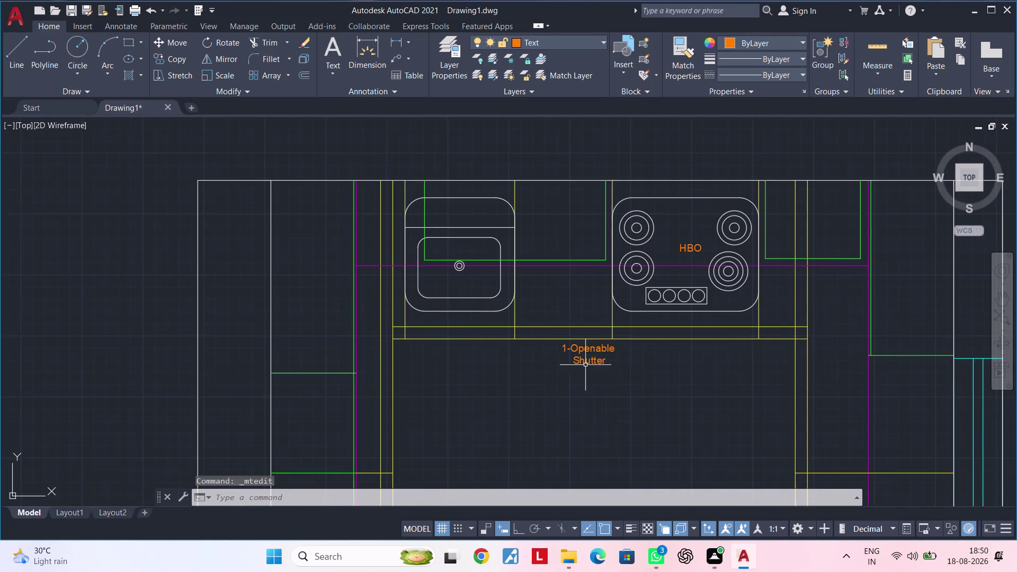
Move the 1-Openable Shutter label left into place under the counter.
scroll(up, 3)
click(600, 361)
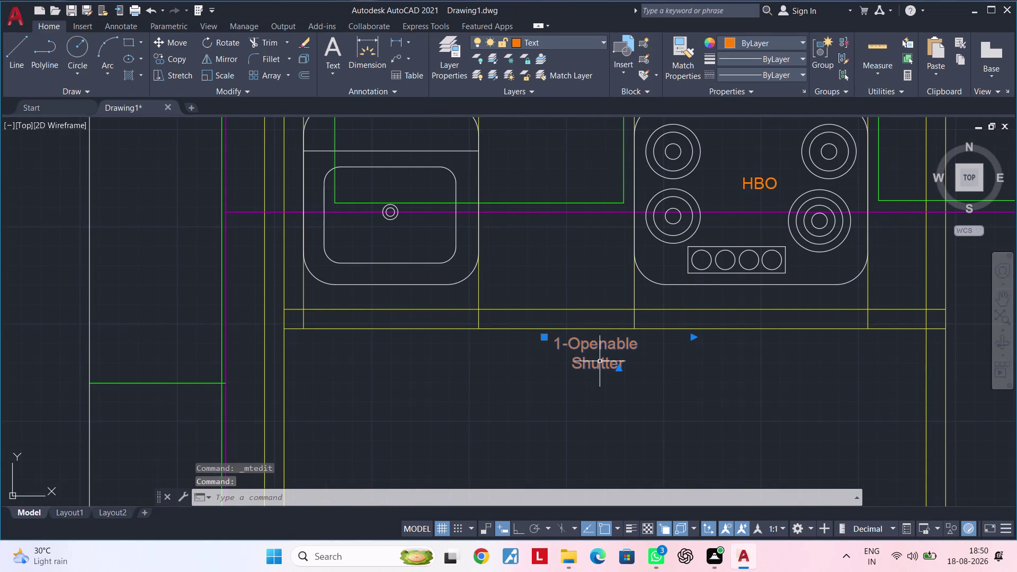
text(m)
key(space)
click(599, 361)
click(564, 360)
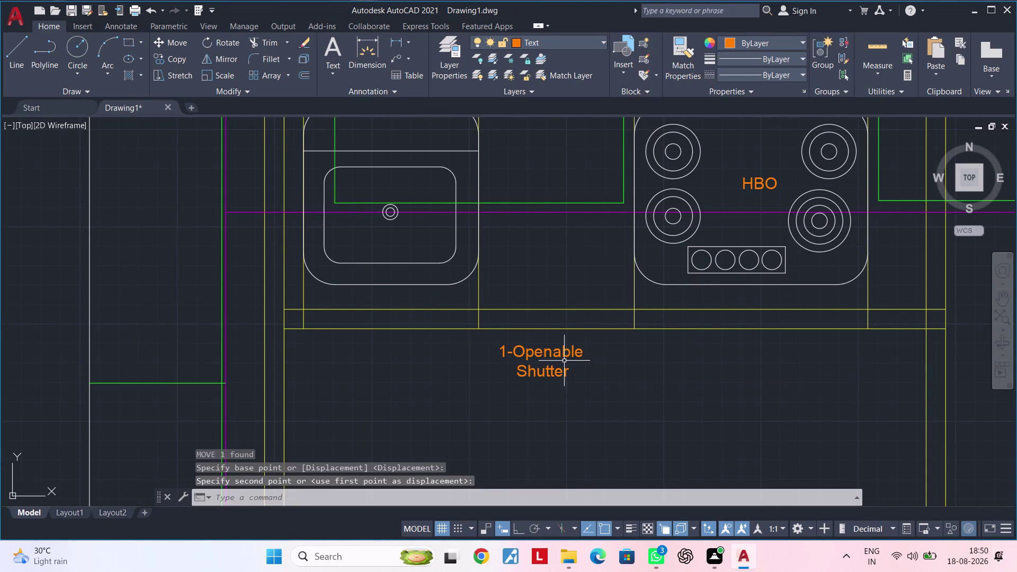
click(549, 365)
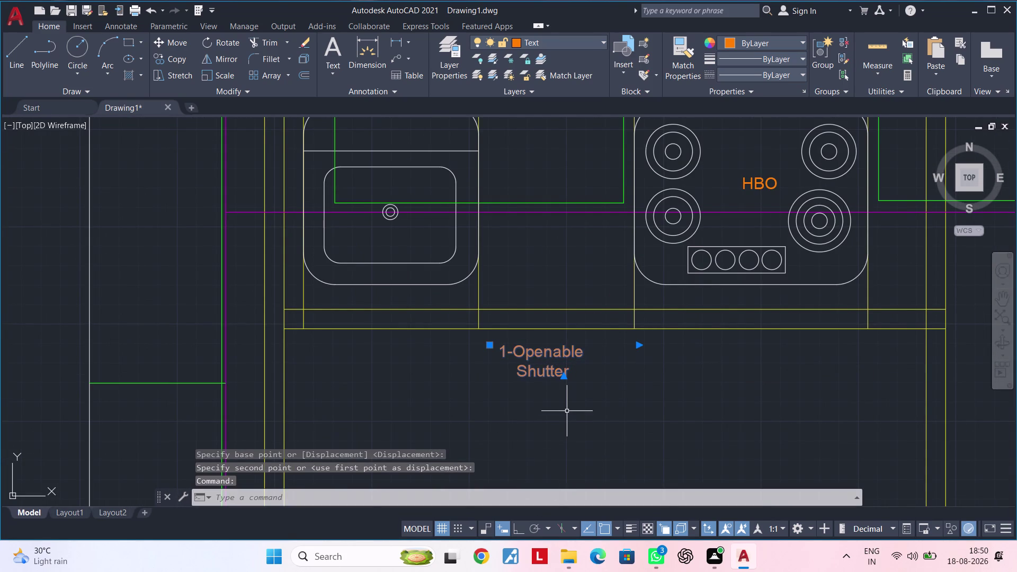
key(m)
key(space)
drag(540, 367, 525, 351)
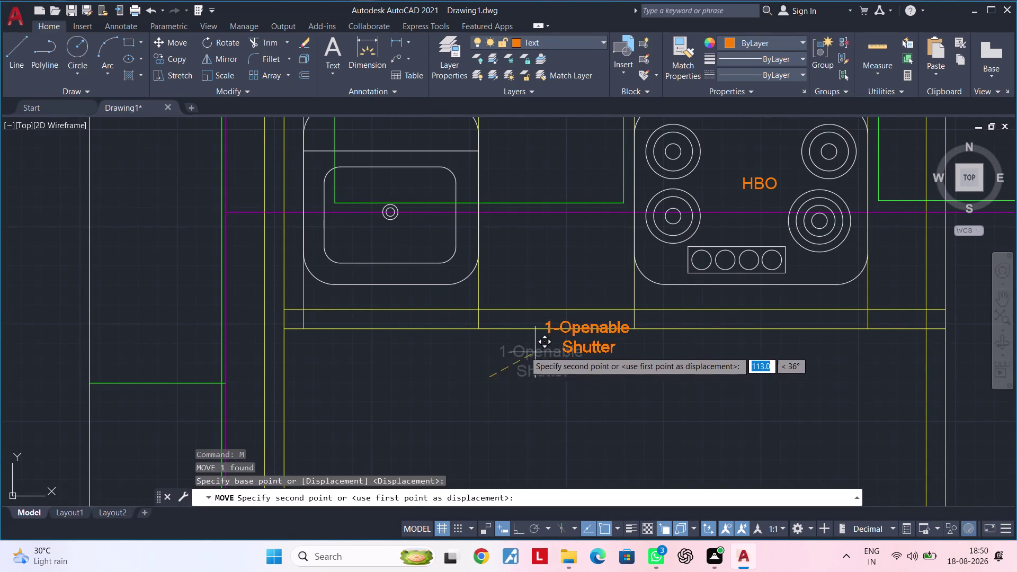
drag(525, 351, 505, 371)
click(505, 370)
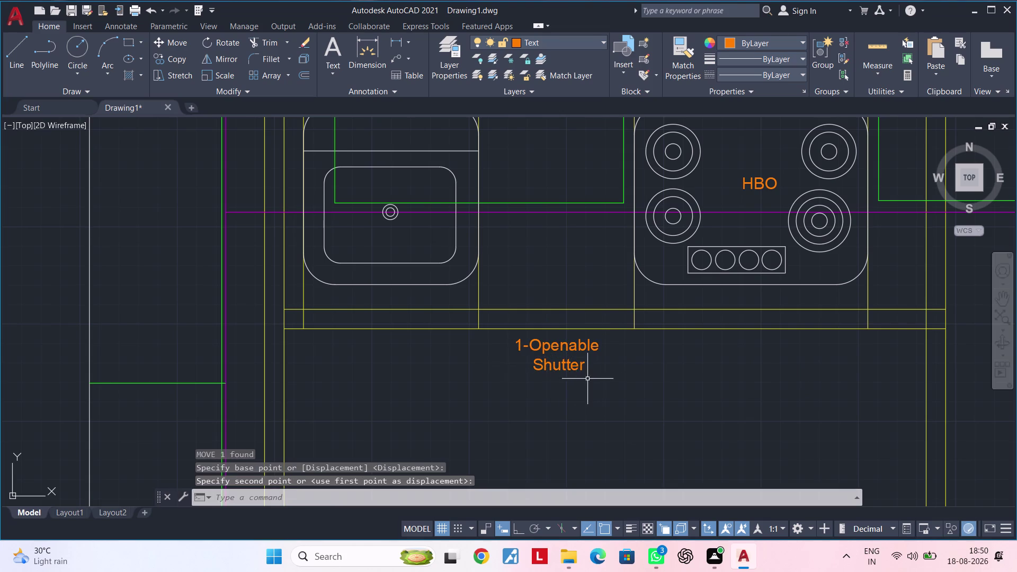
middle_drag(577, 378, 537, 379)
key(Escape)
key(Escape)
key(Escape)
key(Escape)
key(Escape)
key(Escape)
key(Escape)
key(Escape)
key(Escape)
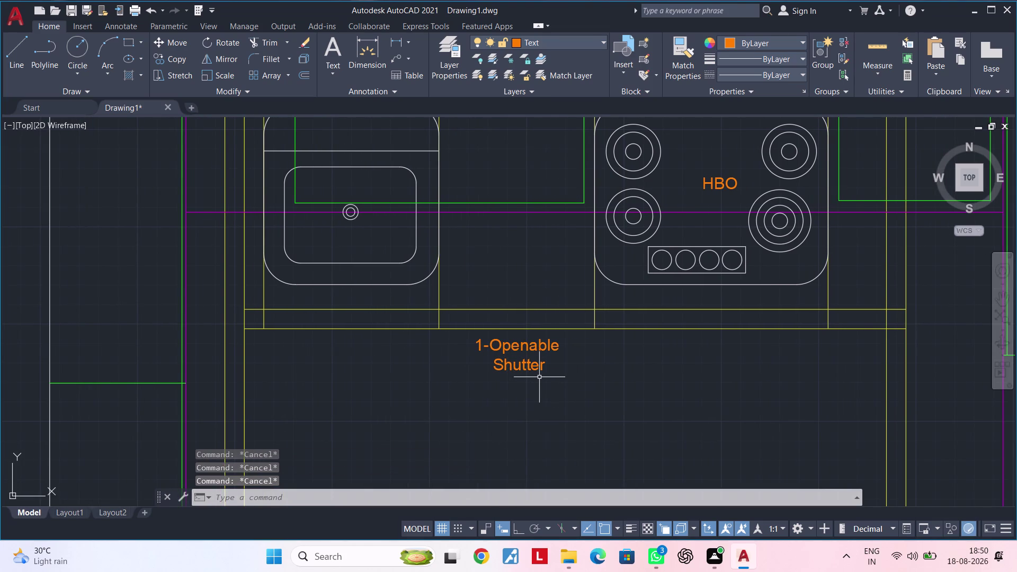
middle_drag(536, 380, 585, 378)
key(Escape)
key(Escape)
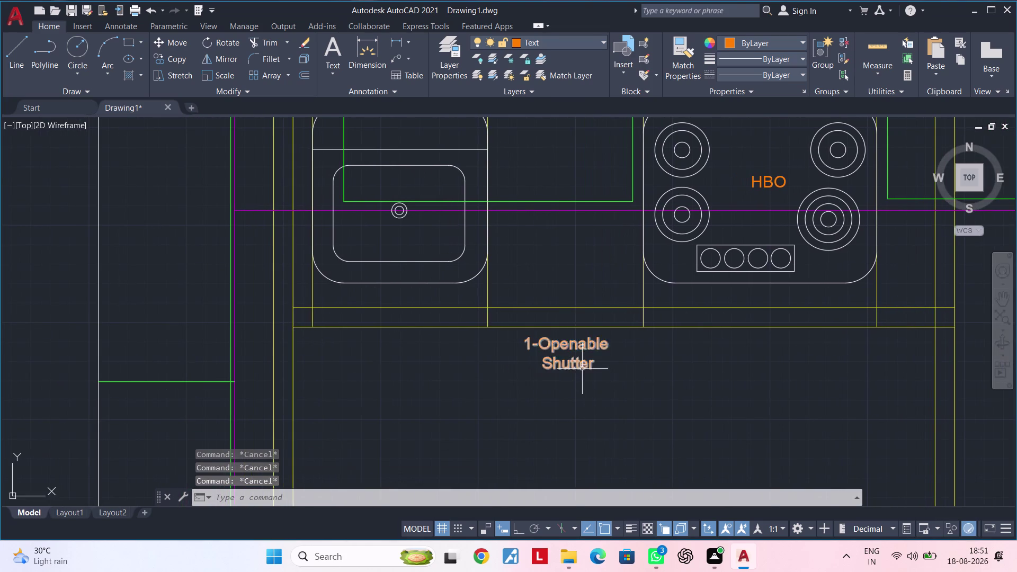
Copy the label twice with CO, one copy to the left and one lower down.
click(581, 367)
key(c)
key(o)
key(space)
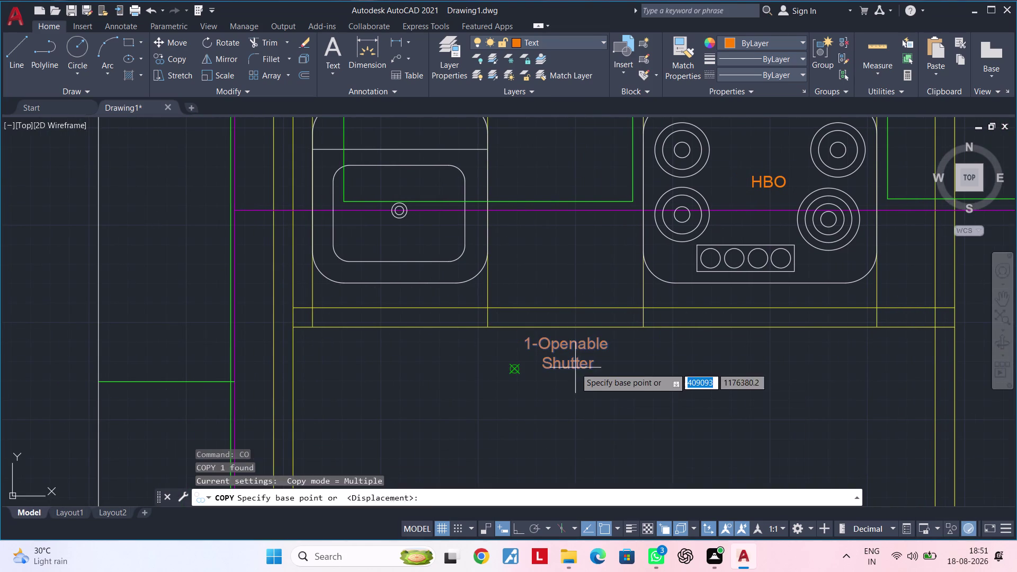
click(570, 356)
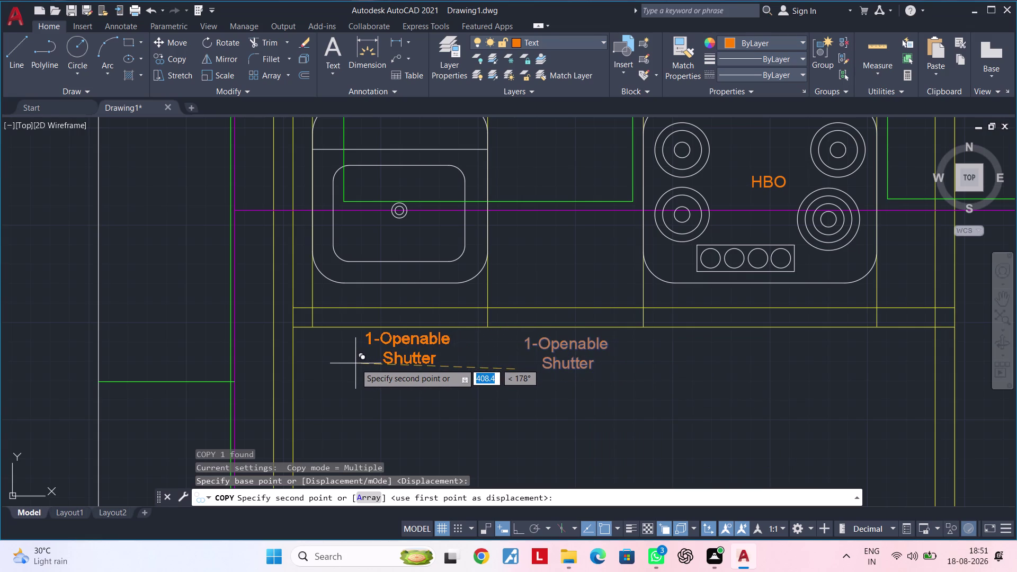
click(355, 363)
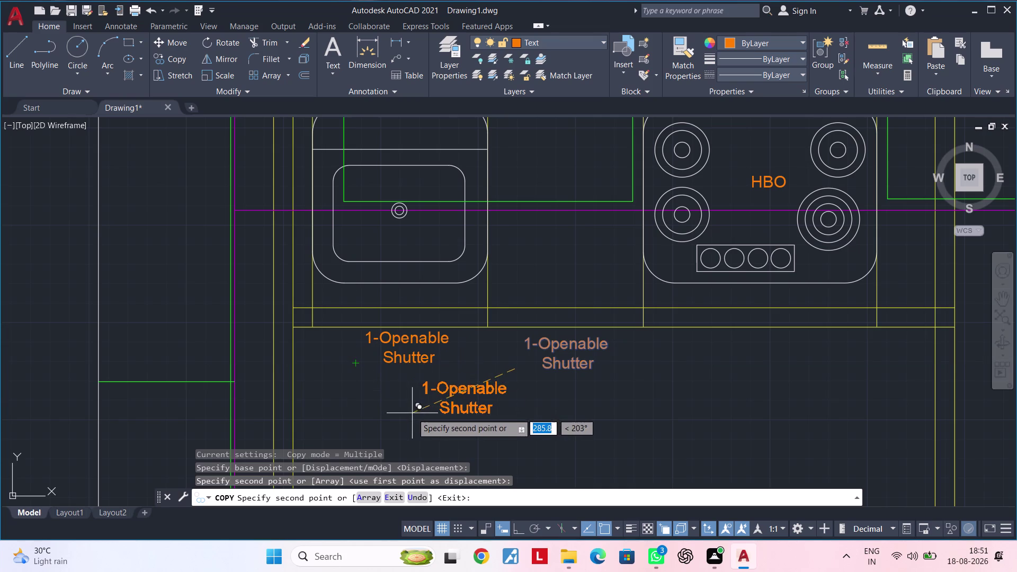
middle_drag(430, 407, 360, 381)
scroll(down, 3)
middle_drag(359, 381, 421, 363)
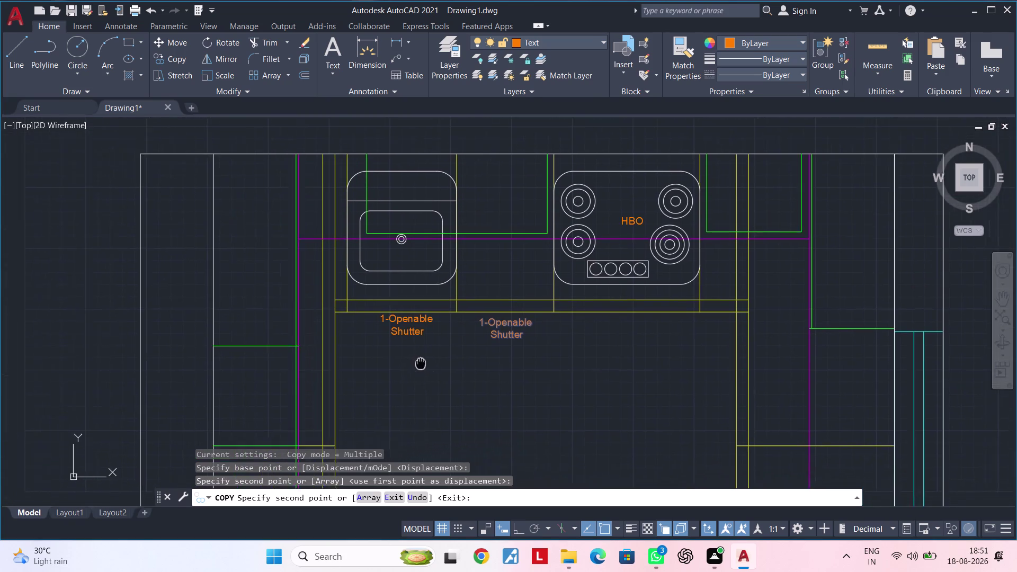
middle_drag(421, 362, 481, 344)
click(400, 362)
key(Escape)
key(Escape)
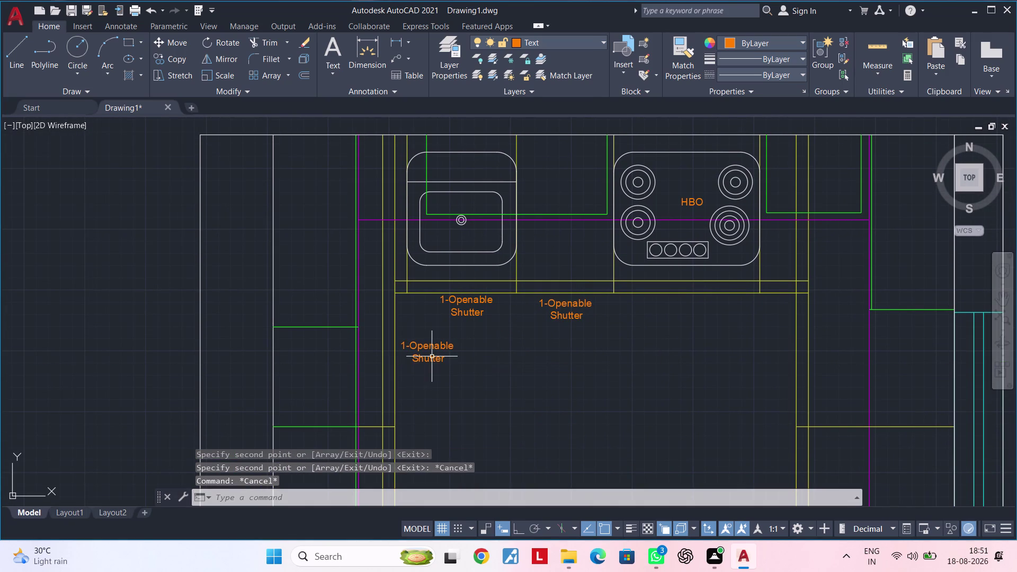
Rotate the lower label with Ortho on, then undo the wrong angle.
double_click(432, 358)
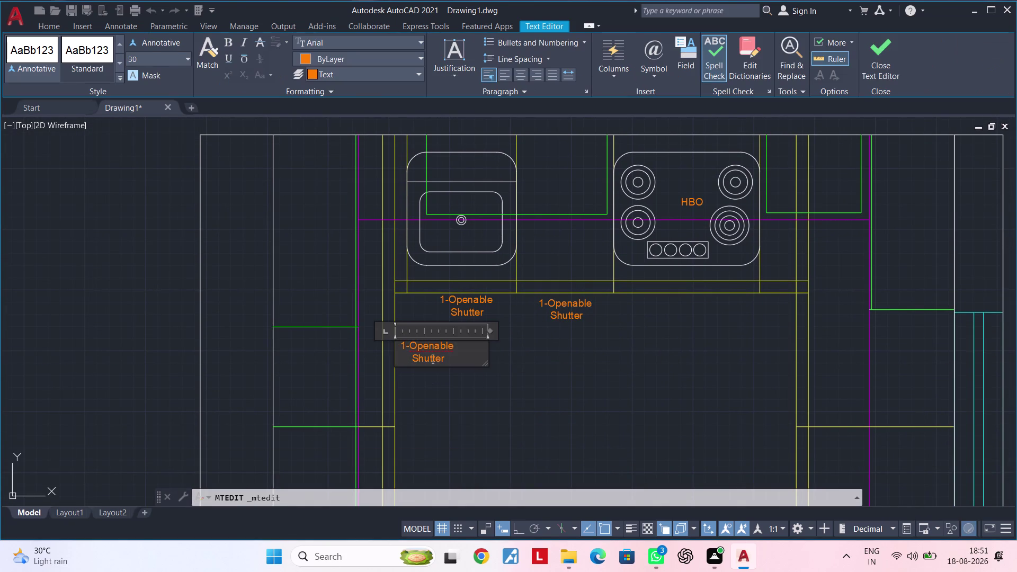
key(Escape)
click(438, 358)
key(r)
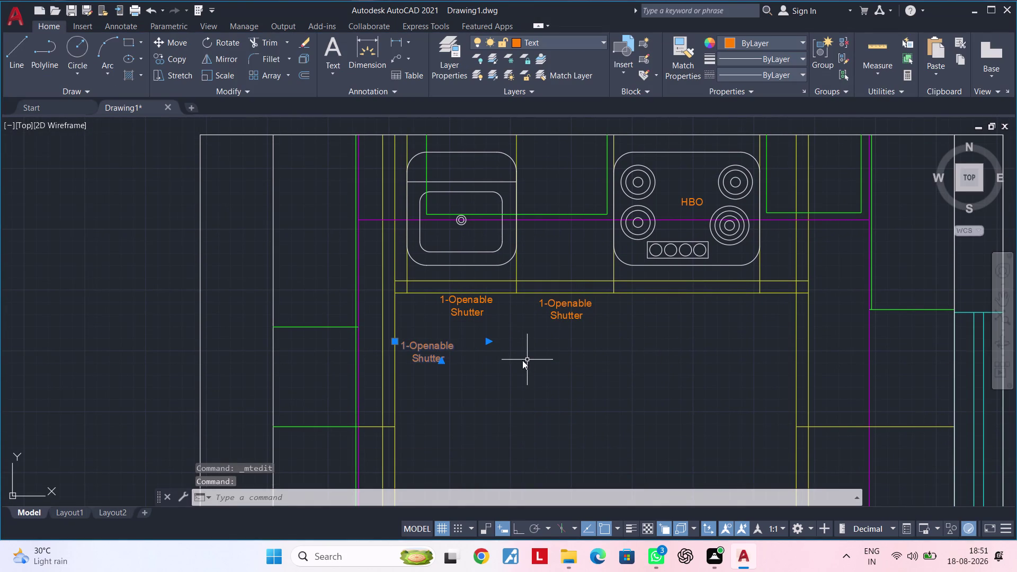
key(o)
key(space)
click(482, 362)
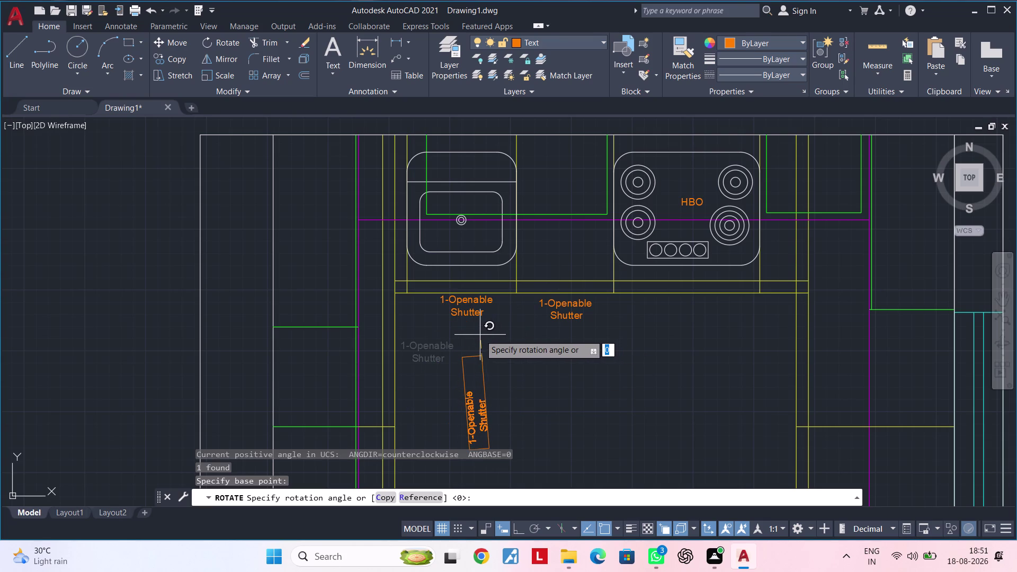
click(523, 528)
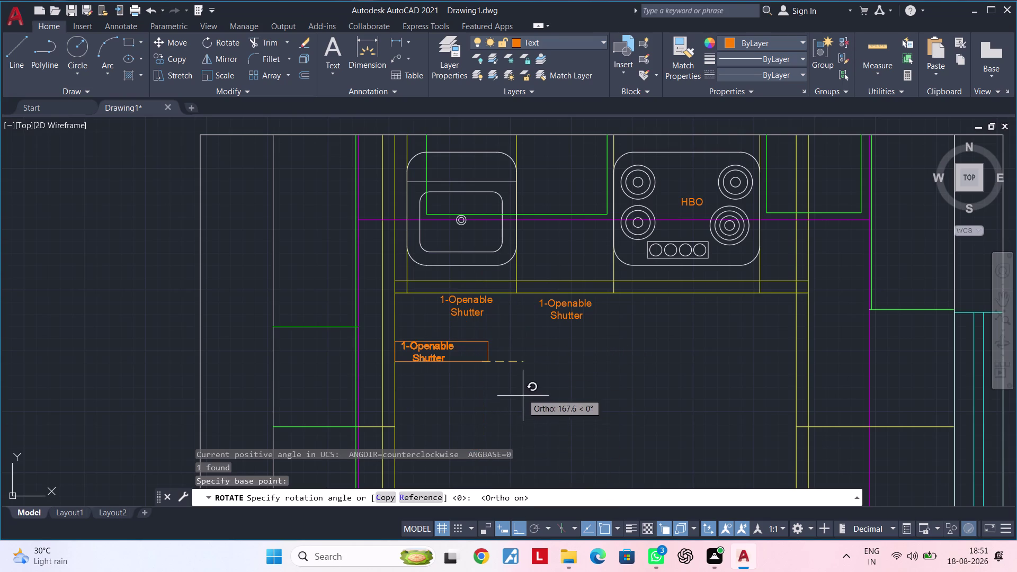
click(478, 321)
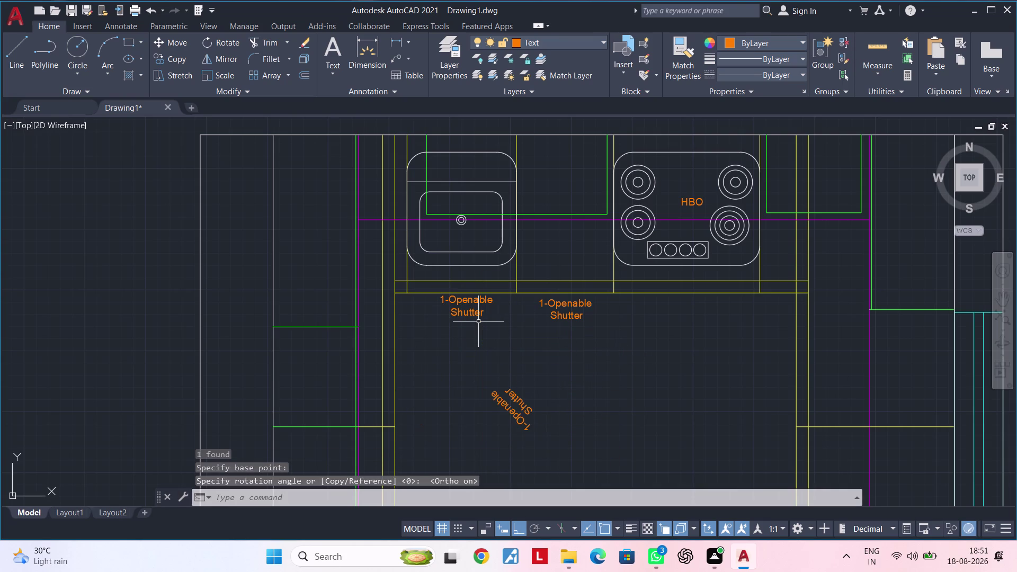
key(ctrl+z)
Rotate the lower label 90° about a base point so it reads vertically.
scroll(up, 3)
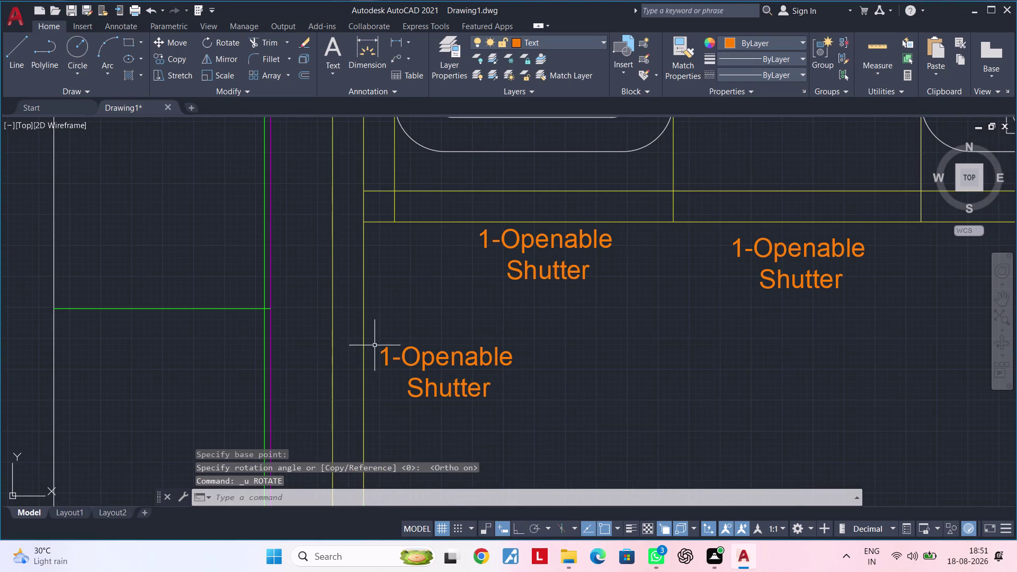
click(375, 344)
click(527, 422)
middle_drag(559, 408, 556, 367)
key(r)
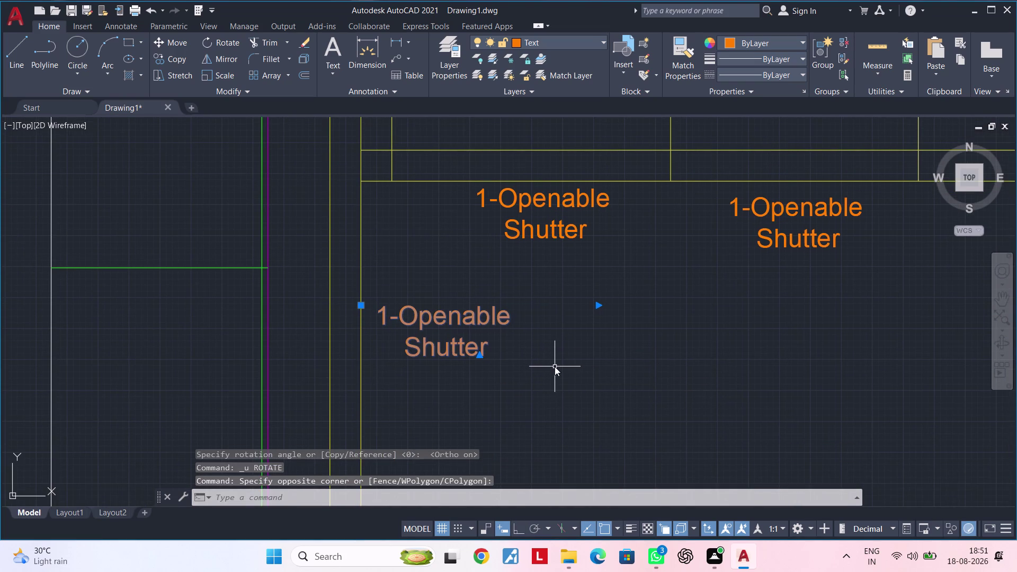
key(o)
key(space)
click(519, 336)
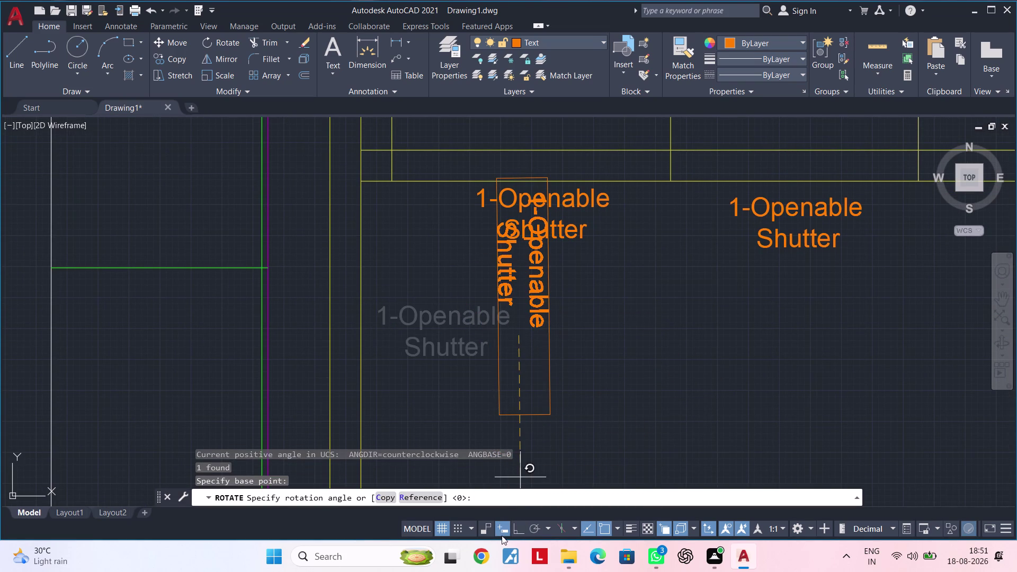
click(516, 531)
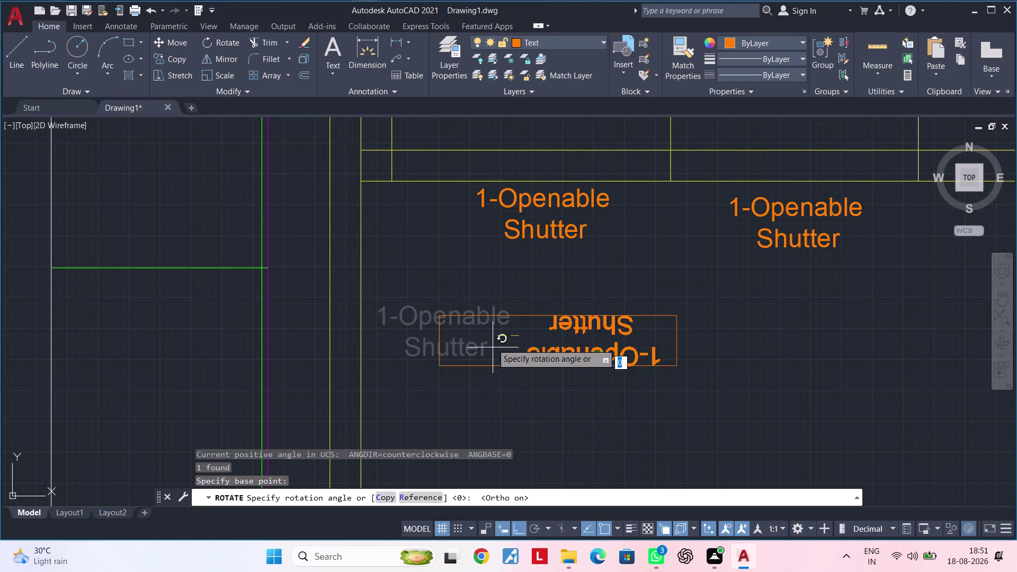
click(508, 275)
scroll(down, 3)
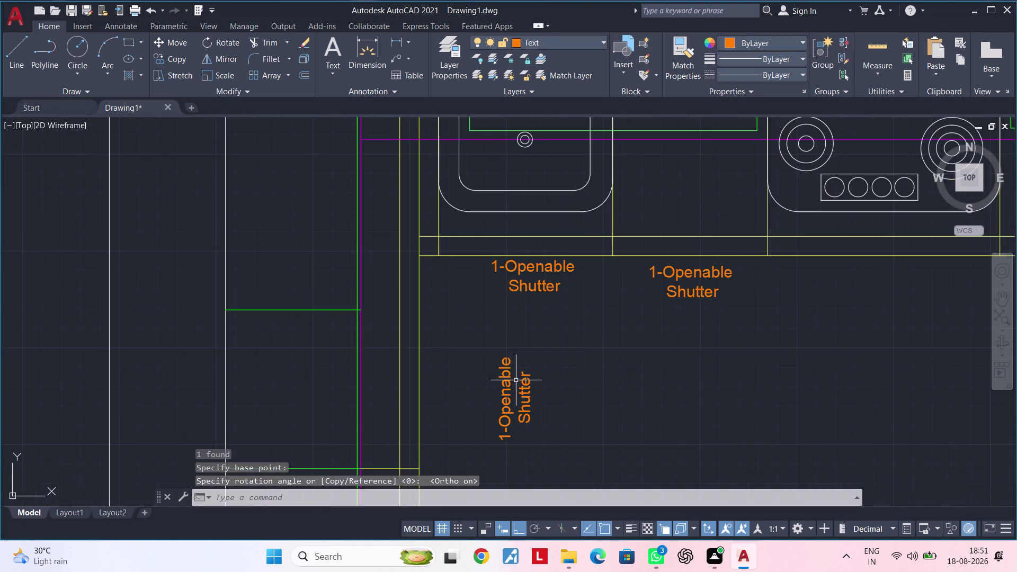
middle_drag(516, 380, 516, 359)
click(504, 373)
Copy the vertical label to a spot just left of the original.
text(c)
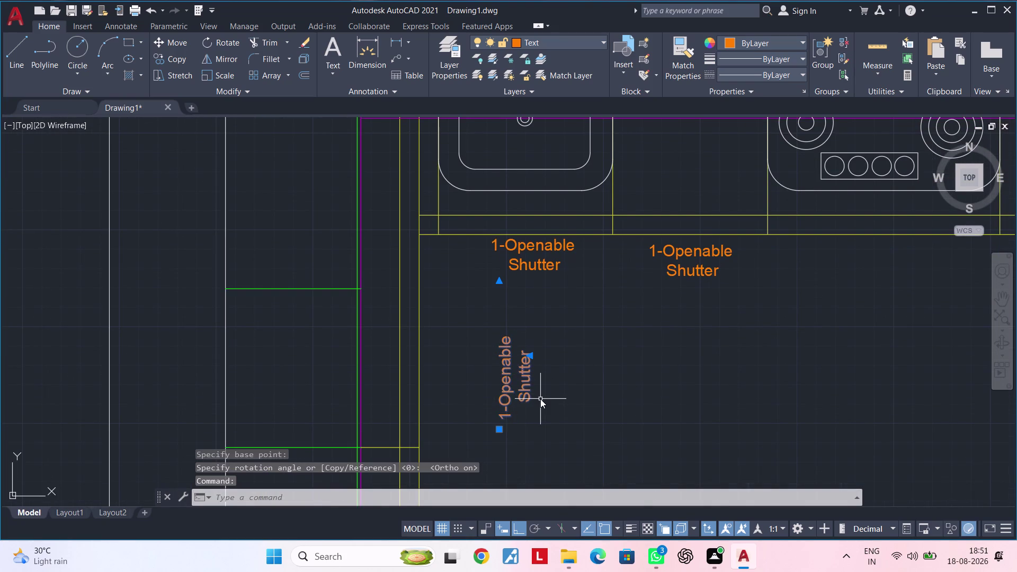
text(o)
key(space)
click(521, 390)
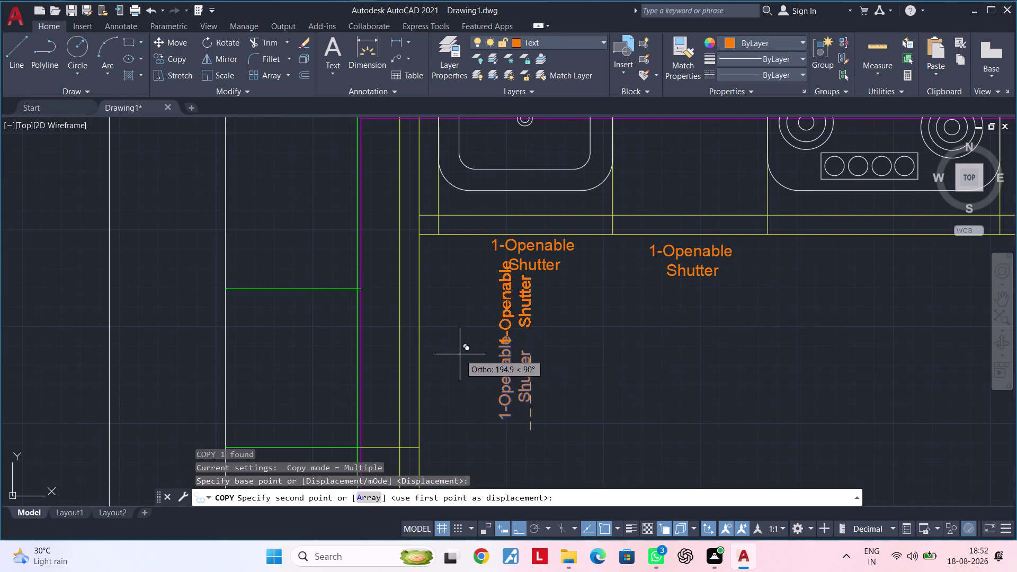
click(516, 529)
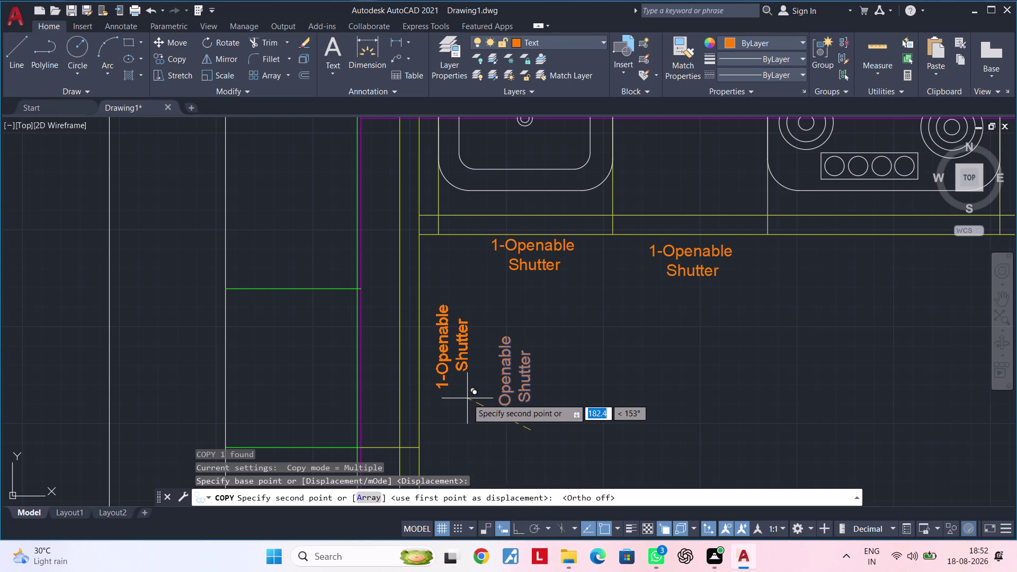
scroll(up, 3)
scroll(down, 3)
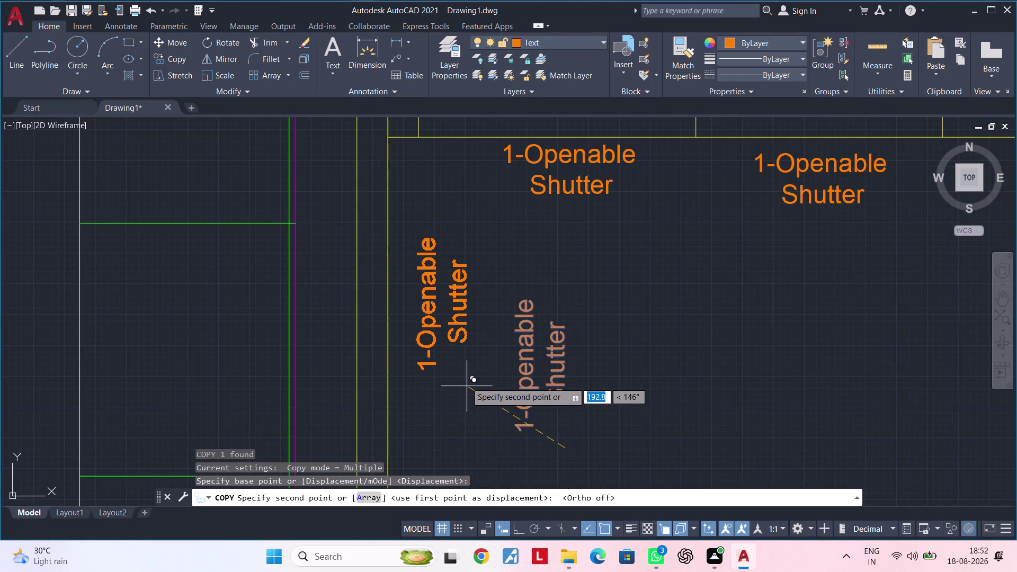
click(463, 382)
scroll(down, 3)
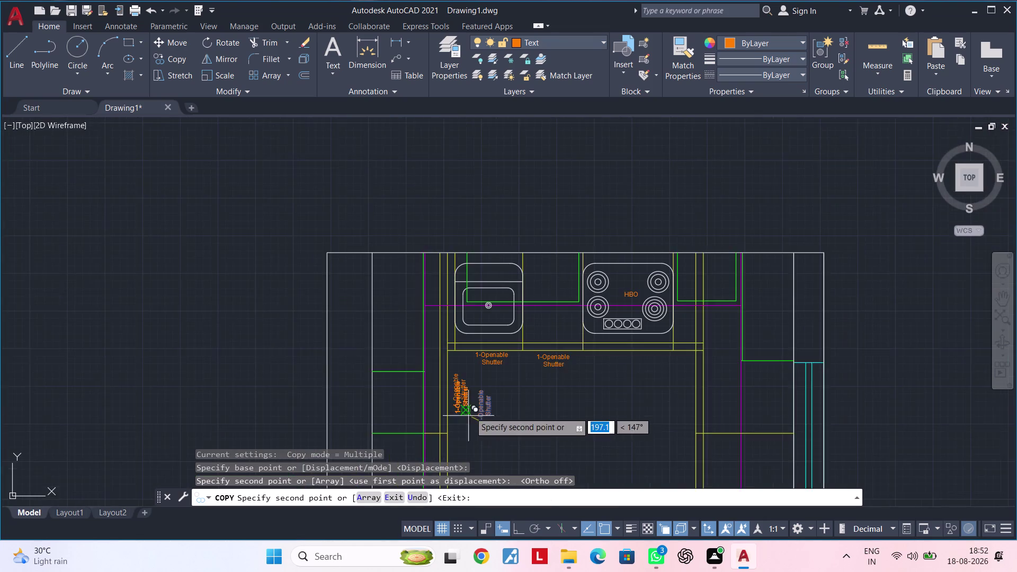
middle_drag(472, 405, 485, 349)
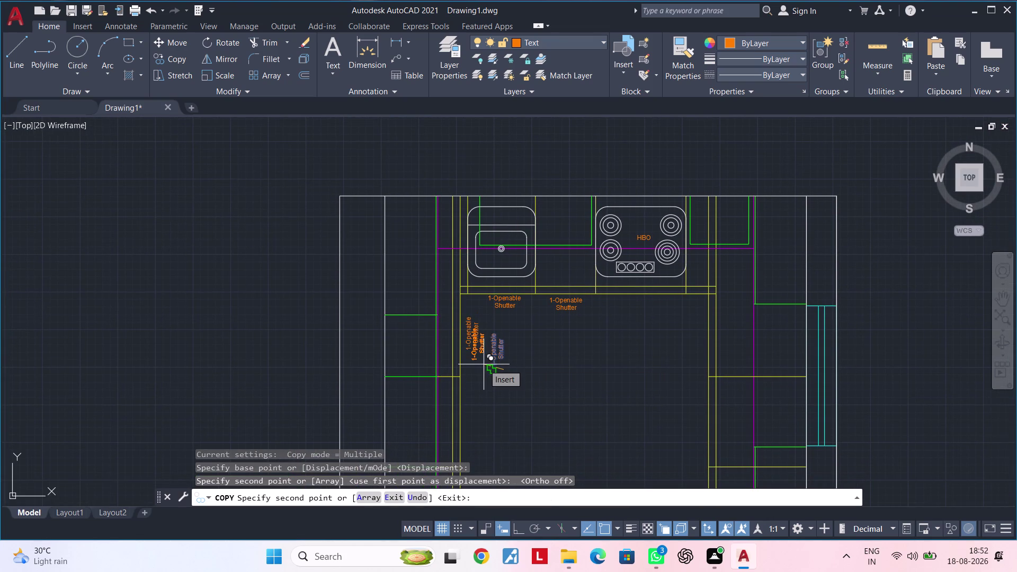
middle_drag(483, 368, 508, 287)
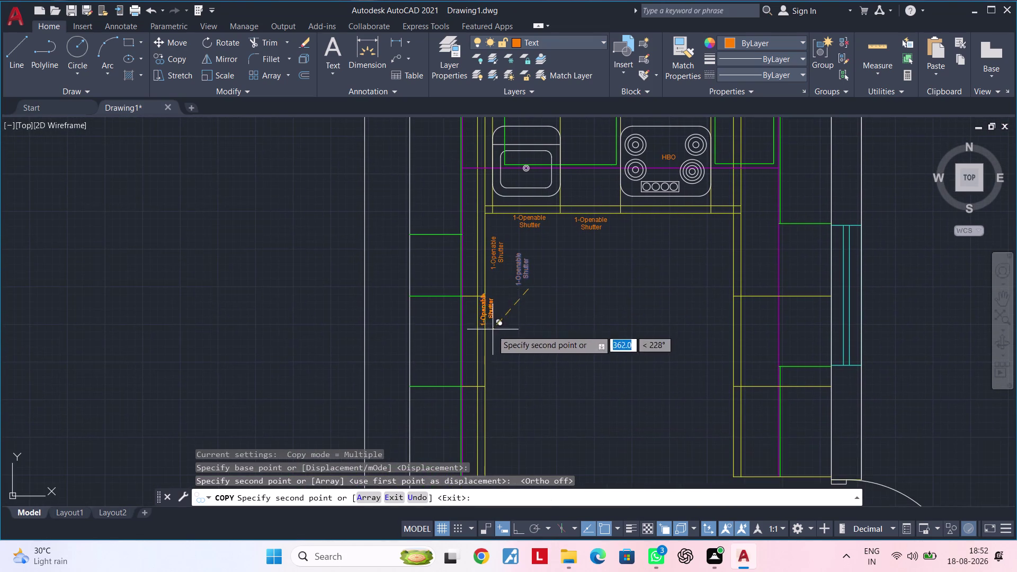
scroll(up, 3)
key(Escape)
key(Escape)
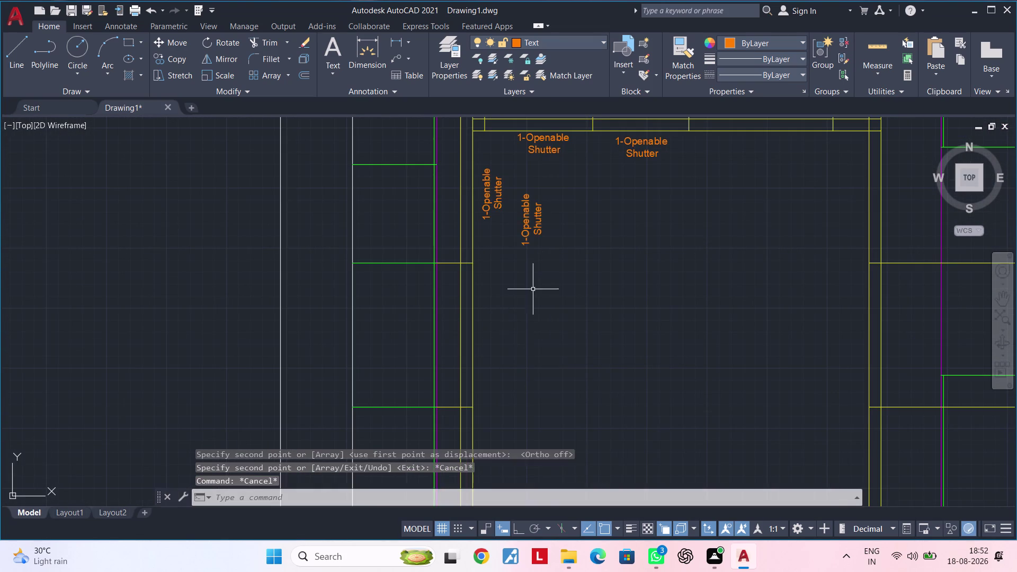
Erase the extra vertical label copy.
middle_drag(533, 305, 527, 392)
key(Escape)
click(532, 320)
key(Delete)
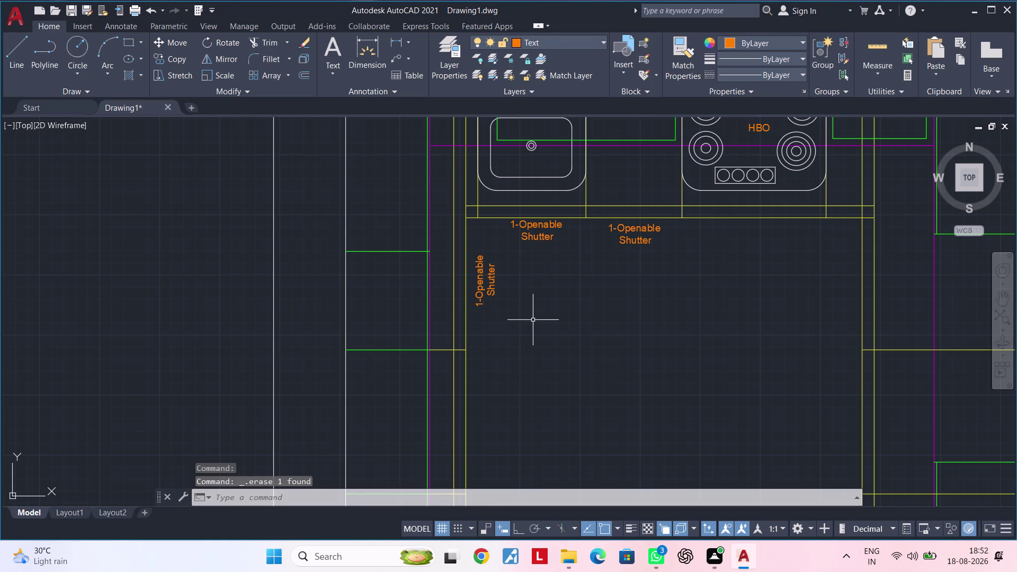
Edit the label text into one line reading '1-Openabl Shutter'.
double_click(489, 288)
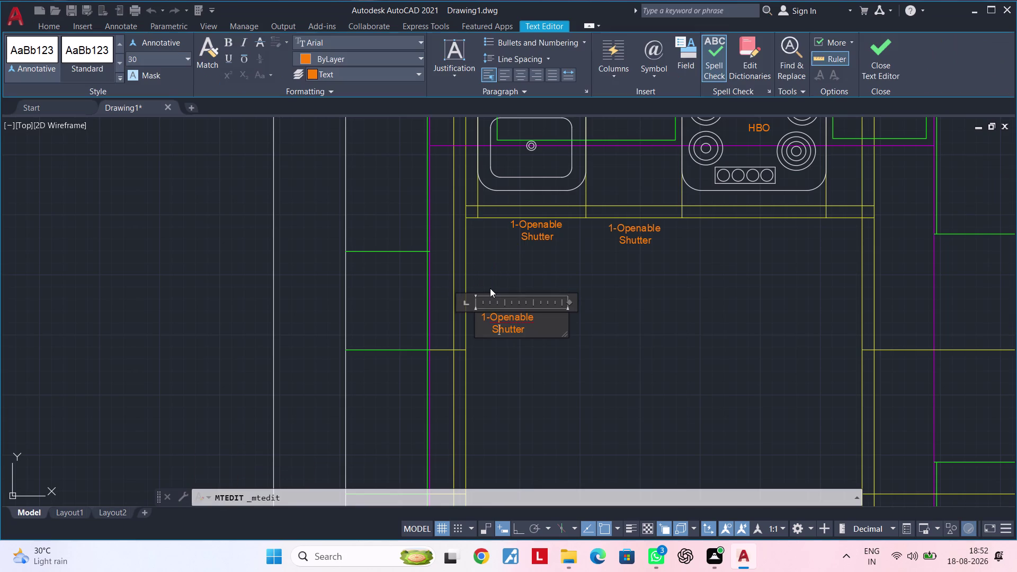
click(489, 329)
key(space)
key(space)
key(space)
key(space)
key(space)
key(space)
key(space)
key(BackSpace)
key(BackSpace)
key(BackSpace)
key(BackSpace)
key(BackSpace)
key(BackSpace)
key(BackSpace)
key(BackSpace)
key(BackSpace)
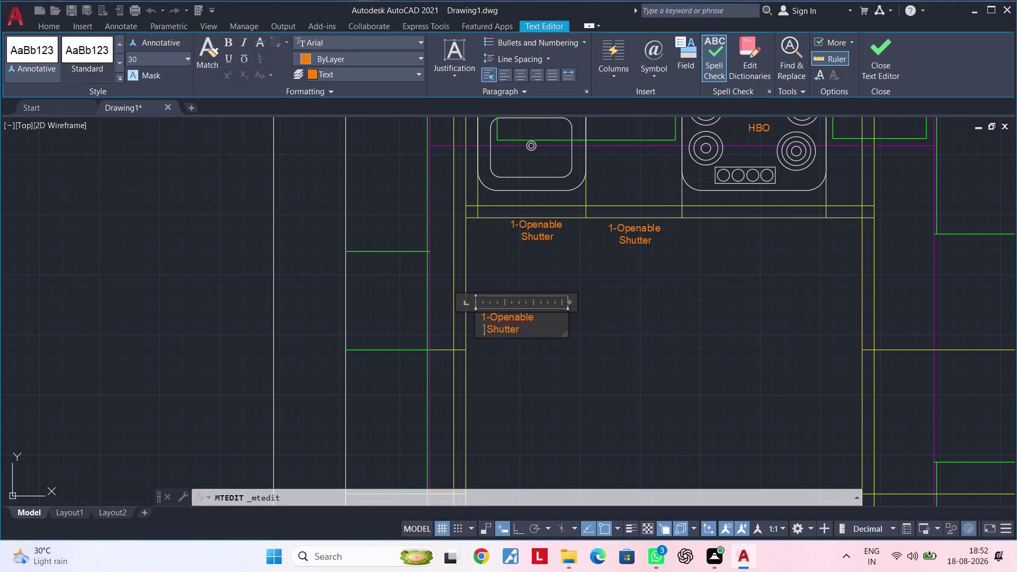
key(BackSpace)
key(BackSpace)
key(BackSpace)
key(BackSpace)
key(BackSpace)
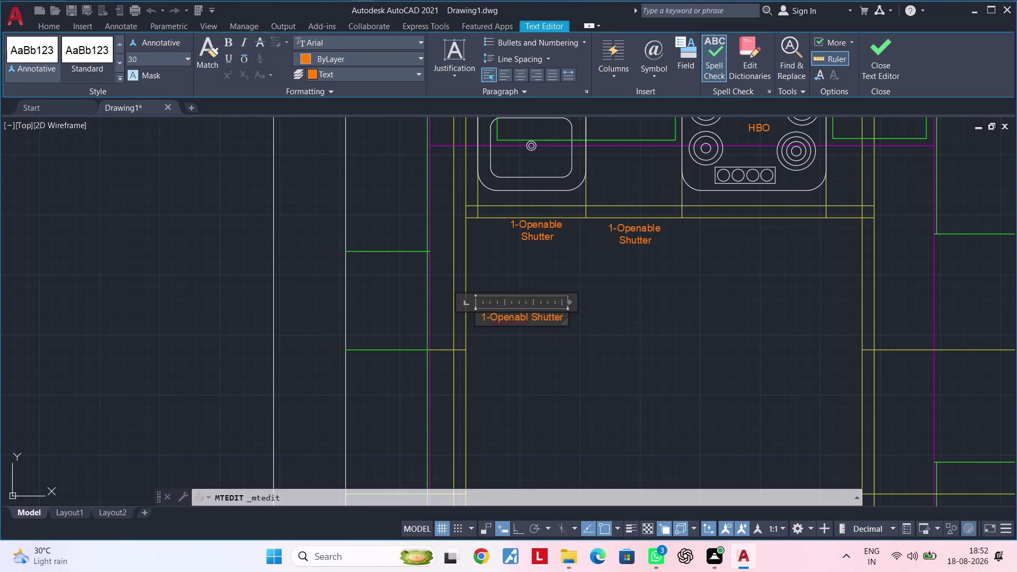
click(516, 359)
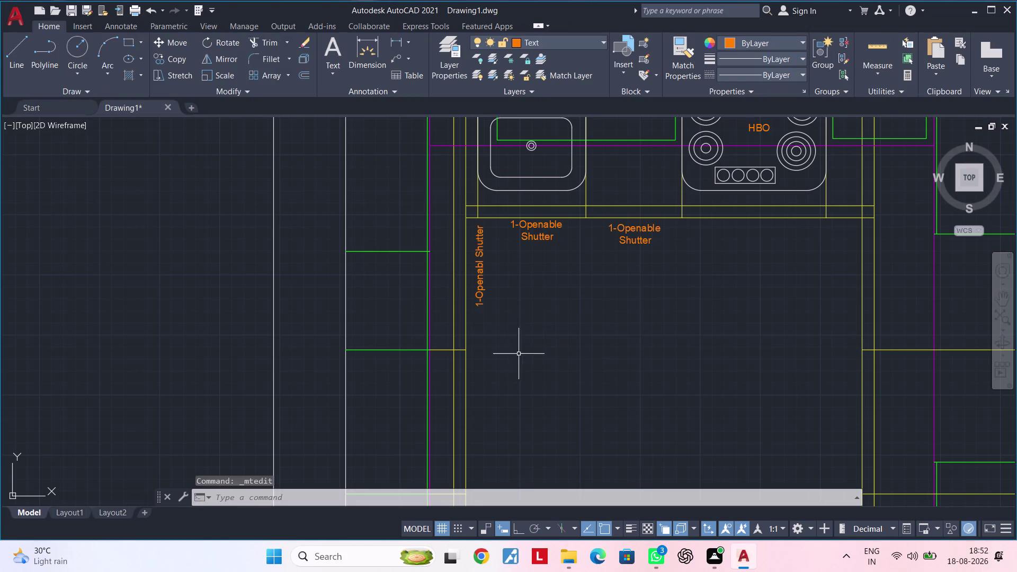
Move the vertical label slightly lower along the left cabinet wall.
click(484, 264)
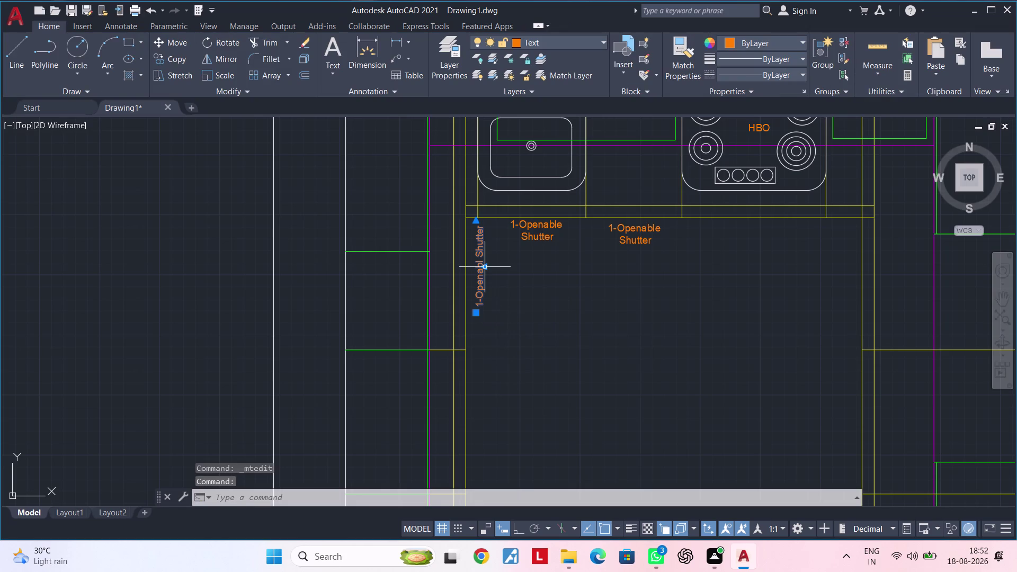
text(m)
key(space)
click(484, 265)
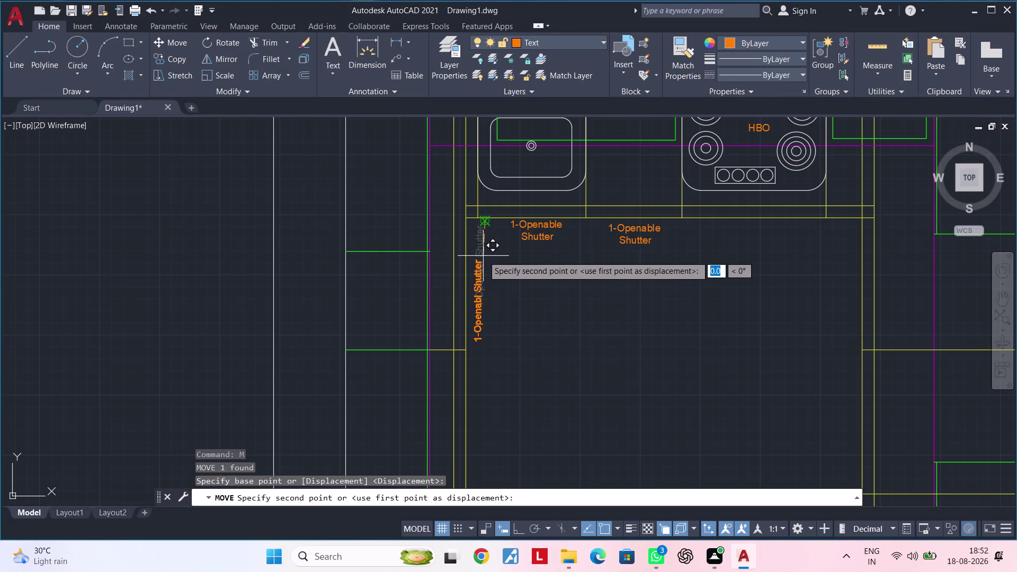
click(483, 245)
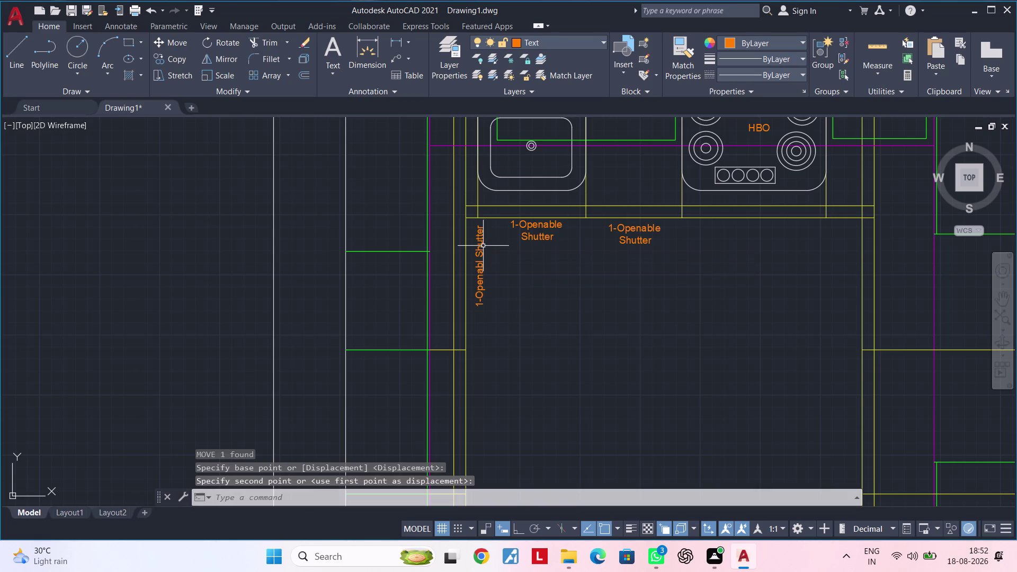
click(482, 246)
key(m)
key(space)
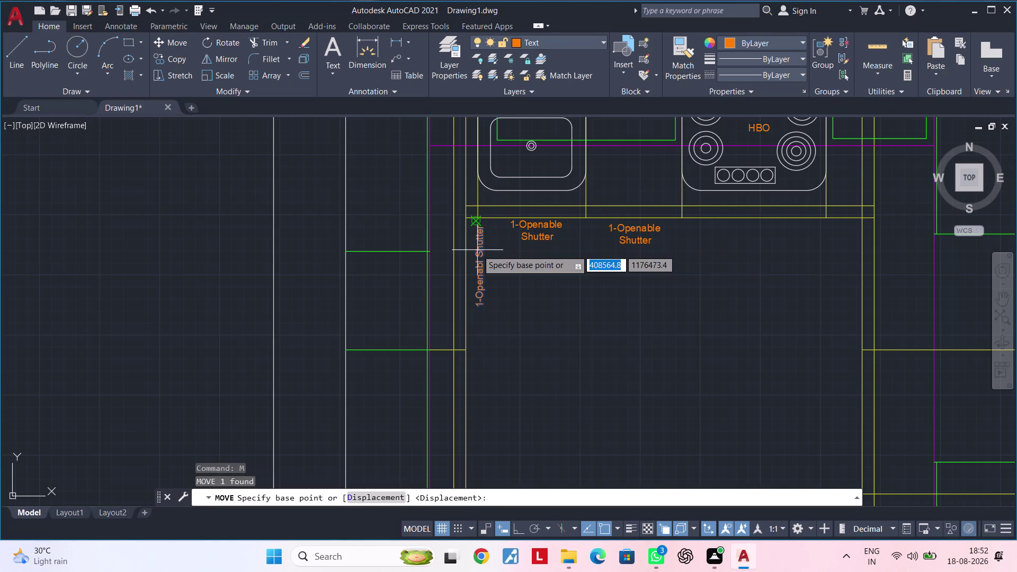
click(477, 253)
click(476, 251)
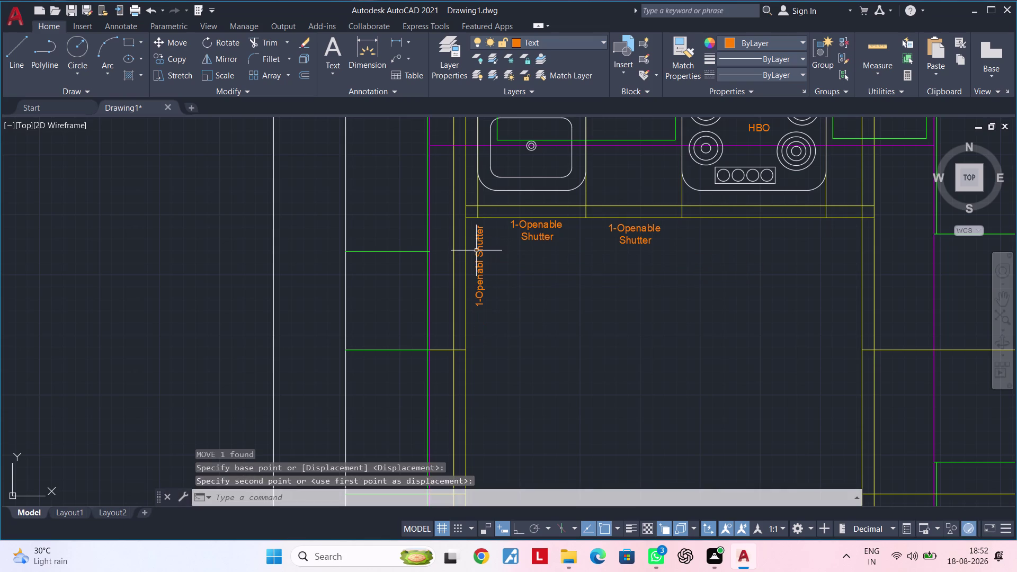
click(476, 250)
text(m)
key(space)
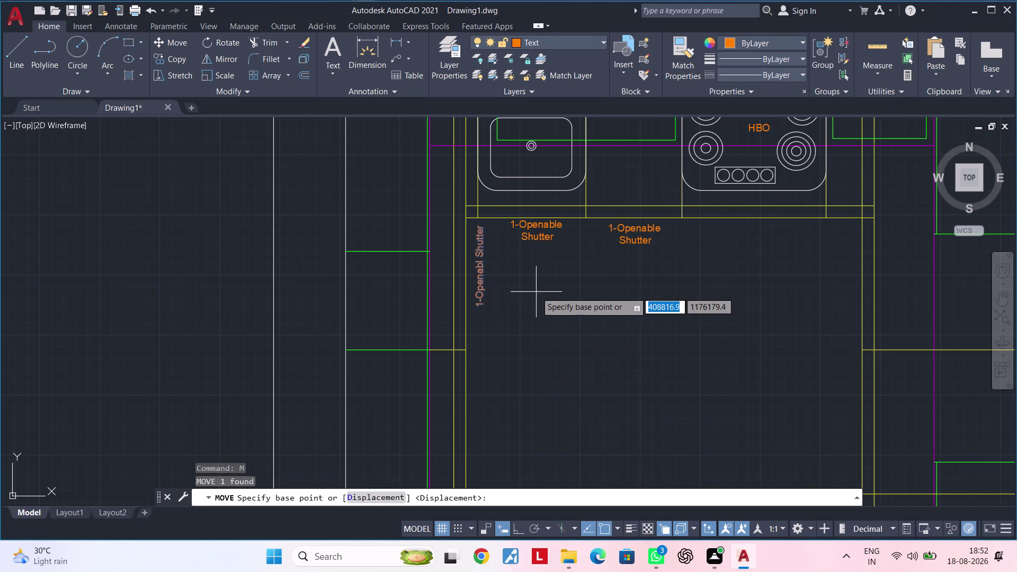
click(508, 274)
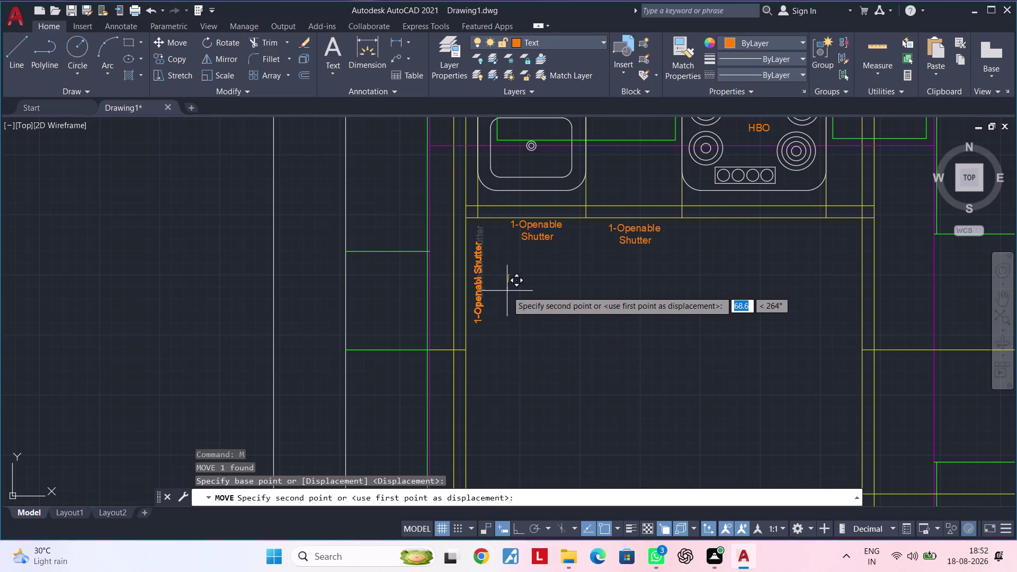
click(506, 294)
middle_drag(505, 297, 523, 269)
key(Escape)
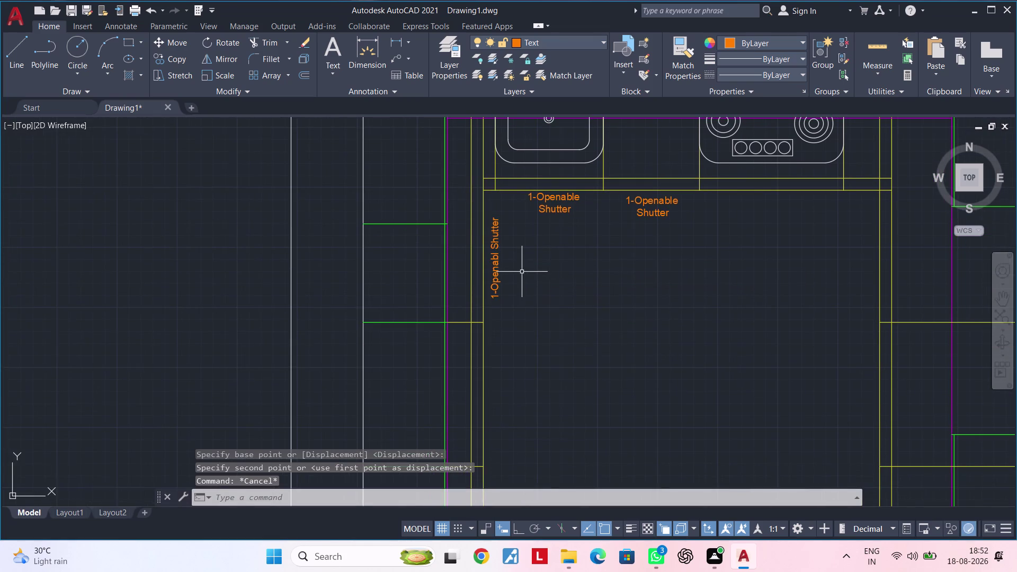
scroll(down, 3)
middle_drag(522, 268, 524, 245)
key(Escape)
Select the vertical shutter label and begin copying it with CO.
click(510, 244)
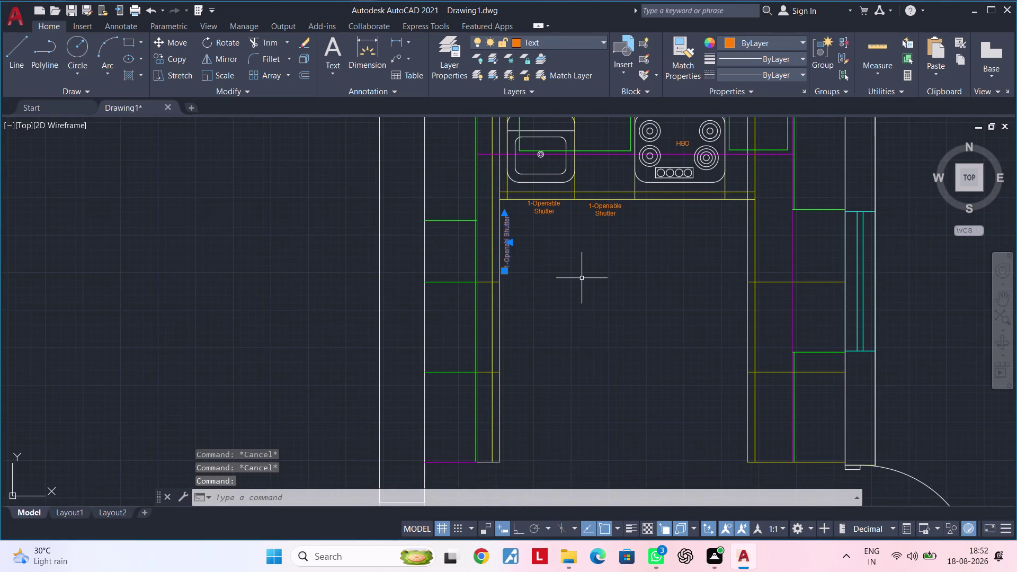
text(co)
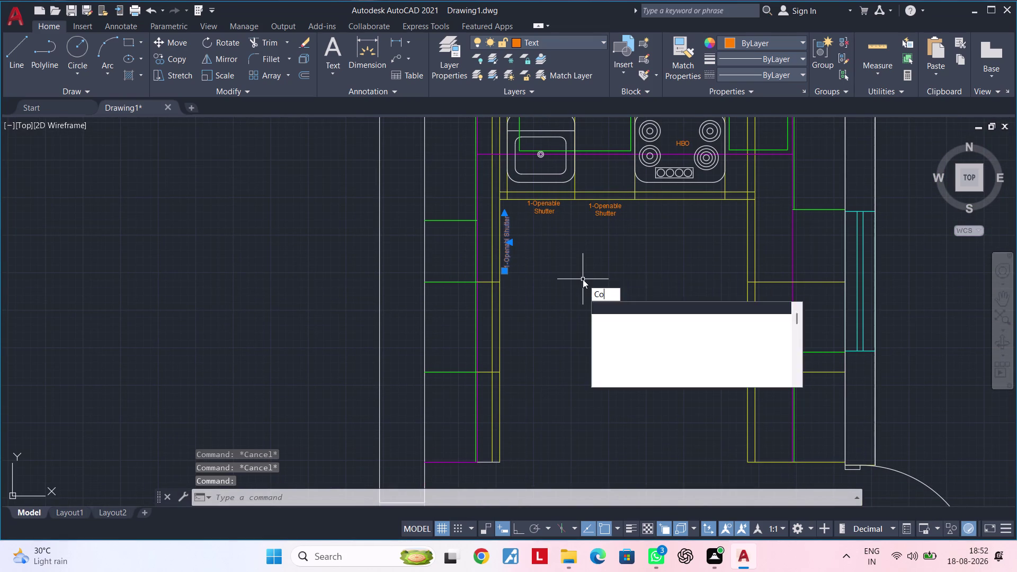
key(space)
Place copies of the 1-Openabl Shutter label at points down the left wall.
click(510, 246)
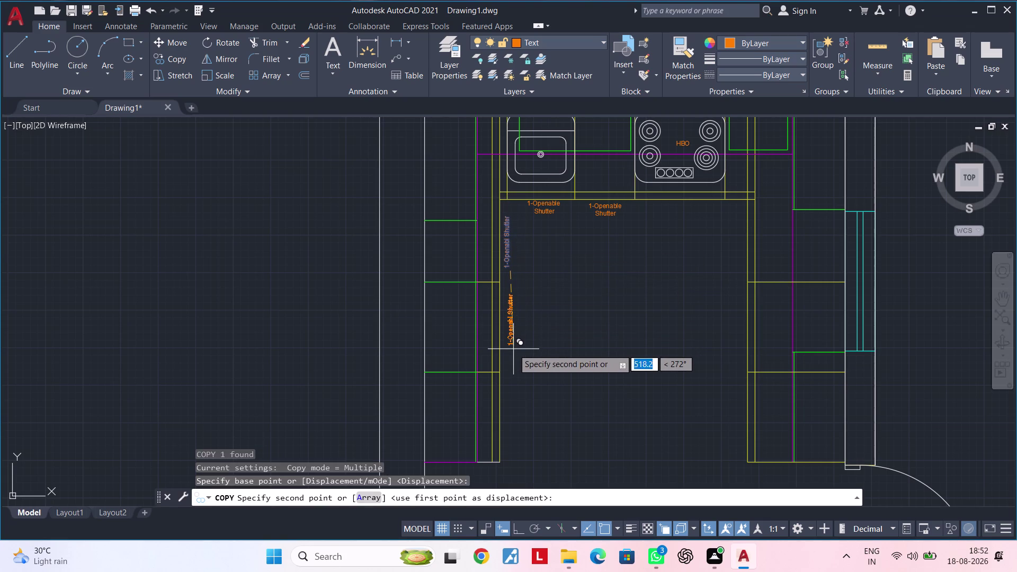
scroll(up, 3)
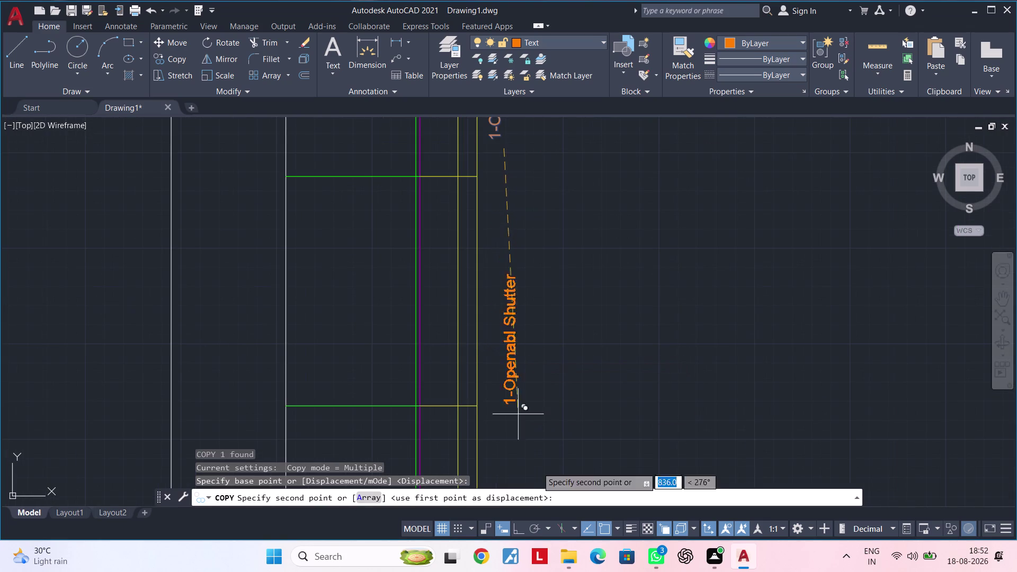
click(516, 530)
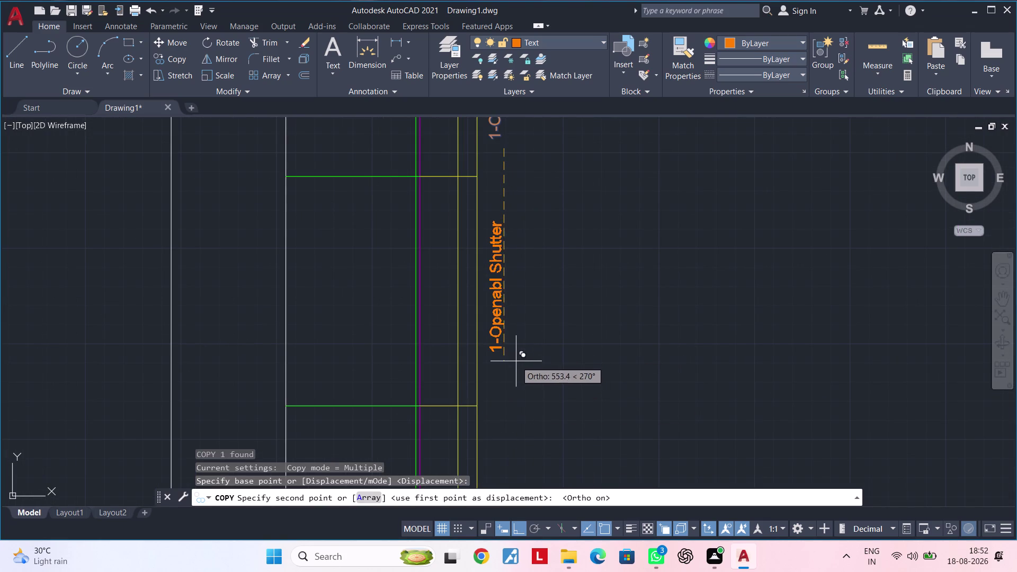
click(516, 361)
middle_drag(526, 396, 546, 247)
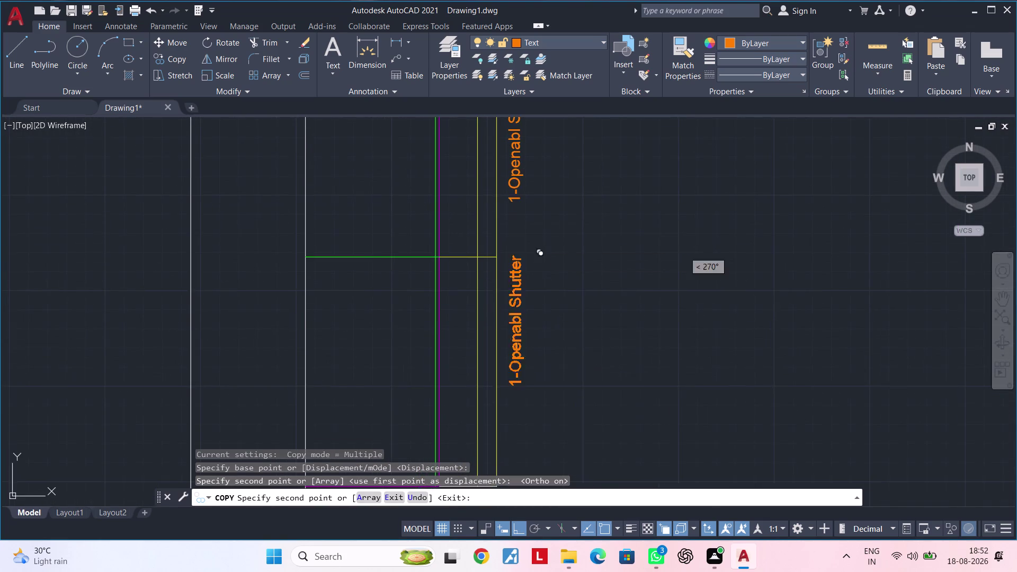
scroll(down, 3)
middle_drag(553, 368, 566, 289)
click(561, 340)
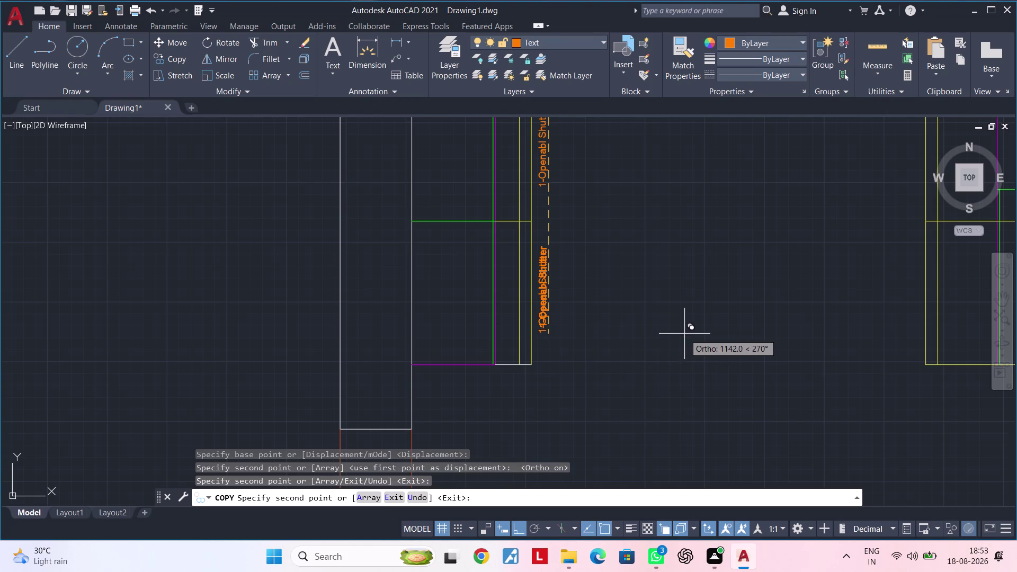
scroll(down, 3)
middle_drag(623, 269, 564, 388)
scroll(up, 3)
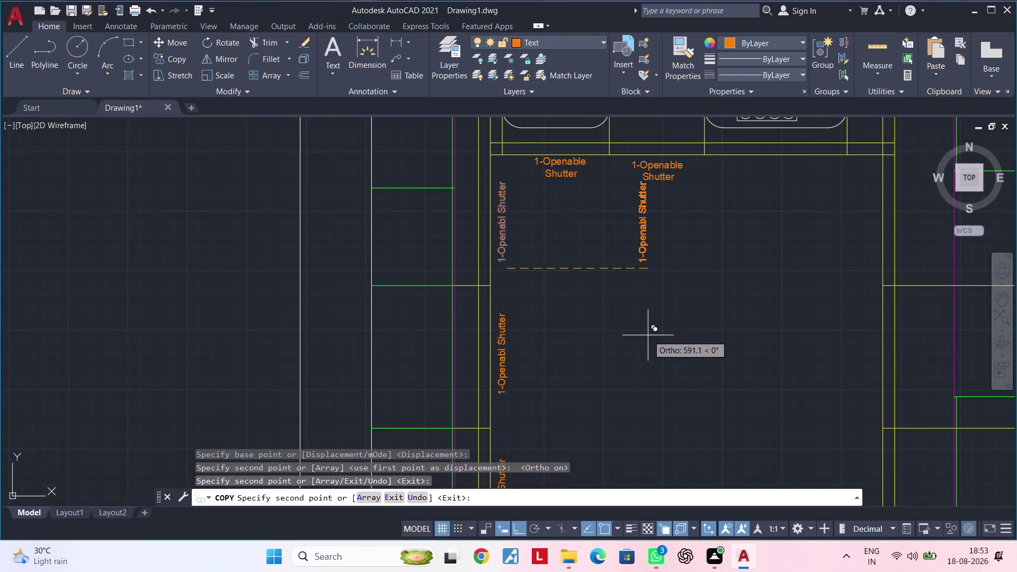
key(Escape)
middle_drag(587, 297, 649, 242)
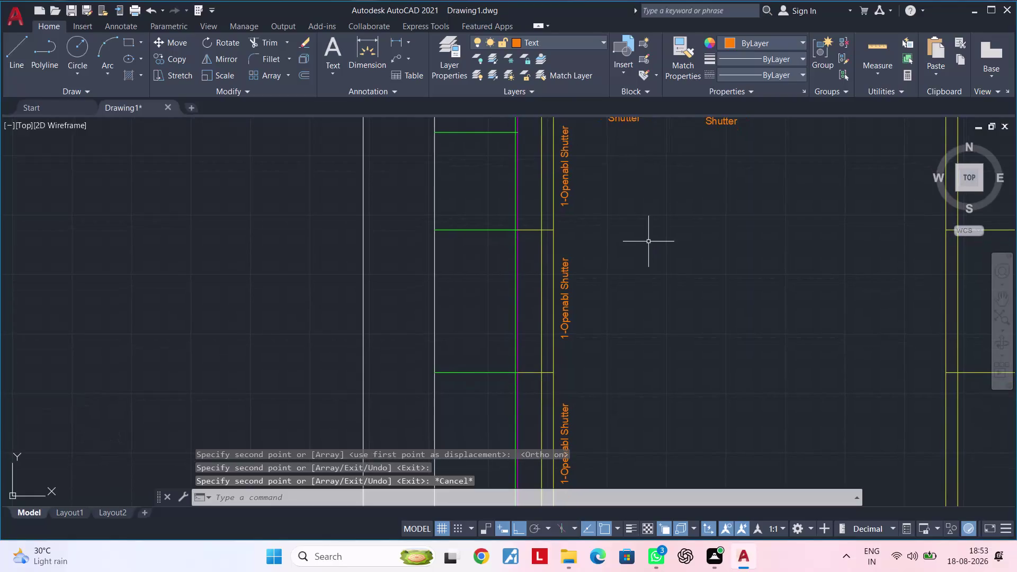
key(Escape)
key(Escape)
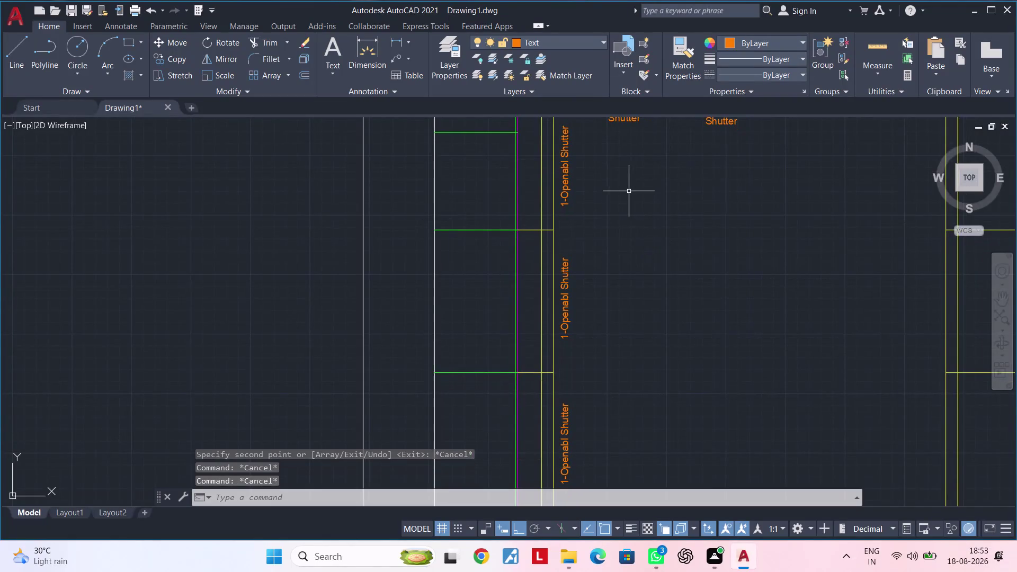
middle_drag(630, 195, 586, 256)
Copy the top shutter label beside itself and open the new copy for editing.
click(522, 228)
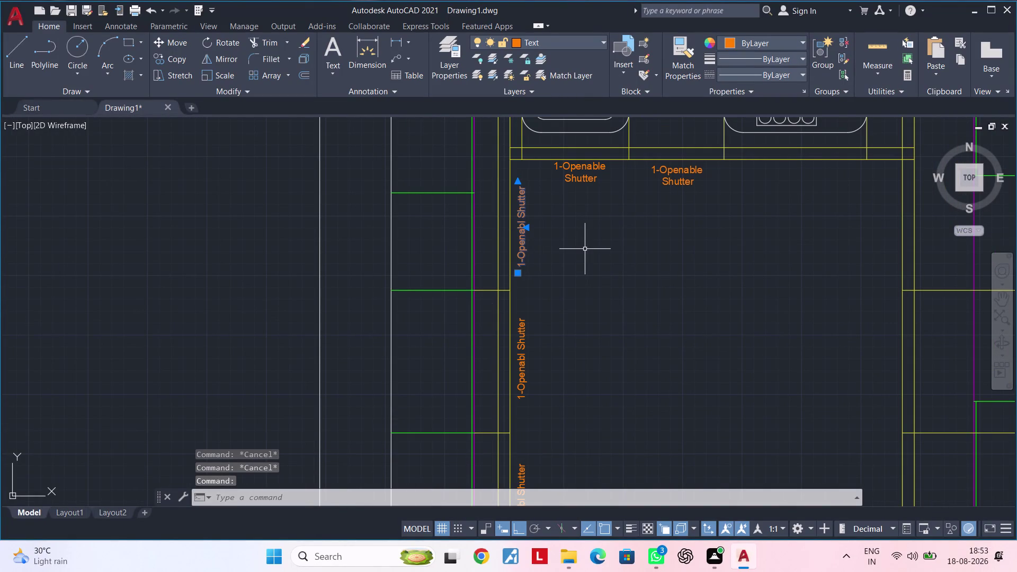
key(c)
key(o)
key(space)
click(523, 236)
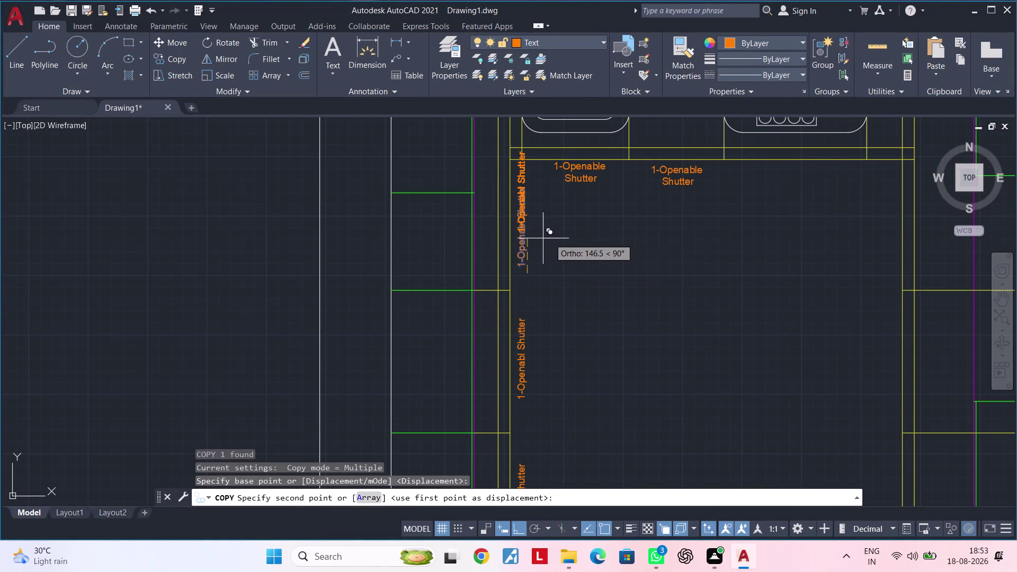
click(548, 276)
key(Escape)
key(Escape)
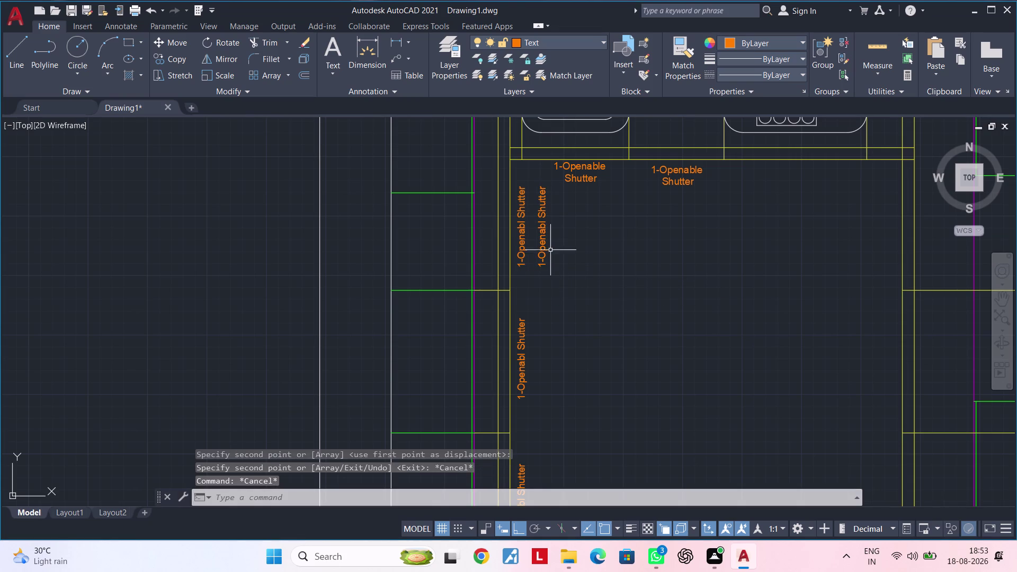
double_click(543, 244)
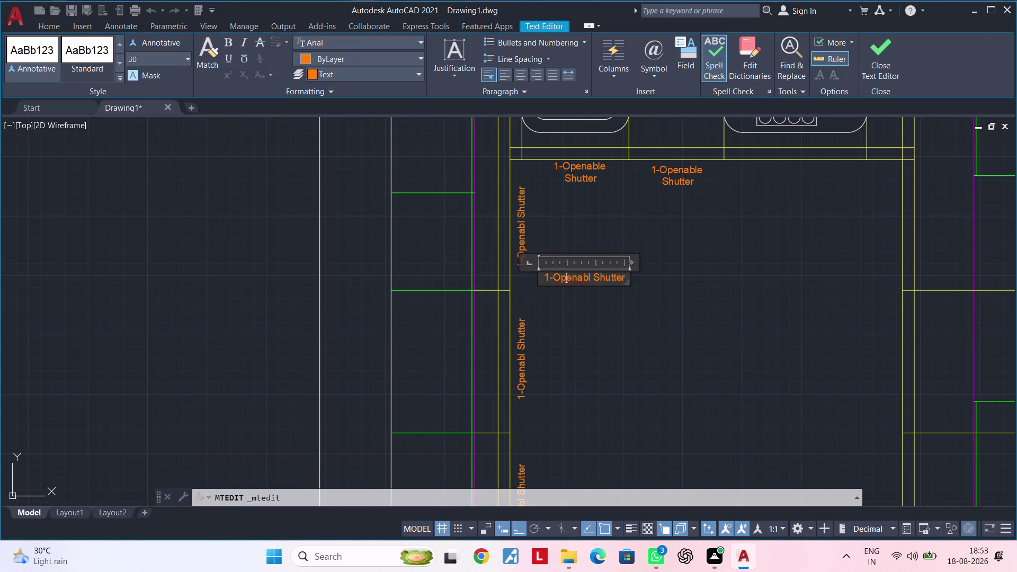
Replace the copied label's shutter wording with 'Fix. Shelf' so it reads '1-Fix. Shelf'.
click(624, 275)
key(BackSpace)
key(BackSpace)
key(BackSpace)
key(BackSpace)
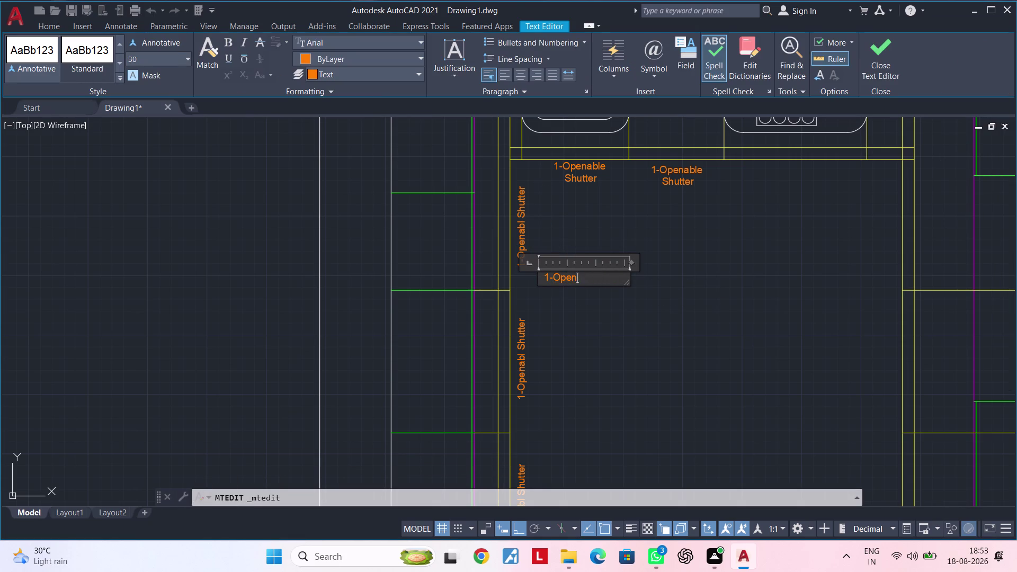
key(BackSpace)
key(BackSpace)
key(BackSpace)
key(BackSpace)
text(F)
text(i)
key(space)
key(BackSpace)
key(BackSpace)
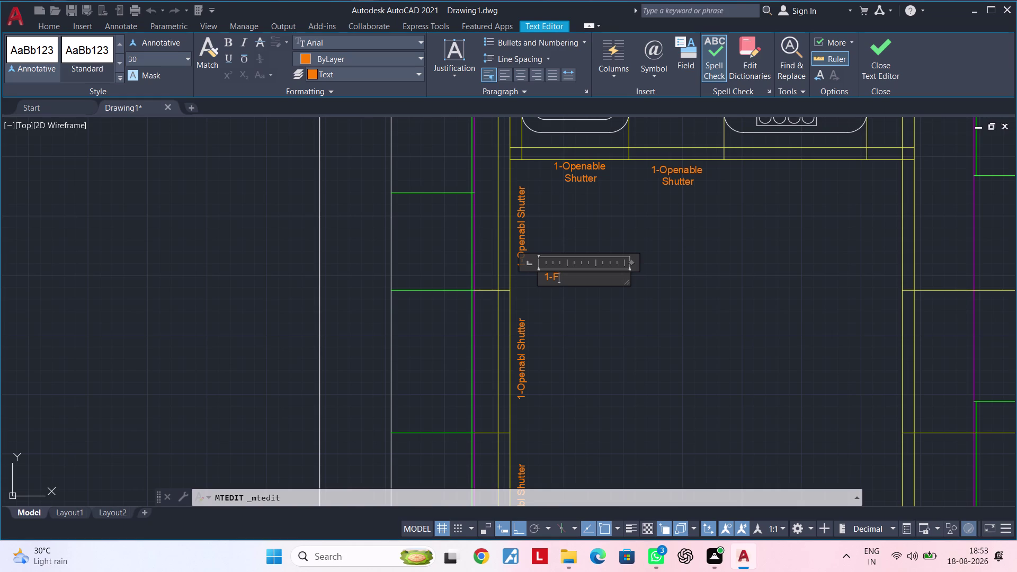
key(i)
text(x)
key(space)
key(BackSpace)
text(.)
key(space)
text(She)
text(lf)
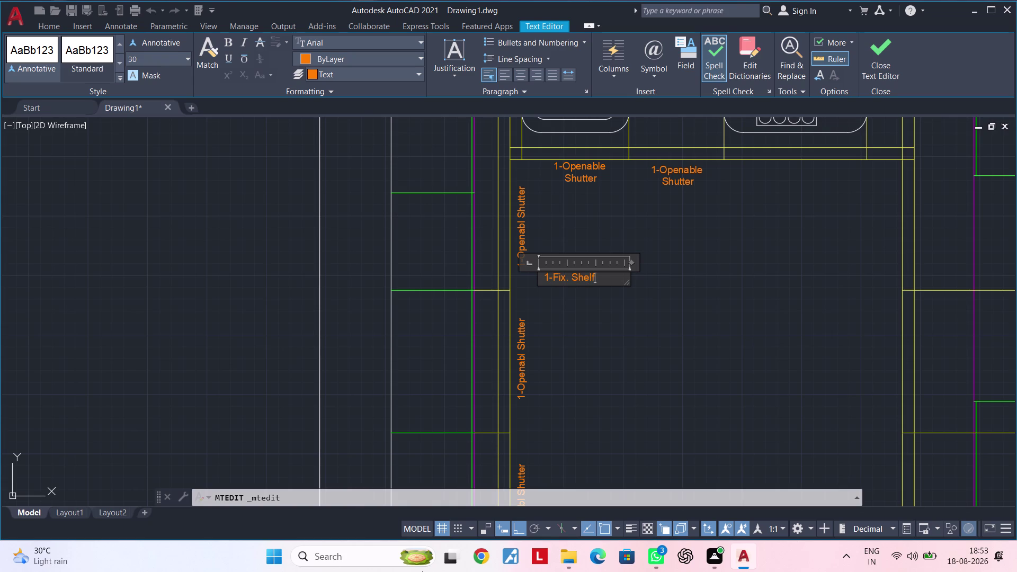
click(582, 322)
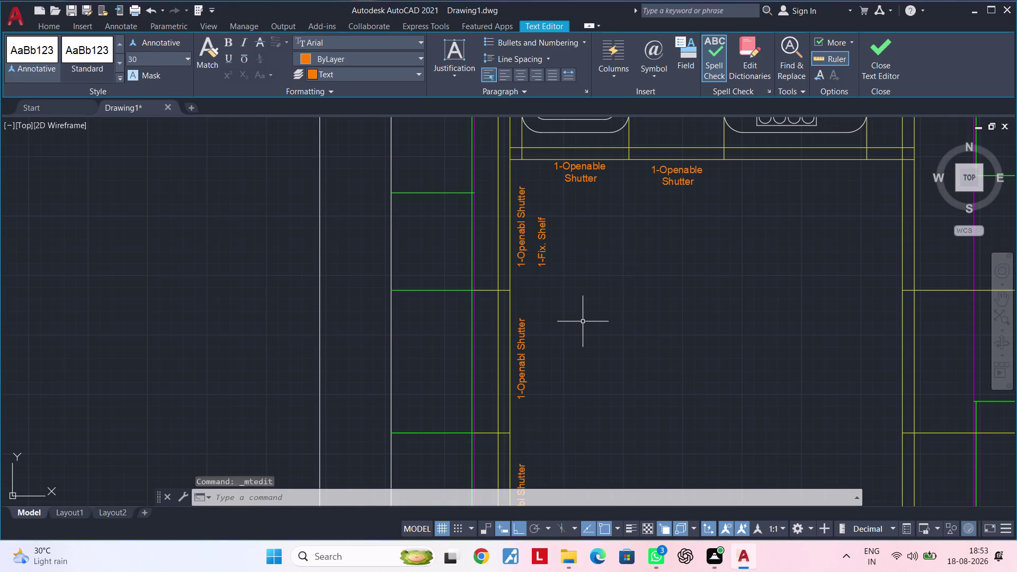
click(543, 243)
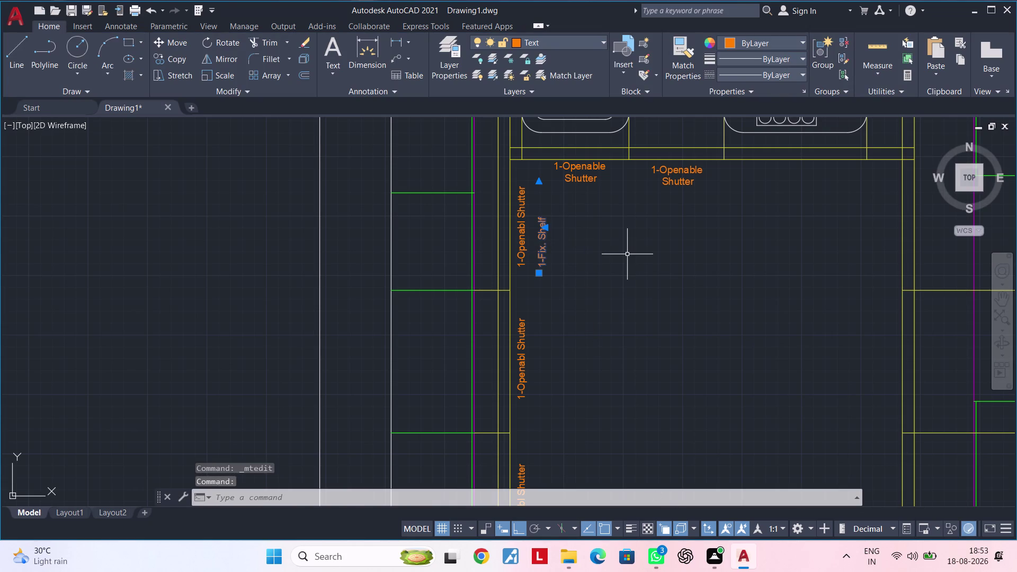
Move the 1-Fix. Shelf label to a new spot with the M command.
text(m)
key(space)
click(542, 250)
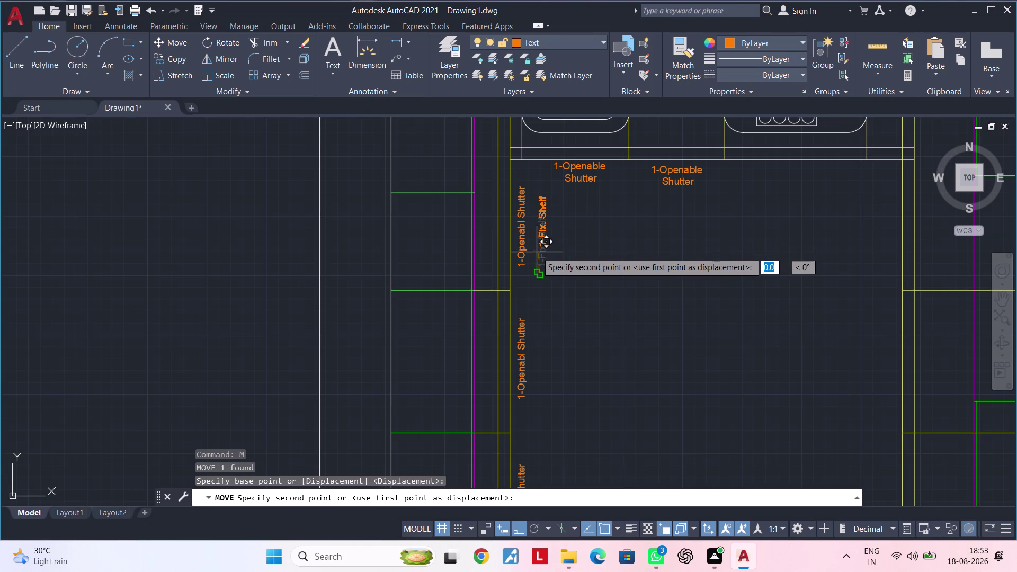
click(535, 254)
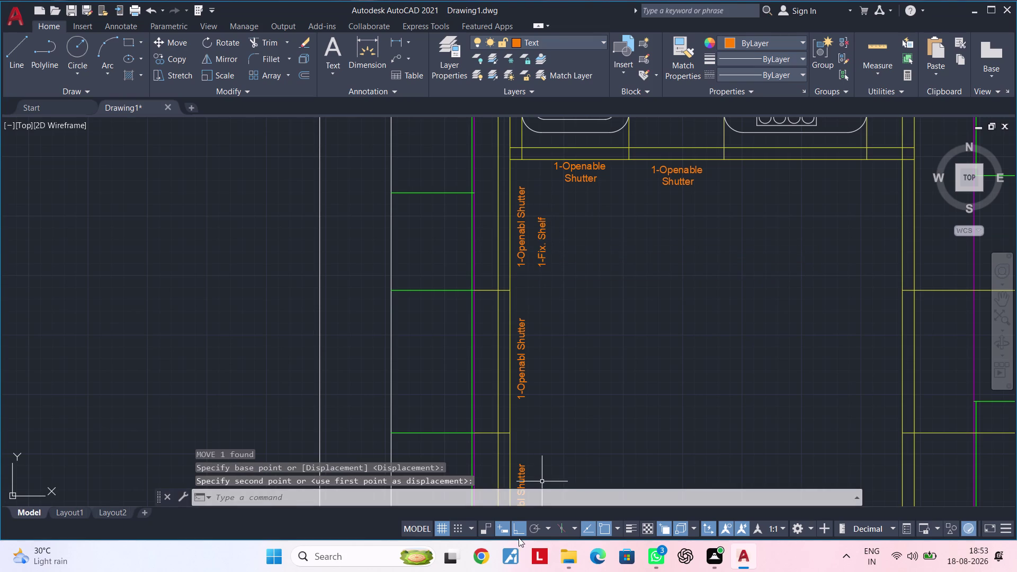
click(520, 536)
click(546, 259)
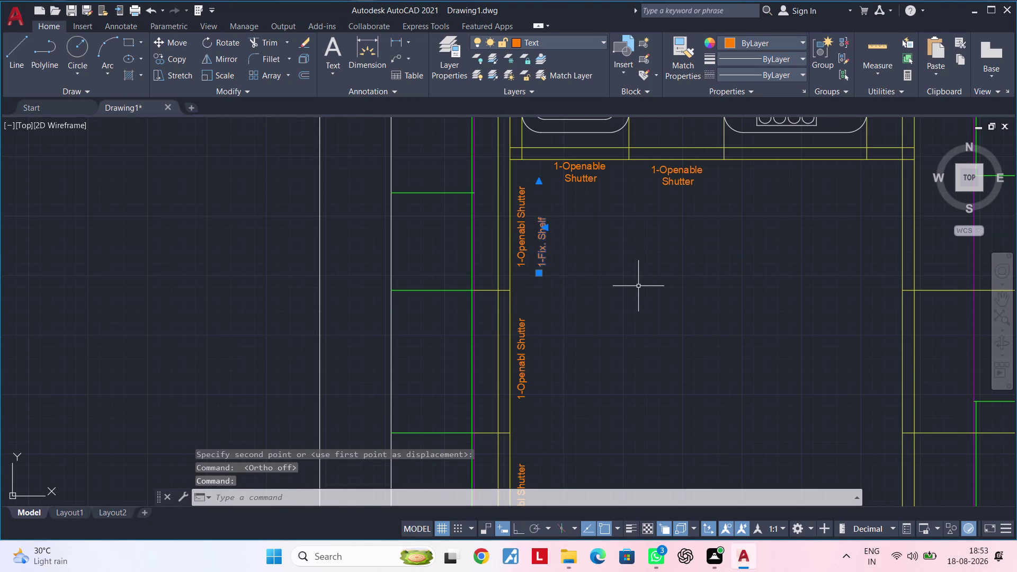
key(m)
key(space)
click(542, 251)
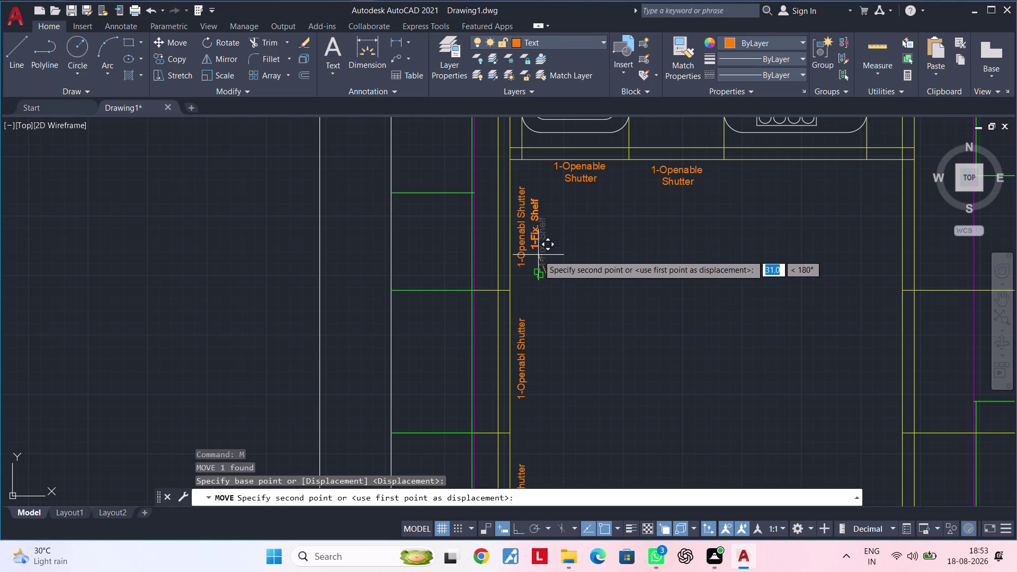
click(542, 256)
Reselect the shelf label with a selection window for another move, then cancel.
click(545, 258)
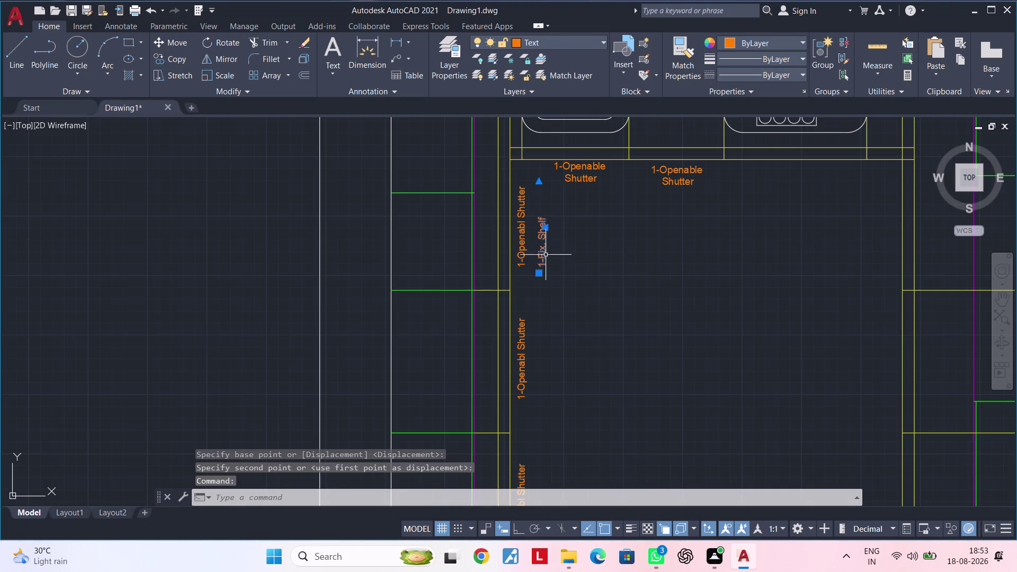
scroll(up, 3)
middle_drag(565, 253, 570, 292)
text(m)
key(space)
click(554, 281)
drag(554, 275, 555, 271)
drag(554, 268, 550, 288)
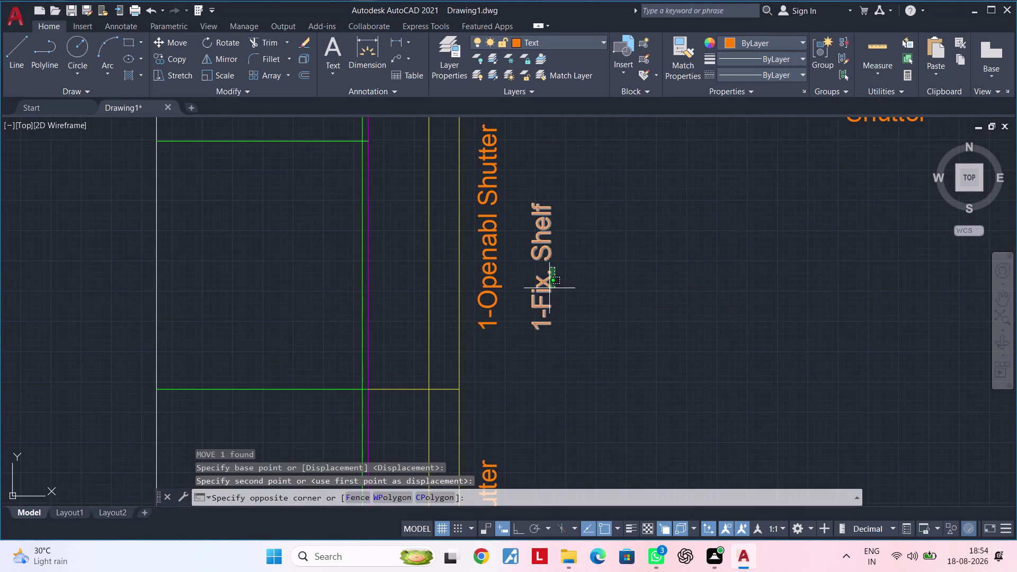
drag(549, 289, 546, 262)
click(546, 261)
click(540, 251)
text(m)
key(space)
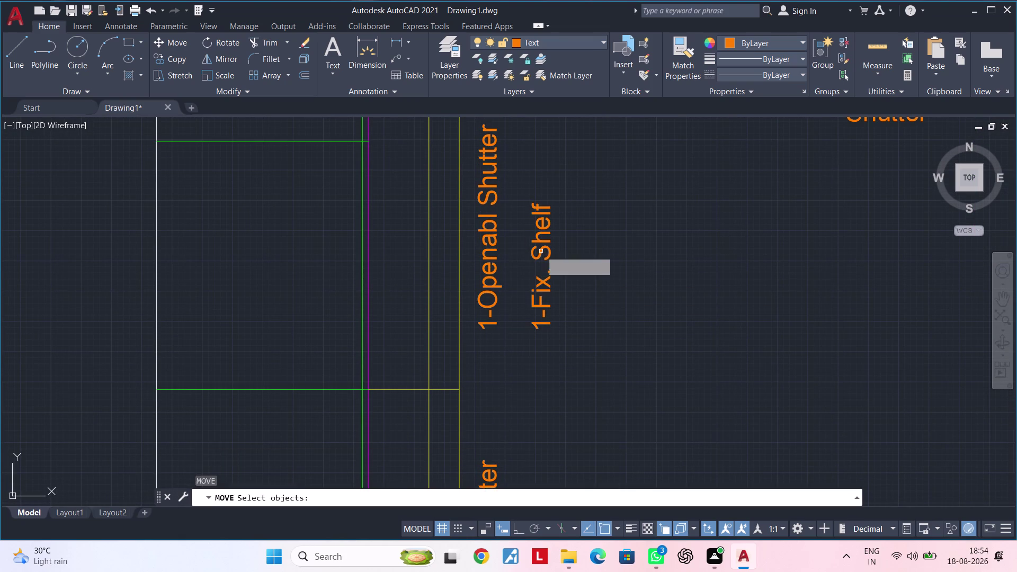
click(541, 251)
key(Escape)
key(Escape)
Shift the shelf label upward until it lines up beside the top shutter label.
click(540, 238)
text(m)
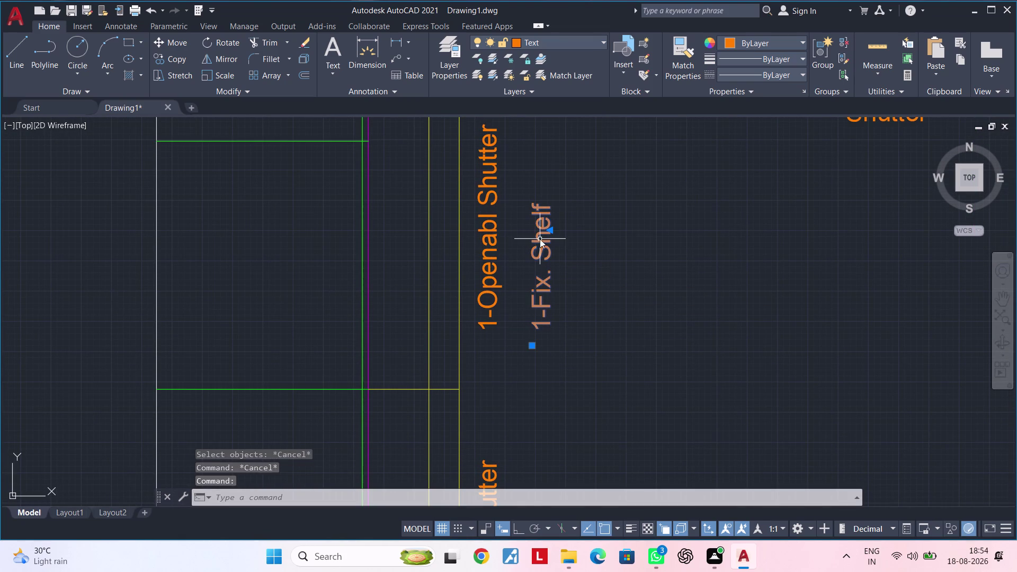
key(space)
click(540, 239)
drag(539, 235, 533, 203)
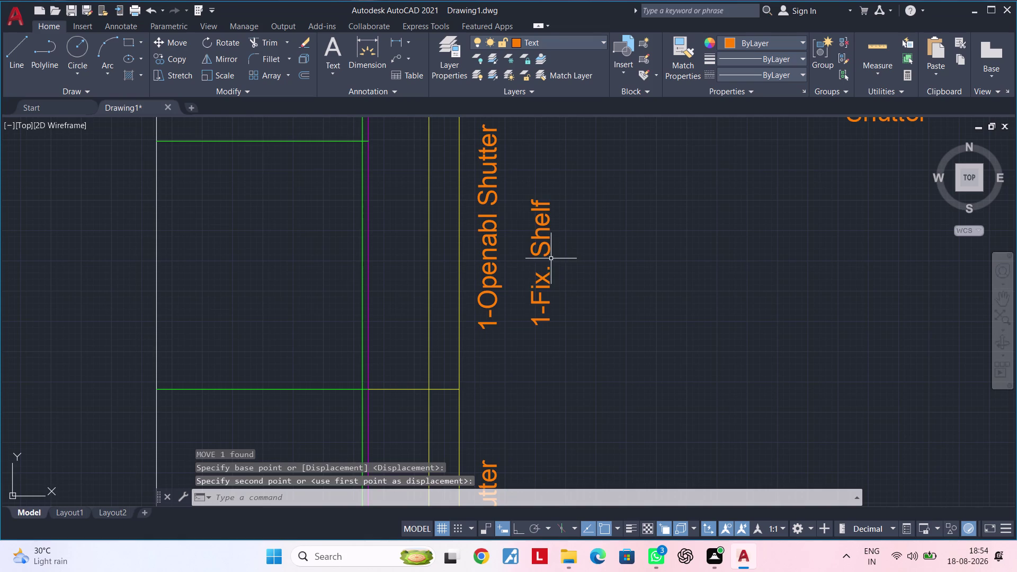
click(540, 248)
text(m)
key(space)
drag(545, 265, 544, 249)
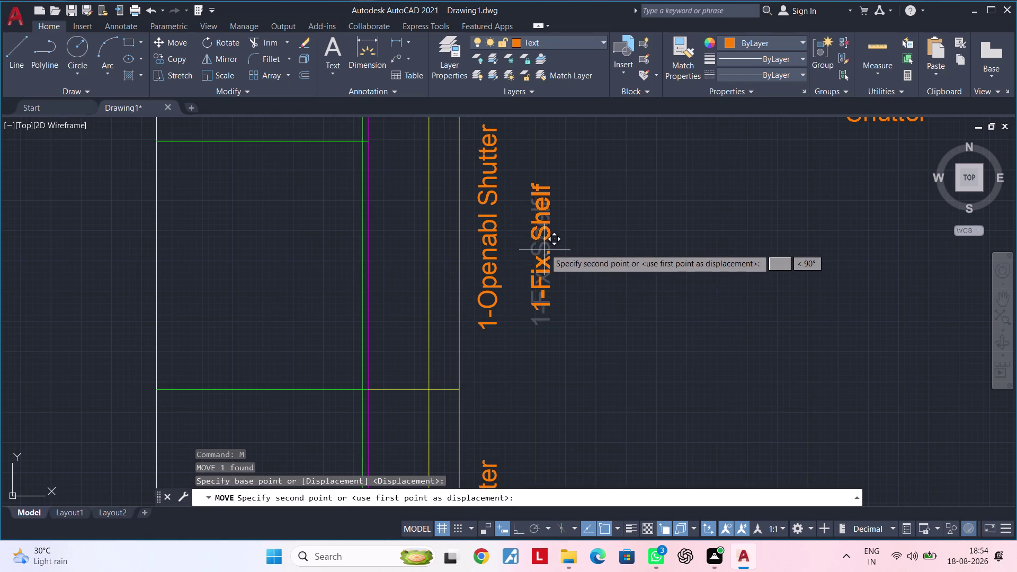
drag(544, 250, 541, 229)
double_click(541, 229)
scroll(down, 3)
middle_drag(574, 297, 574, 251)
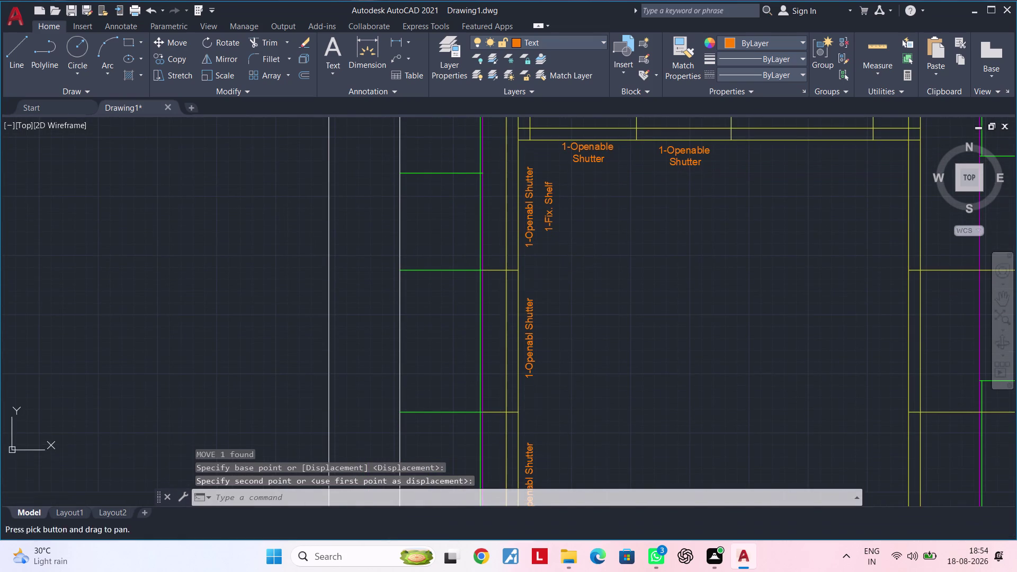
key(Escape)
key(Escape)
key(Escape)
key(Escape)
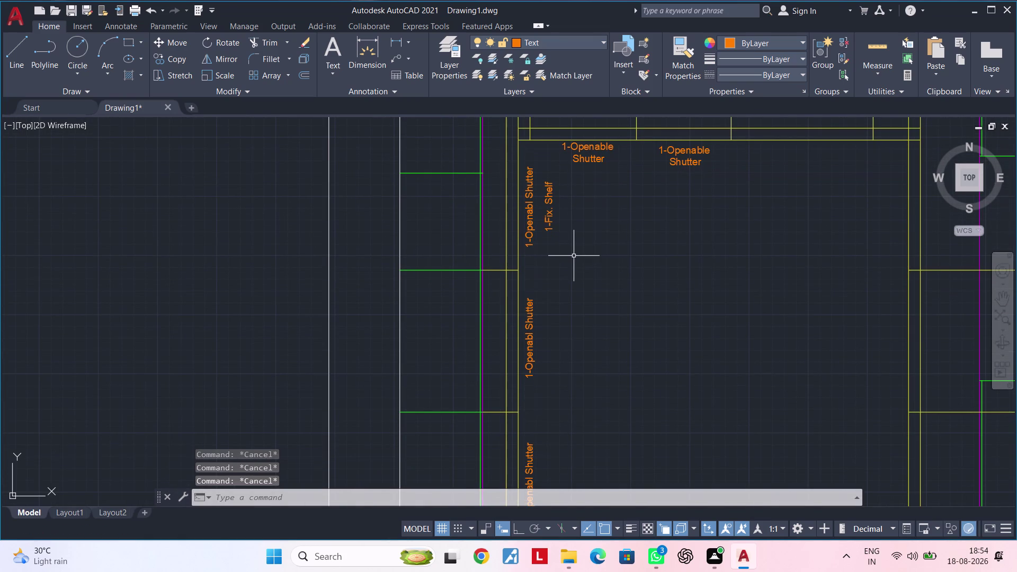
Select the 1-Fix. Shelf label and start copying it with CO.
click(551, 208)
key(c)
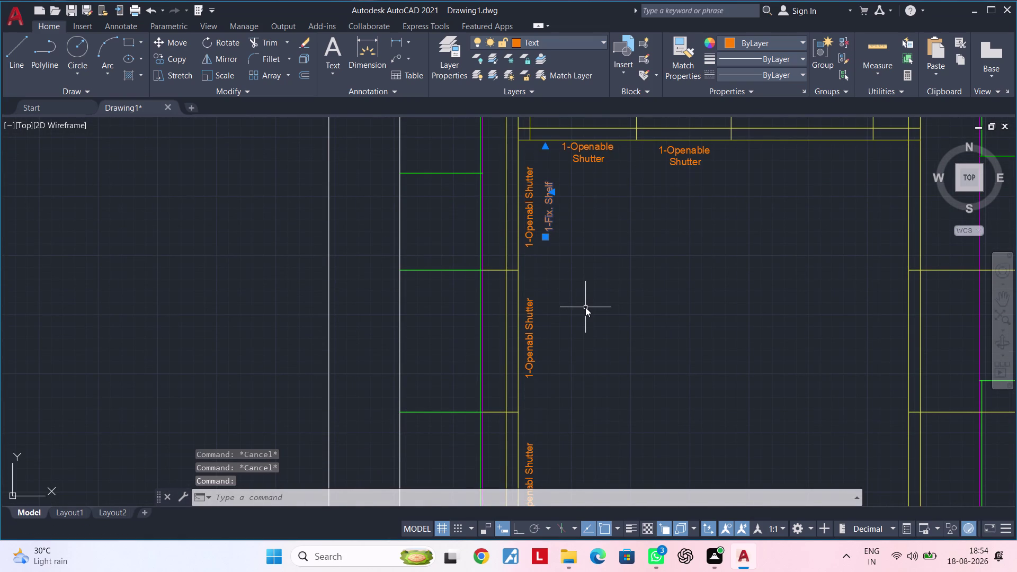
key(o)
key(space)
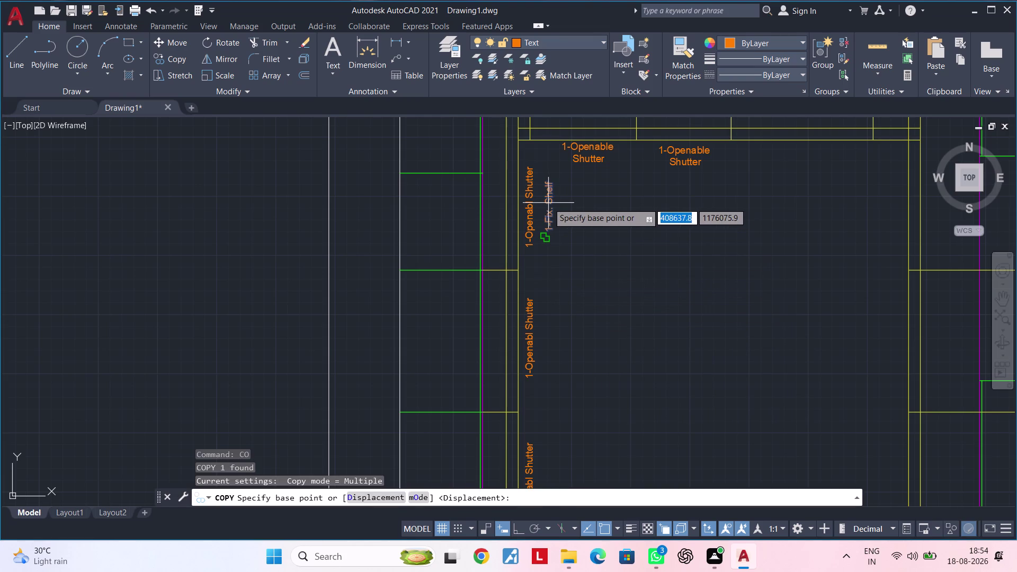
Place a copy of the shelf label beside the second shutter label.
click(548, 204)
click(547, 370)
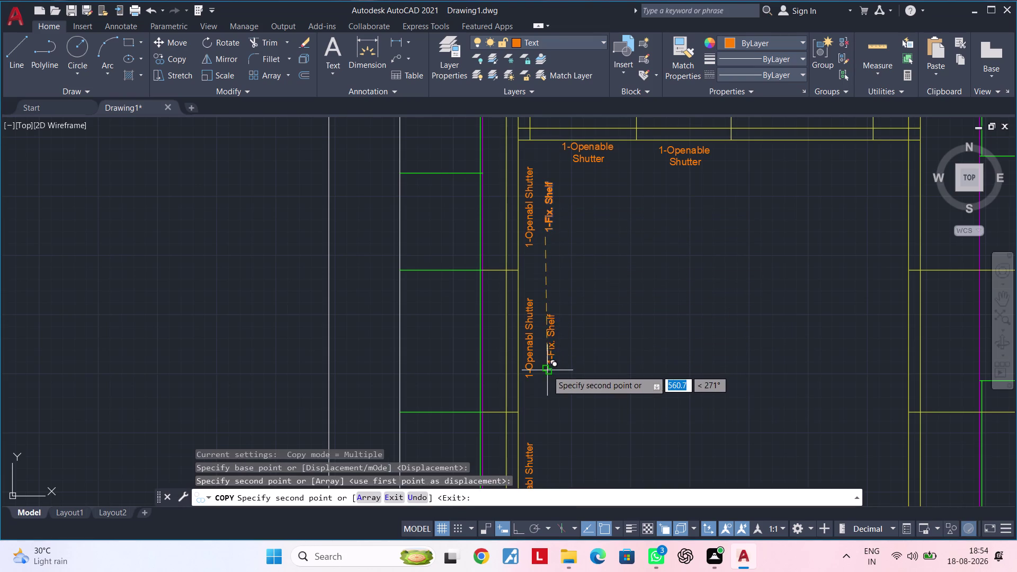
key(Escape)
key(Escape)
Open the copied label in the Text Editor and delete its old wording.
double_click(550, 356)
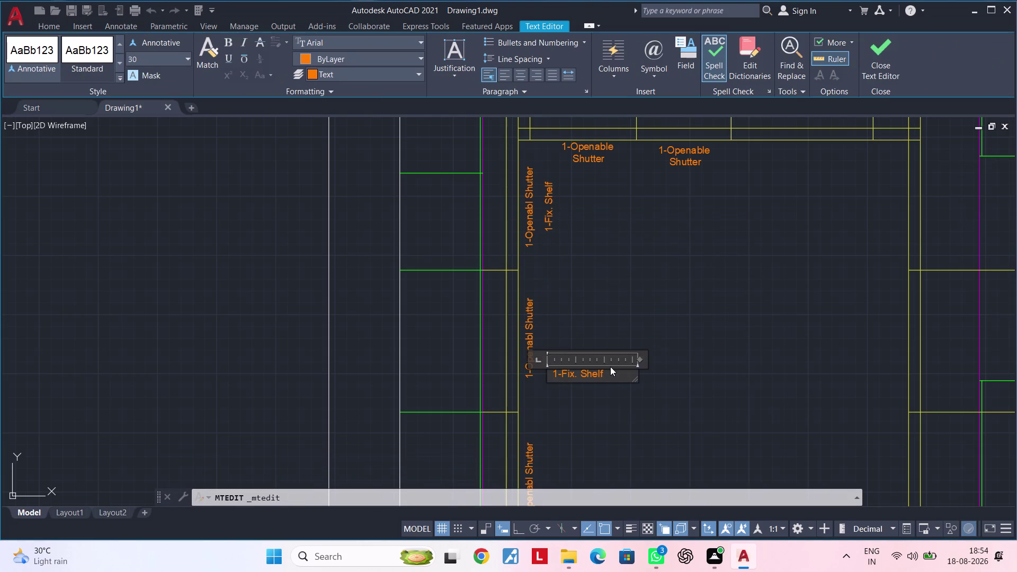
click(610, 366)
key(BackSpace)
key(BackSpace)
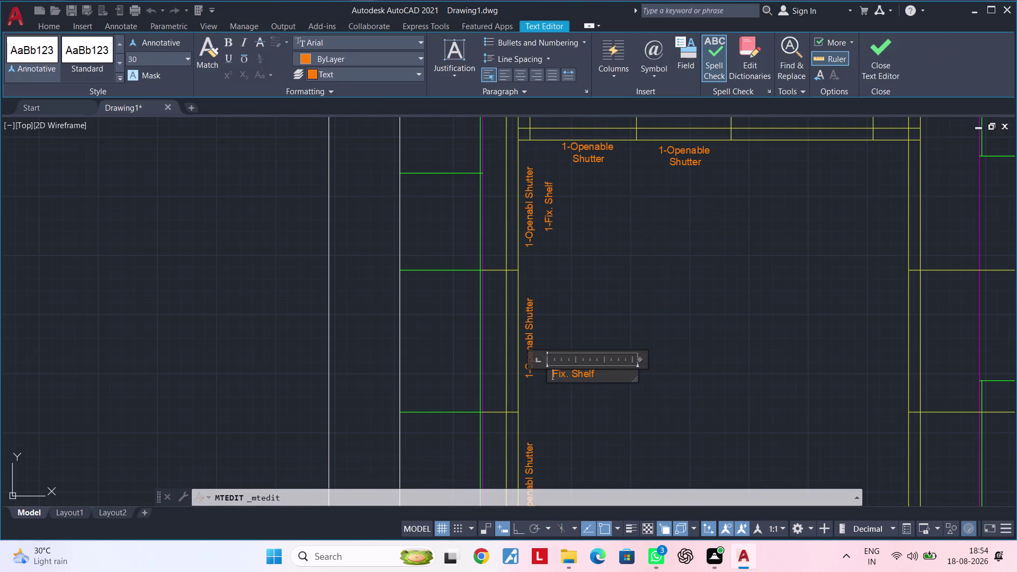
key(BackSpace)
key(BackSpace)
key(BackSpace)
key(BackSpace)
key(BackSpace)
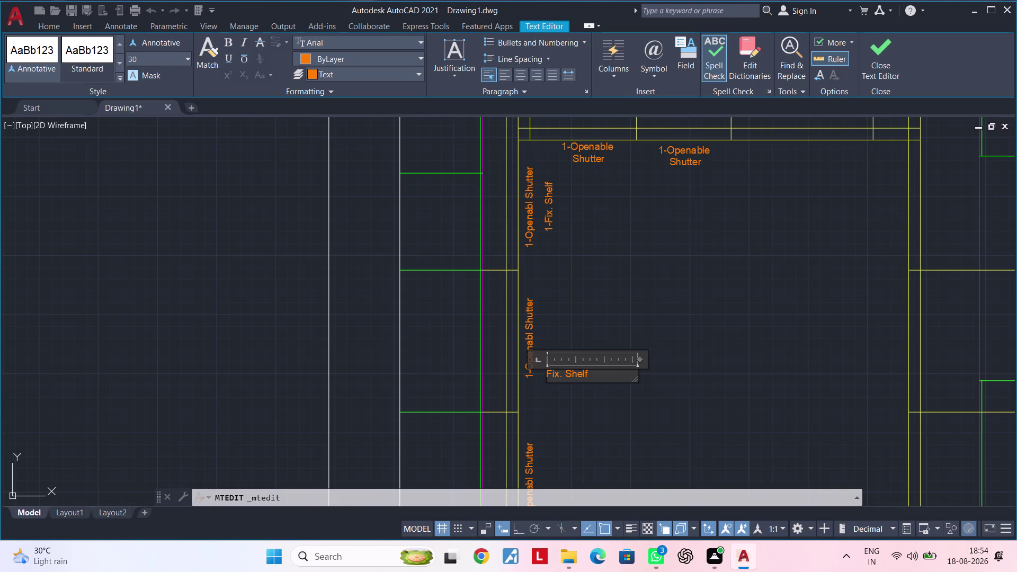
click(604, 376)
key(BackSpace)
key(BackSpace)
key(BackSpace)
key(BackSpace)
key(BackSpace)
key(BackSpace)
key(BackSpace)
Enter '1- Loose Shelf' as the new label text and close the editor.
text(1)
text(-)
key(space)
text(L)
text(o)
text(ose)
key(space)
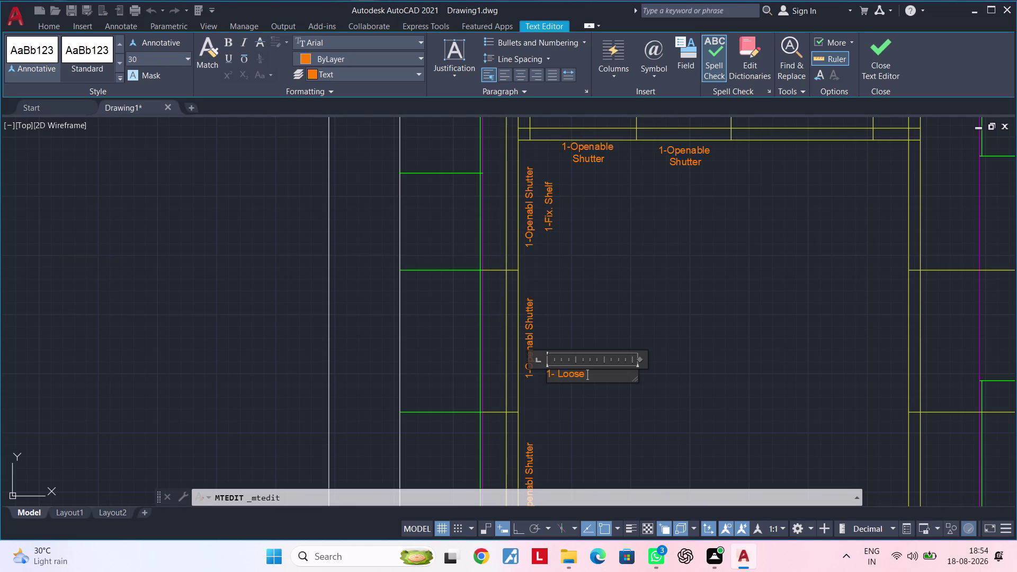
text(She)
text(lf)
click(627, 398)
Select the 1- Loose Shelf label and start copying it with CO.
click(552, 331)
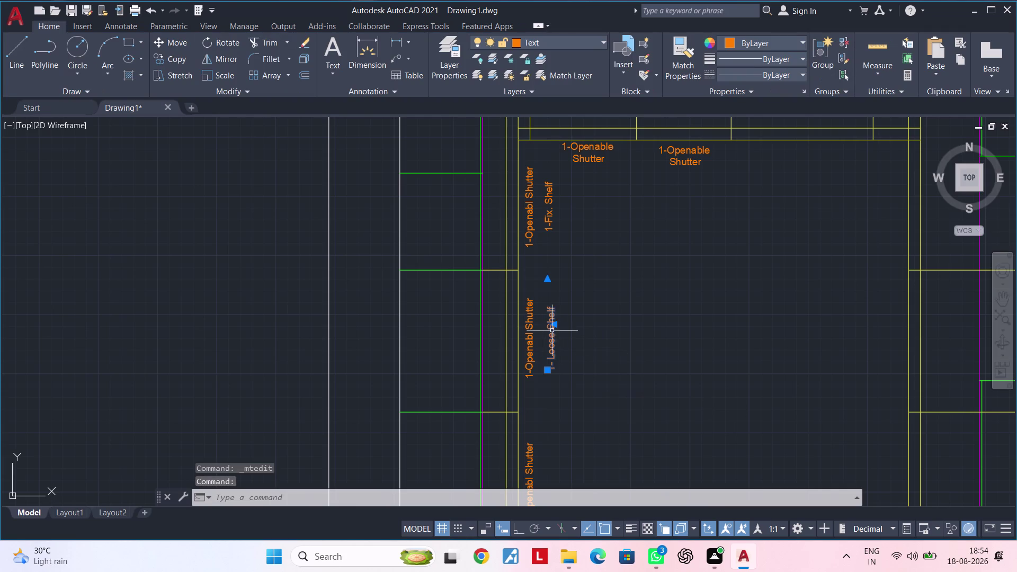
key(c)
key(o)
key(space)
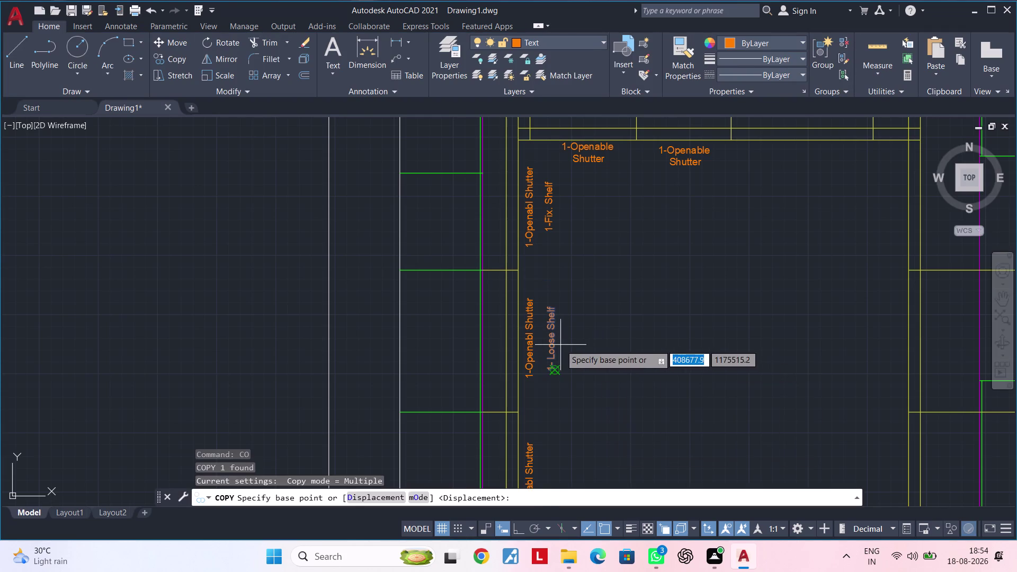
Copy the Loose Shelf label beside the lower shutter and to the top-left corner cabinet.
click(561, 345)
middle_drag(564, 409, 570, 332)
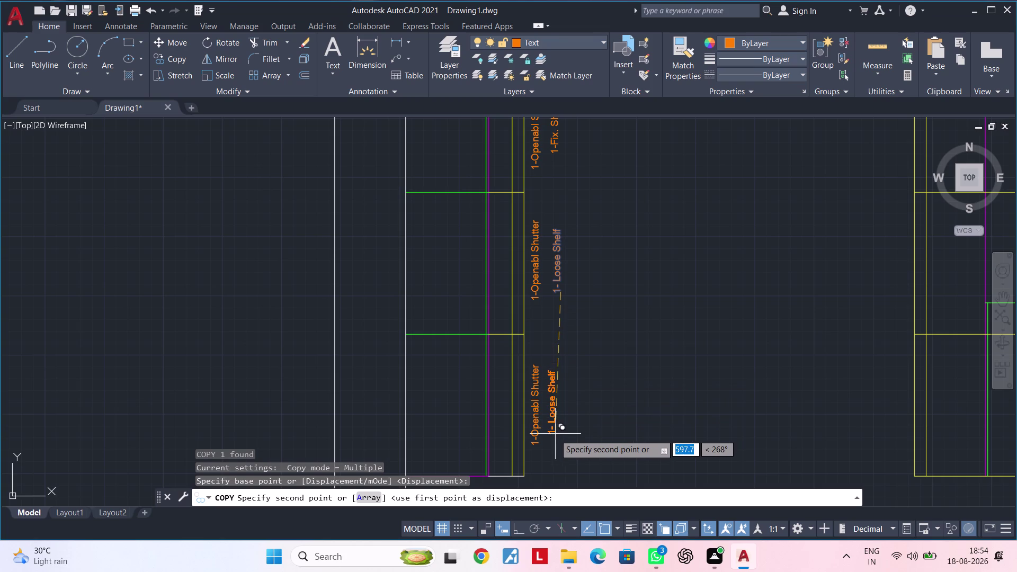
click(554, 435)
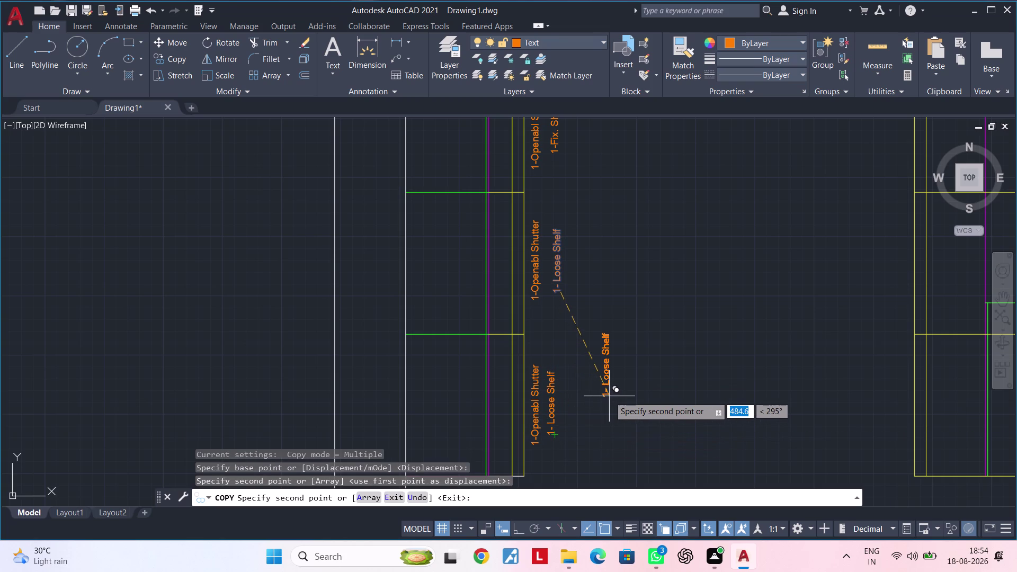
middle_drag(588, 328, 579, 480)
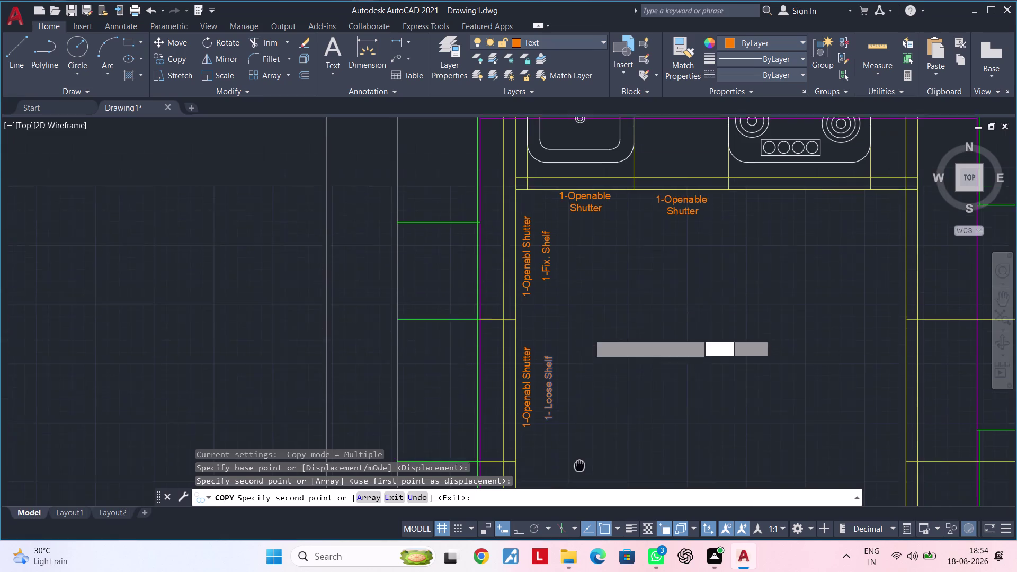
middle_drag(579, 480, 578, 487)
middle_drag(584, 351, 583, 452)
scroll(up, 3)
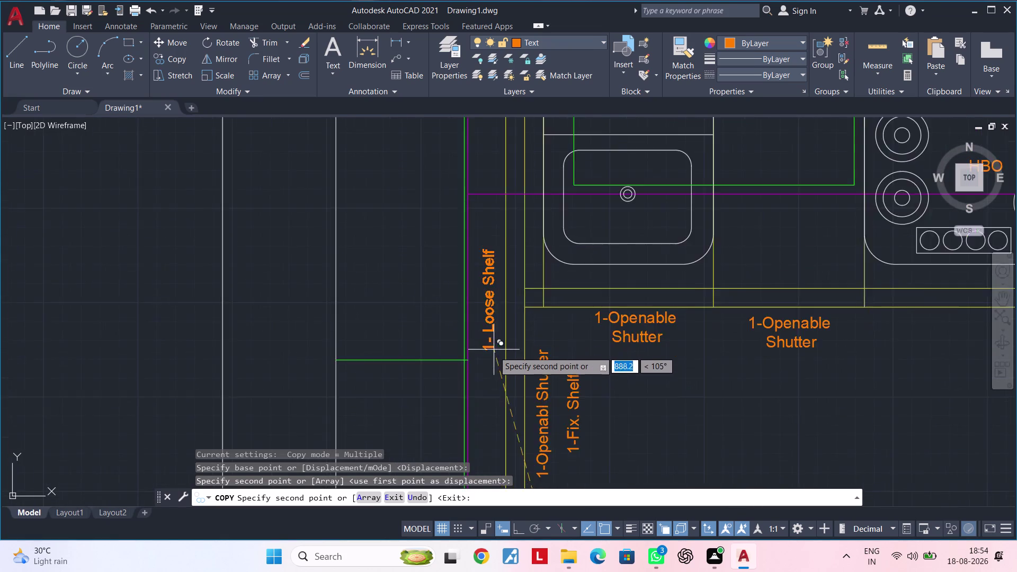
scroll(up, 3)
double_click(491, 364)
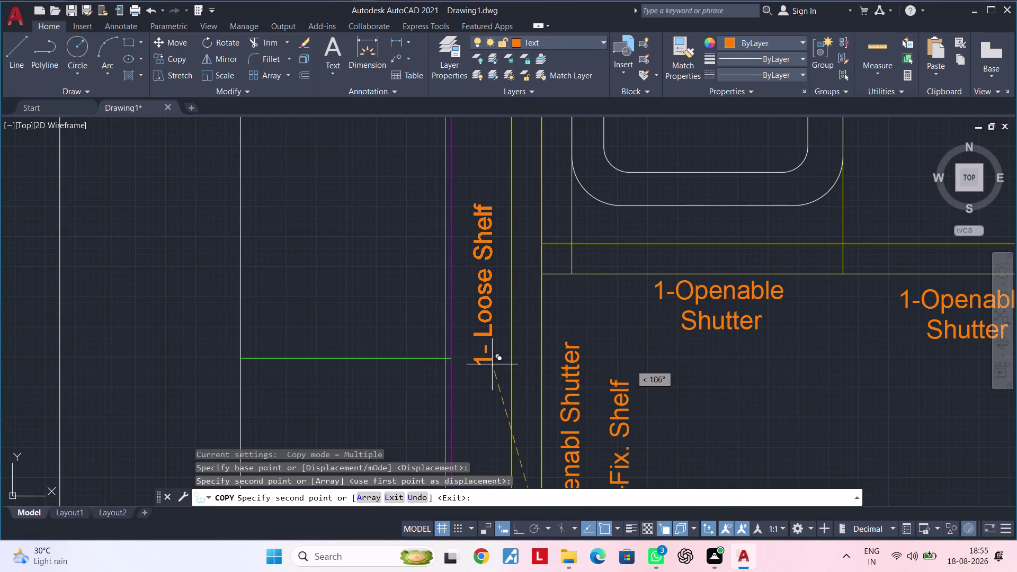
scroll(down, 3)
middle_click(496, 410)
key(Escape)
key(Escape)
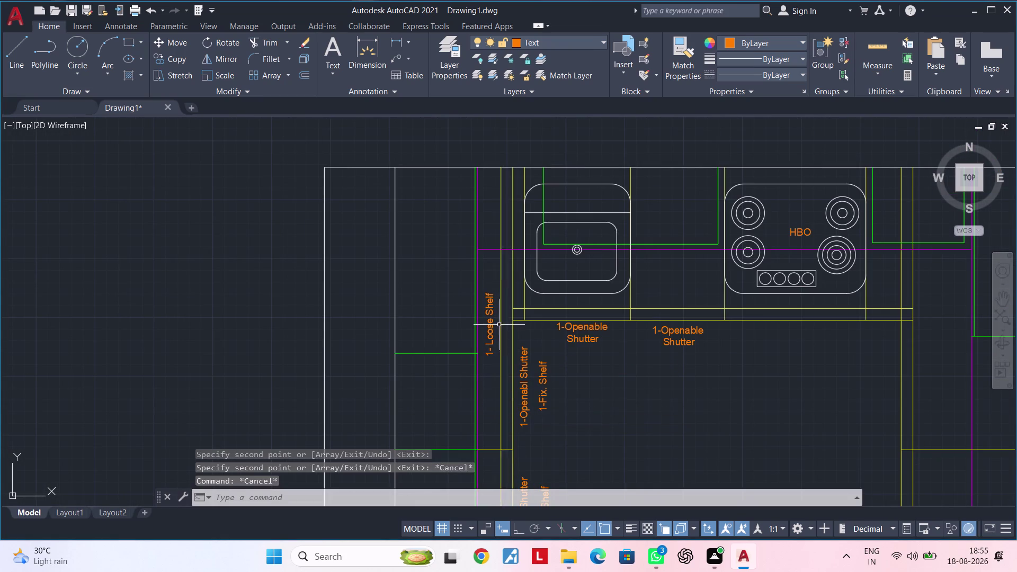
scroll(up, 3)
Retype the corner copy so it reads 'Blind Corner Unit'.
double_click(489, 335)
click(588, 379)
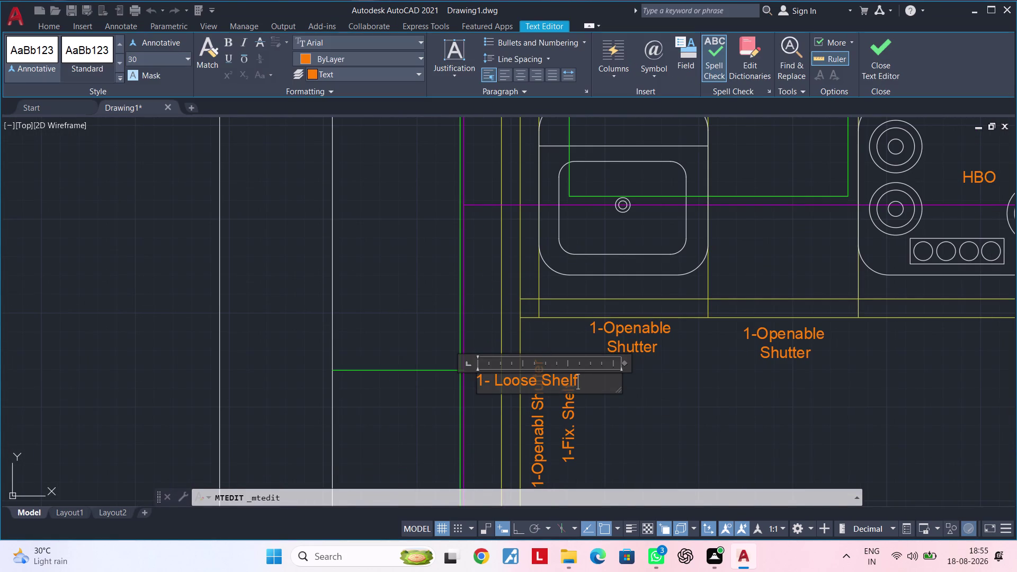
key(BackSpace)
key(BackSpace)
key(BackSpace)
key(BackSpace)
key(BackSpace)
key(BackSpace)
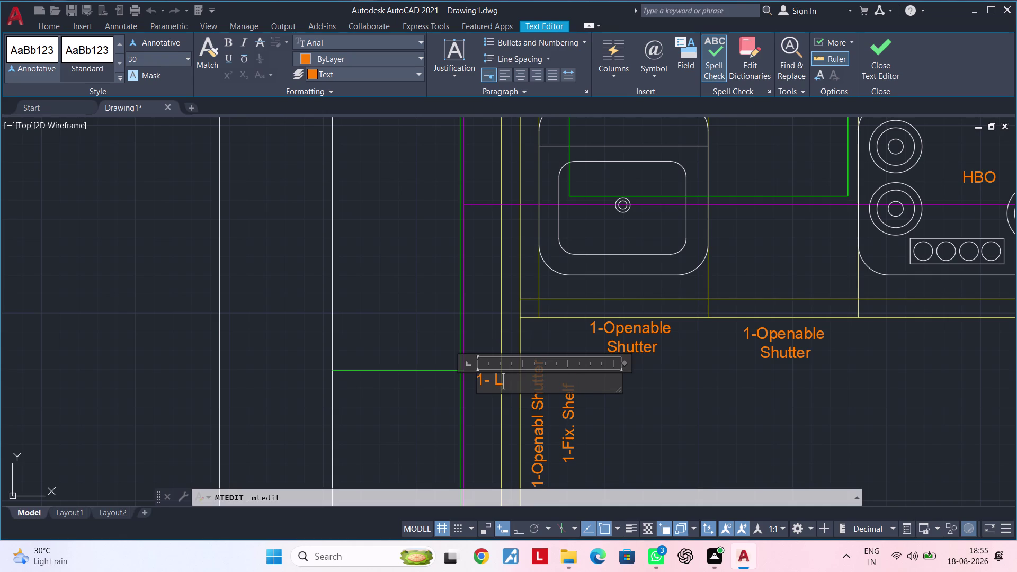
key(BackSpace)
key(BackSpace)
key(BackSpace)
key(BackSpace)
key(b)
key(BackSpace)
text(Bl)
text(ind)
key(space)
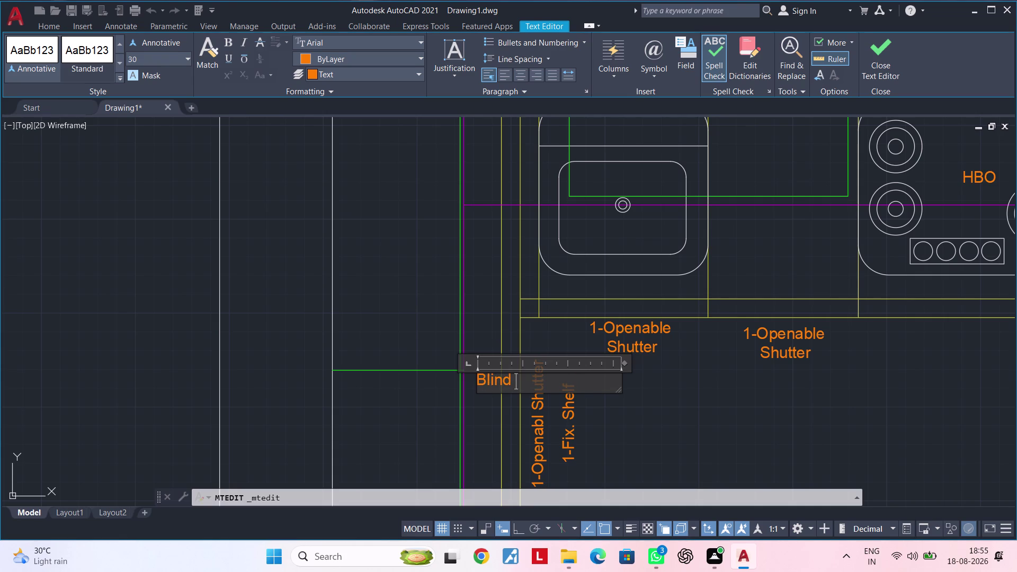
text(Co)
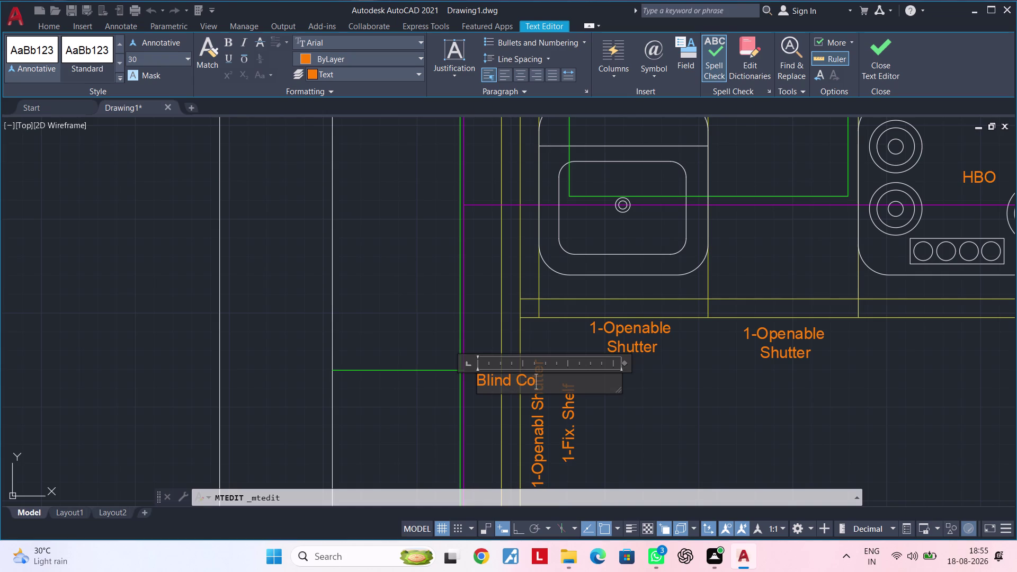
text(rner)
key(space)
text(Unit)
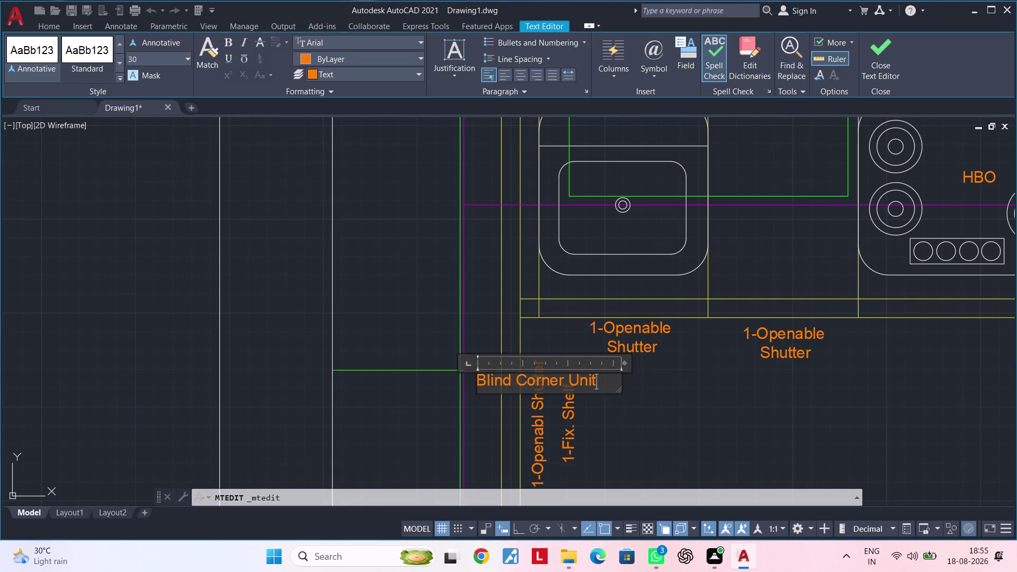
click(643, 393)
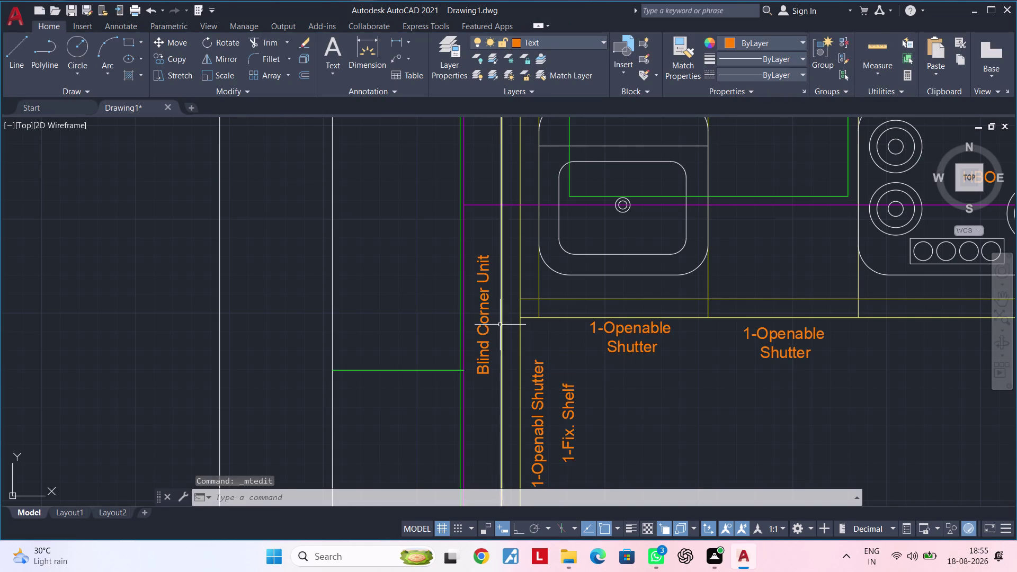
Copy the Blind Corner Unit label, placing one copy in the open floor area.
click(486, 322)
key(c)
key(o)
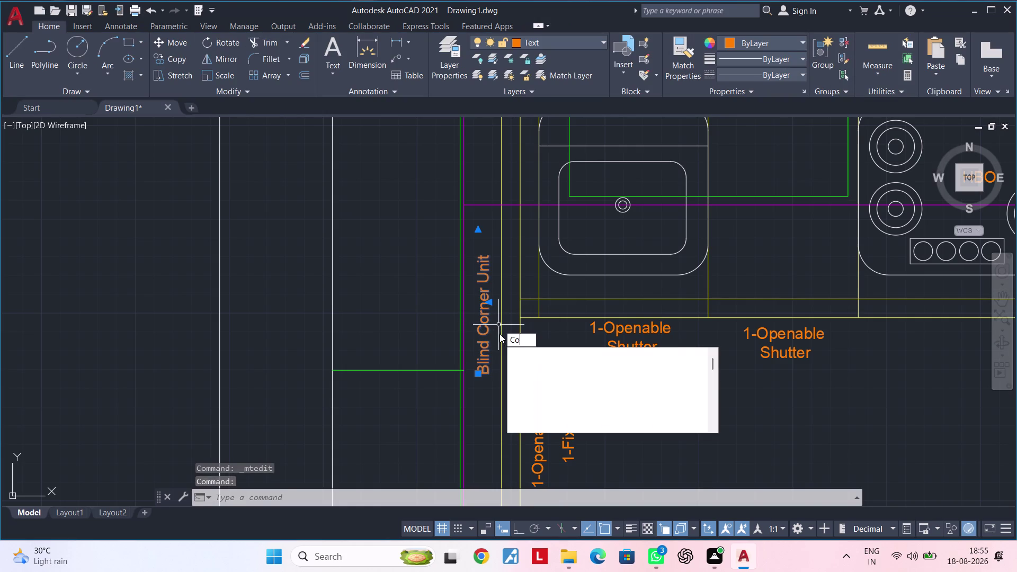
key(space)
click(487, 317)
scroll(down, 3)
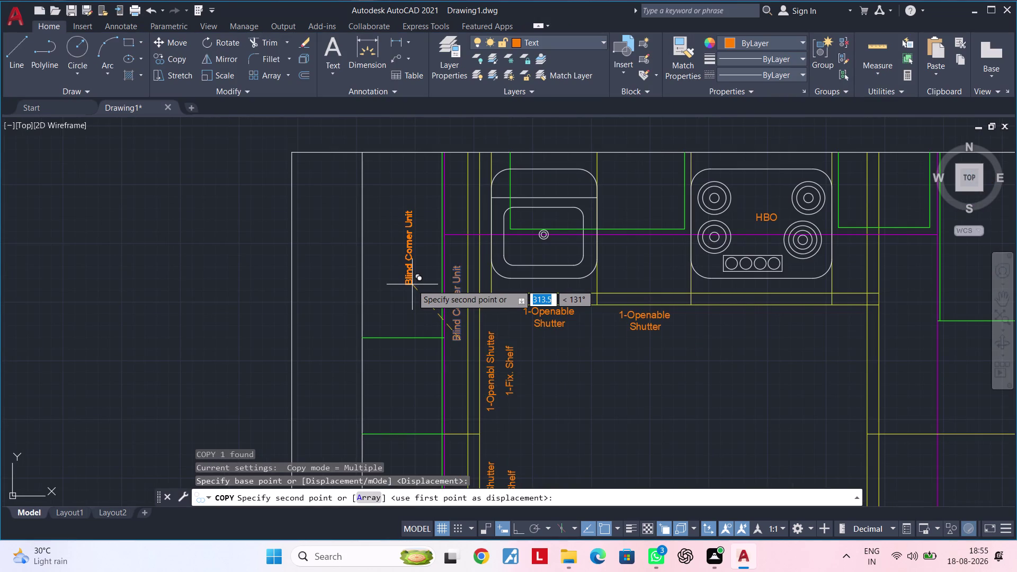
click(412, 279)
scroll(down, 3)
middle_drag(532, 292, 464, 277)
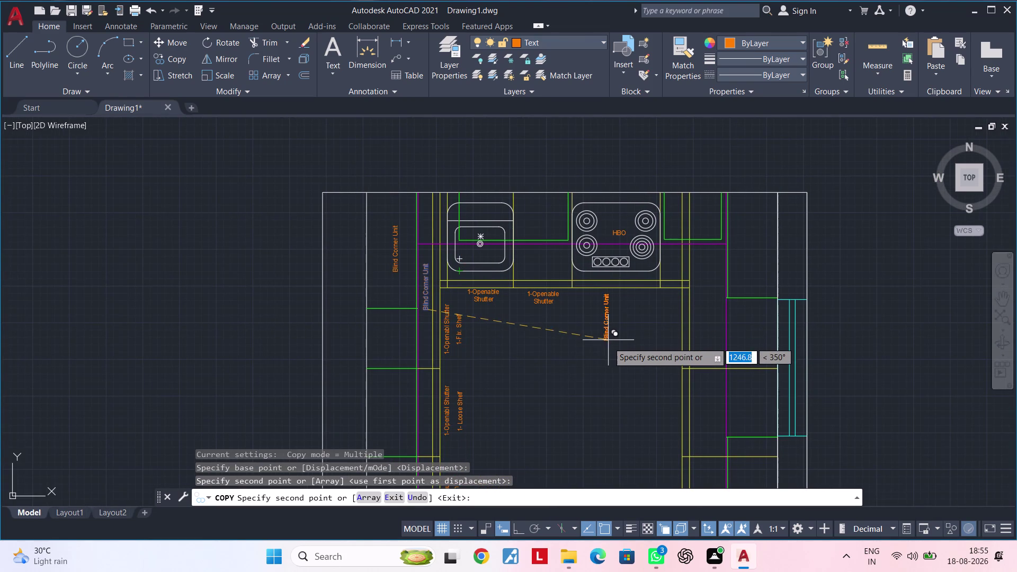
scroll(up, 3)
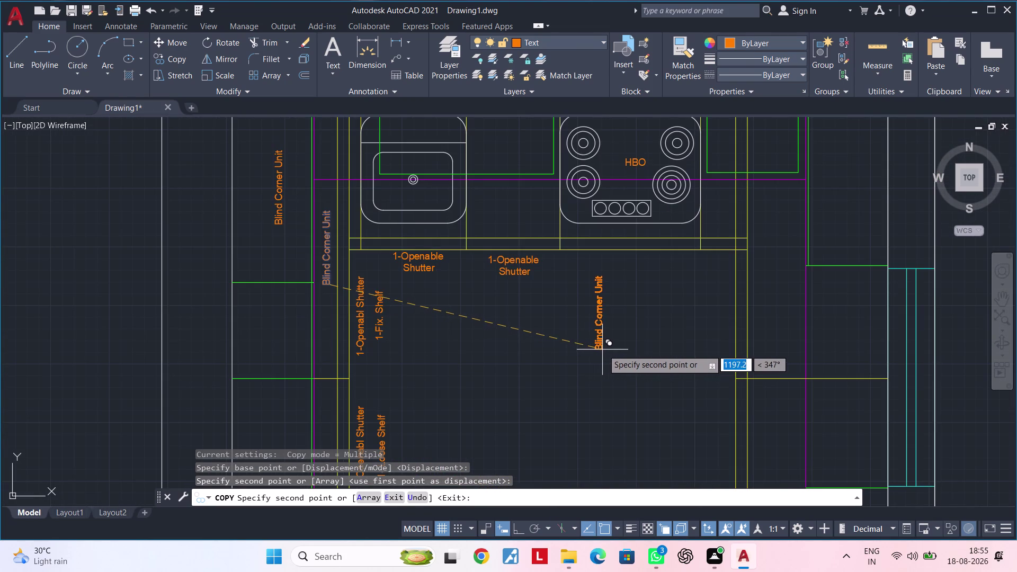
click(602, 349)
key(Escape)
key(Escape)
Rotate the floor-area copy 90° so it runs vertically.
click(587, 270)
click(638, 373)
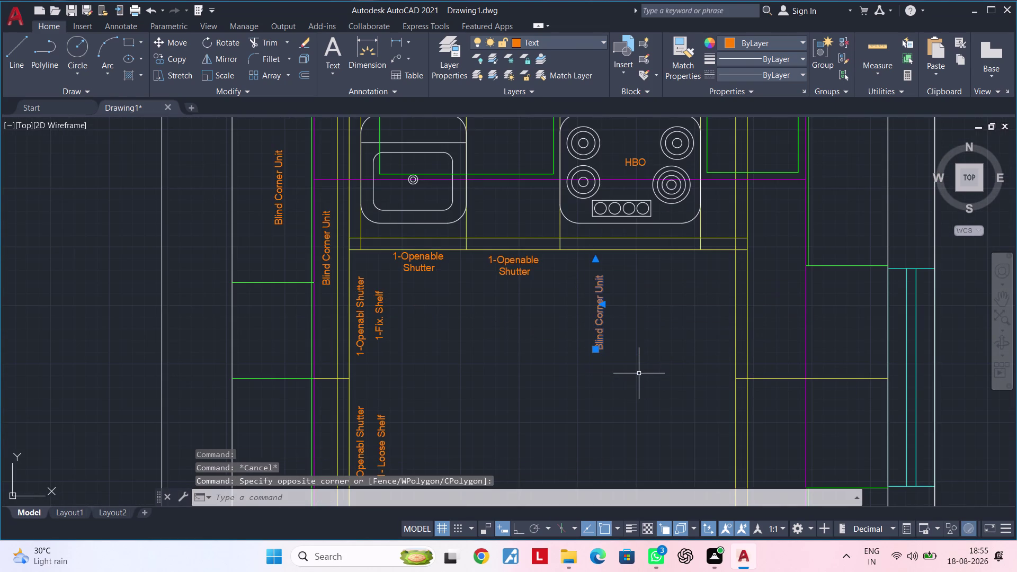
text(ro)
key(space)
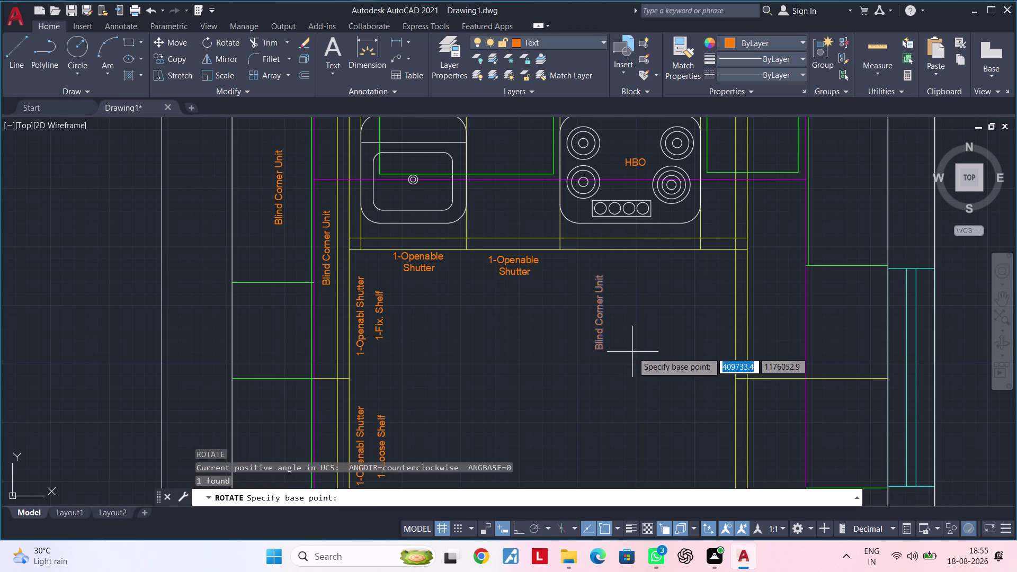
click(632, 352)
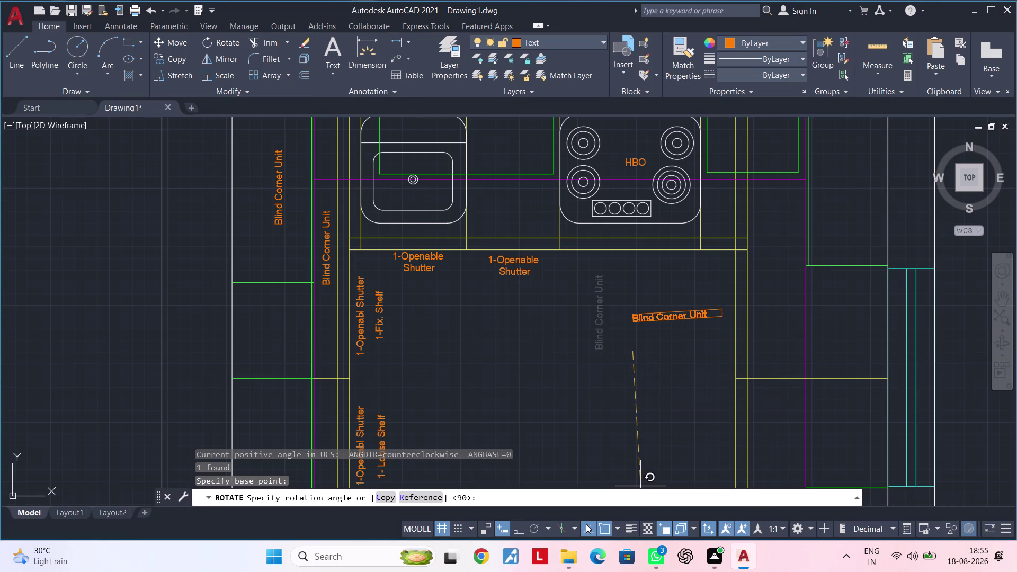
click(519, 528)
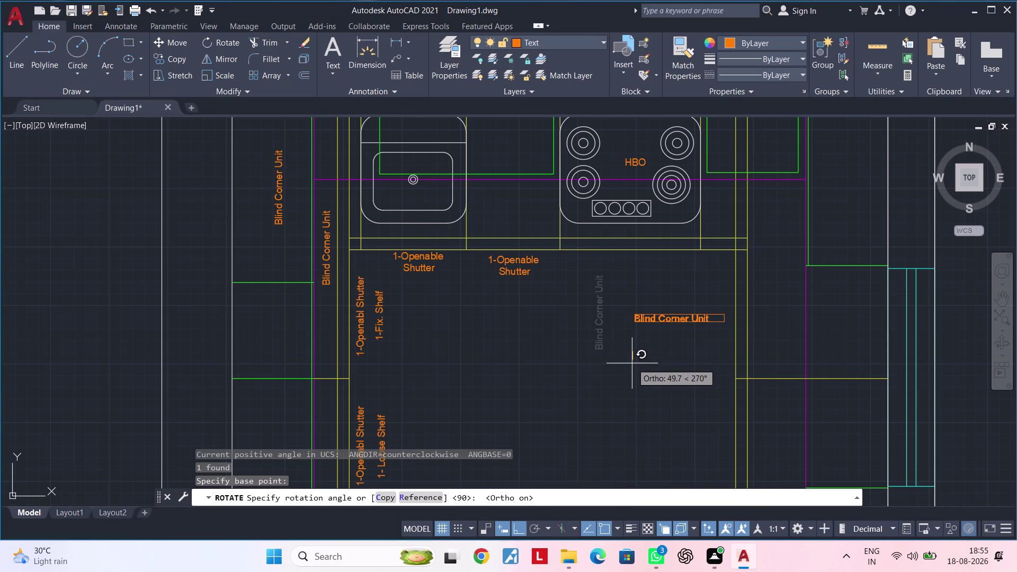
click(623, 353)
middle_drag(667, 384, 627, 321)
key(Escape)
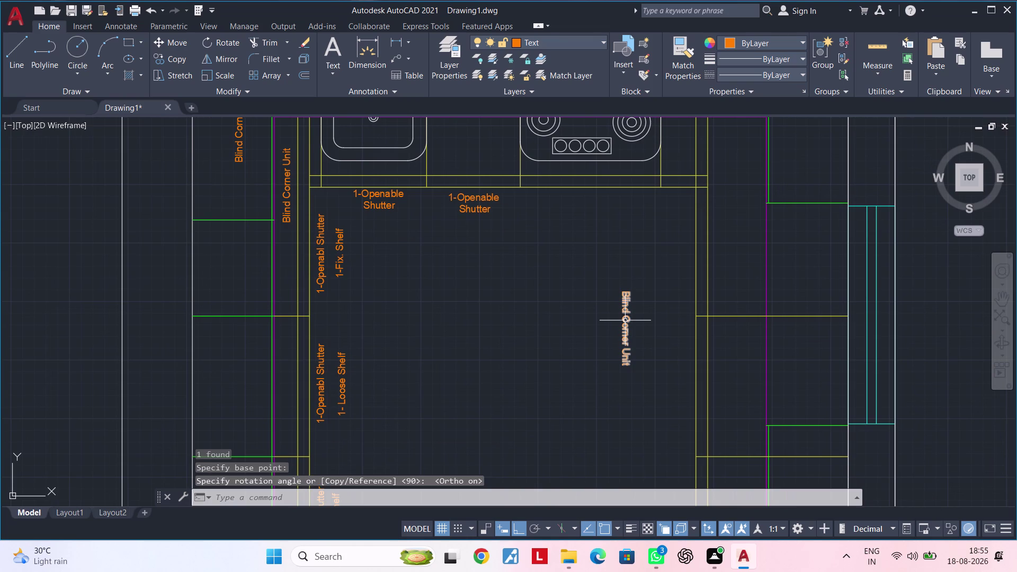
key(Escape)
key(Escape)
Copy the rotated Blind Corner Unit label to the two right-hand corner cabinets.
scroll(up, 3)
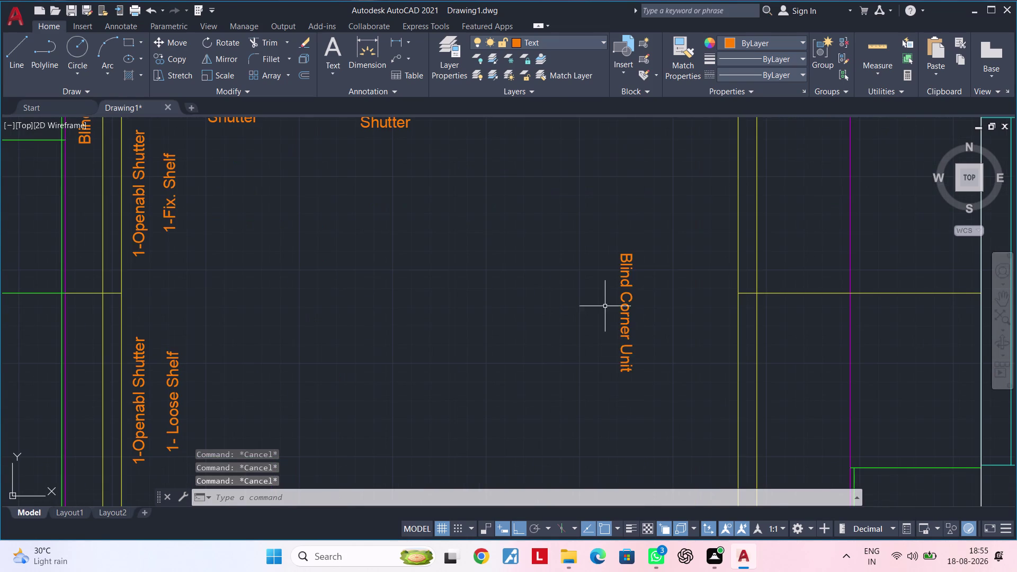
click(624, 304)
key(c)
text(o)
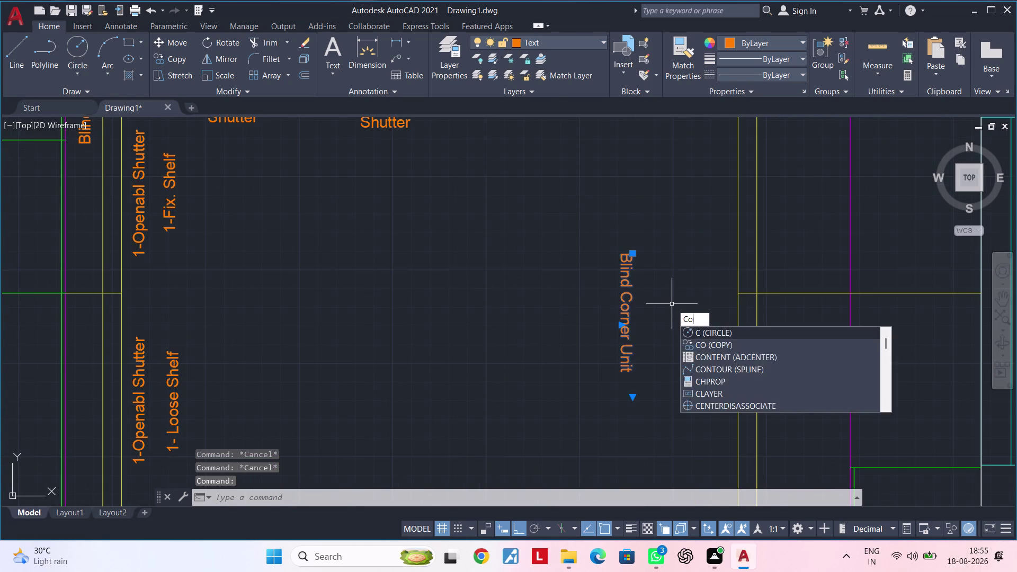
key(space)
click(630, 308)
scroll(down, 3)
middle_drag(669, 254, 661, 288)
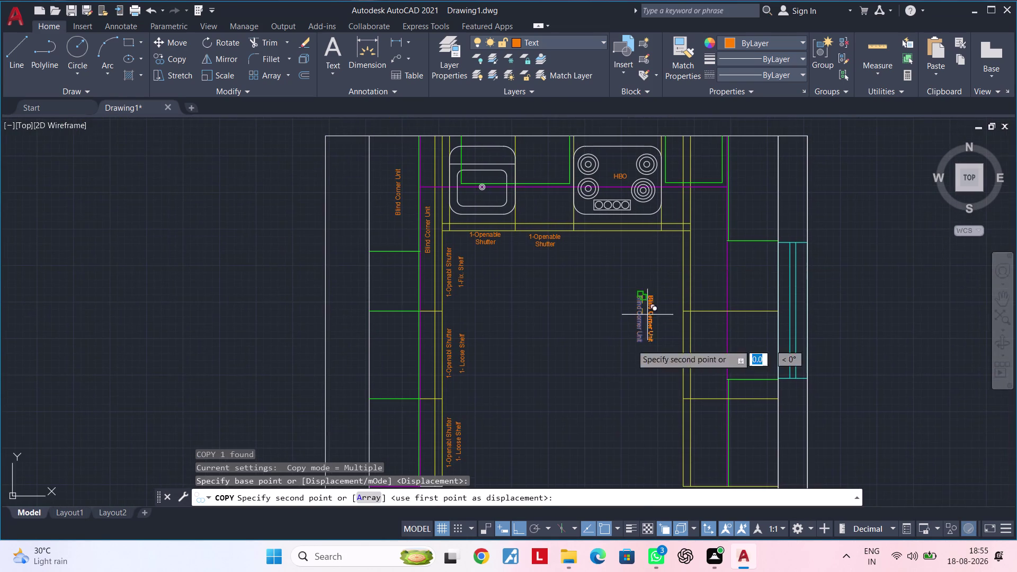
click(514, 524)
middle_drag(721, 255, 697, 319)
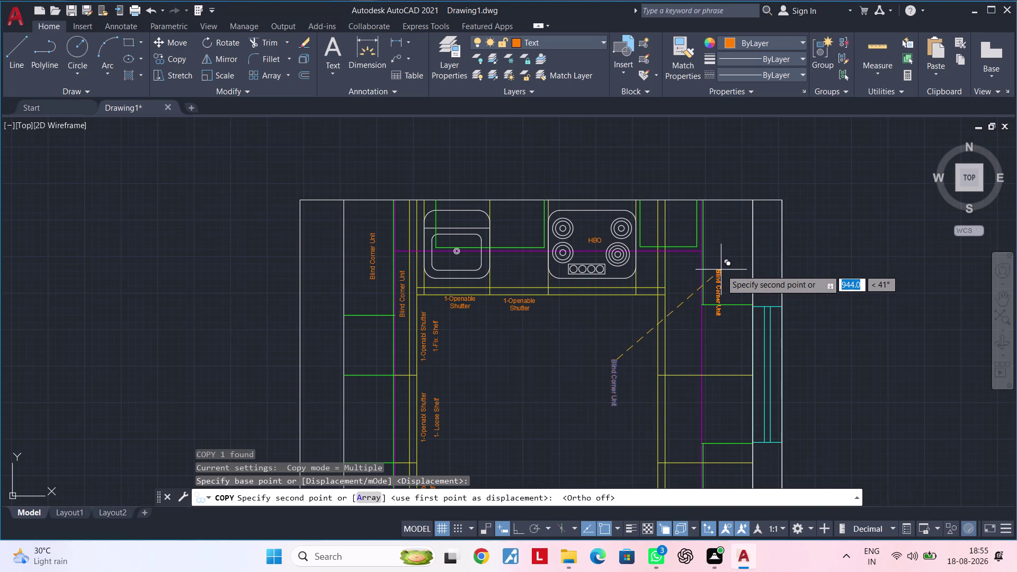
scroll(up, 3)
click(719, 204)
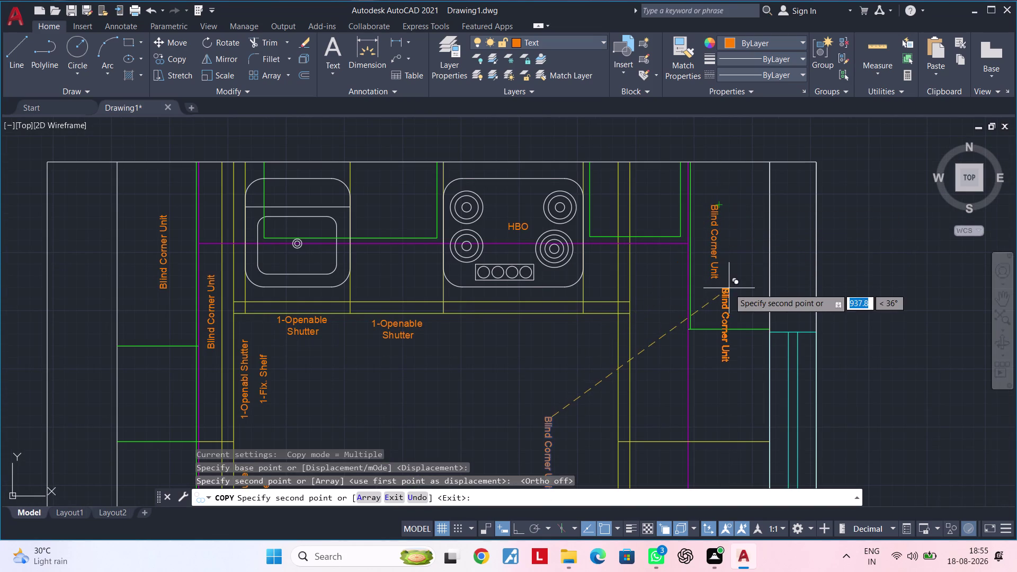
middle_drag(728, 237, 733, 173)
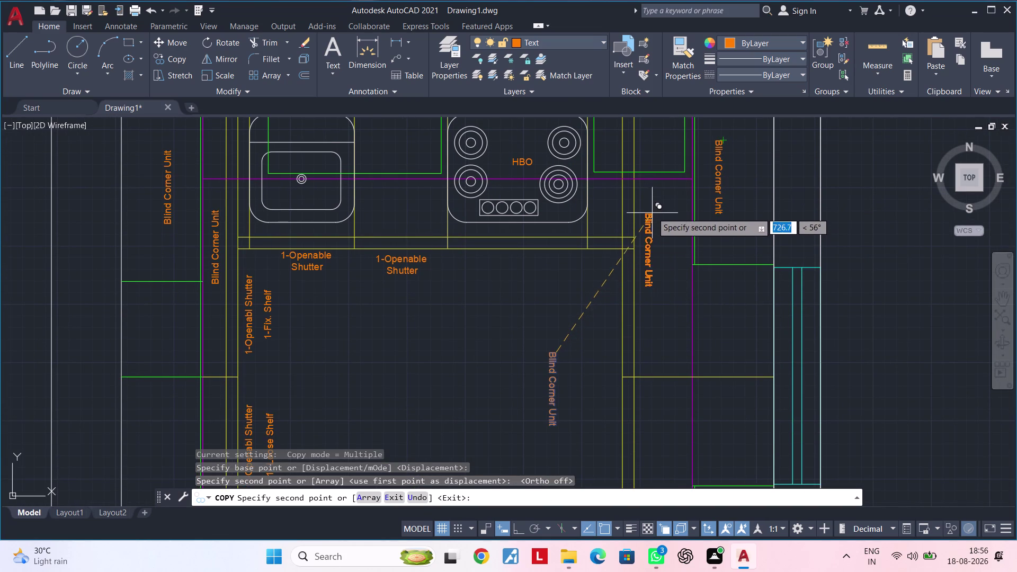
click(655, 206)
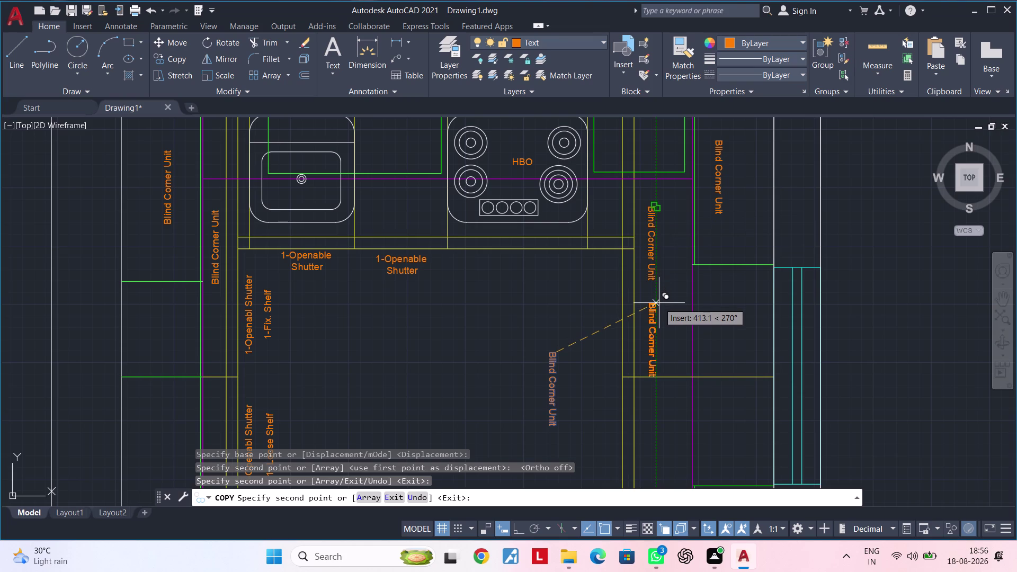
middle_drag(658, 302, 687, 277)
key(Escape)
key(Escape)
Erase the leftover Blind Corner Unit copy in the middle of the floor.
click(583, 352)
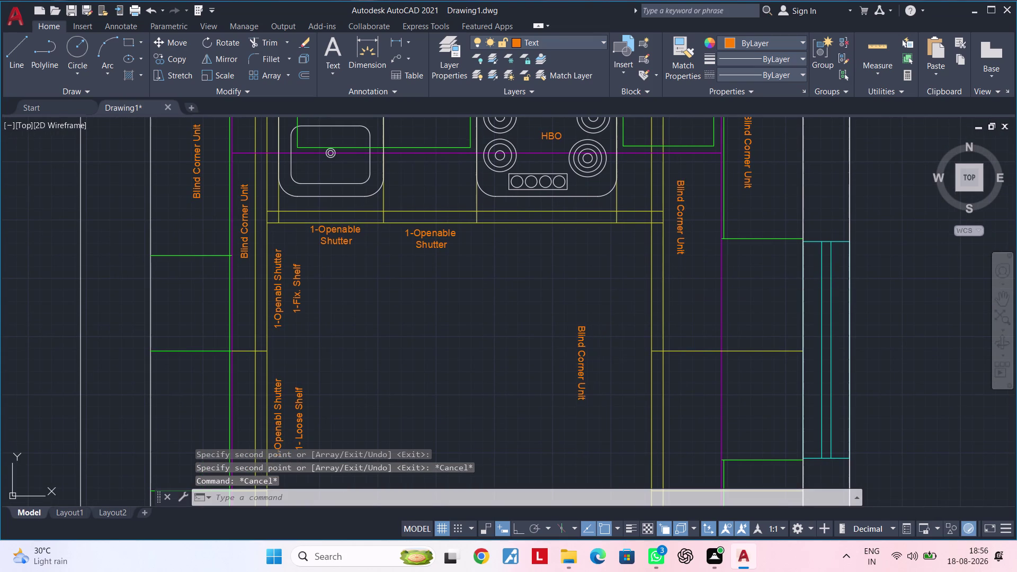
key(Delete)
middle_drag(579, 363, 647, 334)
key(Escape)
key(Escape)
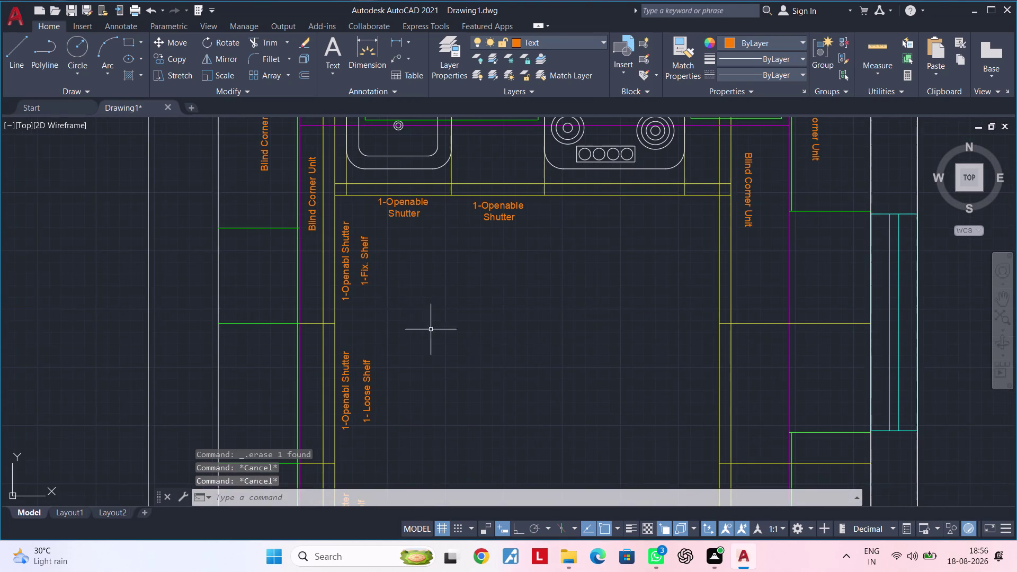
Select the 1-Openabl Shutter and 1-Fix. Shelf labels and try, then cancel, a rotation.
click(347, 238)
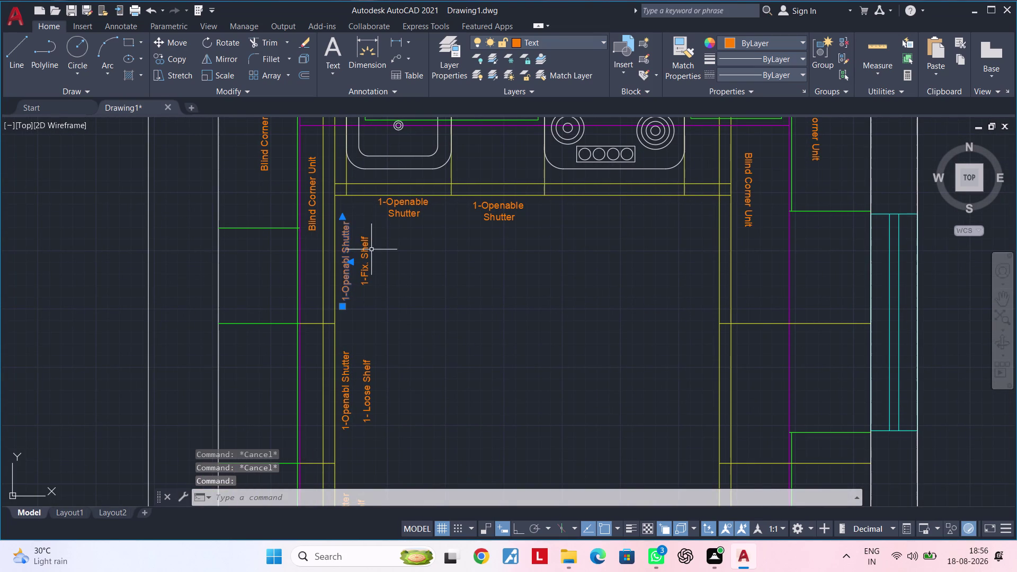
click(364, 252)
key(r)
key(o)
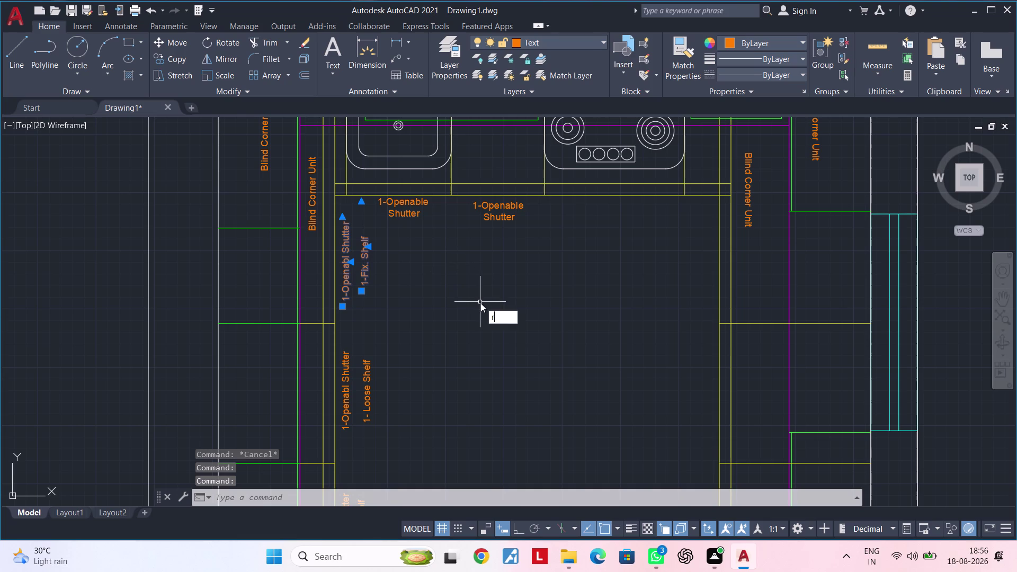
key(space)
click(368, 267)
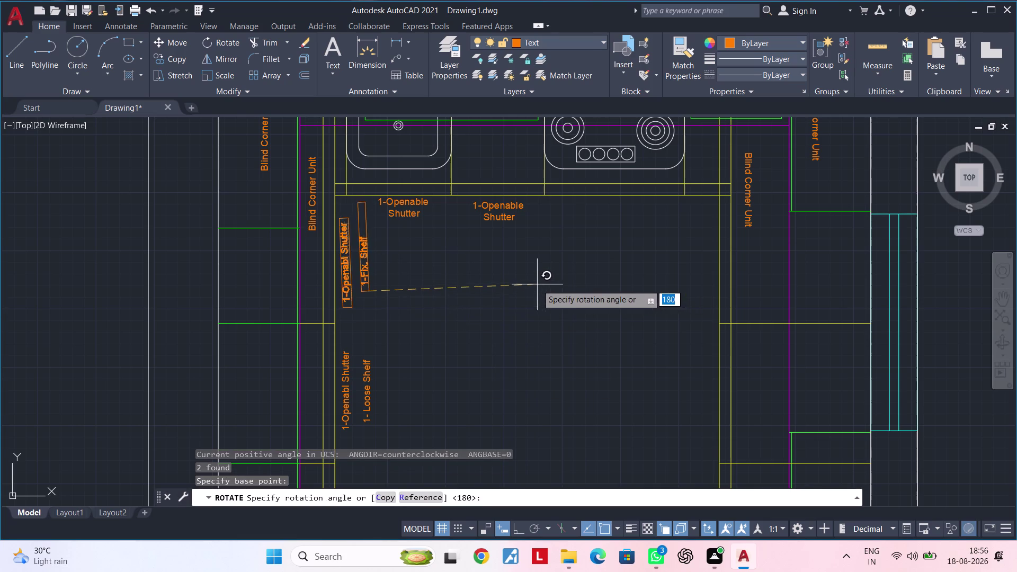
key(Escape)
key(Escape)
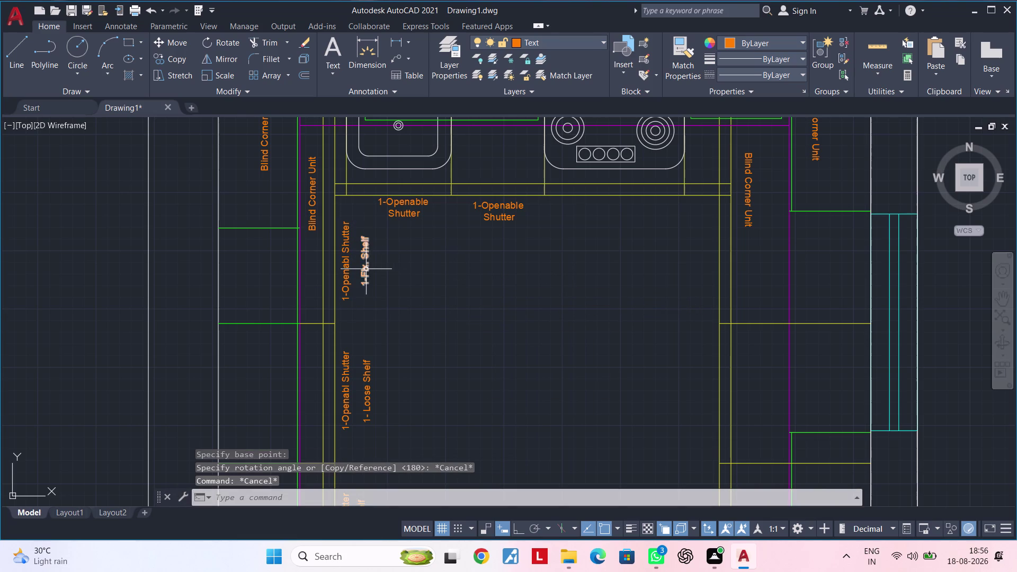
Copy the 1-Openabl Shutter and 1-Fix. Shelf labels to the middle of the floor.
click(365, 269)
click(348, 271)
text(c)
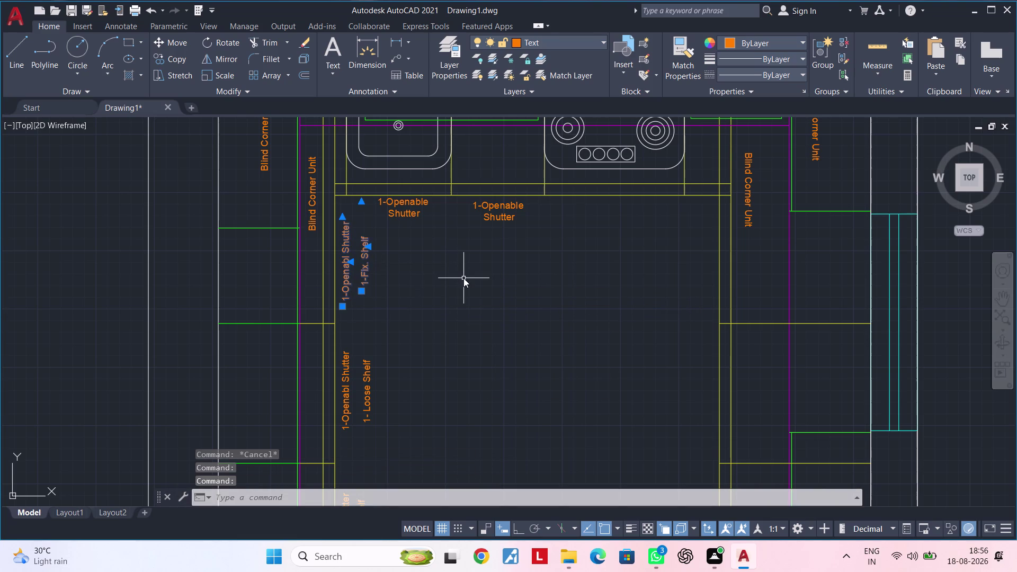
text(o)
key(space)
click(417, 280)
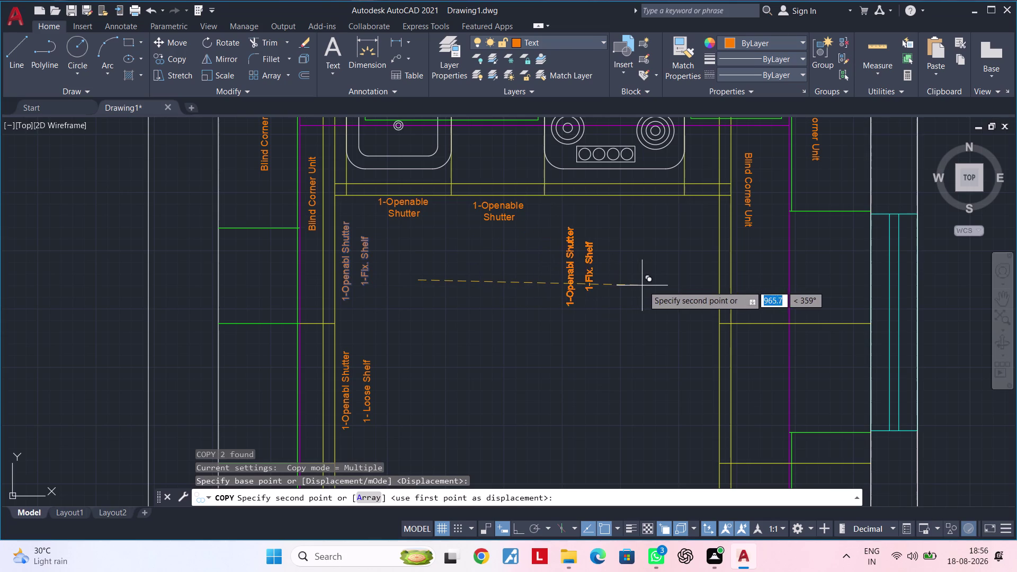
click(643, 285)
key(Escape)
key(Escape)
Rotate the copied label pair by a right angle so it reads vertically.
click(554, 223)
click(616, 311)
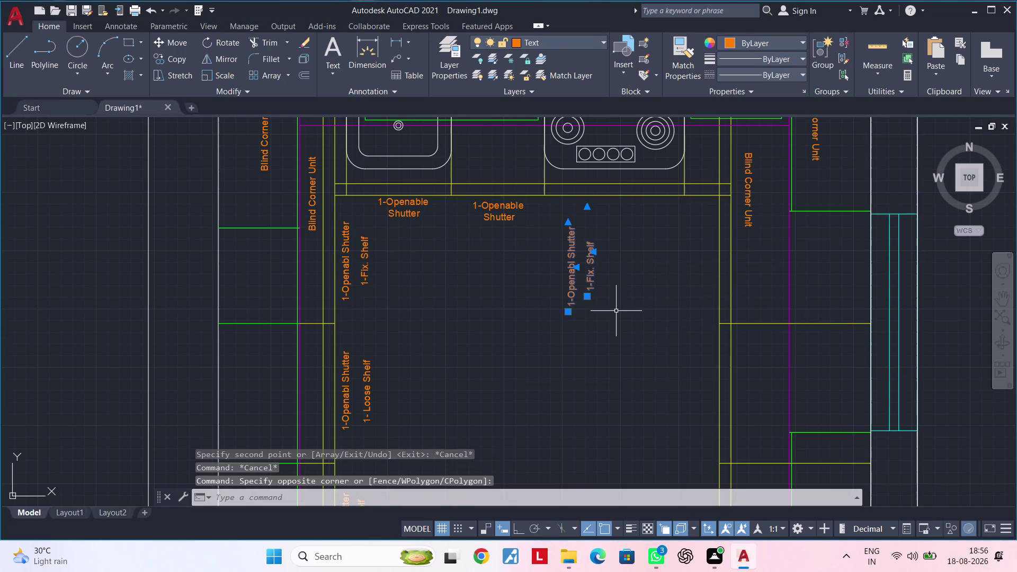
text(ro)
key(space)
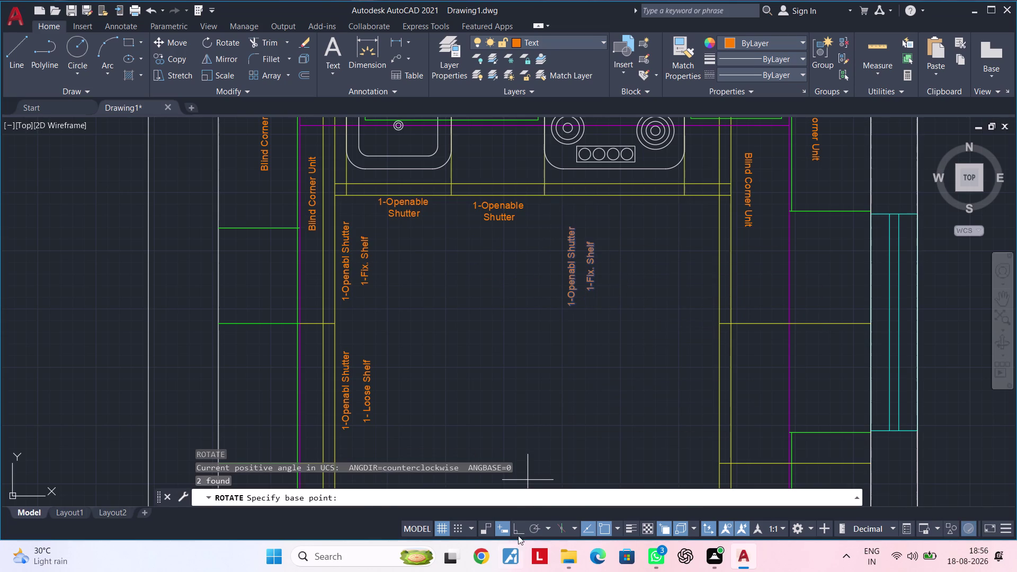
click(519, 529)
click(586, 348)
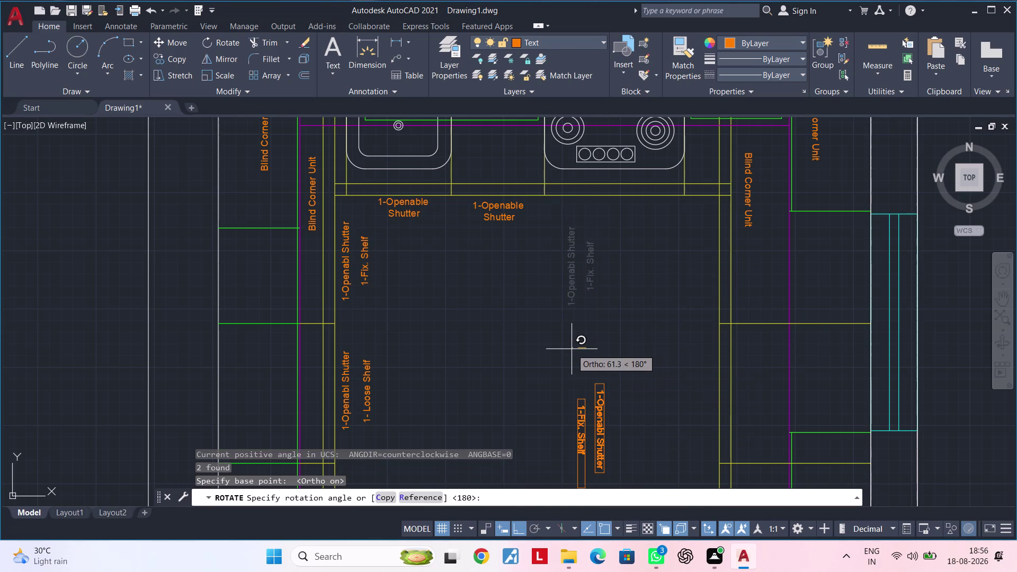
click(571, 349)
middle_drag(611, 397, 622, 347)
key(Escape)
Move the rotated label pair into place along the right-wall cabinet edge.
drag(633, 317, 627, 327)
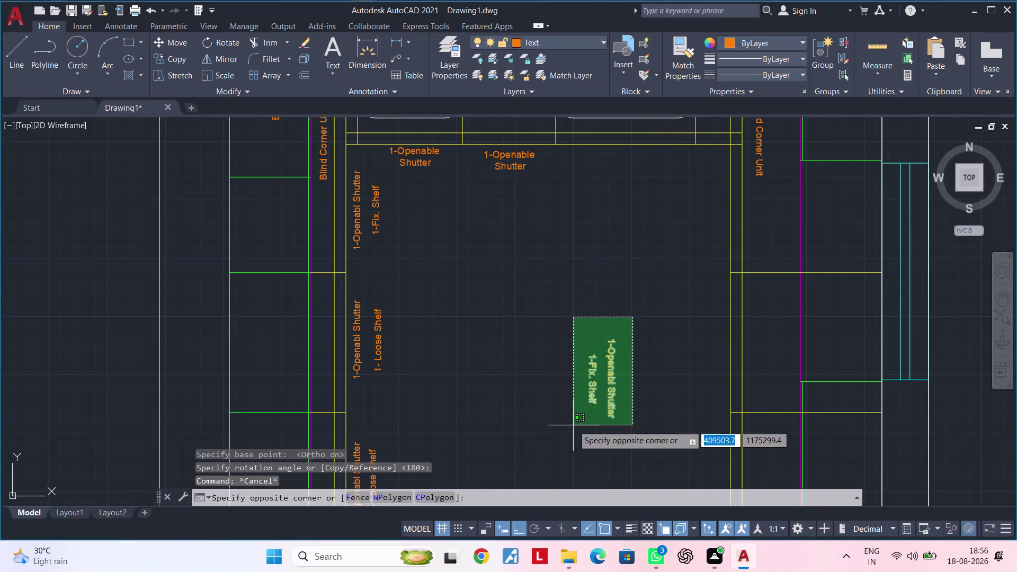
click(572, 426)
middle_drag(631, 389, 635, 352)
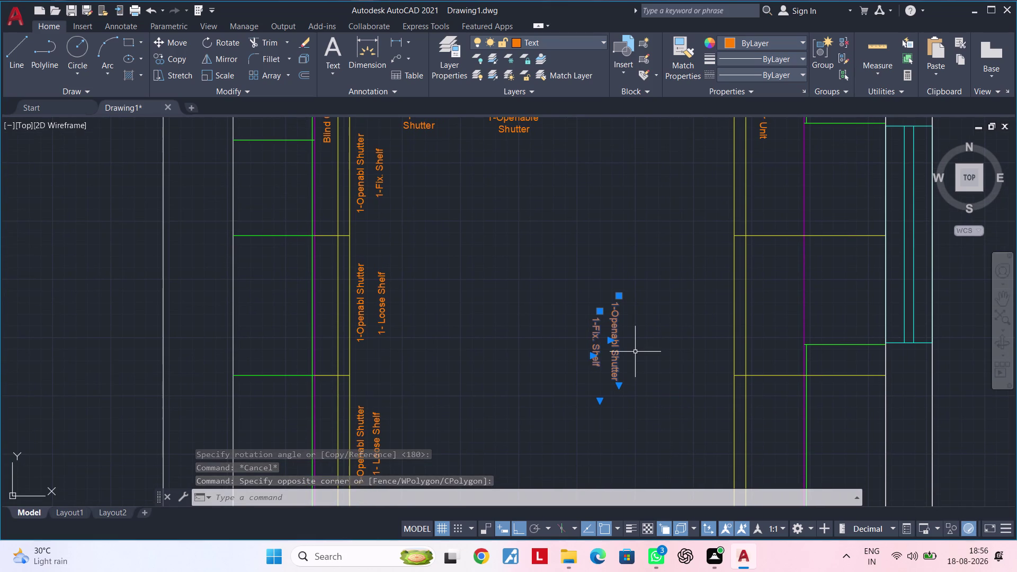
text(m)
key(space)
click(608, 340)
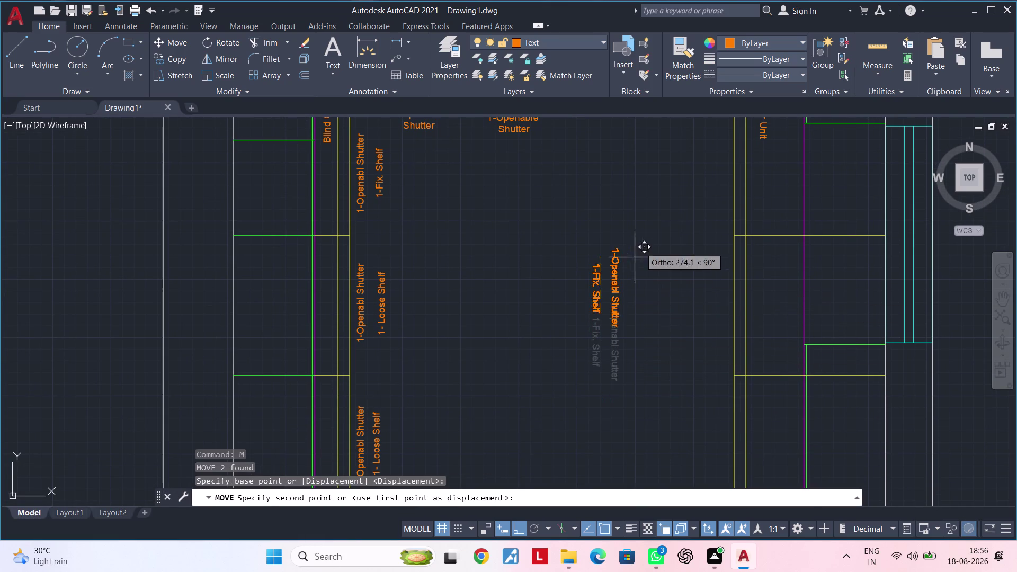
click(516, 524)
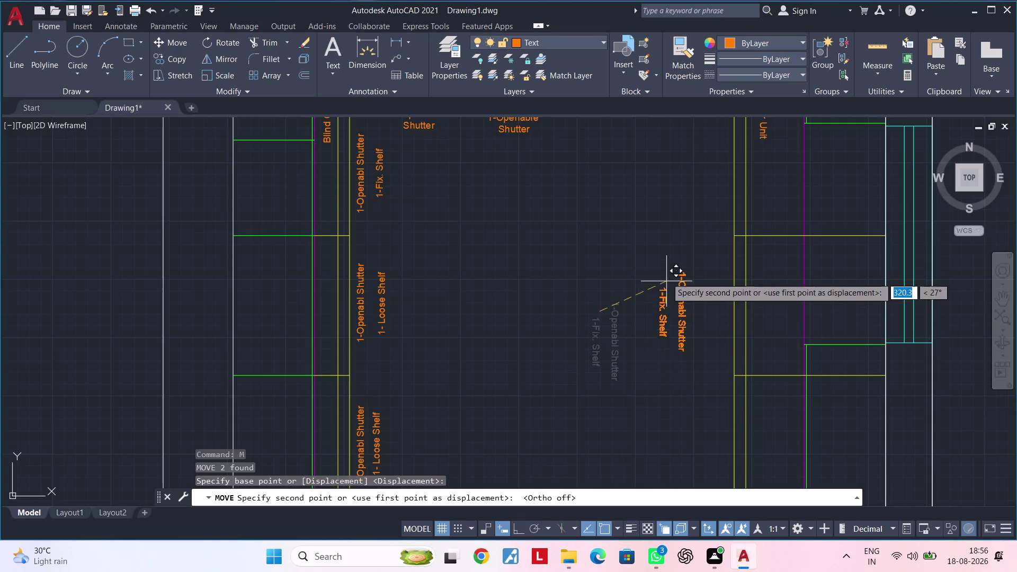
middle_drag(666, 276, 628, 366)
scroll(up, 3)
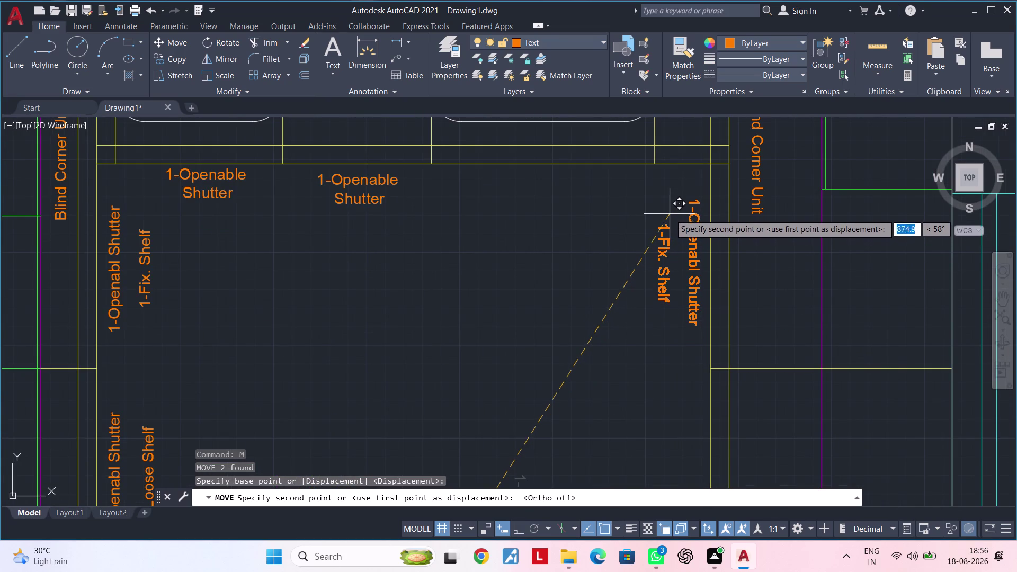
click(669, 208)
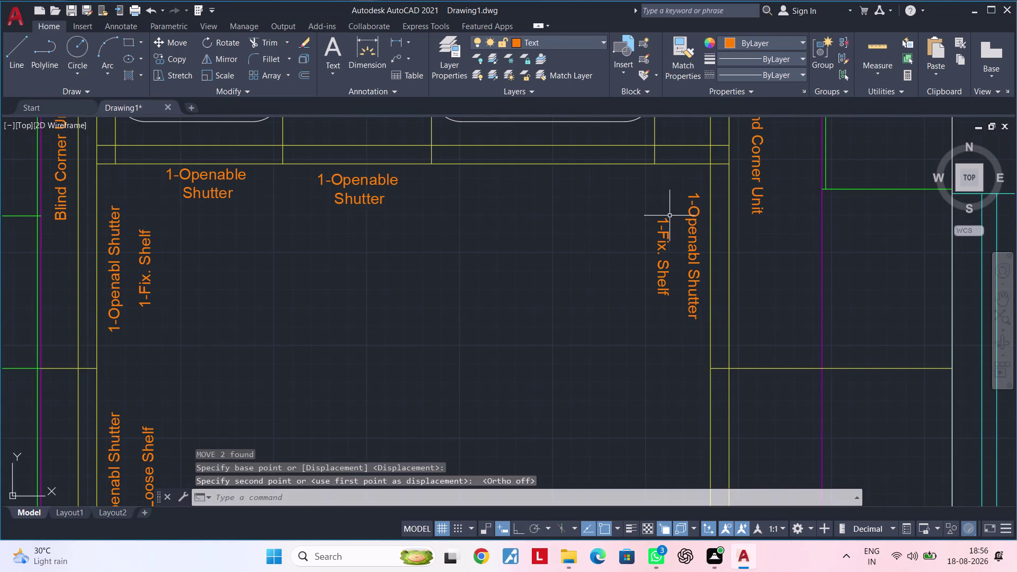
middle_drag(662, 310, 683, 259)
scroll(down, 3)
middle_drag(649, 301, 665, 284)
key(Escape)
Window-select the original label pair on the left wall.
scroll(down, 3)
middle_drag(389, 320, 417, 246)
click(391, 278)
click(387, 279)
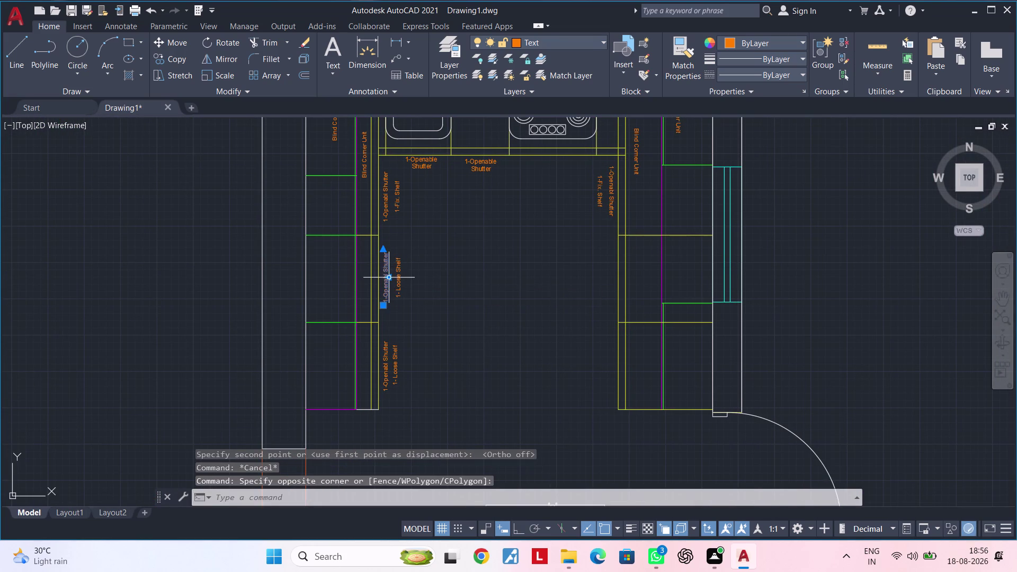
Copy the left wall's Openable Shutter and Loose Shelf label pairs into the open room area.
scroll(up, 3)
click(402, 278)
middle_drag(441, 318, 468, 260)
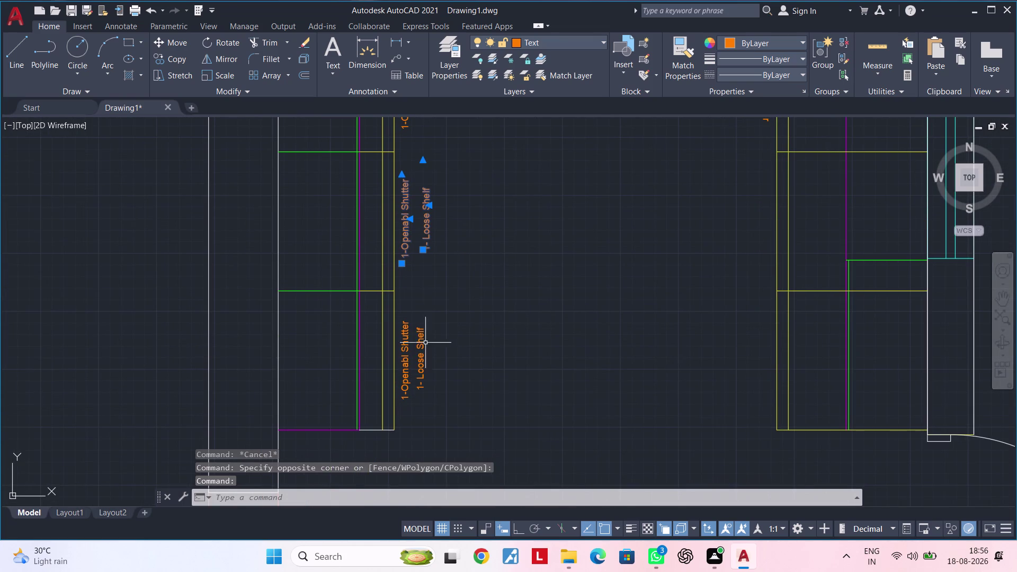
click(422, 351)
click(406, 356)
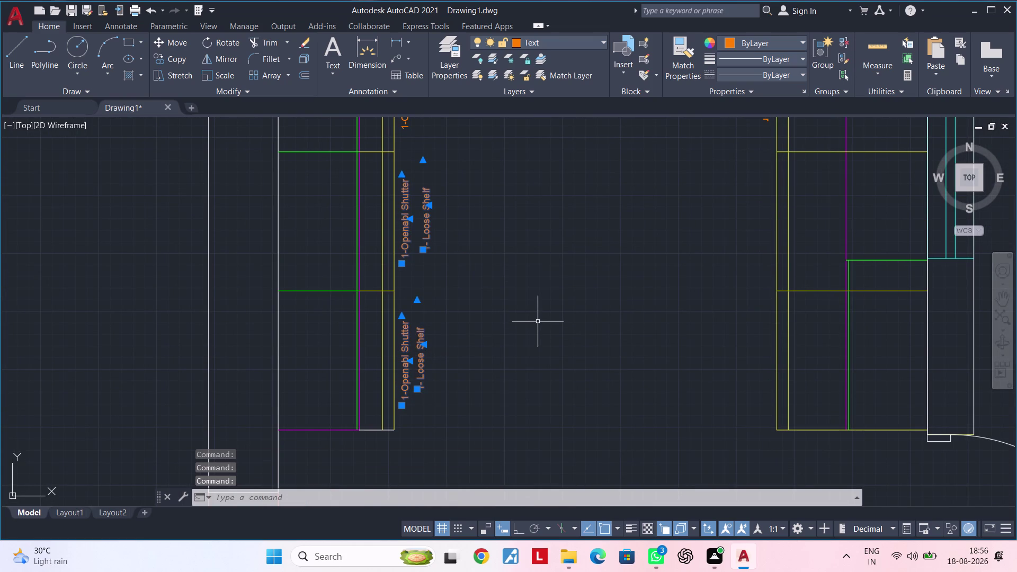
key(c)
text(o)
key(space)
drag(501, 314, 506, 314)
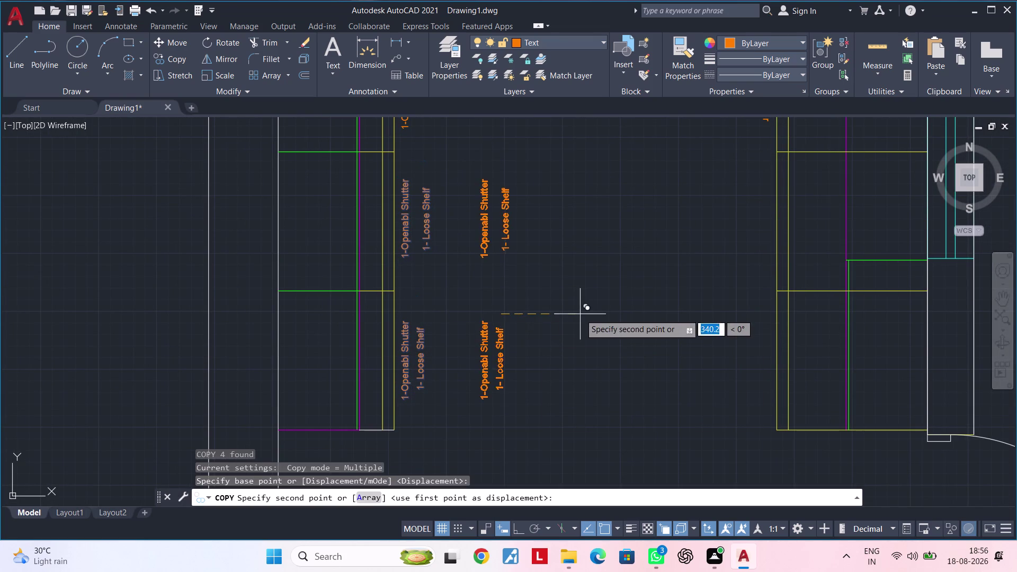
click(626, 312)
key(Escape)
Rotate the copied label pairs 180° to face the right wall.
click(510, 163)
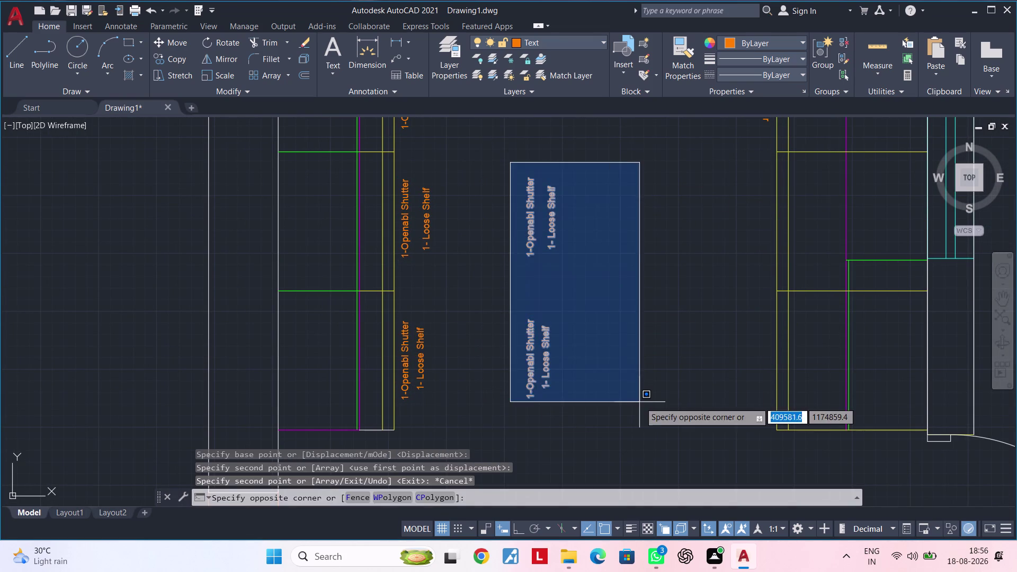
click(642, 402)
text(ro)
key(space)
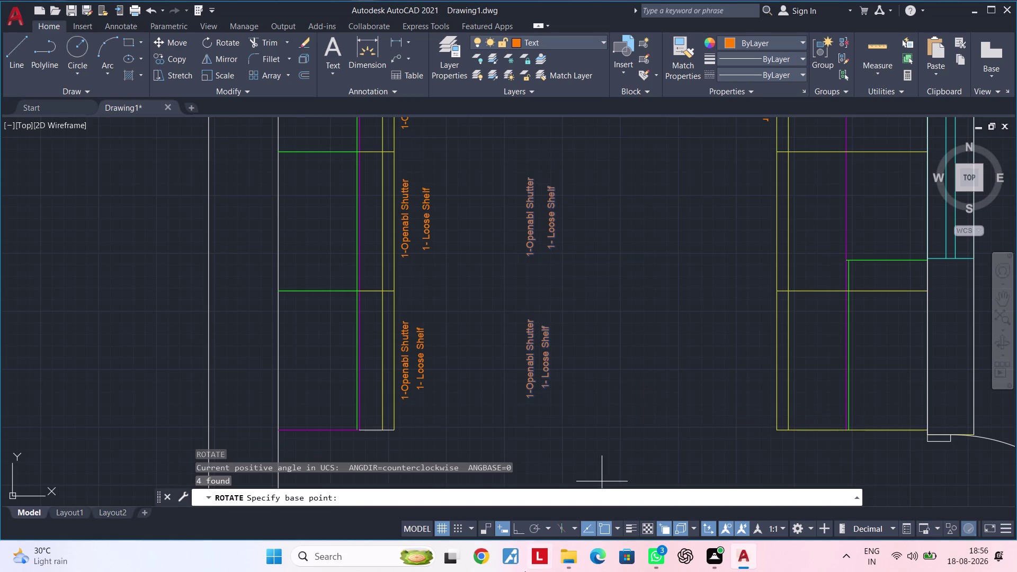
click(521, 523)
click(617, 215)
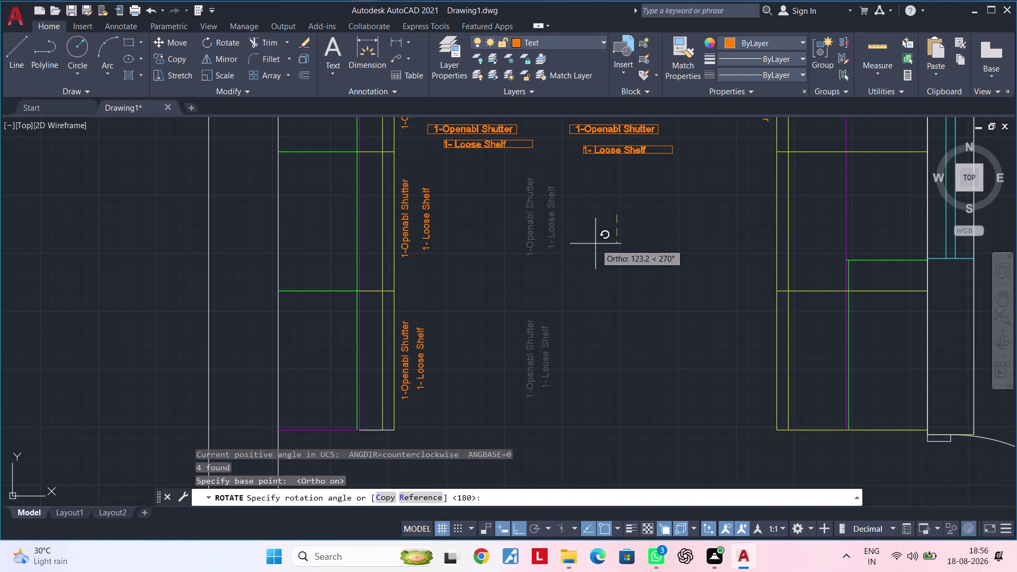
middle_drag(595, 244, 576, 357)
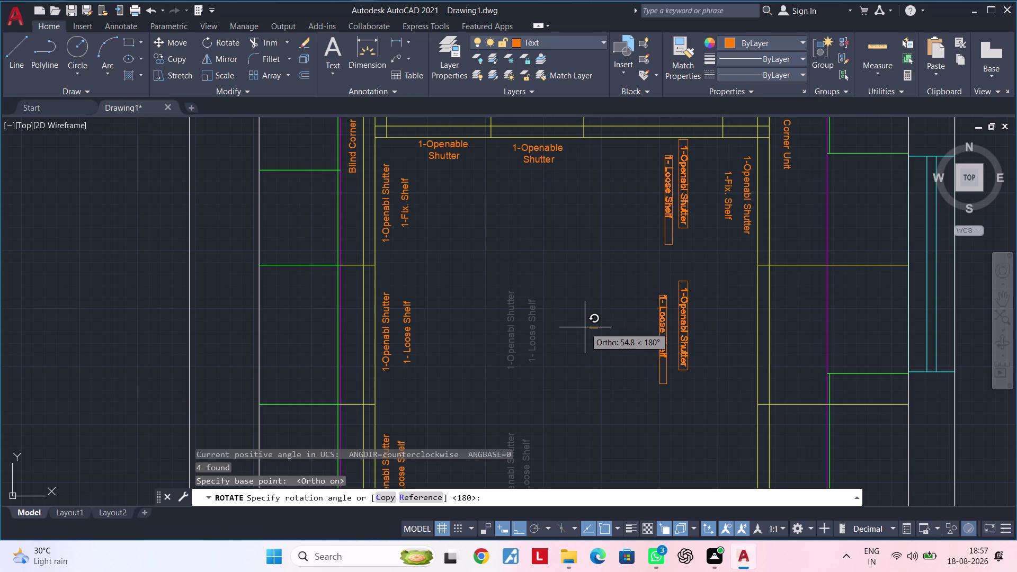
click(585, 327)
middle_drag(610, 324, 569, 364)
key(Escape)
key(Escape)
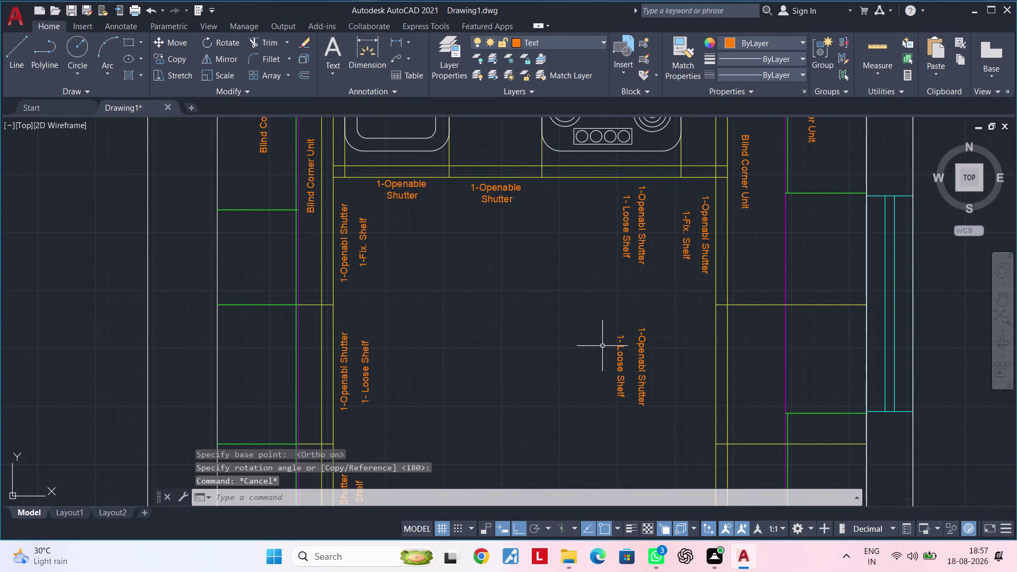
middle_drag(601, 346, 570, 364)
key(Escape)
Move both flipped label pairs into the right-wall cabinets with Ortho turned off.
key(Escape)
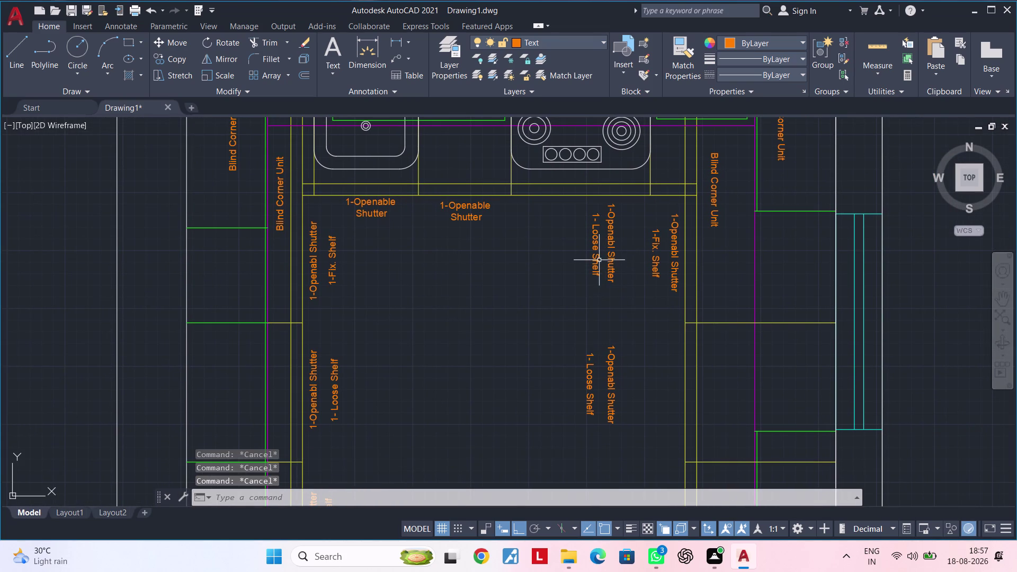
click(640, 225)
click(559, 269)
click(634, 359)
click(561, 395)
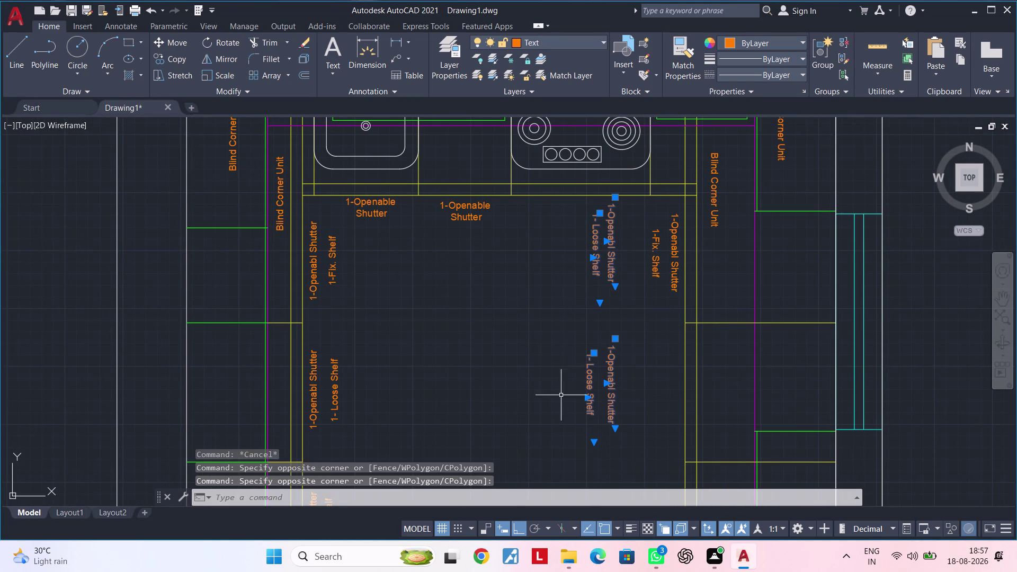
middle_drag(587, 344, 574, 300)
text(m)
key(space)
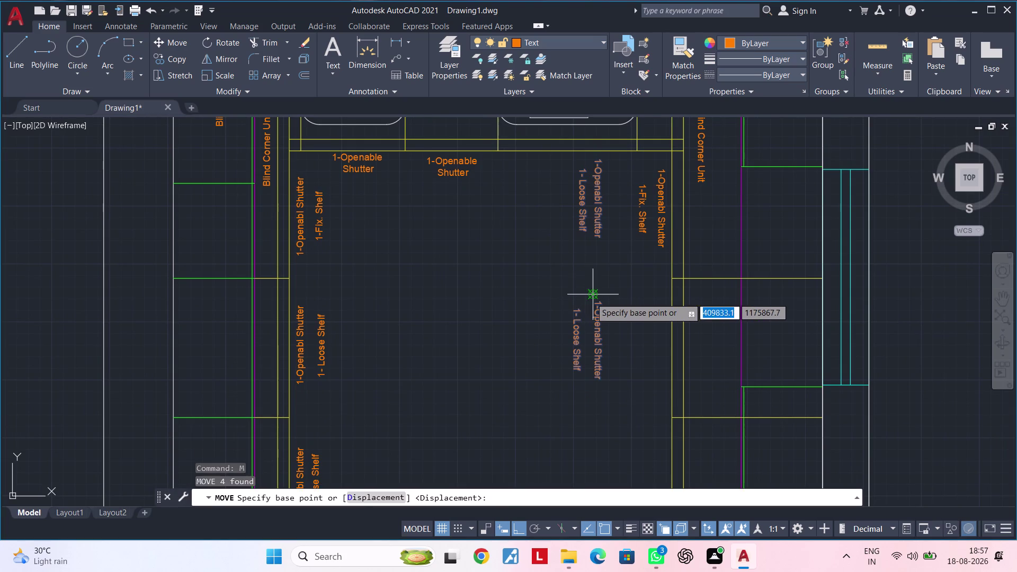
click(589, 274)
middle_drag(633, 392, 633, 322)
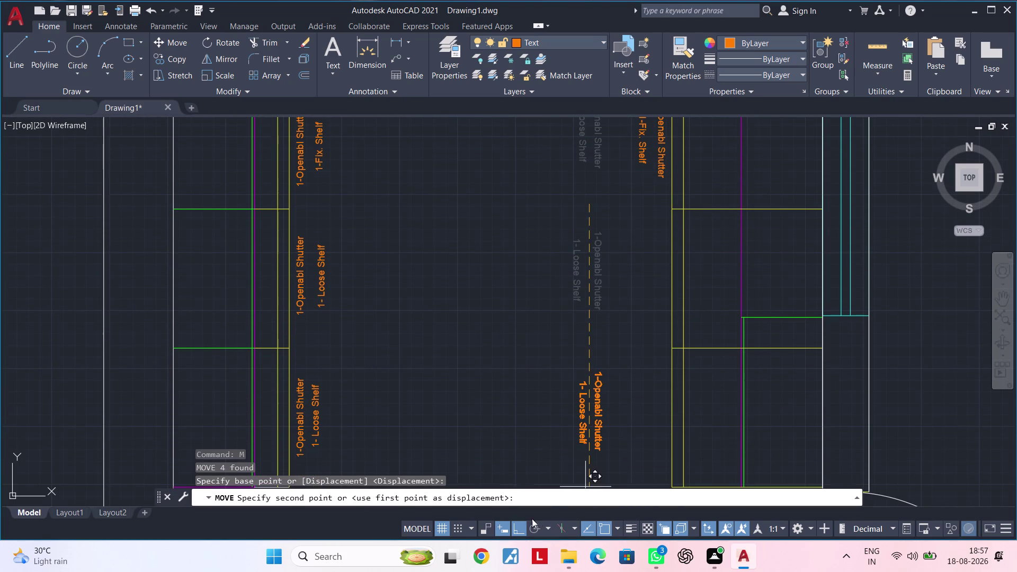
click(517, 525)
middle_drag(637, 367, 644, 321)
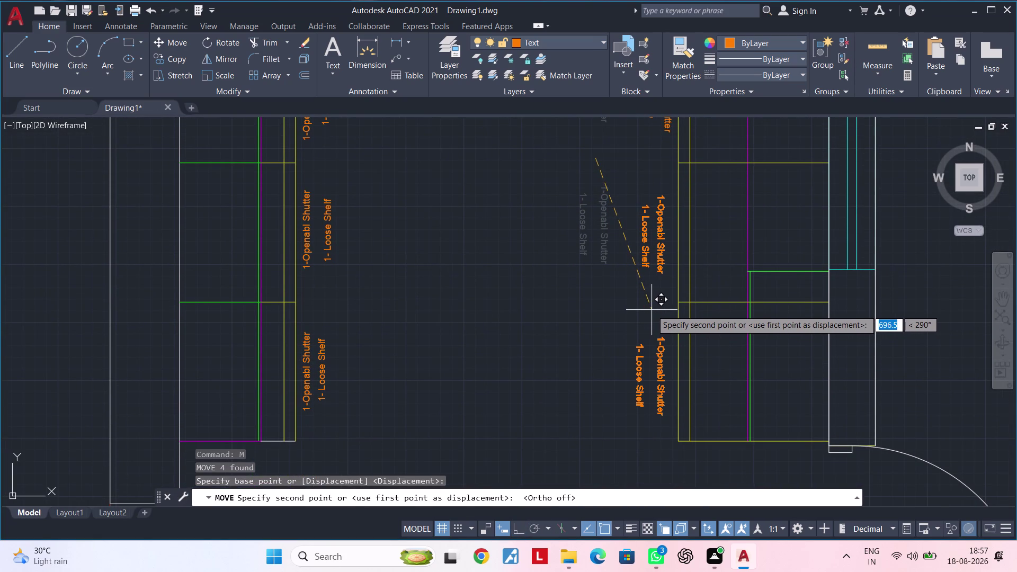
click(651, 310)
Clear the selection and pan across the plan back to the upper cabinet labels.
middle_click(553, 414)
scroll(down, 3)
middle_drag(581, 350, 536, 373)
key(Escape)
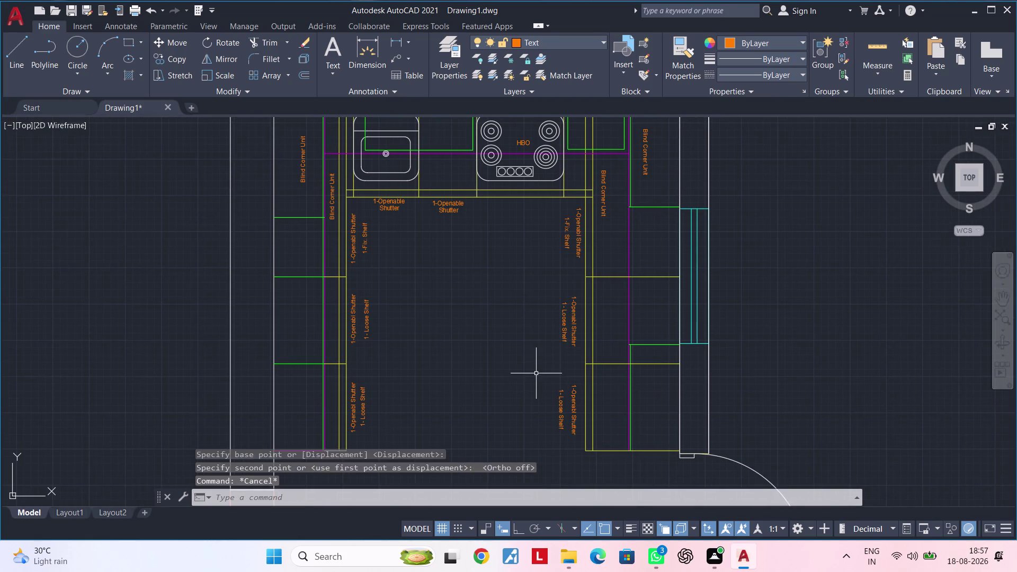
key(Escape)
key(Escape)
middle_drag(546, 365, 549, 345)
key(Escape)
key(Escape)
key(Escape)
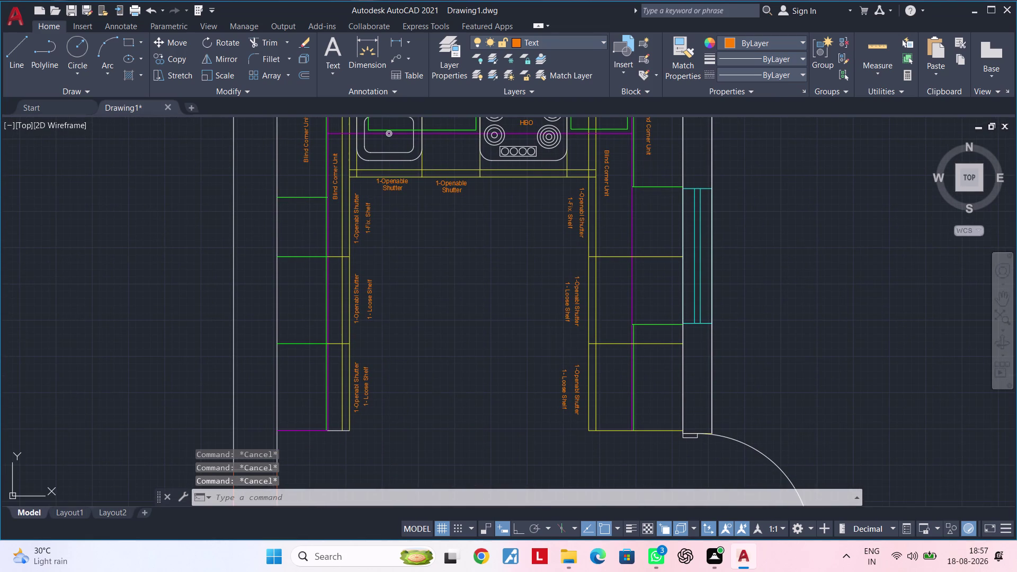
key(Escape)
key(Escape)
middle_drag(545, 287, 492, 401)
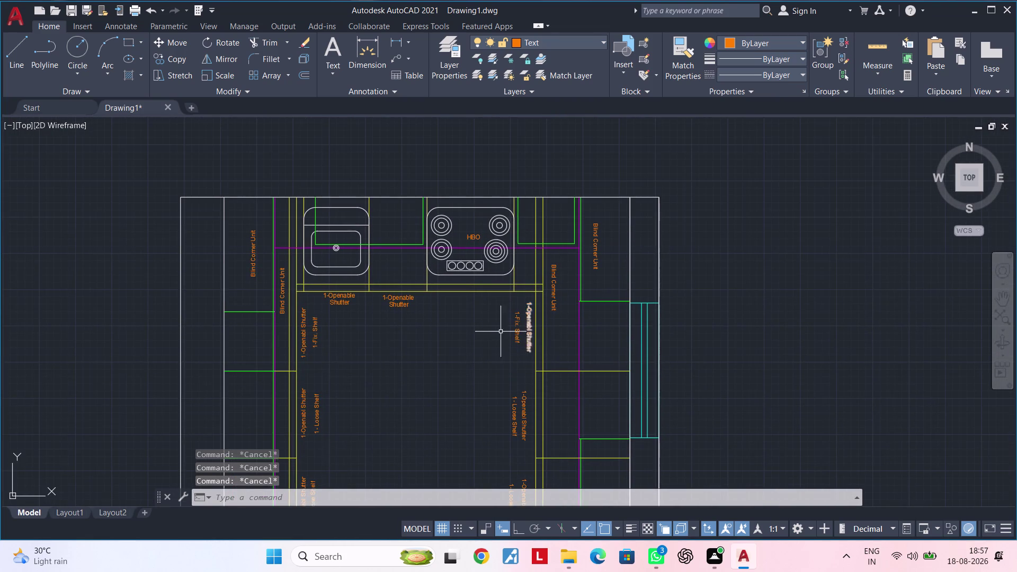
scroll(up, 3)
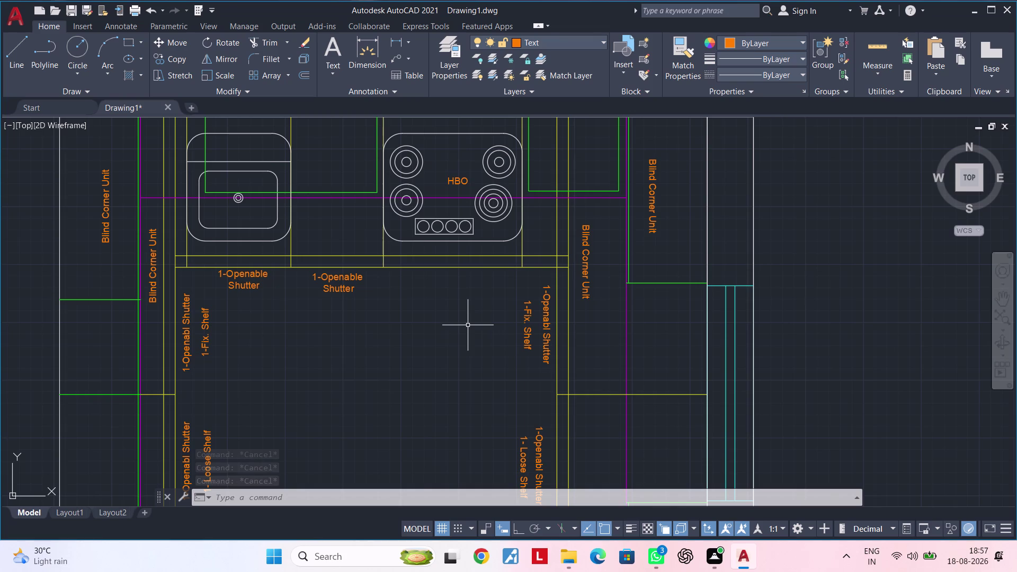
middle_drag(467, 325, 557, 326)
middle_drag(476, 329, 527, 328)
middle_drag(496, 327, 497, 312)
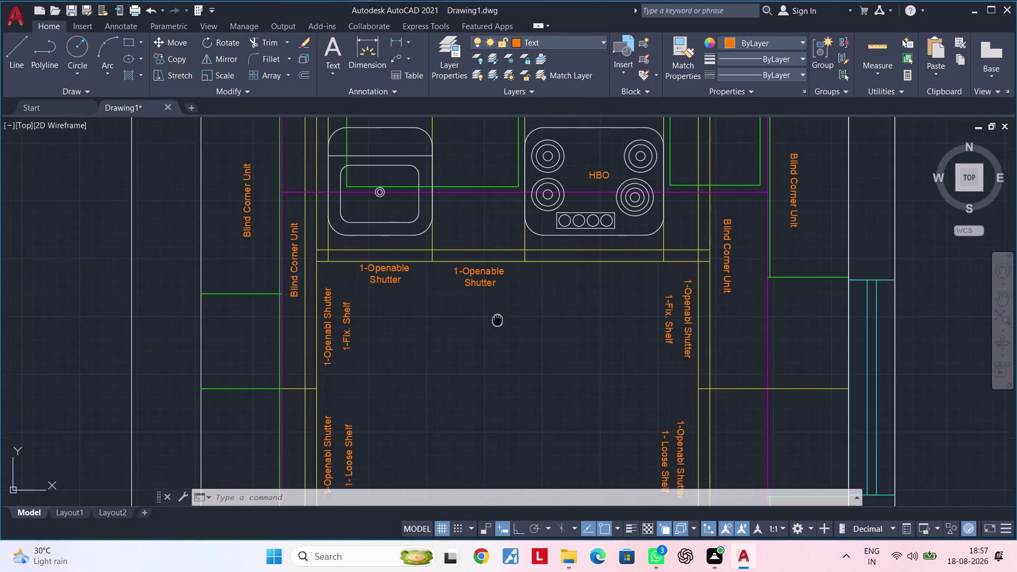
middle_drag(497, 312, 498, 256)
Copy the left wall's Fix. Shelf label to the strip beside the hob.
click(350, 255)
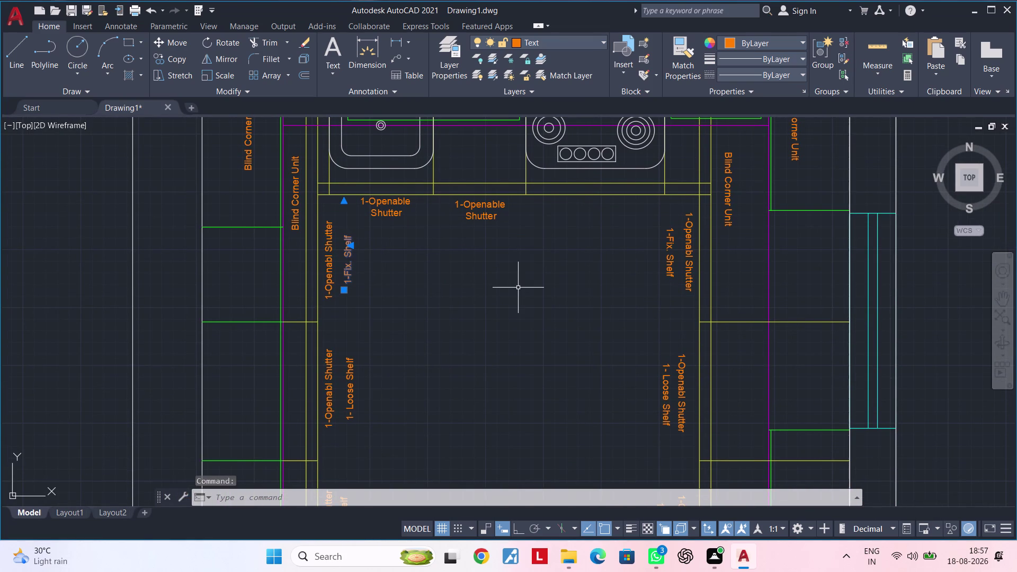
key(c)
key(o)
key(space)
drag(346, 274, 358, 274)
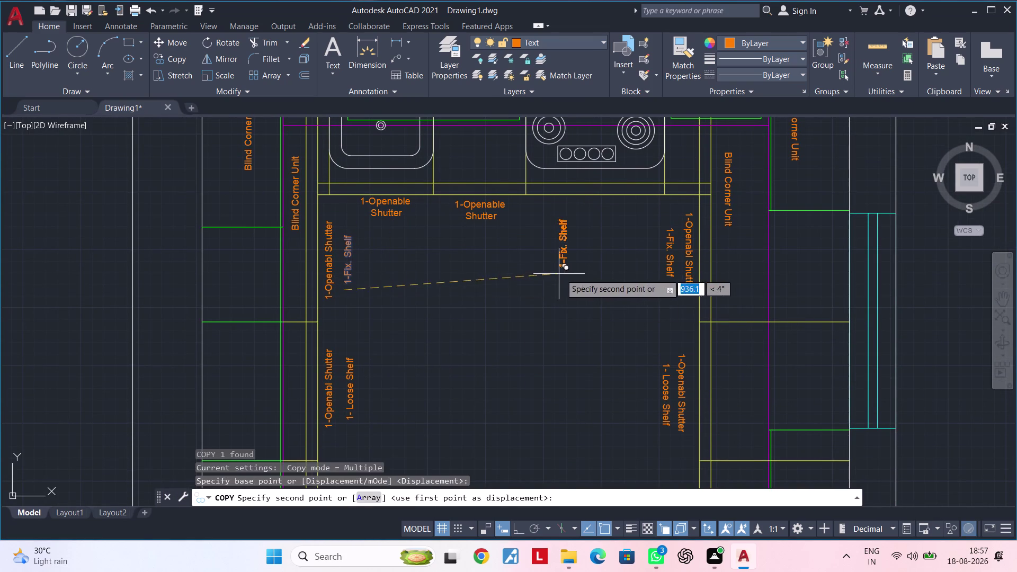
middle_drag(561, 273, 456, 352)
scroll(up, 3)
scroll(up, 3)
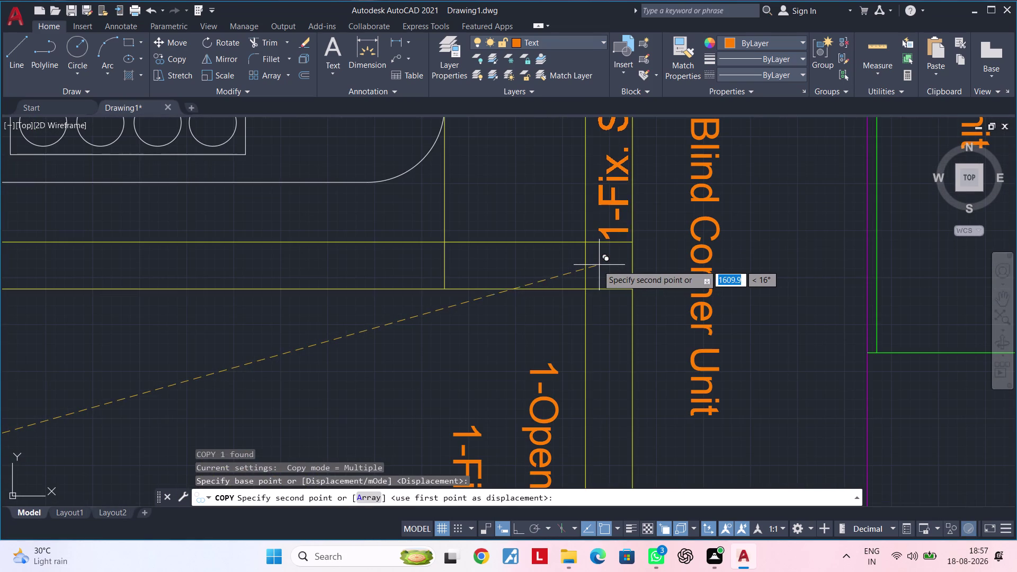
click(595, 266)
middle_drag(554, 289, 523, 377)
scroll(down, 3)
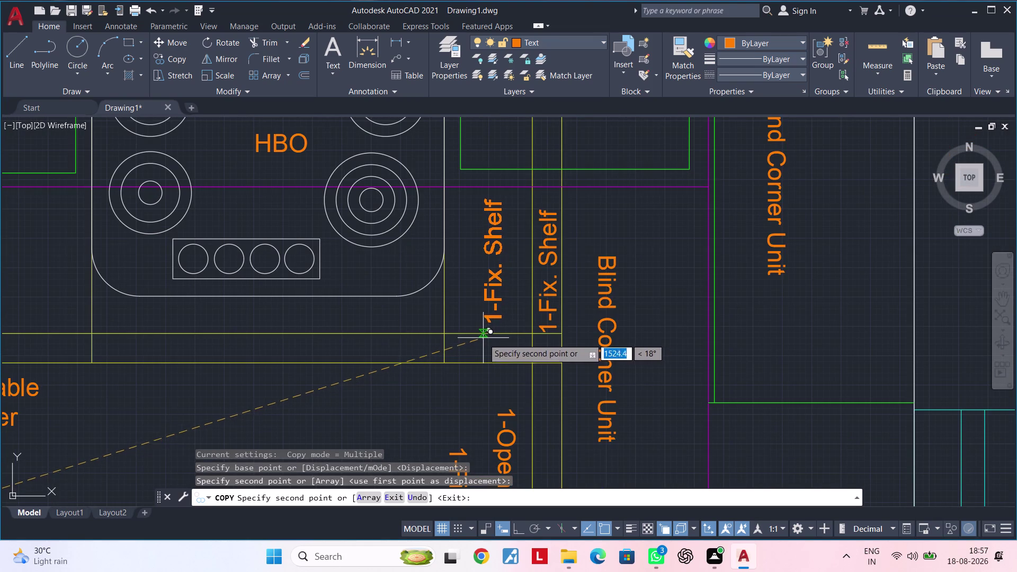
click(482, 339)
key(Escape)
click(499, 300)
key(Escape)
Change the copied label's text to 'BPO'.
double_click(495, 300)
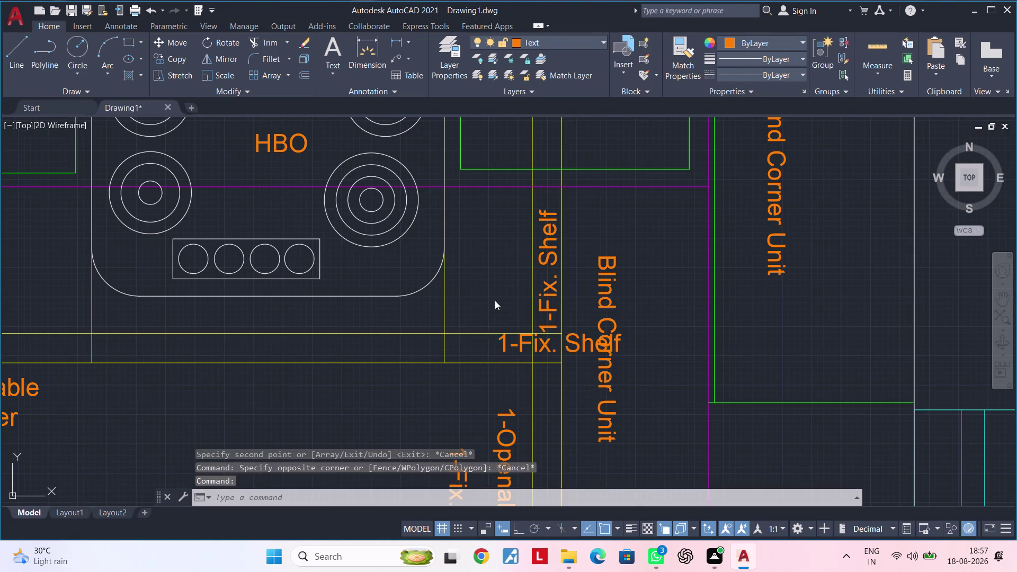
click(628, 334)
key(BackSpace)
key(BackSpace)
key(BackSpace)
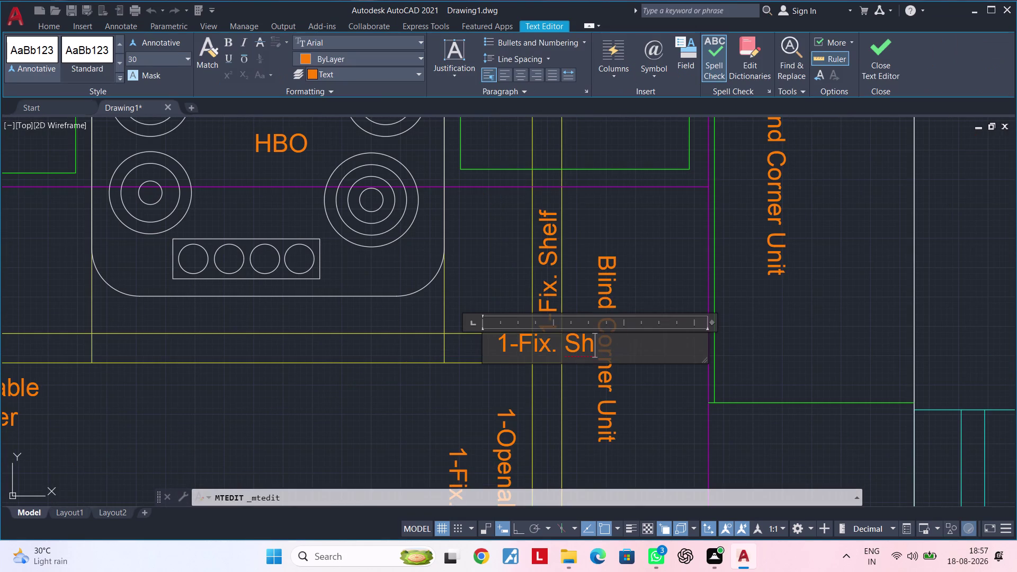
key(BackSpace)
key(BackSpace)
key(BackSpace)
key(BackSpace)
key(BackSpace)
key(BackSpace)
key(BackSpace)
key(BackSpace)
key(BackSpace)
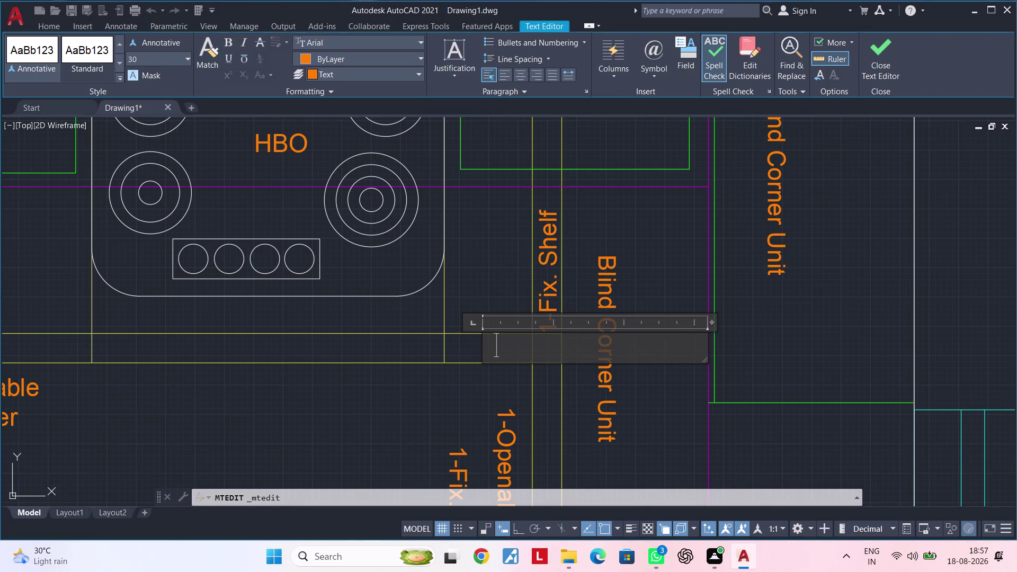
text(BPO)
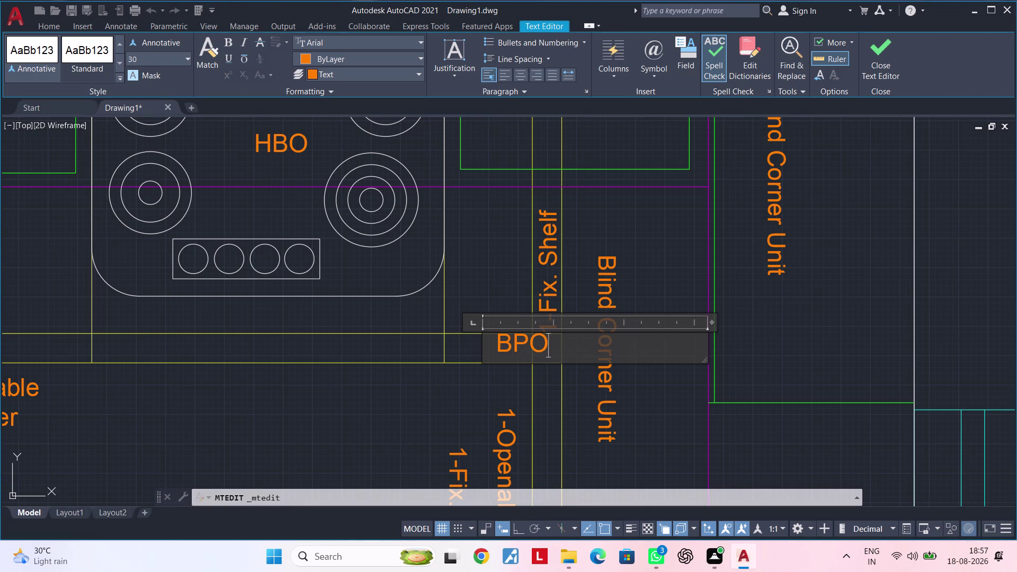
click(509, 384)
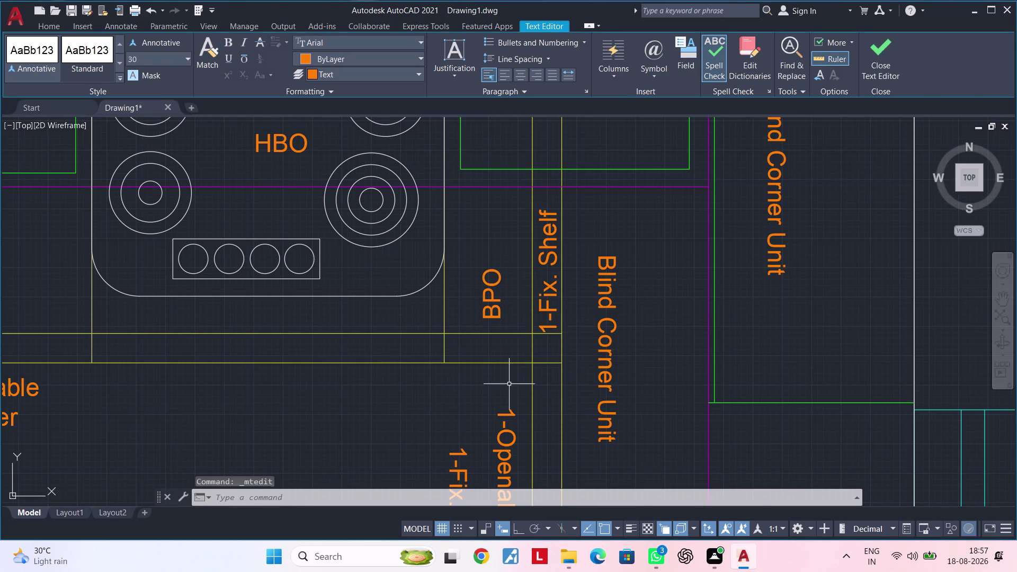
Change the nearby Fix. Shelf label's text to 'Filler'.
double_click(551, 298)
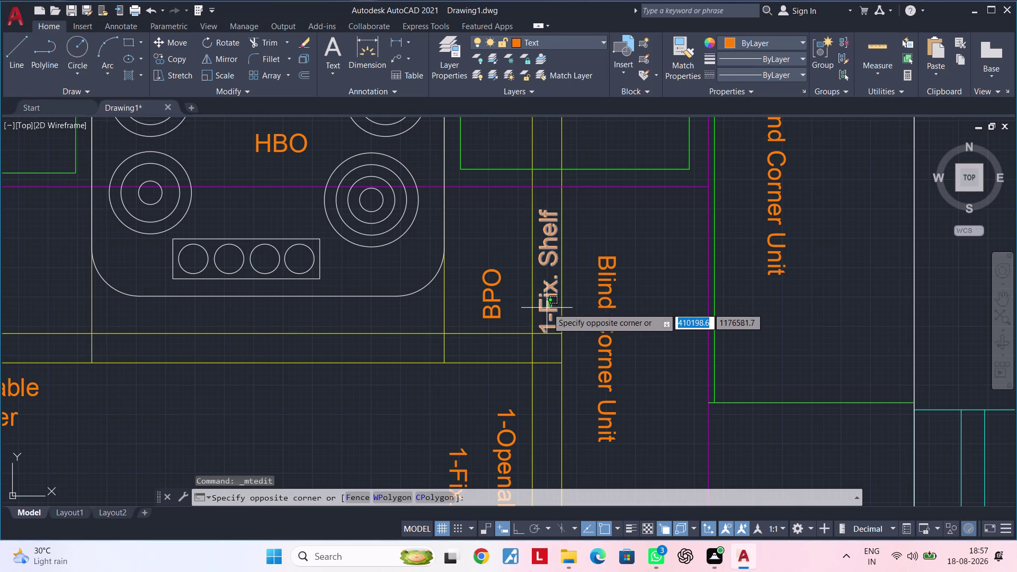
click(547, 308)
click(547, 308)
click(685, 359)
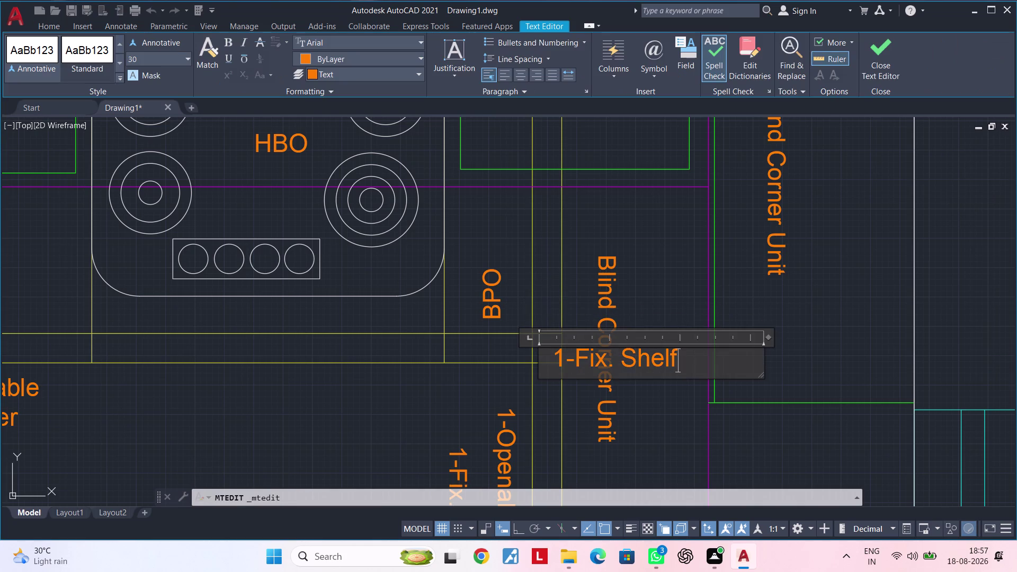
key(BackSpace)
key(BackSpace)
key(BackSpace)
key(BackSpace)
key(BackSpace)
key(BackSpace)
key(BackSpace)
key(BackSpace)
key(BackSpace)
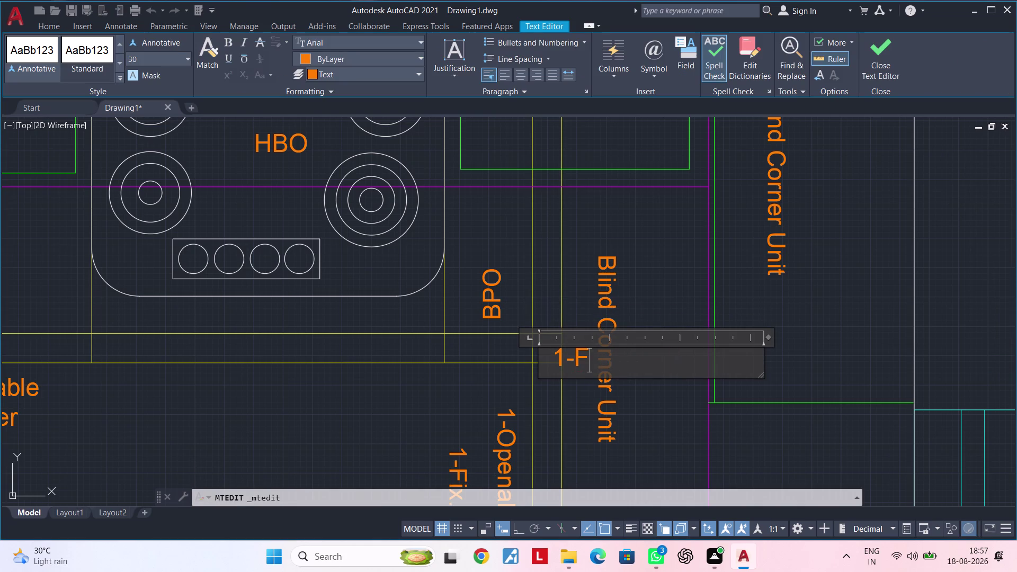
key(BackSpace)
key(BackSpace)
key(BackSpace)
key(space)
key(space)
key(space)
text(FILL)
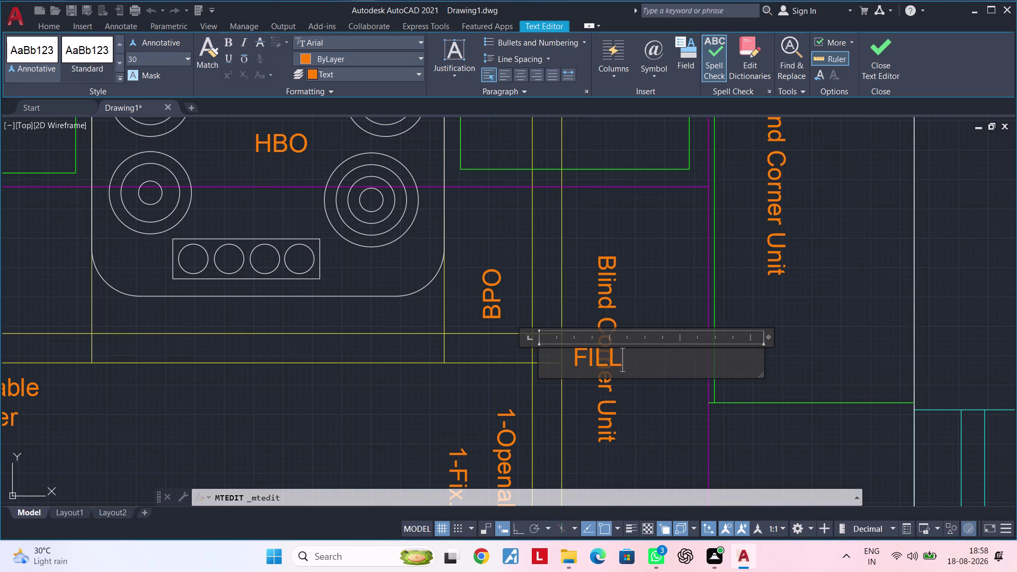
key(BackSpace)
key(BackSpace)
key(BackSpace)
text(iller)
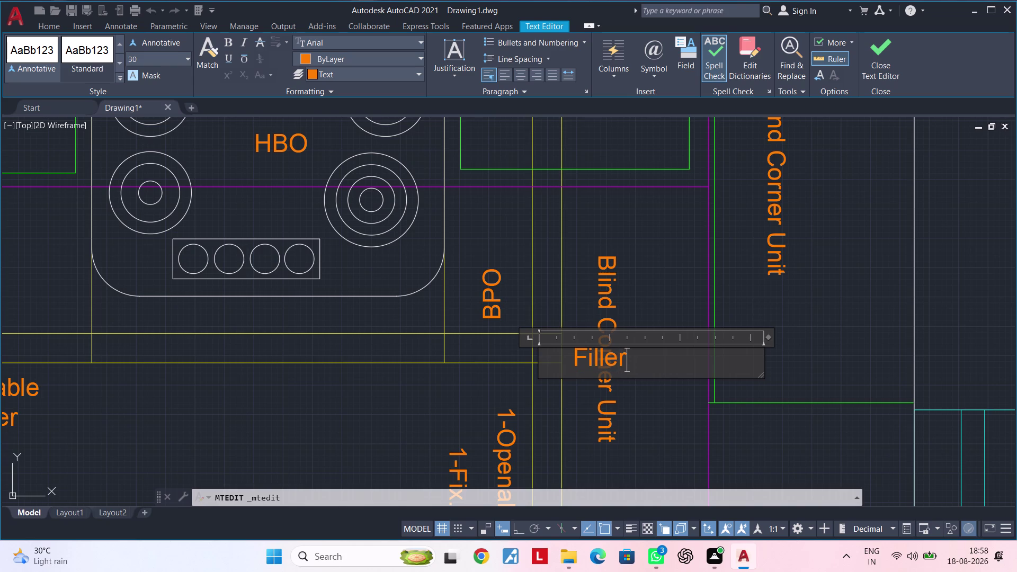
click(465, 379)
scroll(down, 3)
middle_click(551, 350)
middle_drag(550, 350, 592, 327)
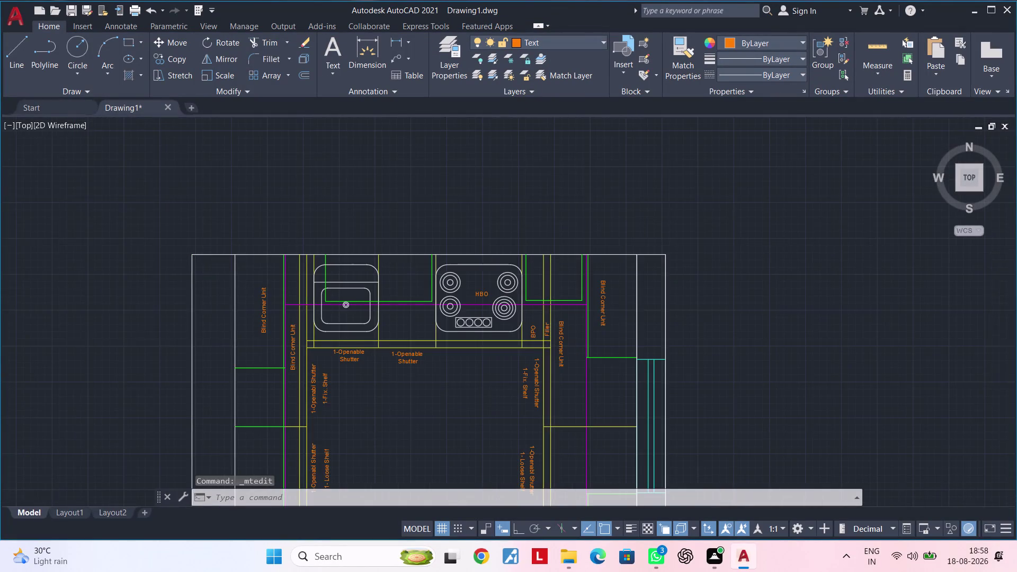
Bring the sink and hob counter into view and clear any pending commands.
middle_drag(591, 328, 605, 322)
middle_drag(490, 257, 508, 456)
scroll(up, 3)
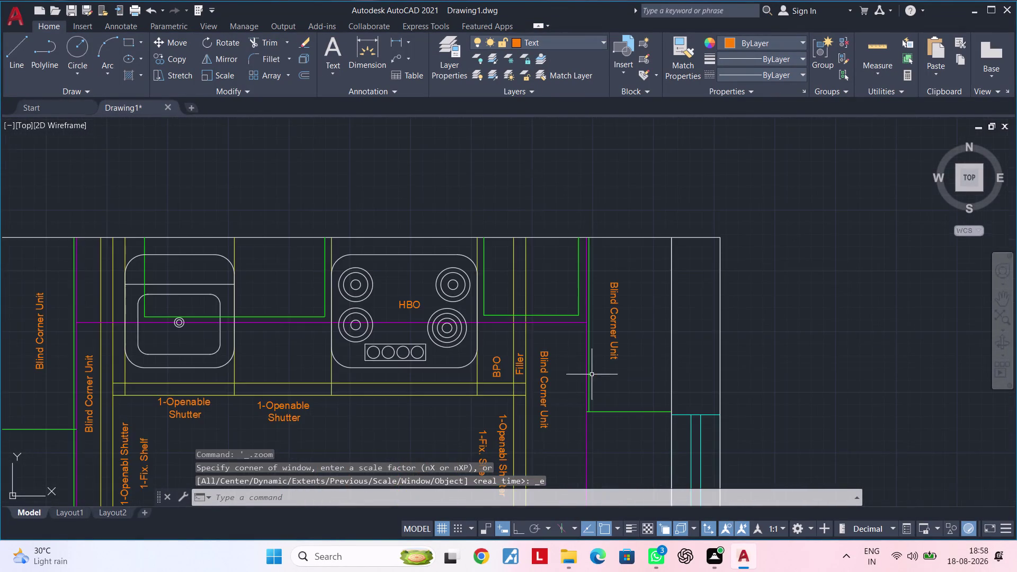
scroll(up, 3)
middle_drag(502, 378, 772, 361)
scroll(down, 3)
middle_drag(567, 373, 859, 367)
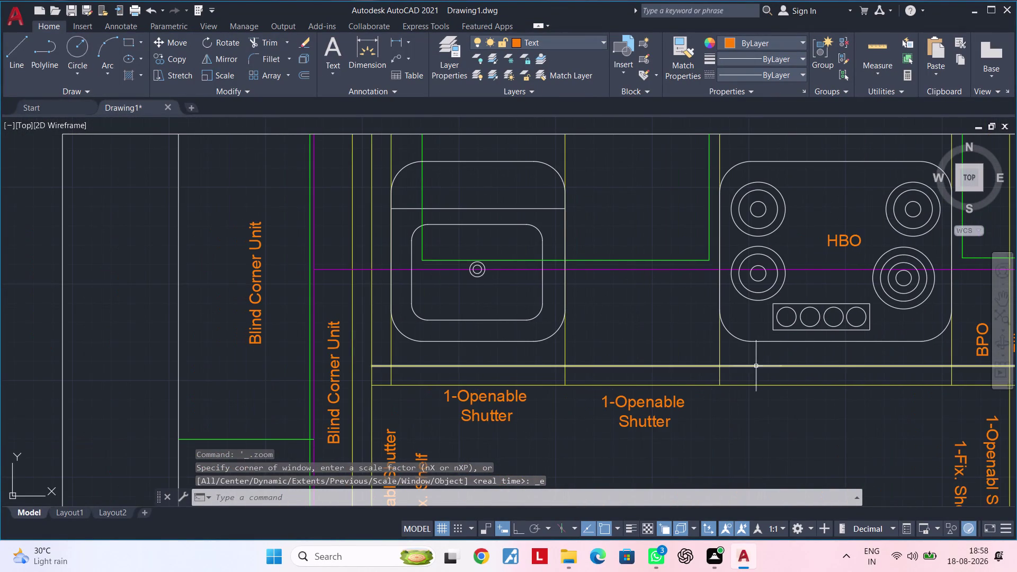
key(Escape)
key(Escape)
key(Escape)
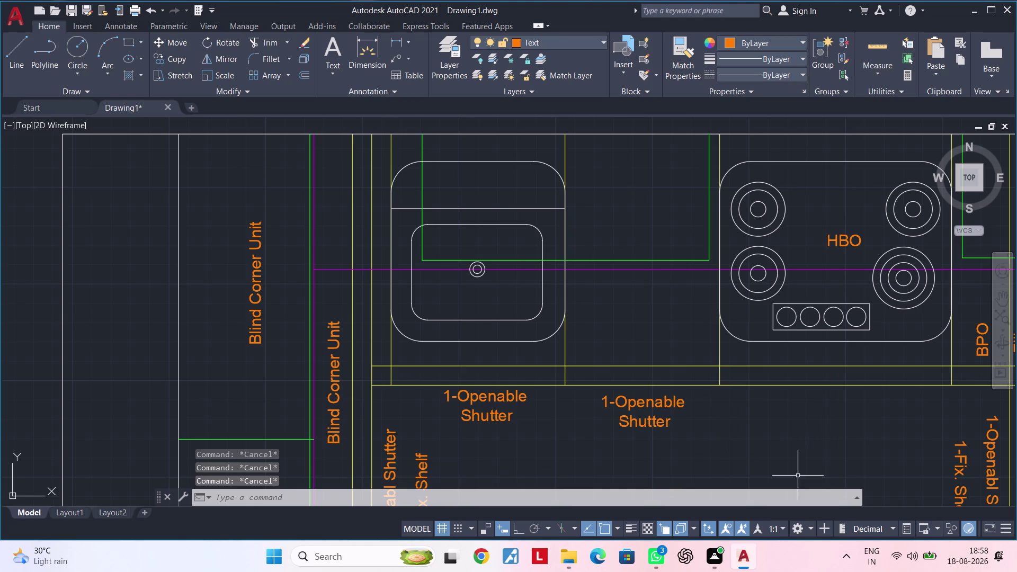
middle_drag(868, 431, 665, 413)
Copy the Filler label into the narrow strip left of the sink.
click(819, 322)
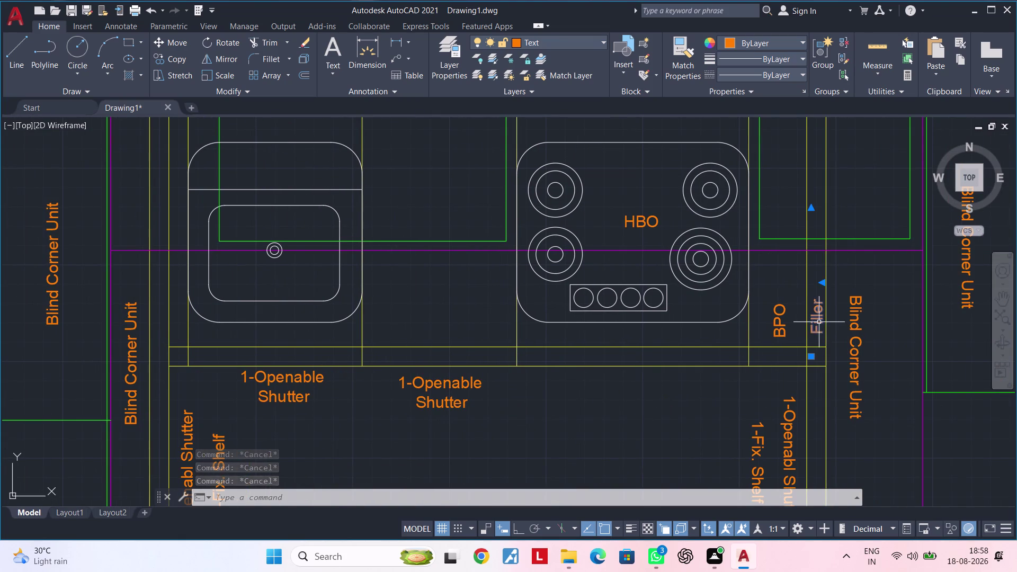
key(c)
text(o)
key(space)
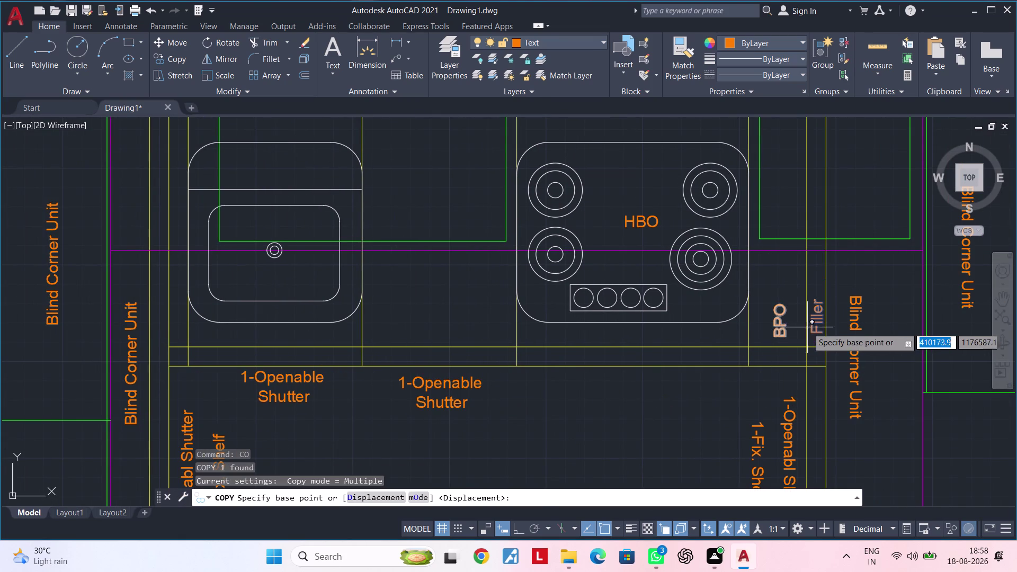
click(817, 322)
middle_drag(557, 329, 810, 329)
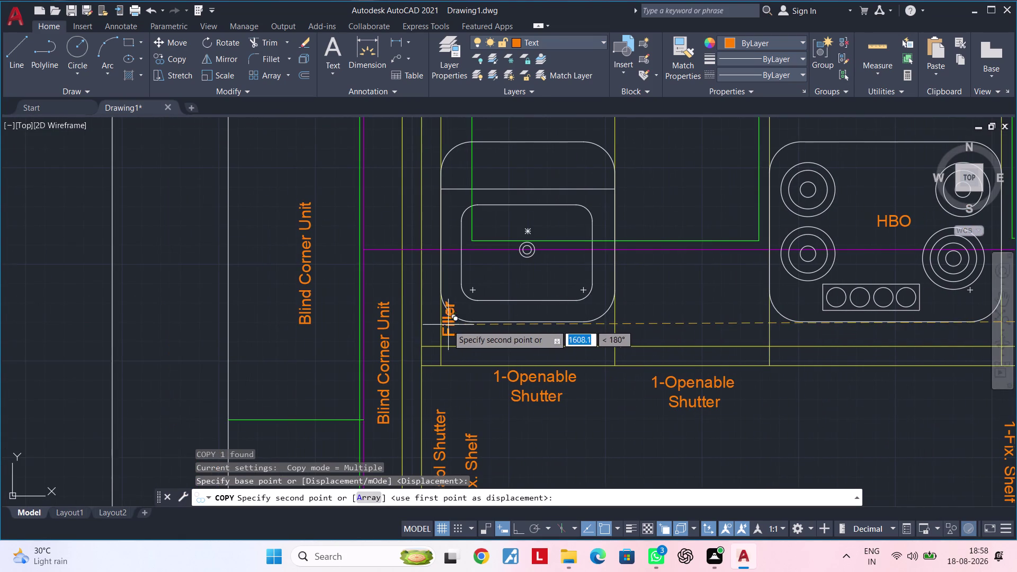
scroll(up, 3)
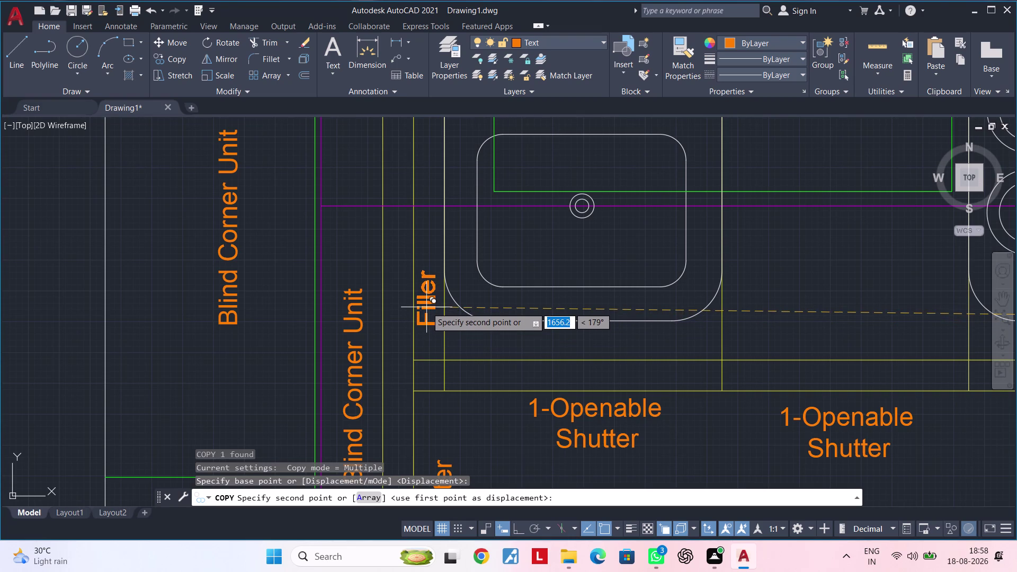
click(427, 305)
Place a second Filler copy near the lower wall, then end the copy.
scroll(down, 3)
middle_drag(462, 333, 446, 243)
scroll(down, 3)
middle_drag(748, 430, 674, 286)
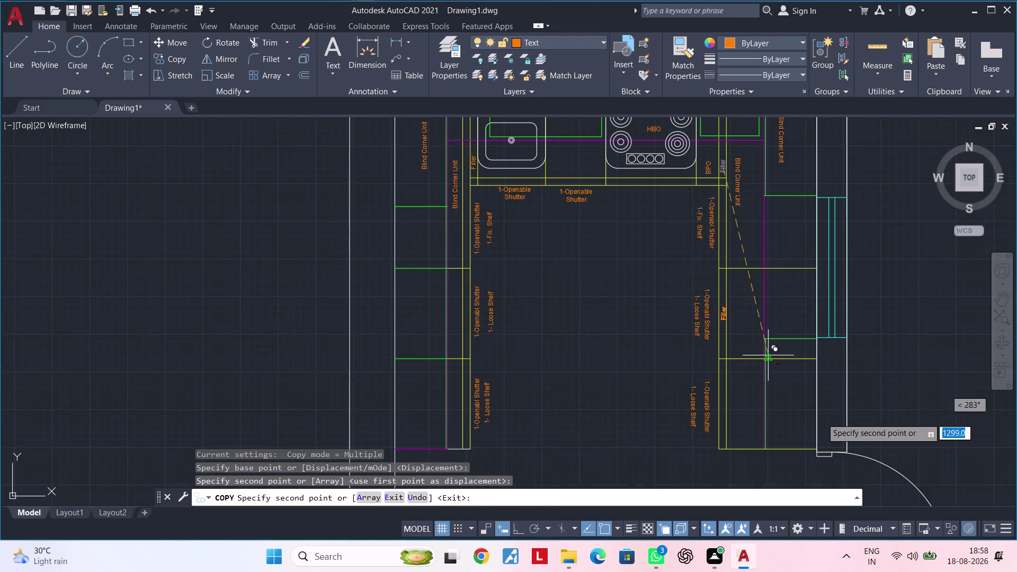
middle_drag(809, 439, 788, 330)
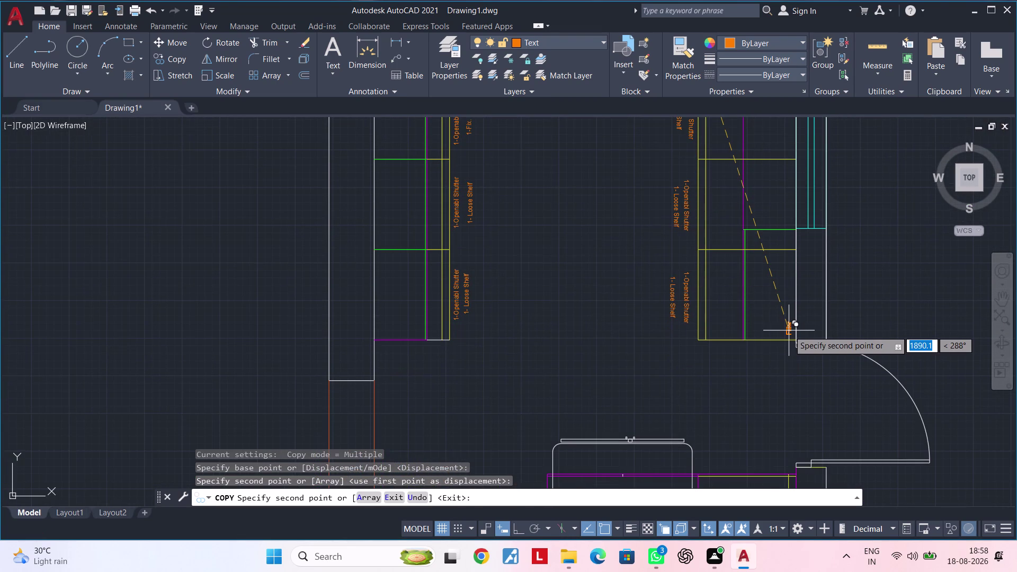
scroll(down, 3)
middle_drag(801, 385, 758, 237)
scroll(up, 3)
scroll(up, 3)
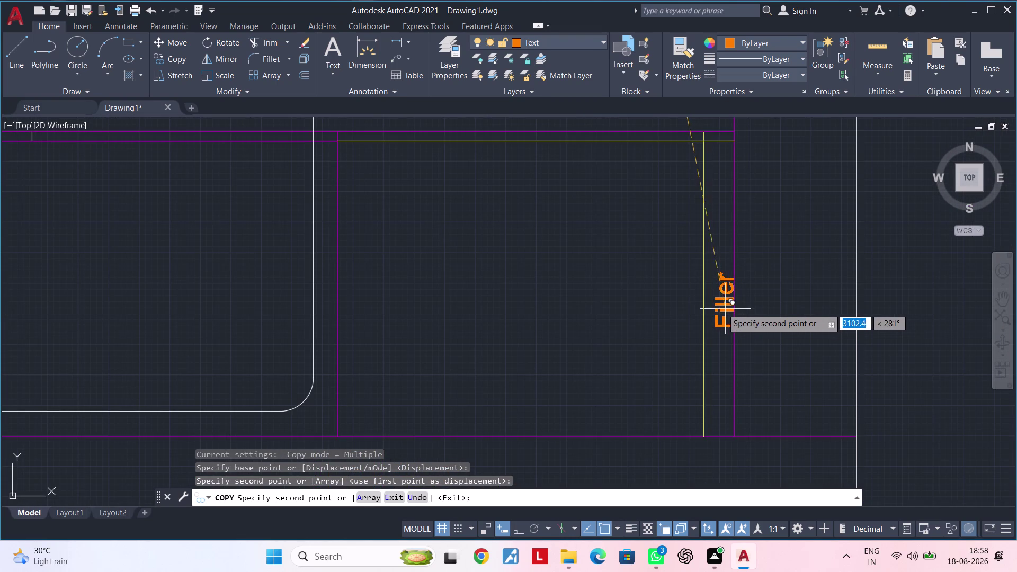
click(719, 307)
scroll(down, 3)
middle_drag(674, 332, 728, 419)
key(Escape)
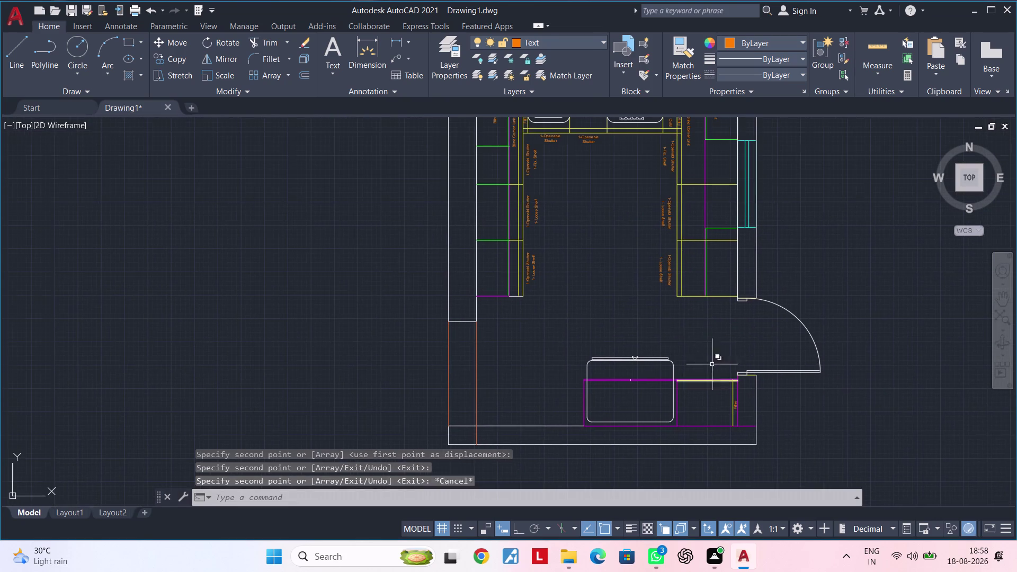
key(Escape)
key(Escape)
Return the view to the counter top with no command active.
middle_drag(658, 286, 861, 419)
middle_drag(819, 320, 697, 279)
middle_drag(652, 302, 555, 350)
scroll(up, 3)
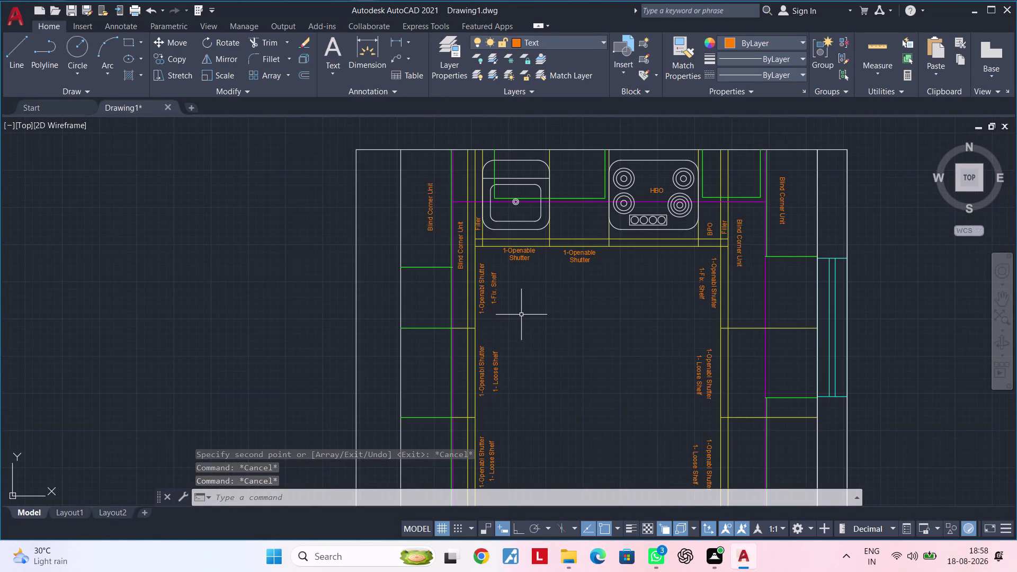
key(Escape)
key(Escape)
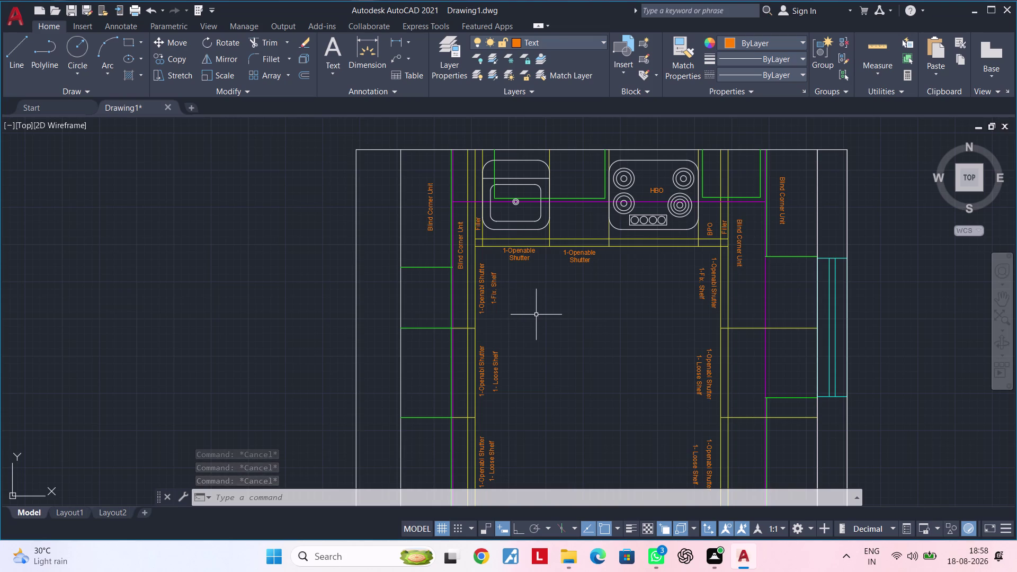
scroll(up, 3)
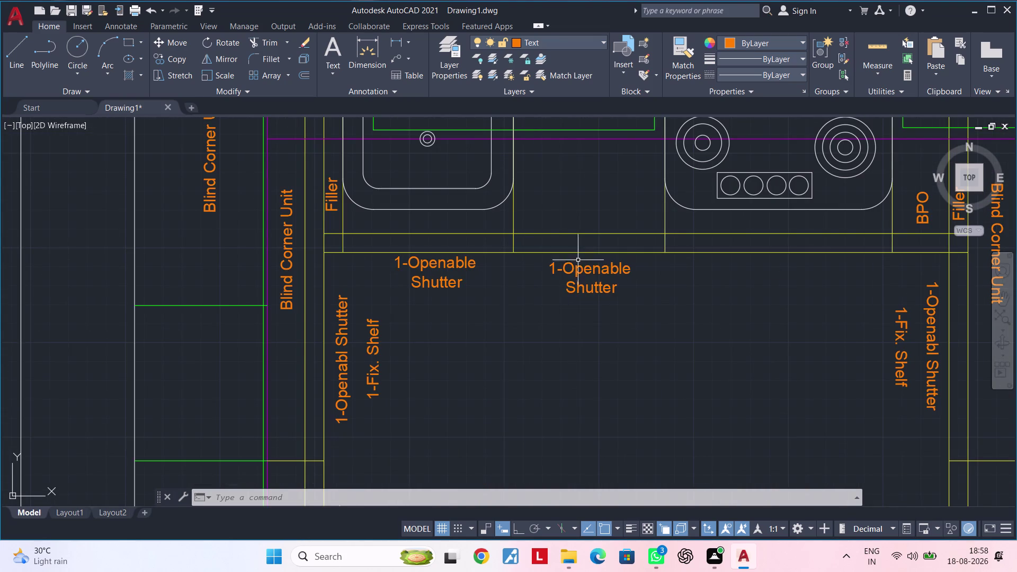
Copy the middle '1-Openable Shutter' label to a spot under the hob.
click(580, 265)
key(c)
key(o)
key(space)
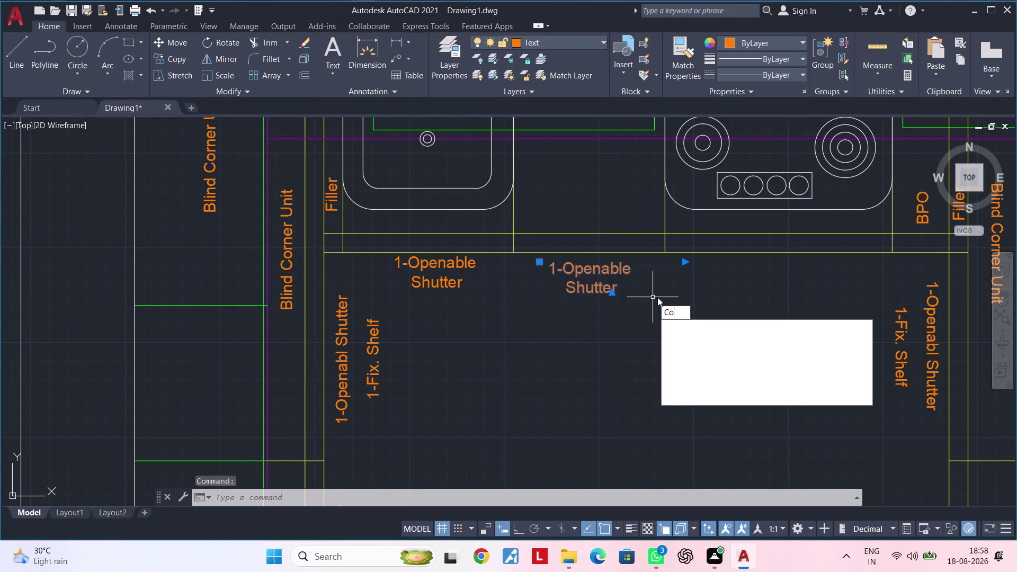
click(581, 282)
middle_drag(728, 285, 606, 309)
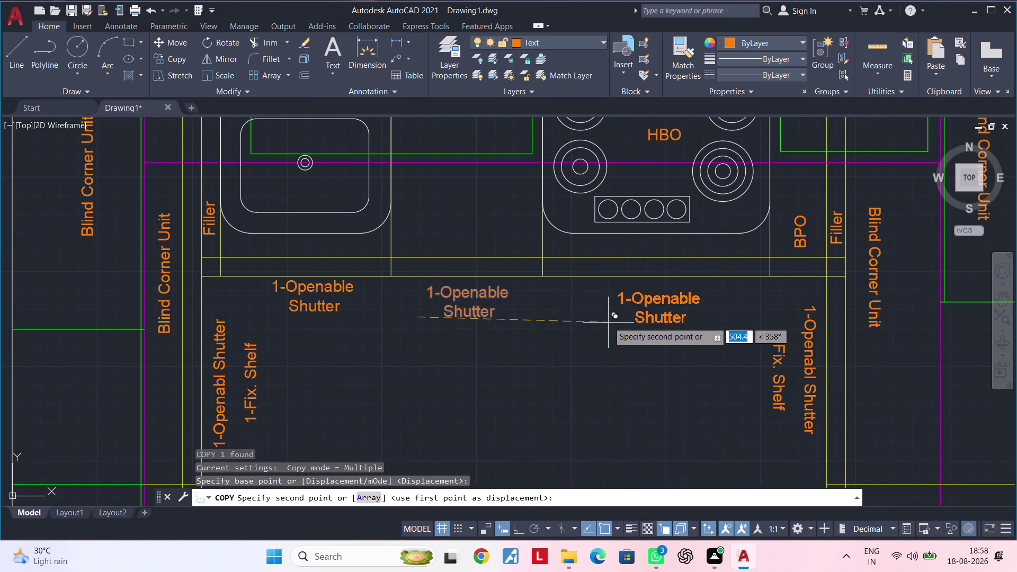
click(604, 313)
key(Escape)
key(Escape)
key(Escape)
Change the copied label's text to '3- Innotech Drawer'.
double_click(677, 310)
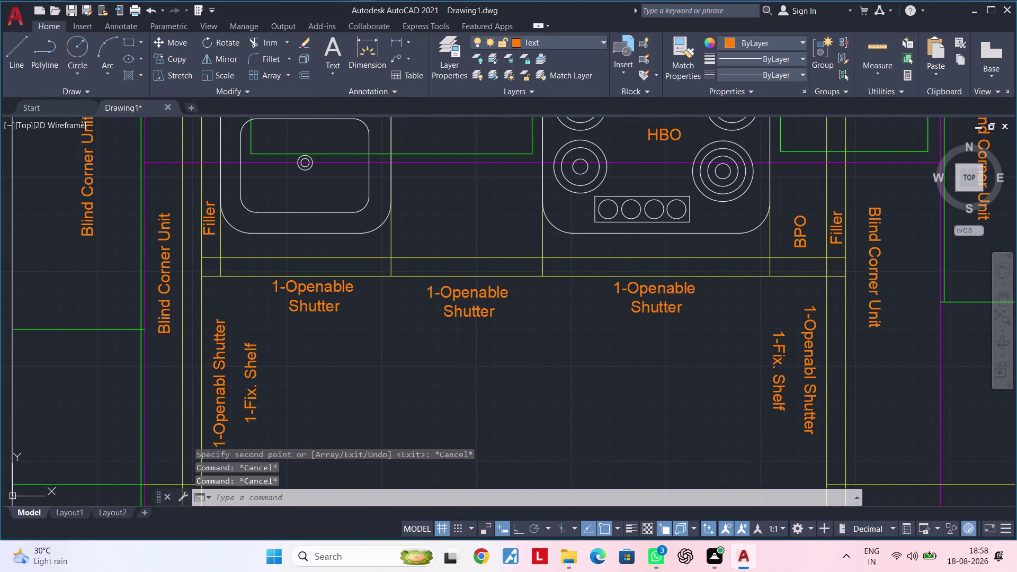
click(690, 308)
key(BackSpace)
key(BackSpace)
key(BackSpace)
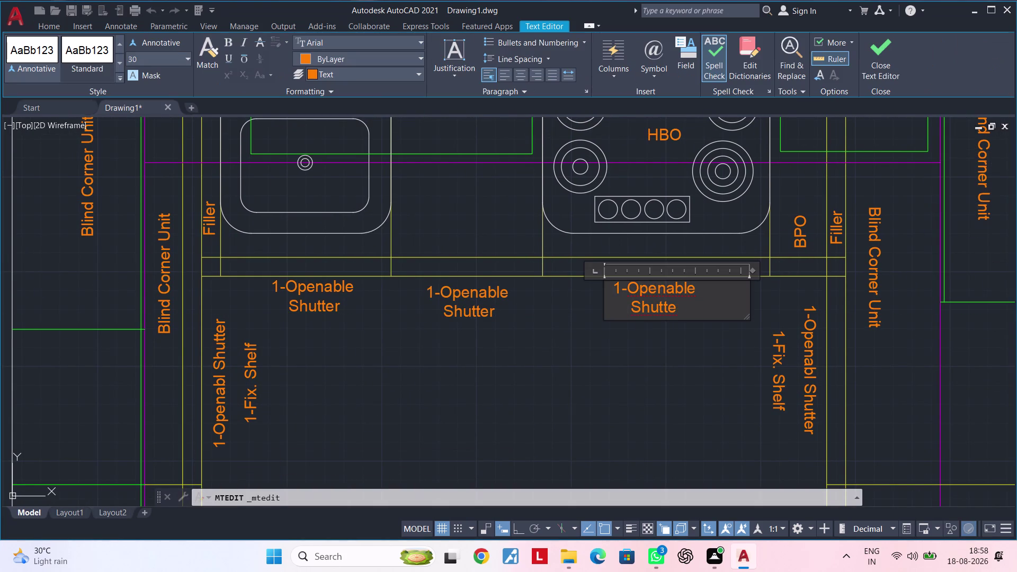
key(BackSpace)
key(BackSpace)
key(BackSpace)
key(BackSpace)
key(BackSpace)
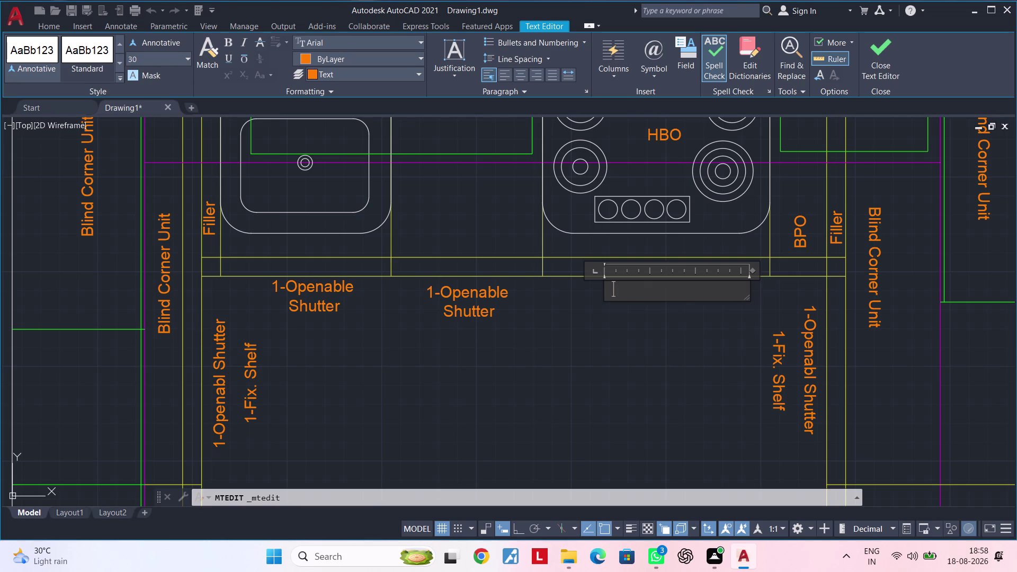
text(3-)
key(space)
text(In)
text(notec)
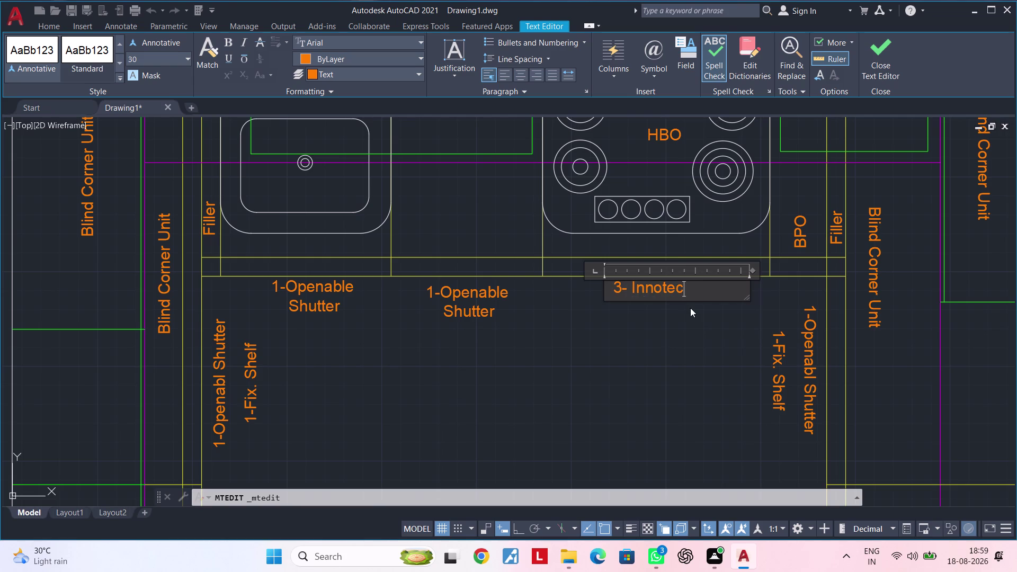
text(h)
key(space)
text(Dr)
text(aw)
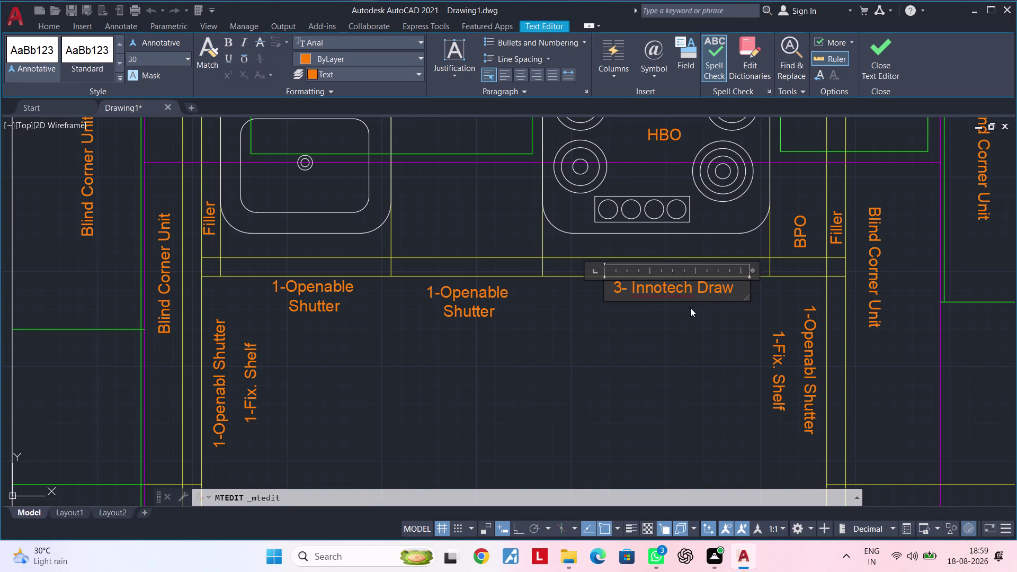
text(er)
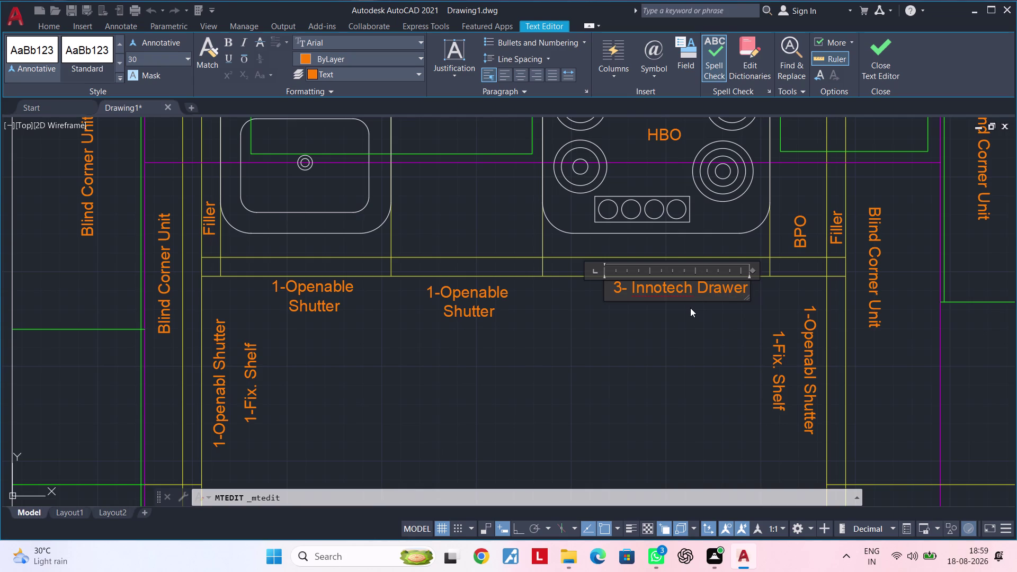
click(690, 307)
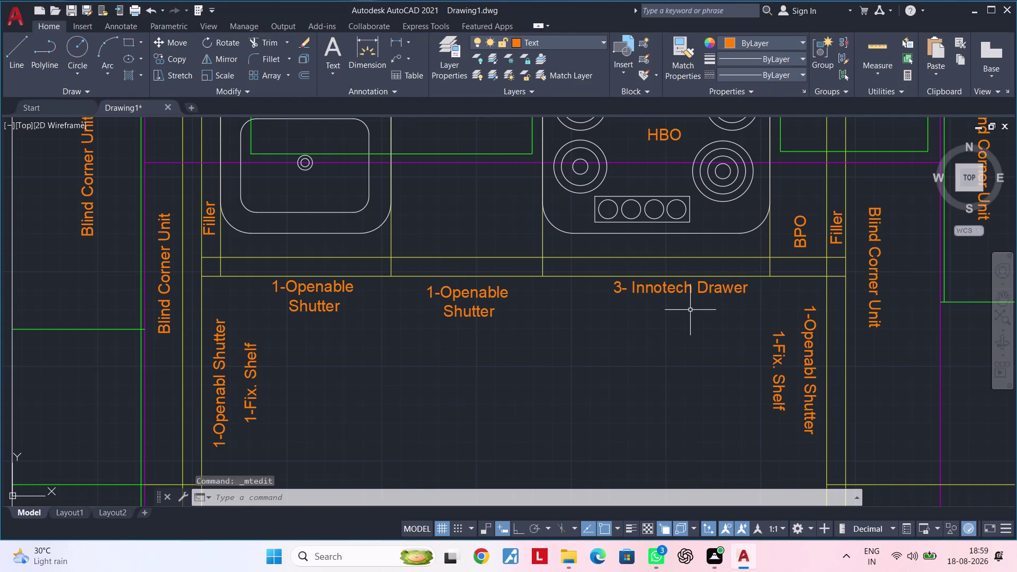
Move the '3- Innotech Drawer' label slightly lower, below the counter line.
scroll(down, 3)
middle_drag(682, 327, 700, 318)
scroll(up, 3)
click(708, 294)
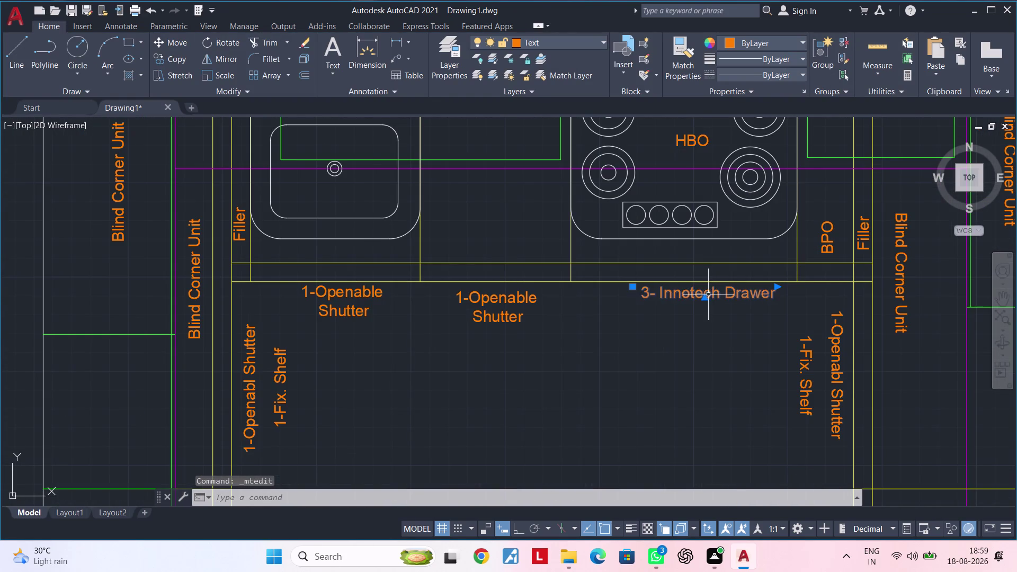
key(m)
key(space)
click(704, 299)
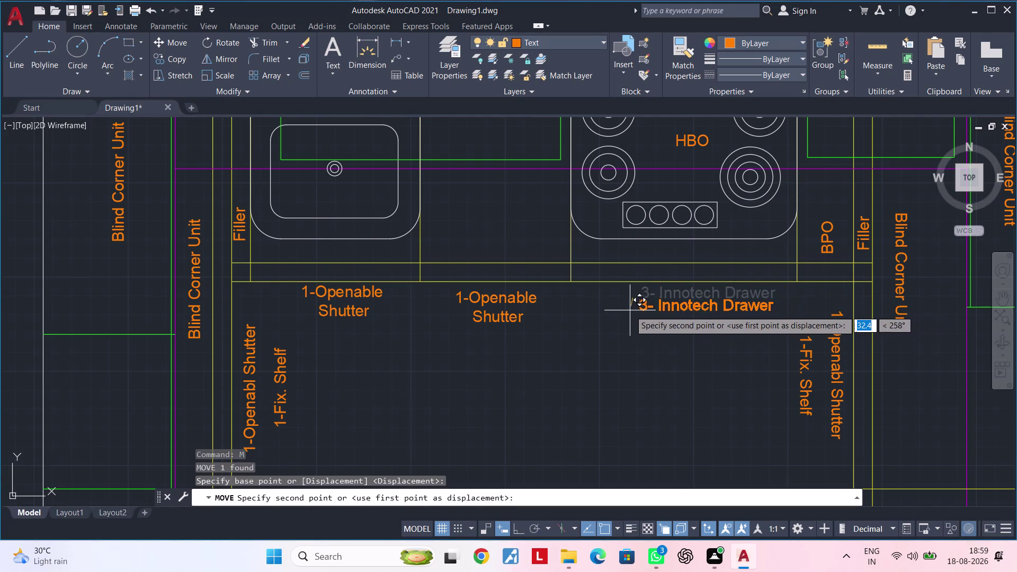
click(629, 310)
middle_drag(640, 311, 668, 325)
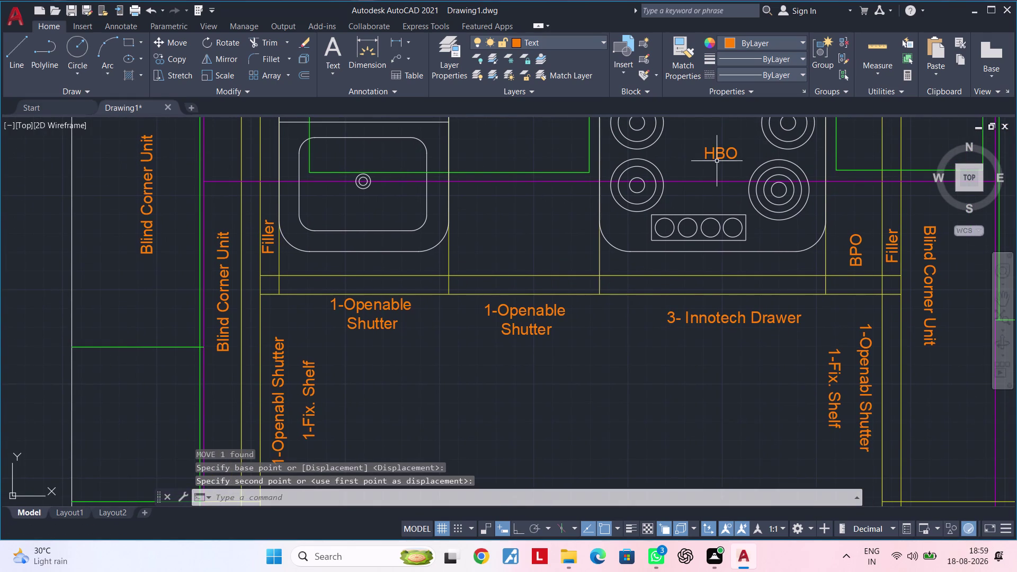
Copy the HBO label from the hob onto the sink basin.
click(719, 152)
key(c)
key(o)
key(space)
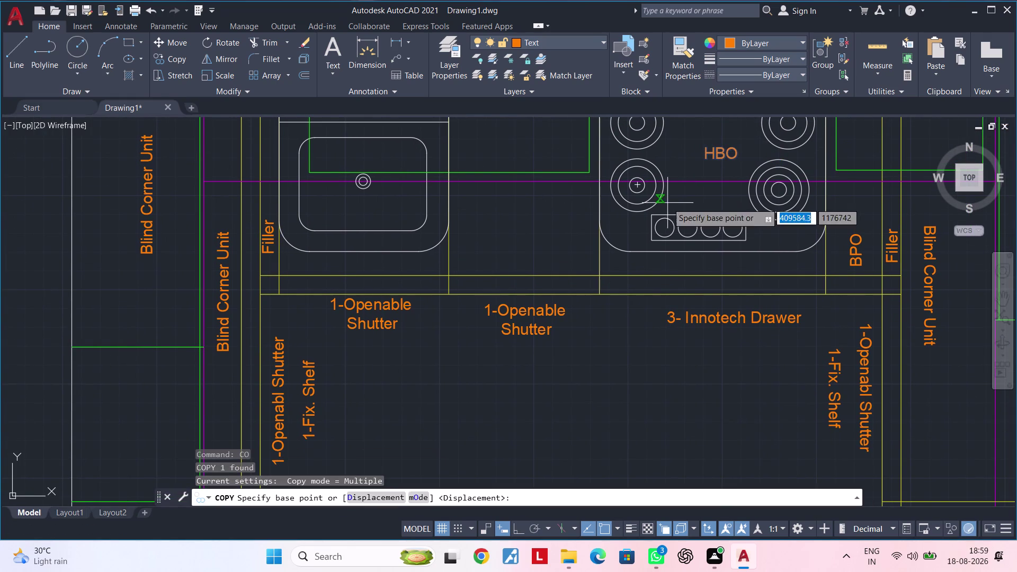
click(728, 154)
middle_drag(604, 178, 754, 176)
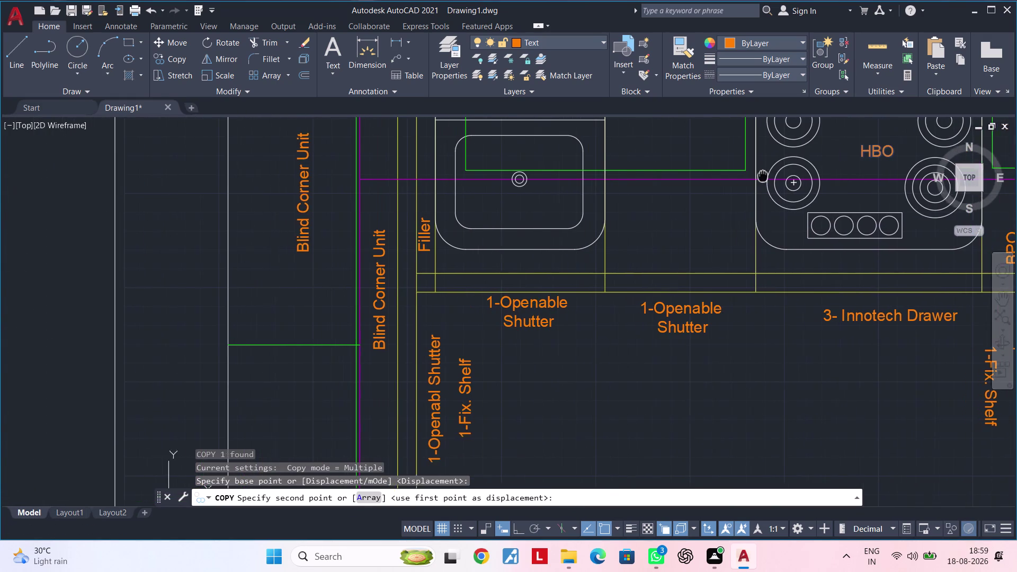
middle_drag(754, 176, 765, 176)
scroll(up, 3)
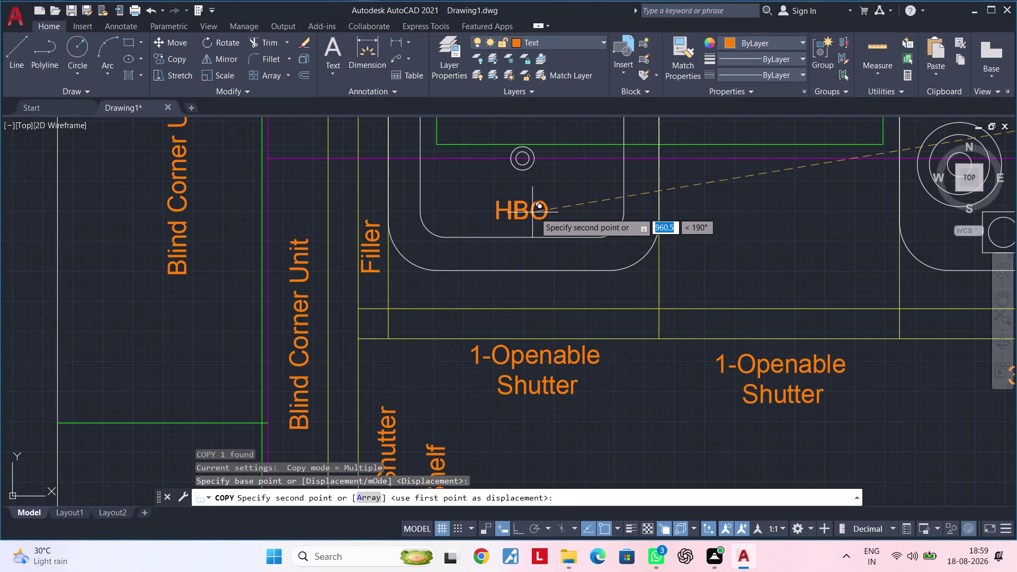
click(535, 212)
key(Escape)
key(Escape)
key(Escape)
Replace the copied label's 'HBO' text with 'Sink'.
double_click(543, 209)
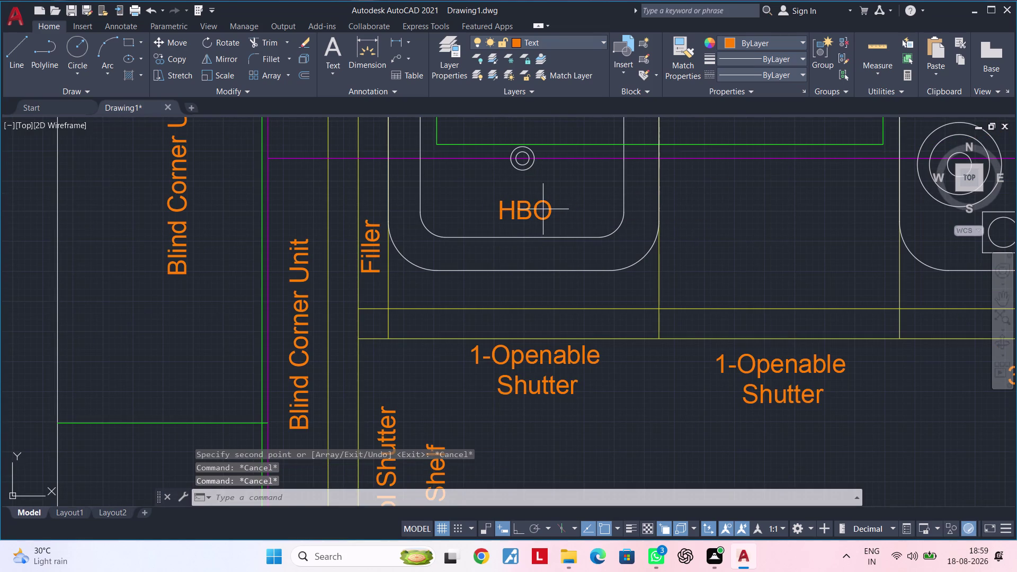
key(Escape)
double_click(547, 213)
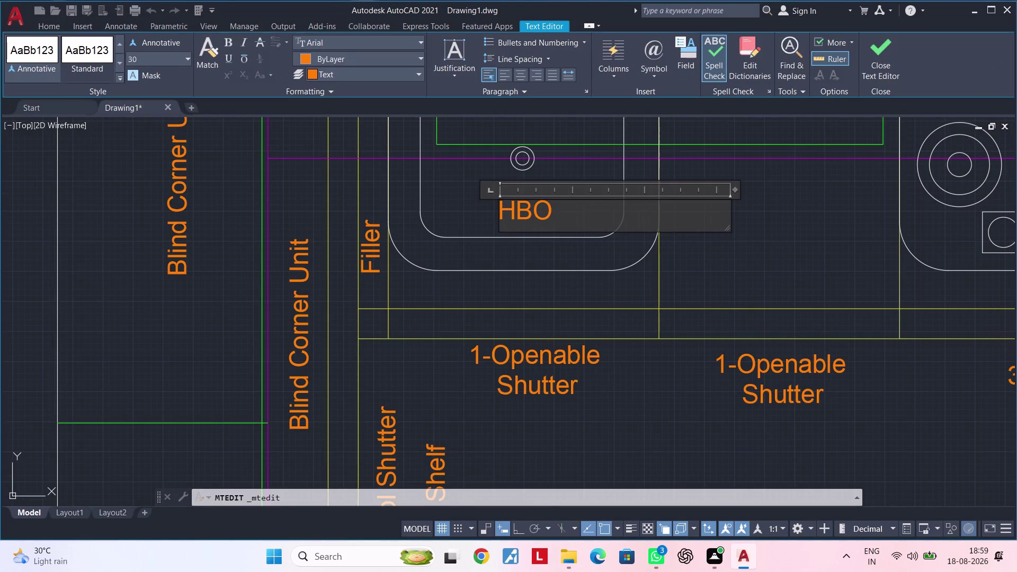
key(BackSpace)
key(BackSpace)
key(BackSpace)
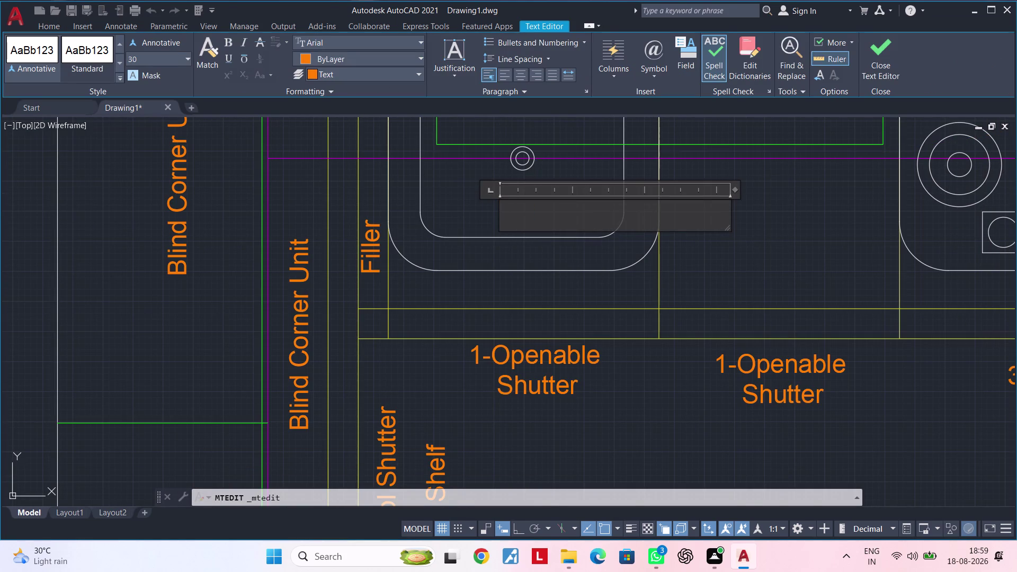
text(Sin)
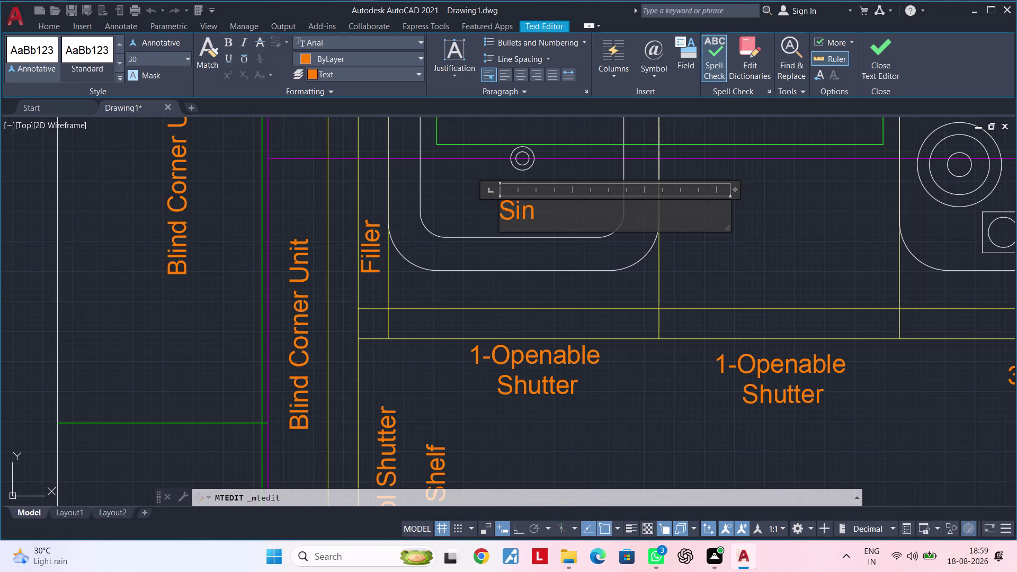
text(k)
click(531, 250)
Pan down toward the drawer labels with no command left active.
scroll(down, 3)
middle_drag(520, 277, 524, 276)
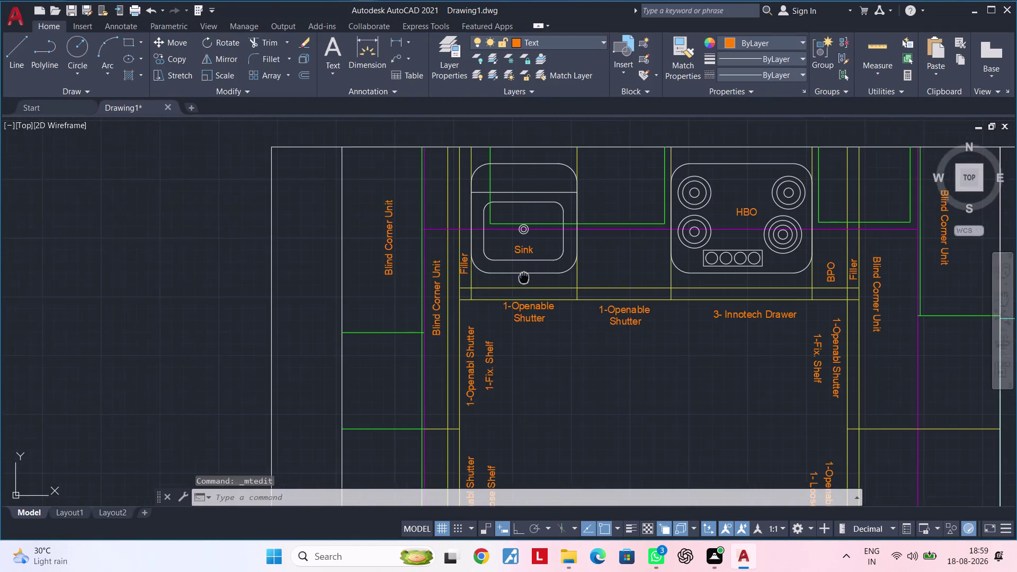
middle_drag(524, 276, 550, 270)
key(Escape)
key(Escape)
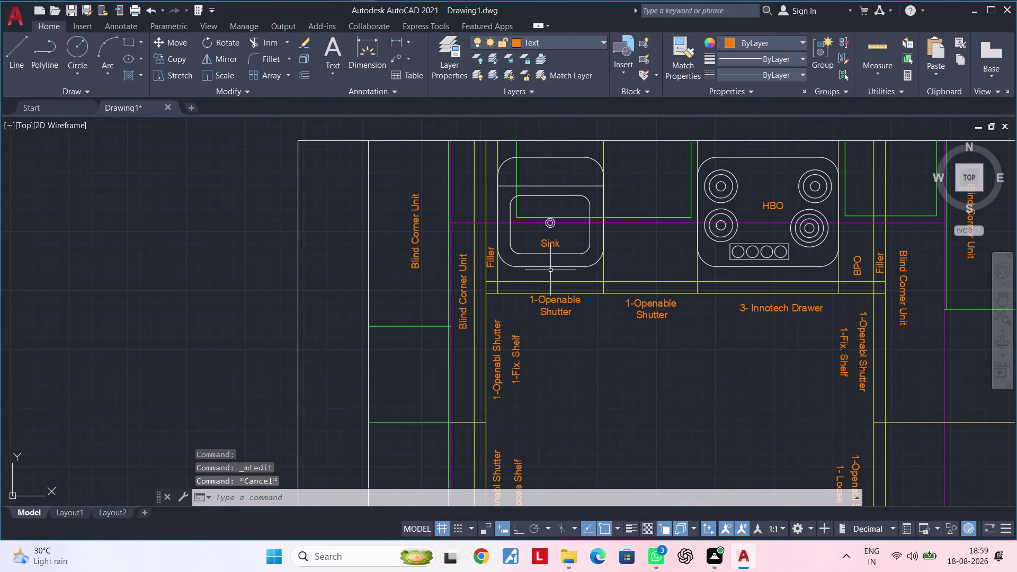
key(Escape)
key(Escape)
key(Escape)
key(Escape)
key(Escape)
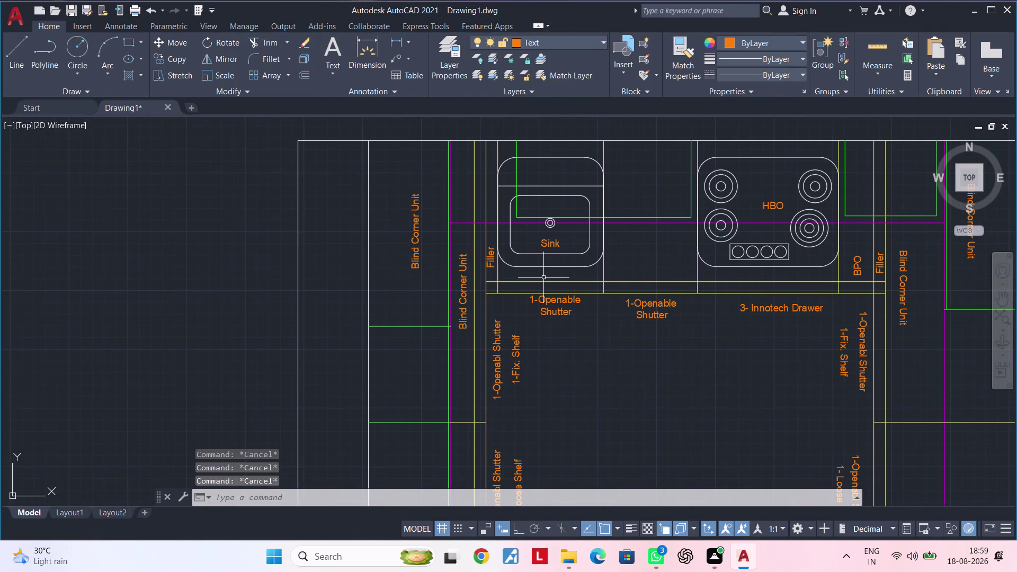
key(Escape)
key(Escape)
middle_drag(599, 369, 521, 345)
middle_drag(596, 343, 592, 270)
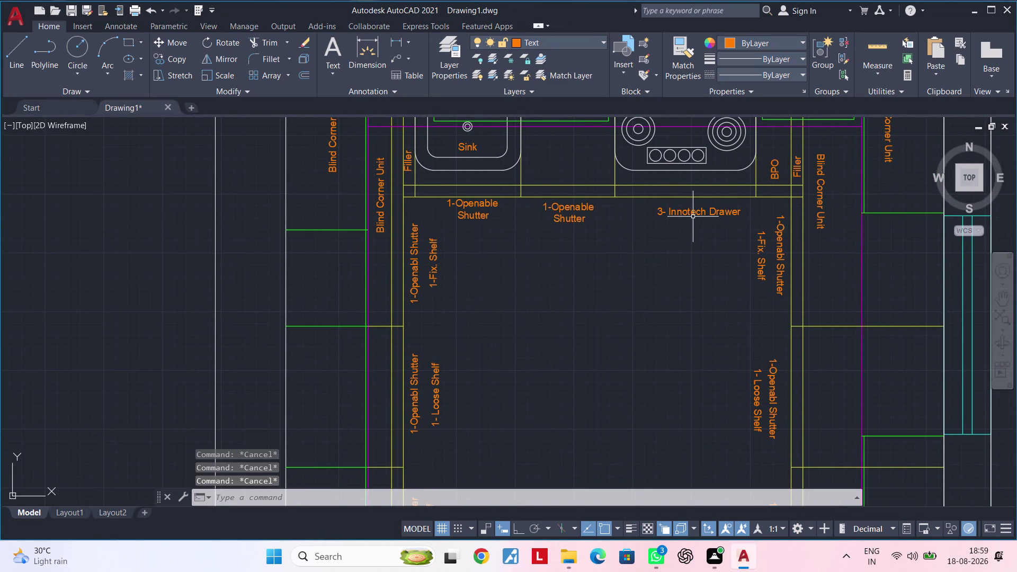
Copy the 3- Innotech Drawer label to three spots around the fridge outline and filler.
click(692, 213)
text(co)
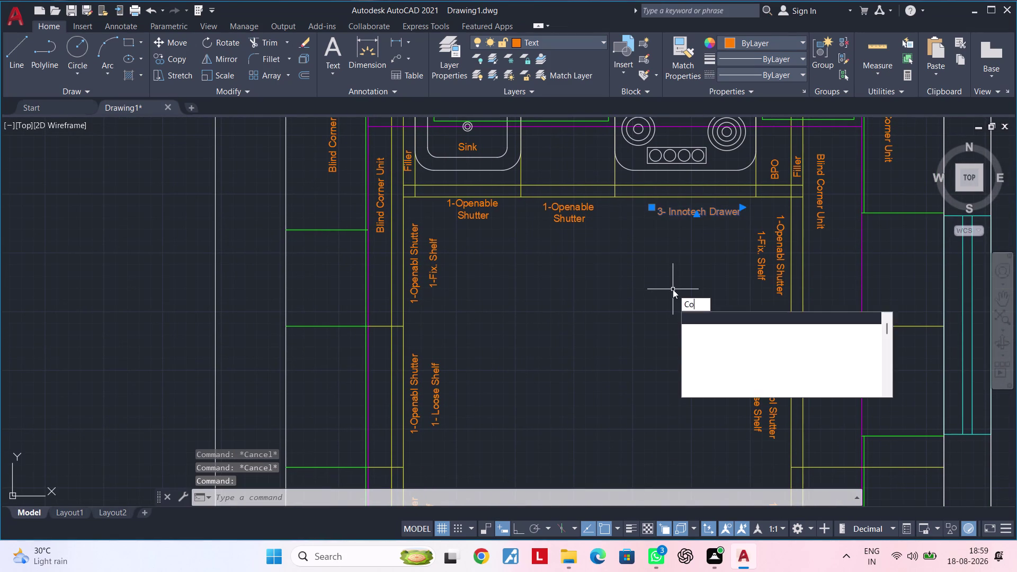
key(space)
click(691, 215)
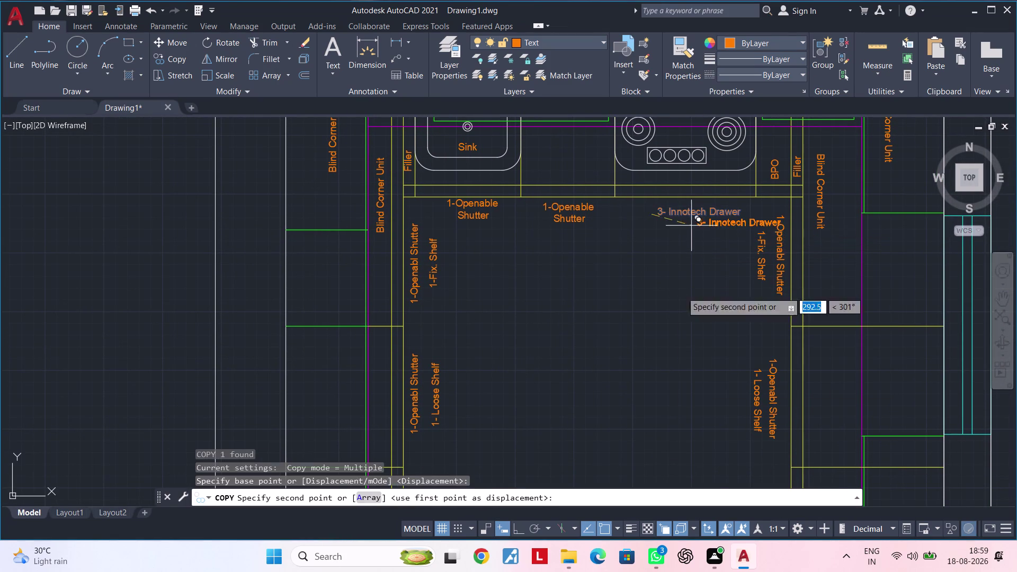
scroll(down, 3)
middle_drag(602, 344, 608, 237)
middle_drag(593, 394, 592, 230)
middle_drag(602, 312, 595, 256)
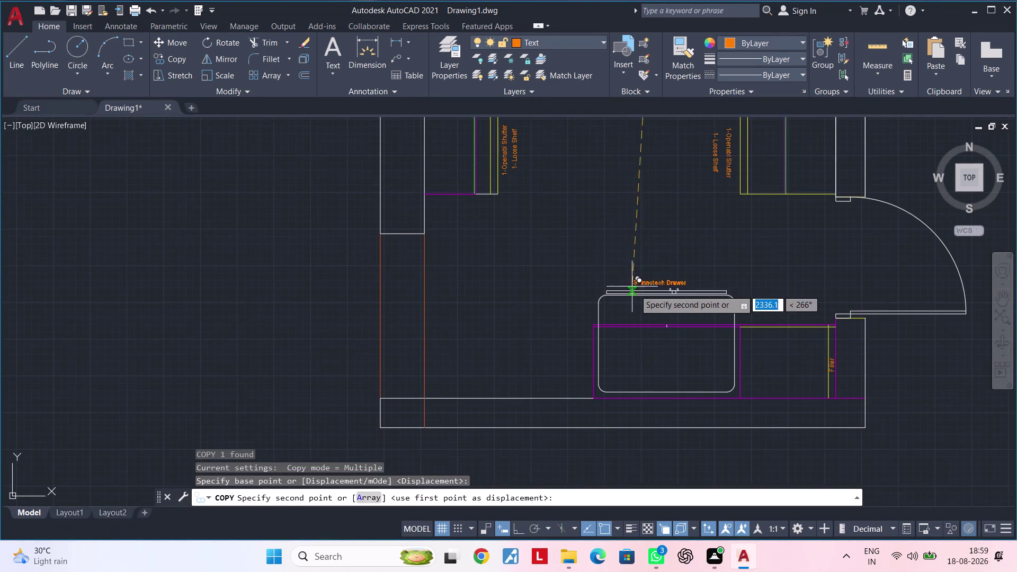
scroll(up, 3)
scroll(up, 3)
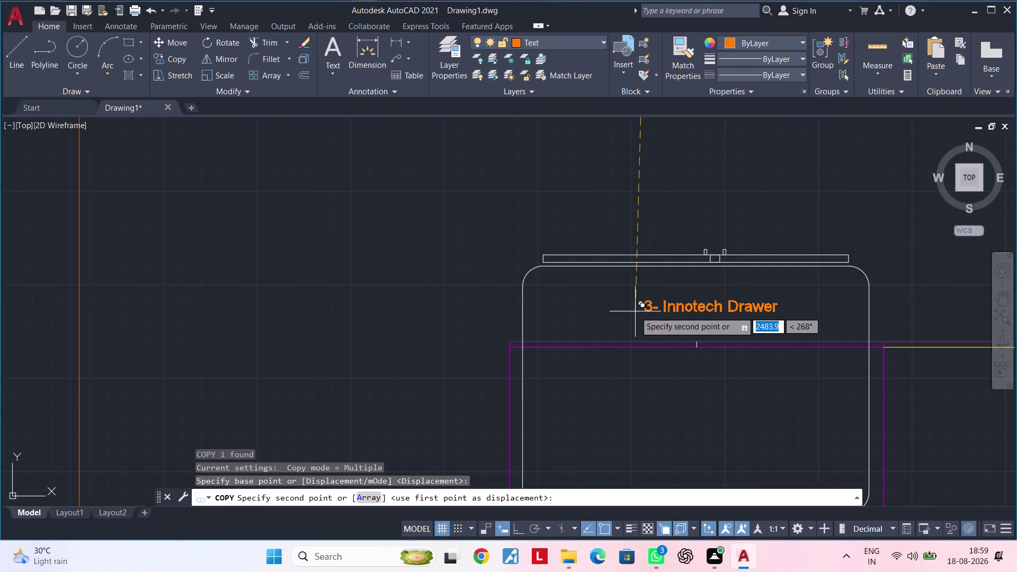
click(623, 300)
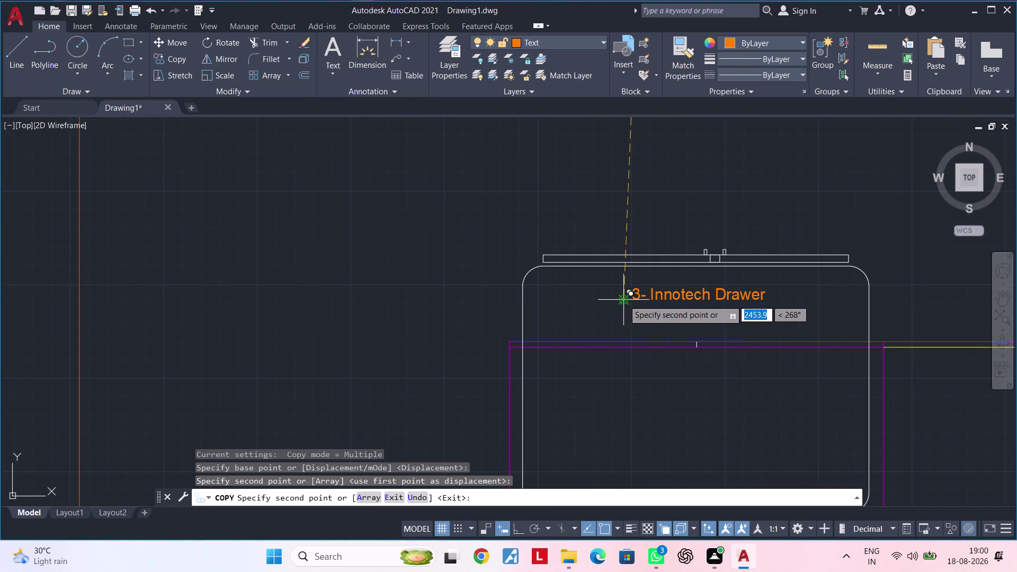
middle_drag(656, 390, 623, 269)
click(597, 305)
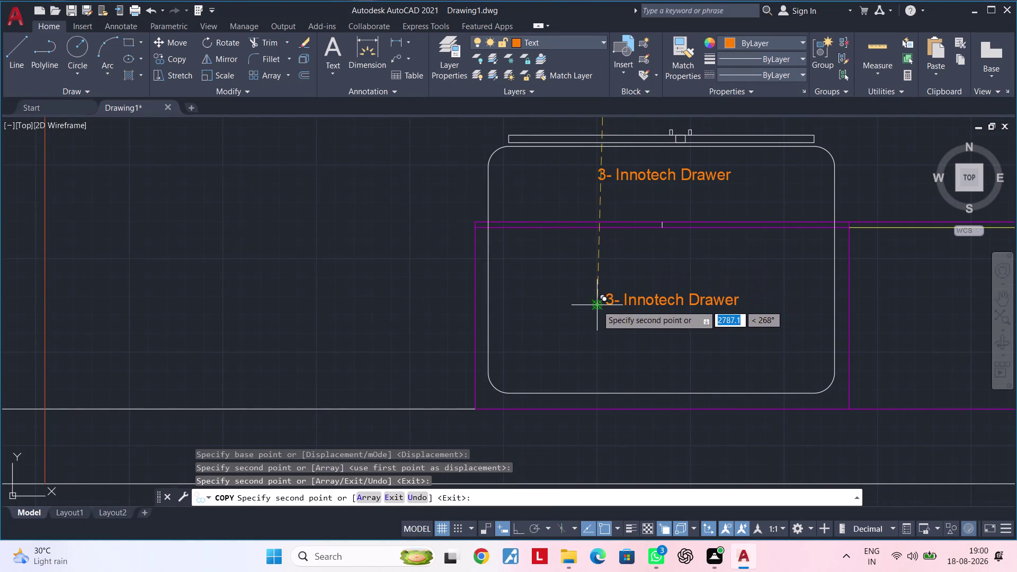
middle_drag(696, 314, 602, 313)
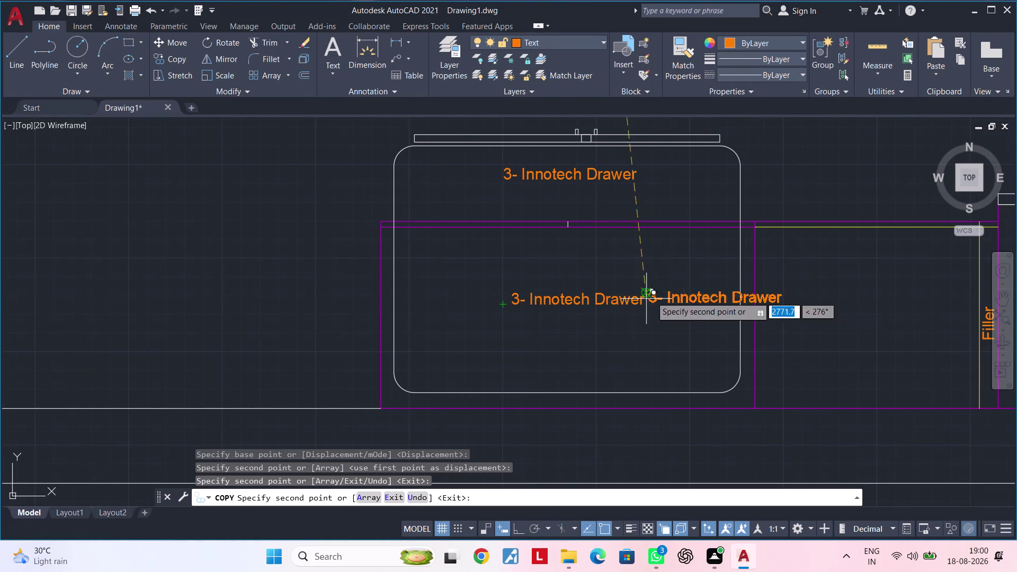
middle_drag(745, 264, 507, 301)
click(576, 243)
key(Escape)
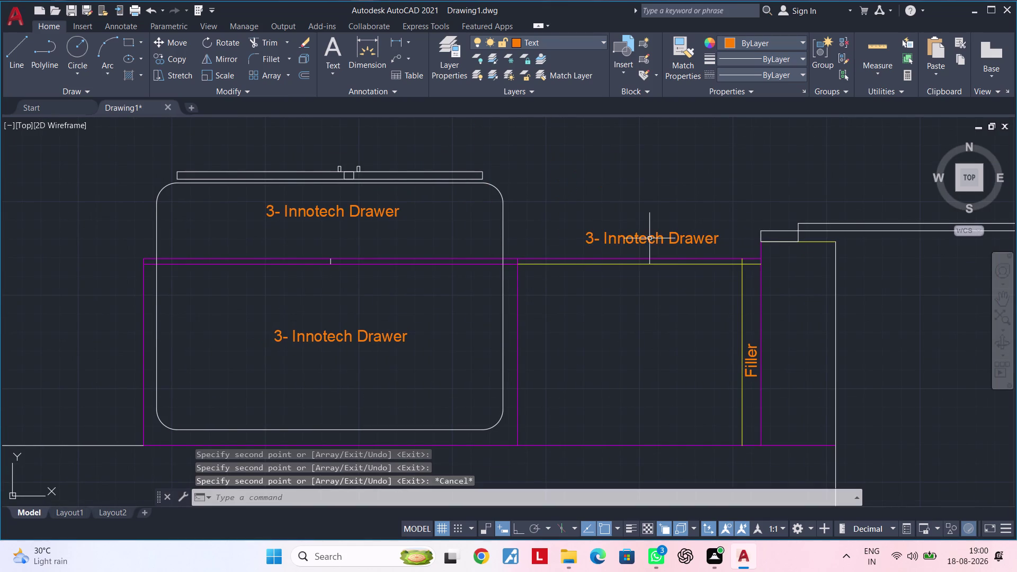
key(Escape)
Change the right-hand copy beside the filler to read 'Tall Unit'.
double_click(716, 240)
click(722, 241)
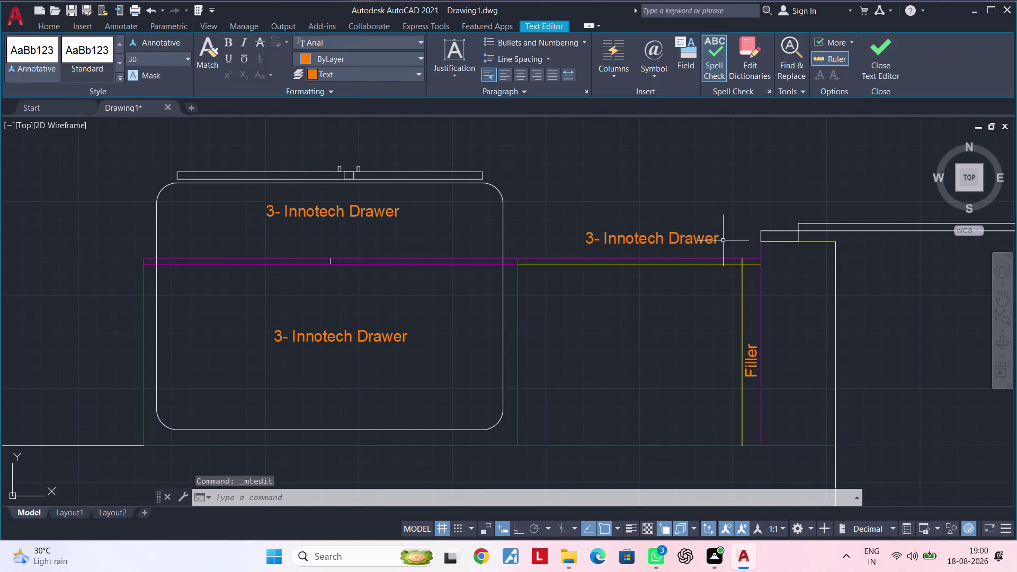
double_click(714, 240)
key(Right)
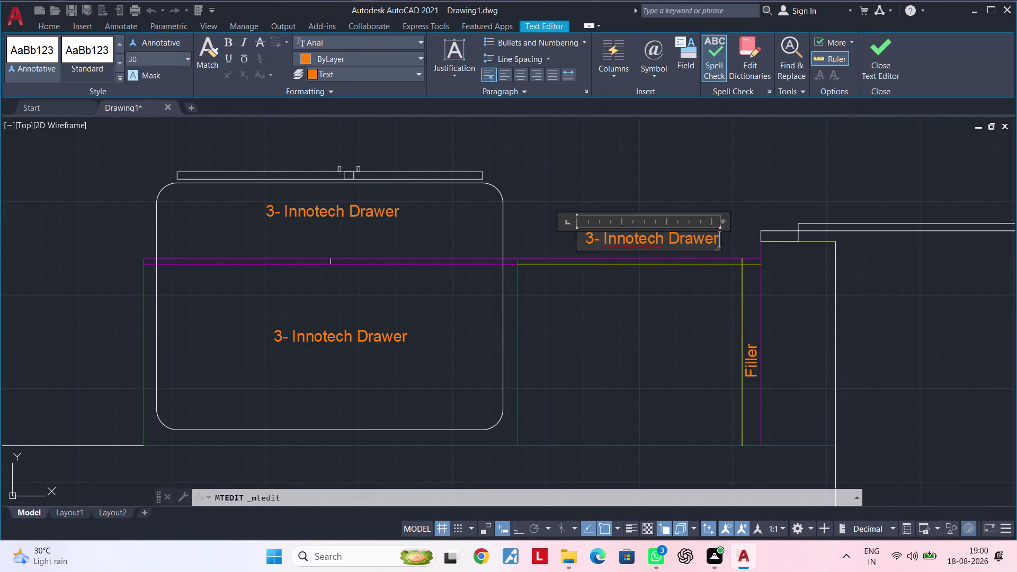
key(BackSpace)
key(BackSpace)
key(BackSpace)
key(BackSpace)
key(BackSpace)
key(BackSpace)
key(BackSpace)
key(BackSpace)
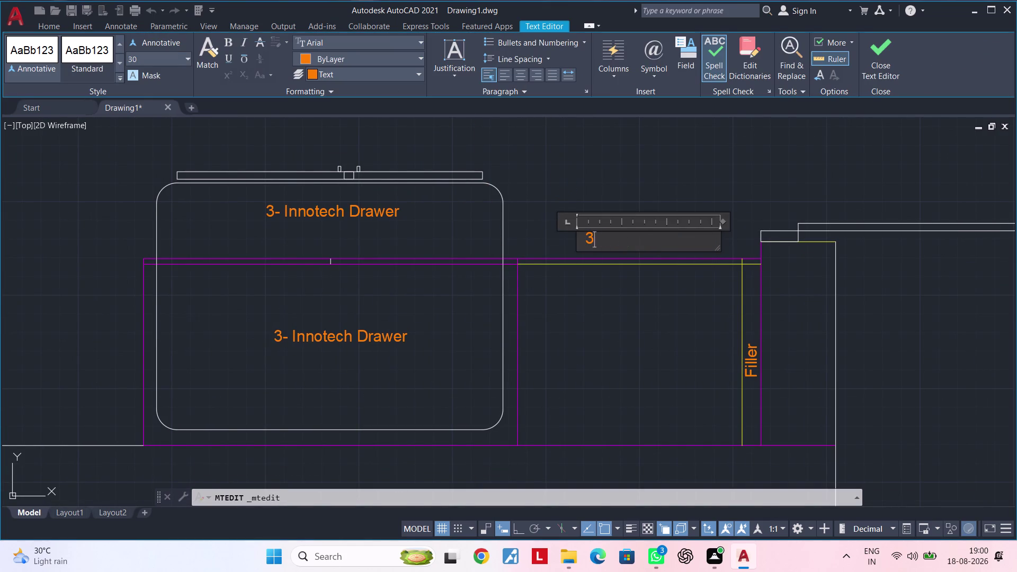
key(BackSpace)
key(space)
key(space)
key(space)
key(space)
key(space)
key(space)
key(shift+t)
text(all)
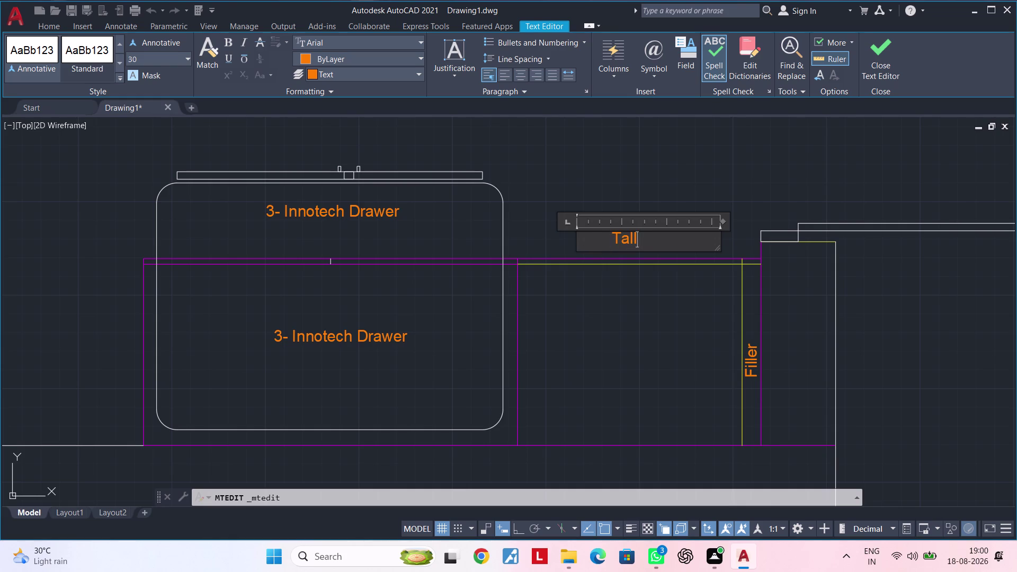
key(space)
key(shift+y)
key(BackSpace)
text(Unit)
click(657, 313)
middle_drag(594, 317, 761, 318)
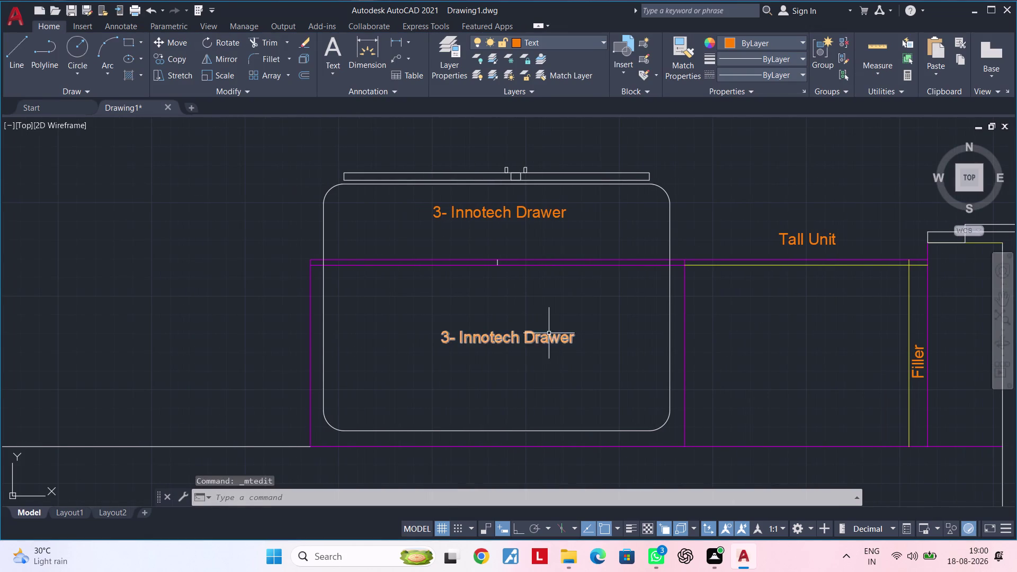
Change the middle label copy inside the fridge outline to read 'Loft Storage'.
click(550, 335)
click(552, 339)
double_click(568, 342)
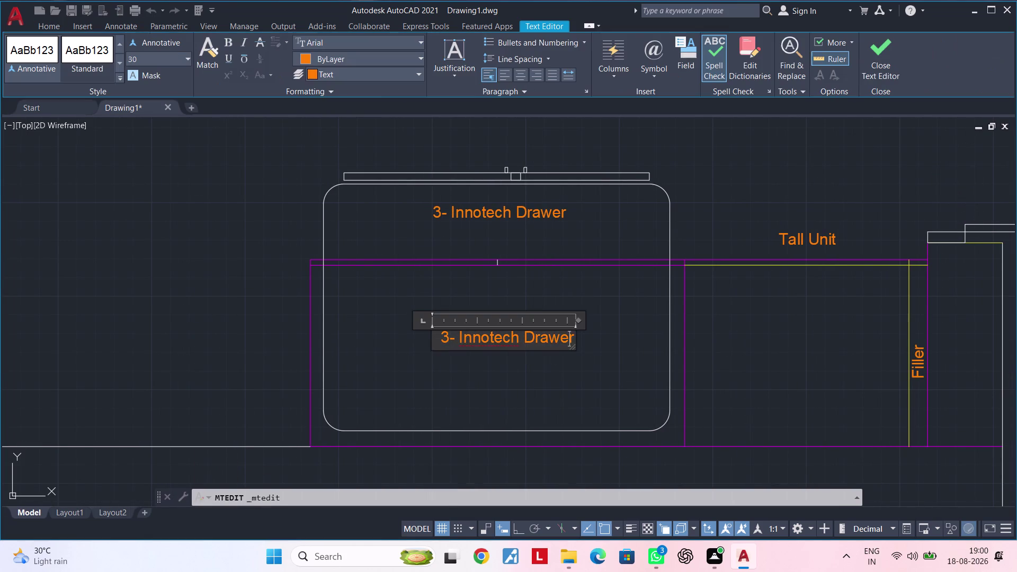
click(572, 339)
key(BackSpace)
key(BackSpace)
key(BackSpace)
key(BackSpace)
key(BackSpace)
key(BackSpace)
key(BackSpace)
key(BackSpace)
key(BackSpace)
key(BackSpace)
key(BackSpace)
key(BackSpace)
key(BackSpace)
key(BackSpace)
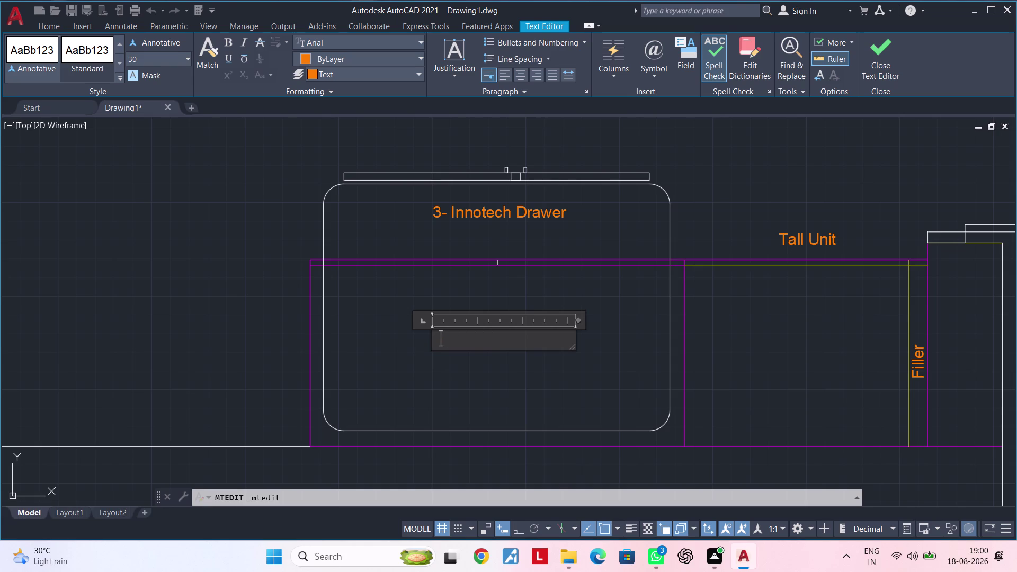
key(space)
key(space)
key(space)
text(Lo)
text(ft)
key(space)
text(Sto)
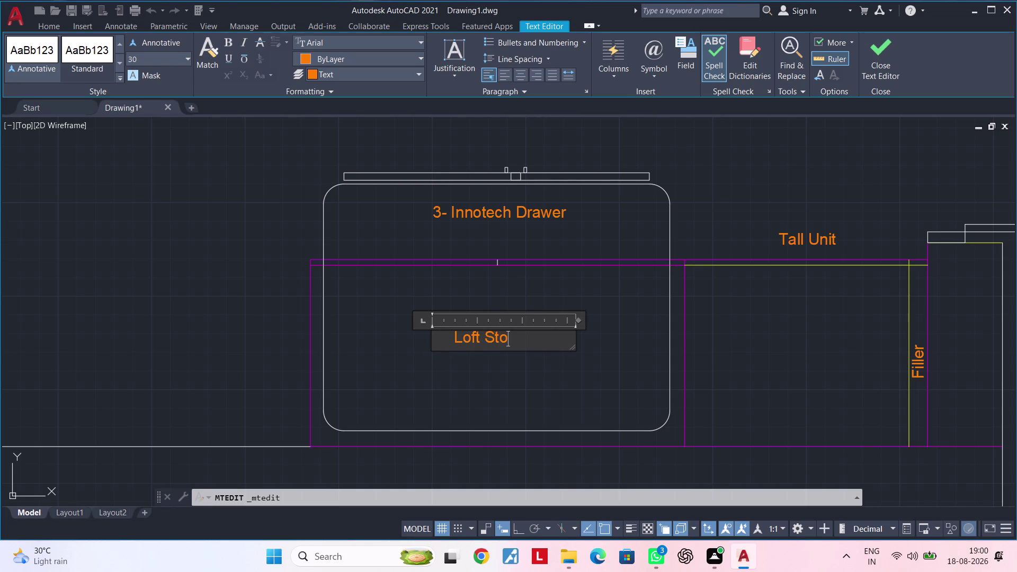
text(rage)
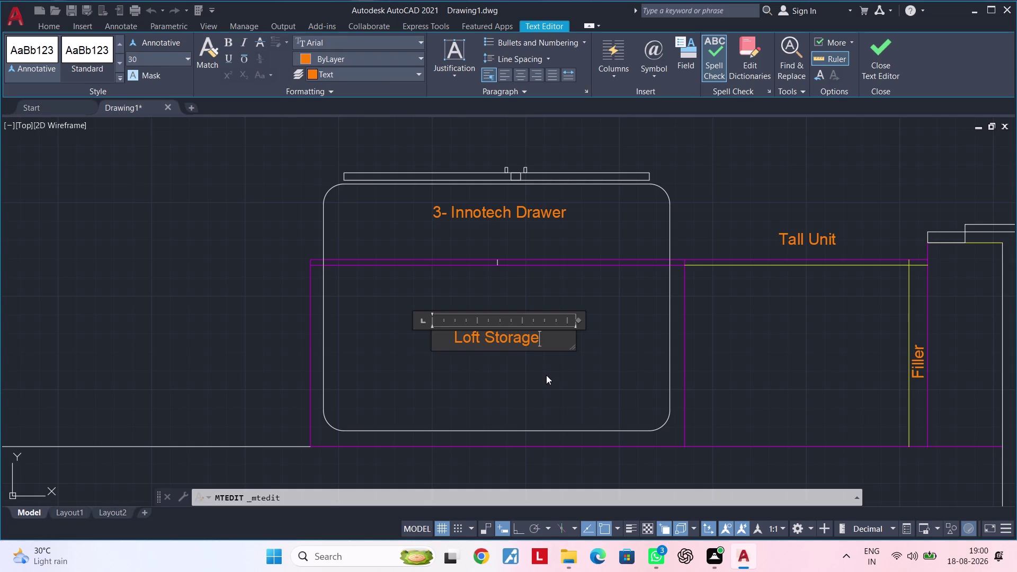
click(546, 375)
middle_drag(581, 357, 591, 424)
Replace the top label copy's drawer text with 'Space For Refrigen'.
double_click(566, 280)
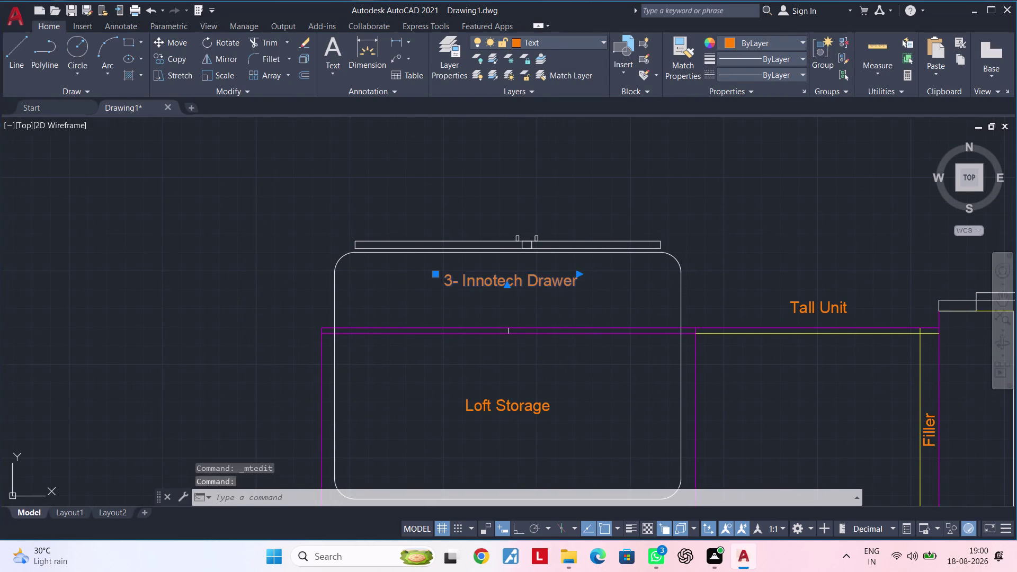
click(575, 283)
key(BackSpace)
key(BackSpace)
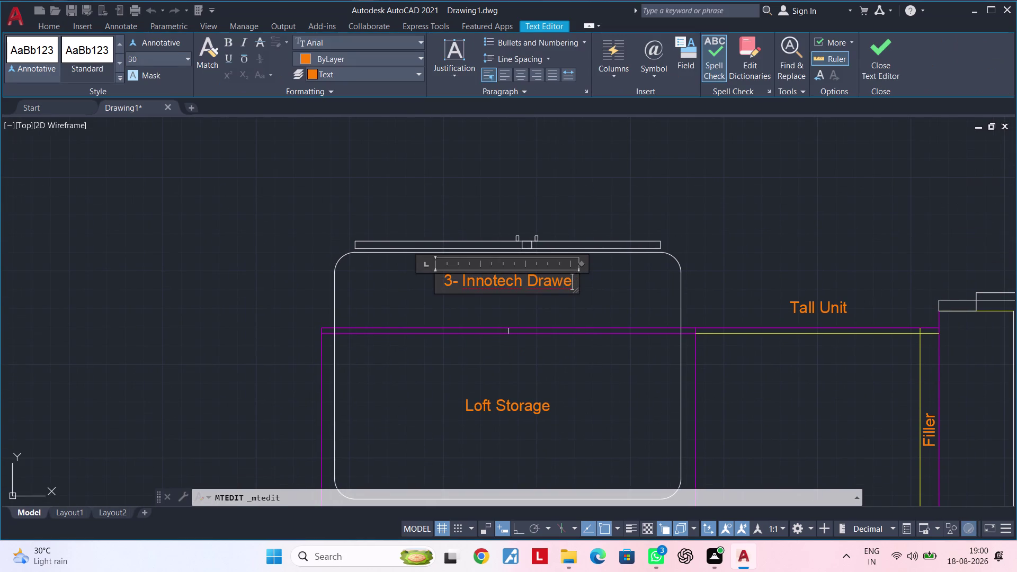
key(BackSpace)
key(BackSpace)
key(BackSpace)
key(BackSpace)
key(BackSpace)
key(BackSpace)
key(BackSpace)
key(BackSpace)
key(BackSpace)
key(BackSpace)
key(BackSpace)
key(BackSpace)
key(BackSpace)
key(BackSpace)
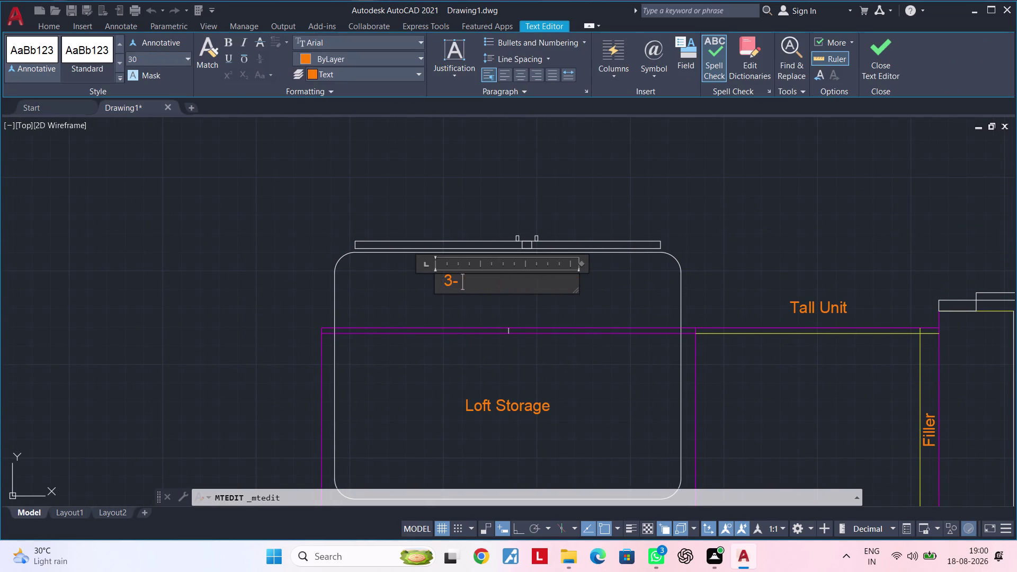
key(BackSpace)
key(BackSpace)
text(Sp)
text(ace)
key(space)
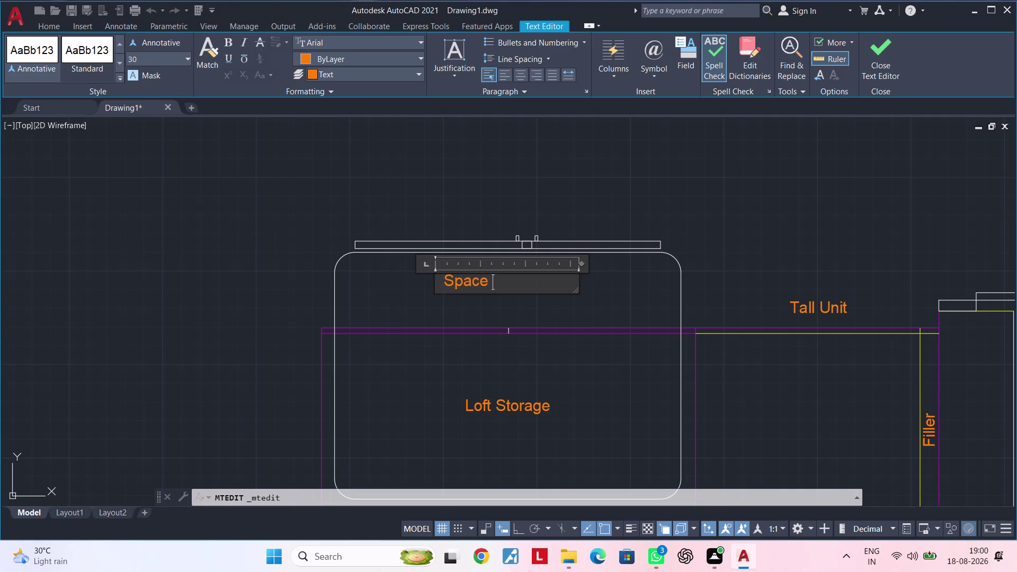
text(F)
text(or)
key(space)
text(Re)
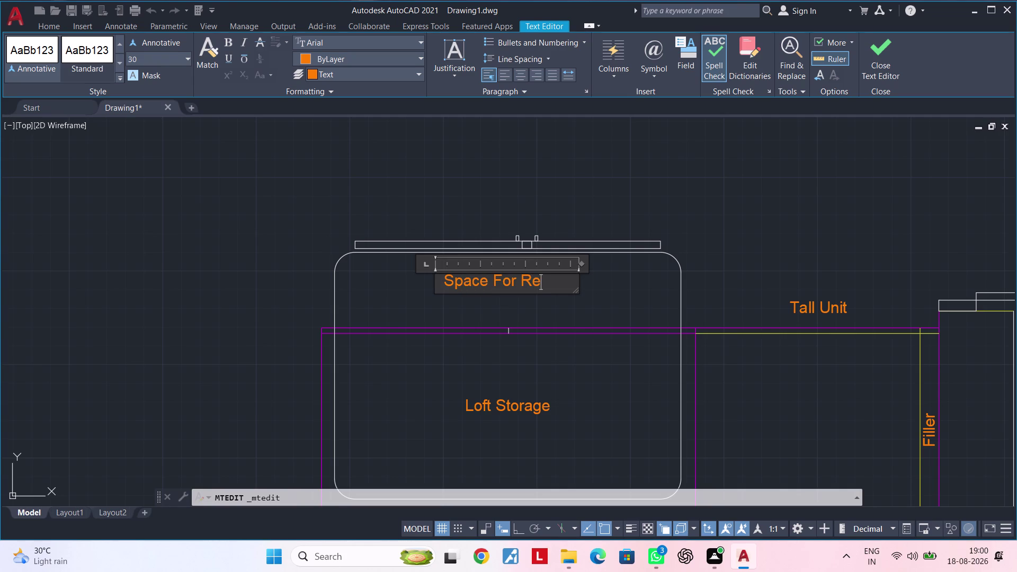
text(fr)
text(i)
text(gen)
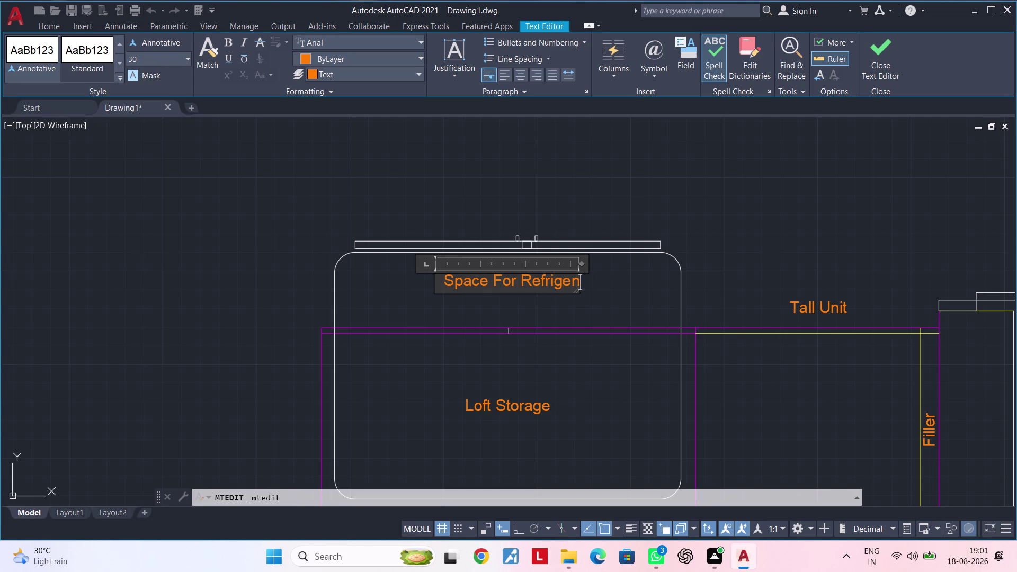
key(t)
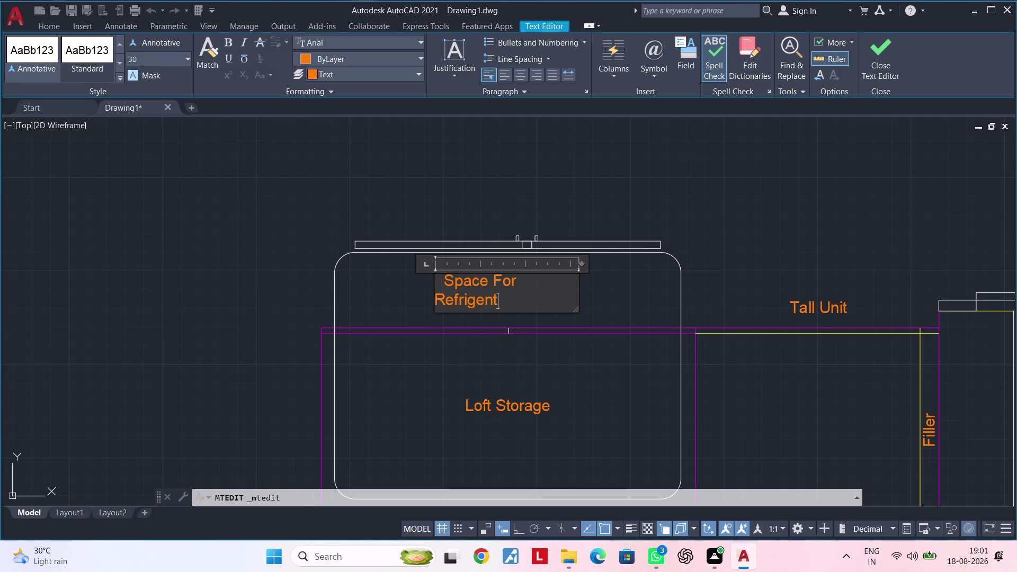
key(BackSpace)
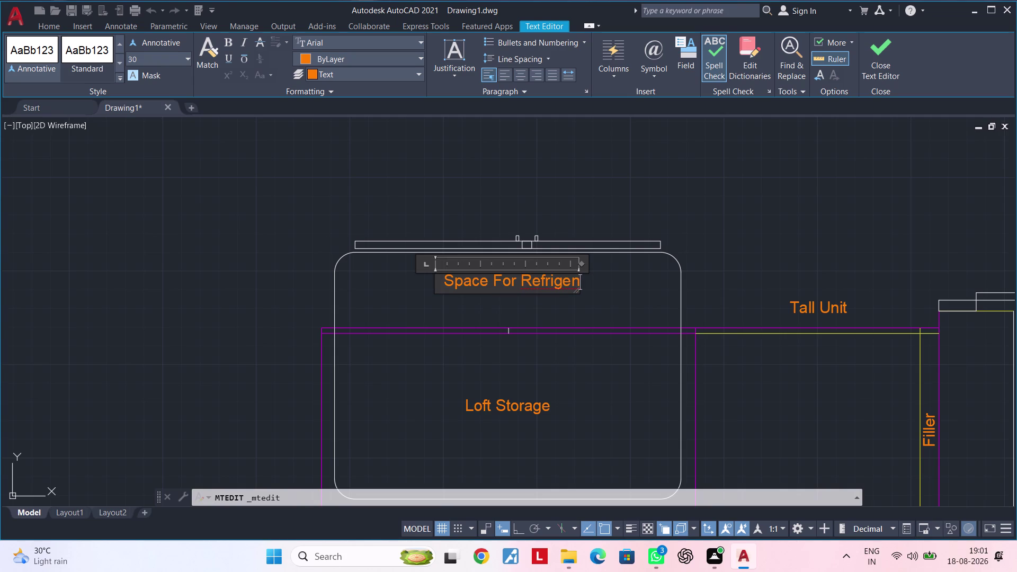
Widen the top label's text box, complete 'Refrigerator' on one line, and close the editor.
triple_click(583, 265)
drag(584, 265, 592, 266)
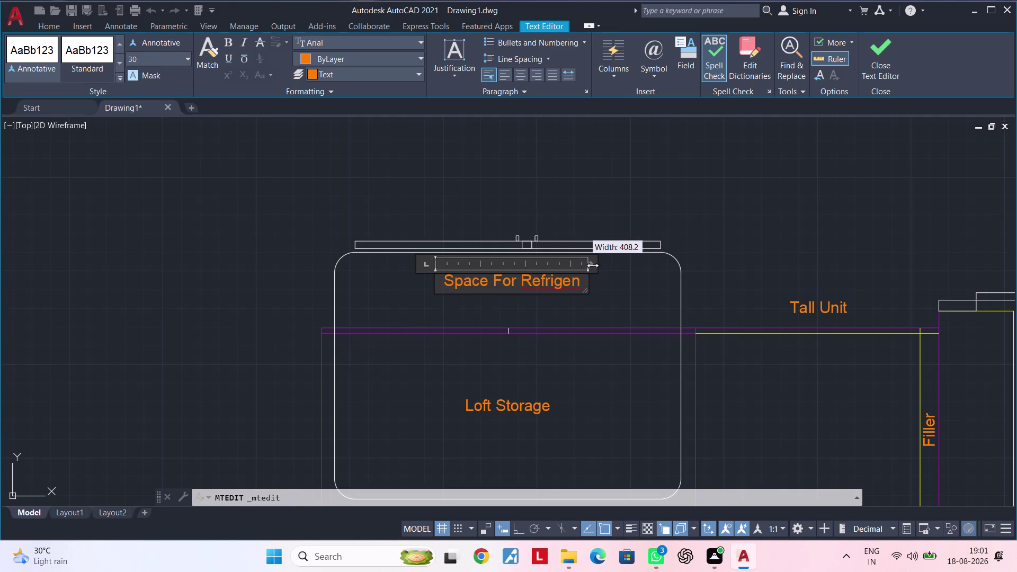
drag(592, 265, 606, 265)
drag(608, 266, 616, 265)
click(617, 265)
double_click(578, 283)
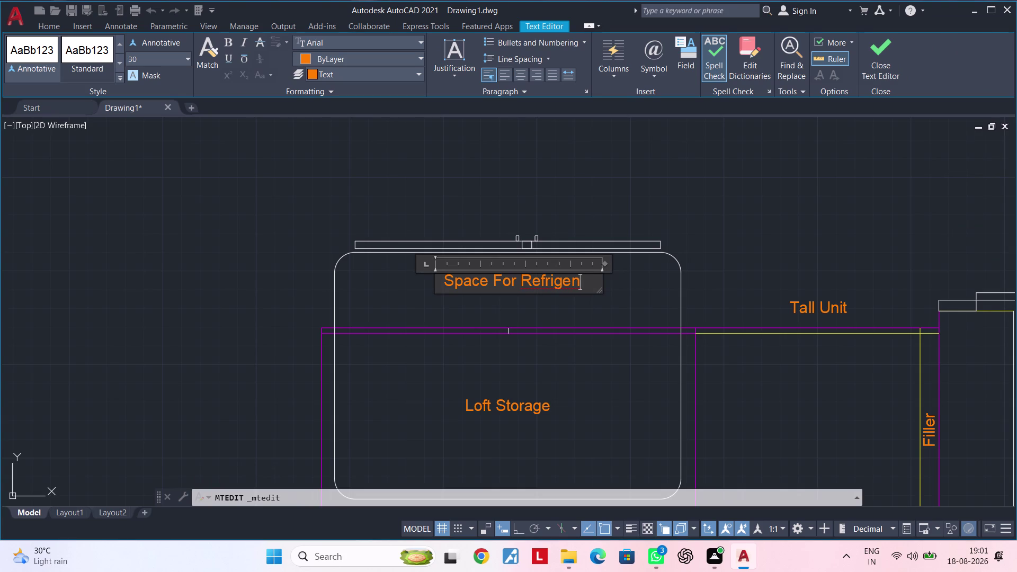
key(BackSpace)
text(rat)
text(or)
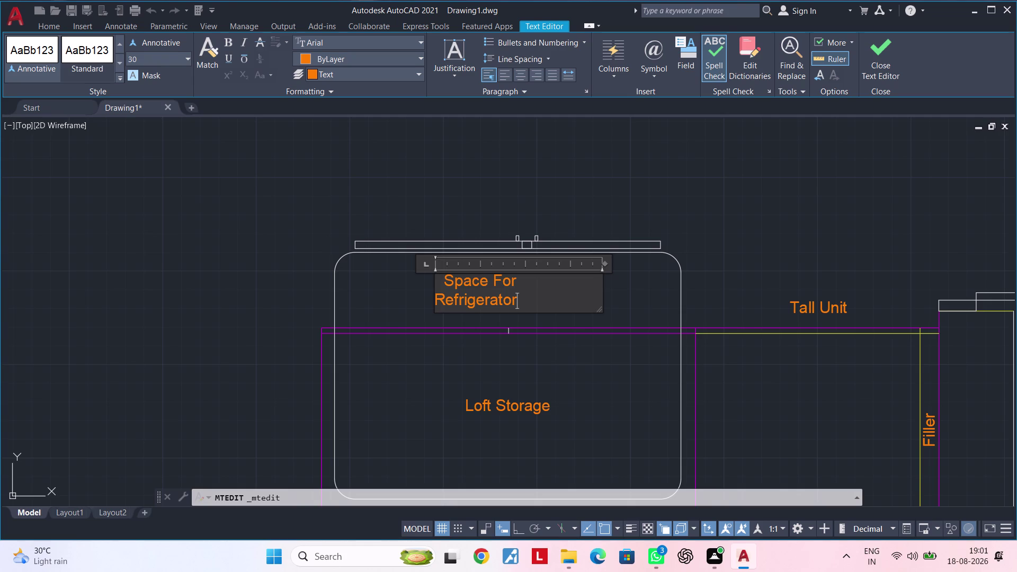
click(604, 262)
drag(604, 263, 619, 263)
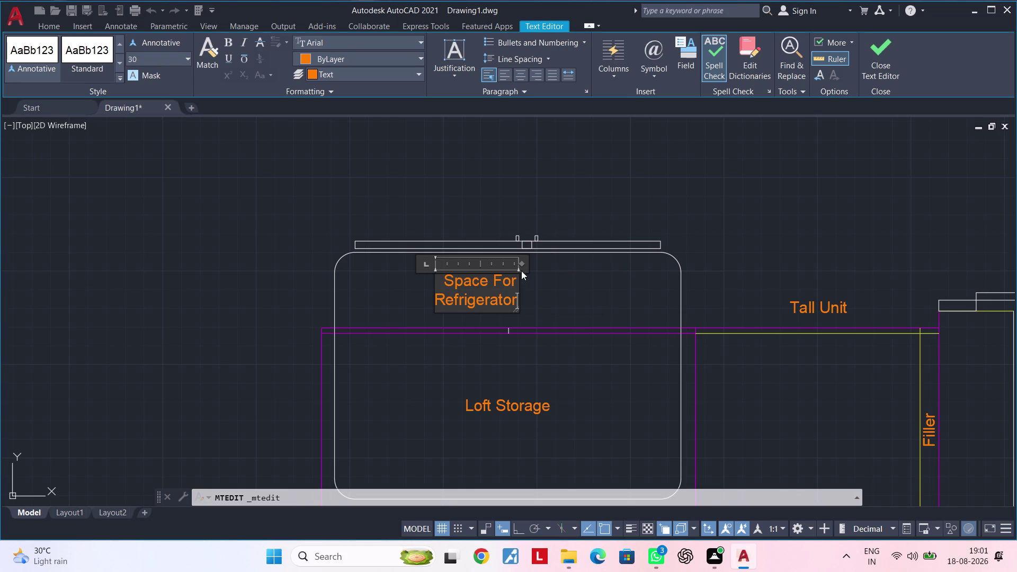
drag(522, 265, 617, 264)
click(602, 299)
key(Escape)
scroll(down, 3)
middle_drag(547, 302, 488, 311)
key(Escape)
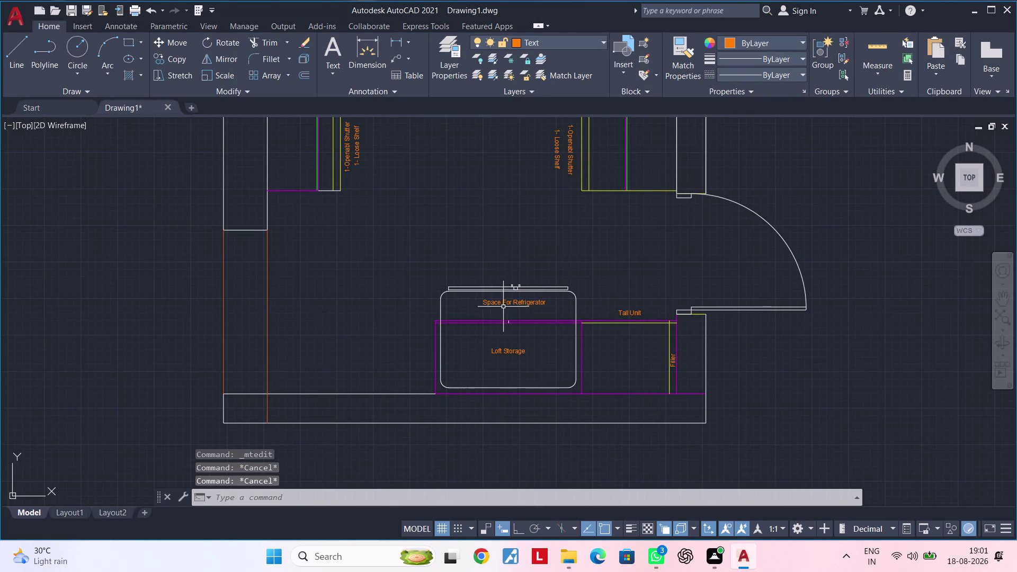
key(Escape)
key(Escape)
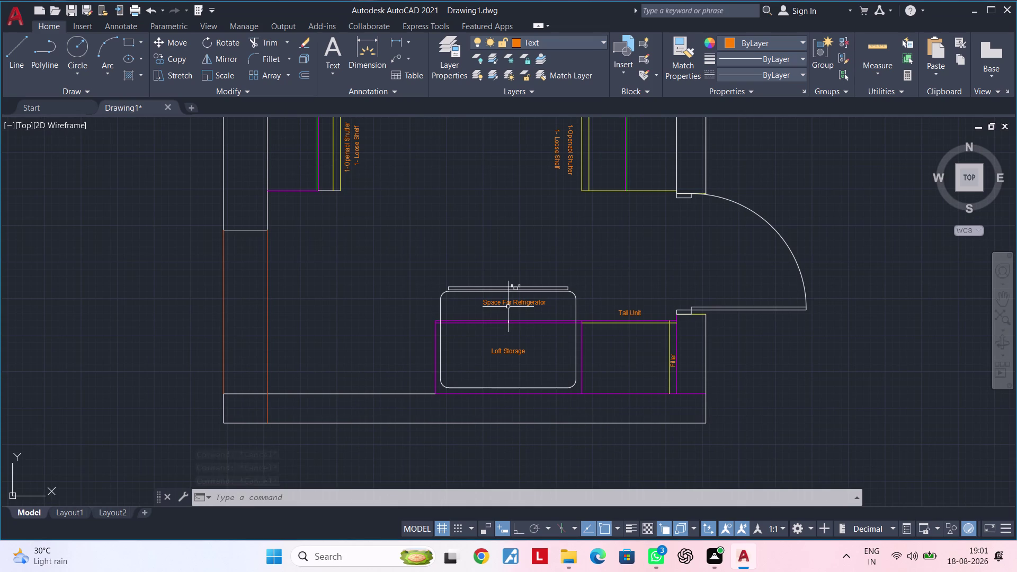
Show the whole kitchen, then select and right-click the 1-Openable Shutter label by the sink.
key(Escape)
key(Escape)
middle_drag(523, 296, 526, 368)
scroll(down, 3)
middle_drag(490, 318, 494, 365)
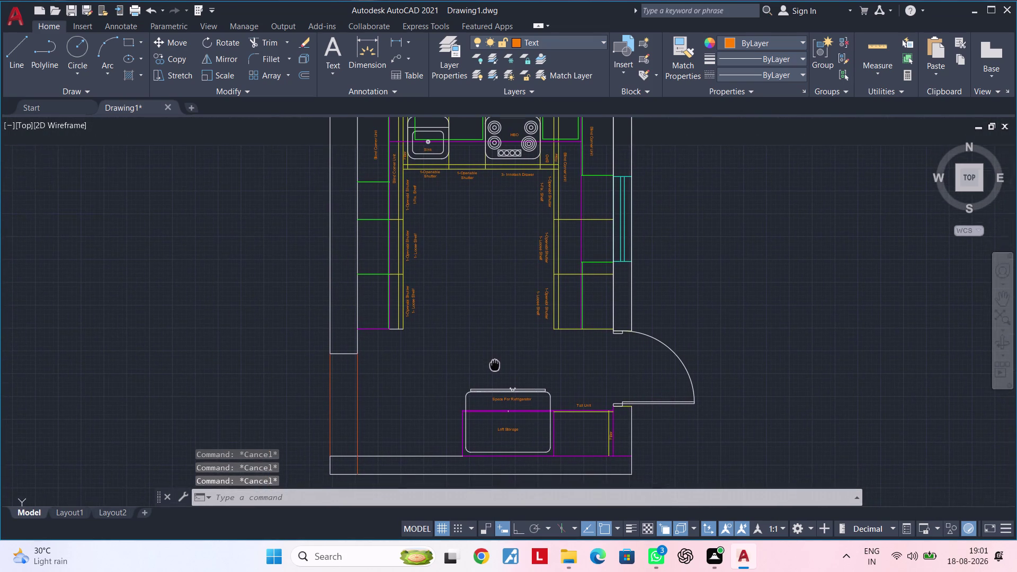
middle_drag(494, 365, 495, 360)
middle_drag(473, 317, 475, 358)
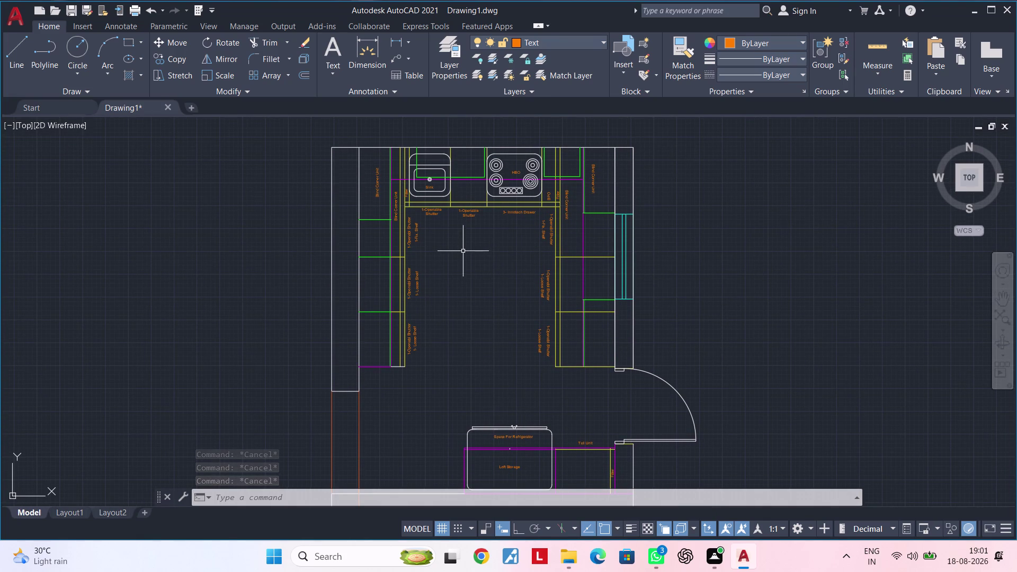
click(435, 214)
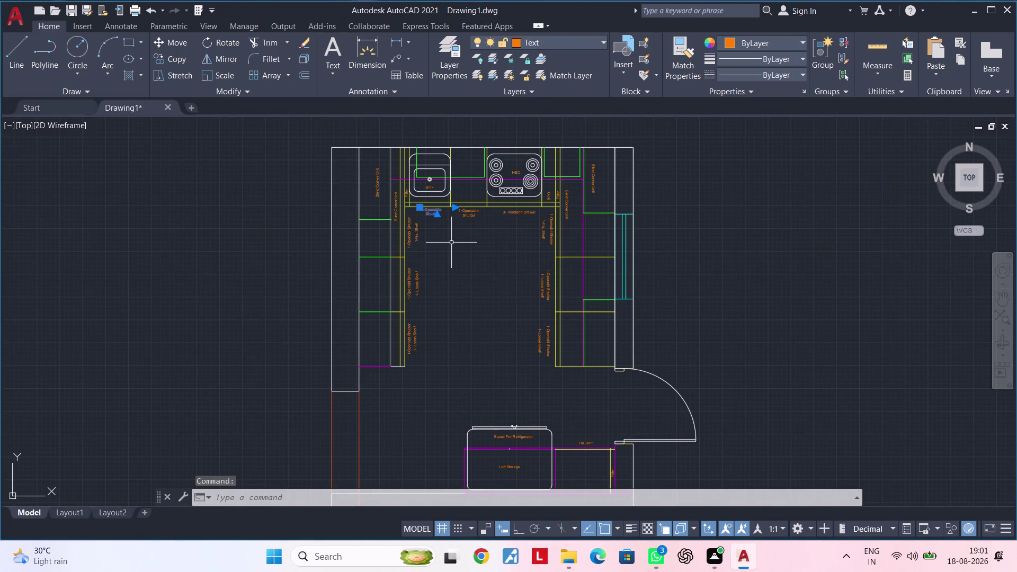
right_click(451, 242)
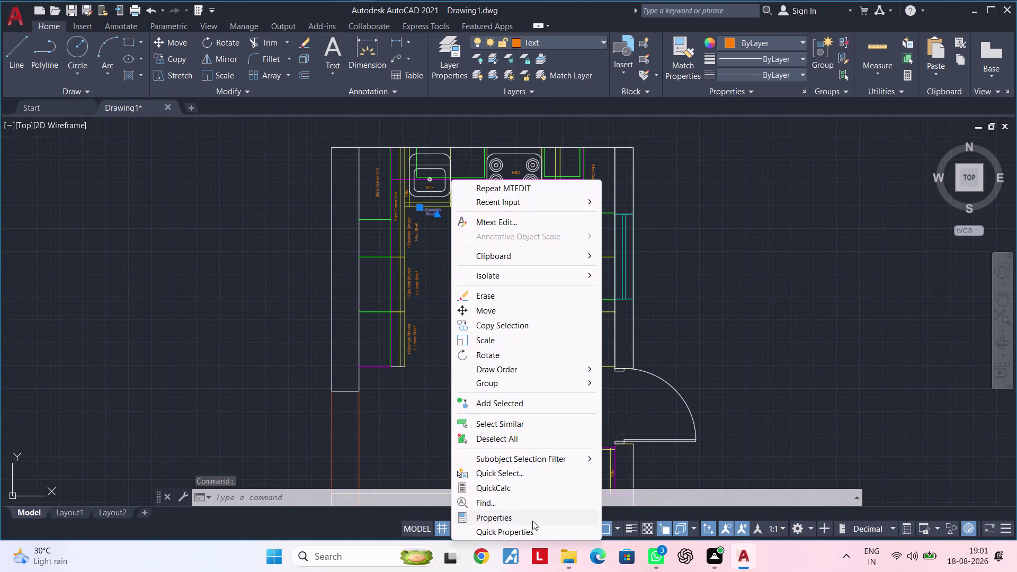
Change the sink-side 1-Openable Shutter label's text height to 35 in Properties, then close the palette.
click(532, 520)
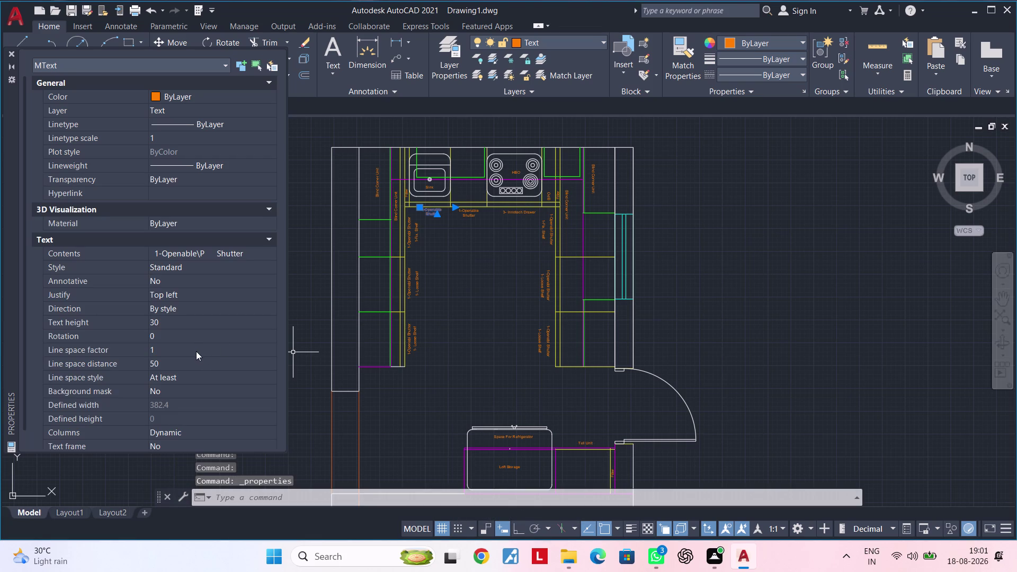
click(172, 322)
key(BackSpace)
text(35)
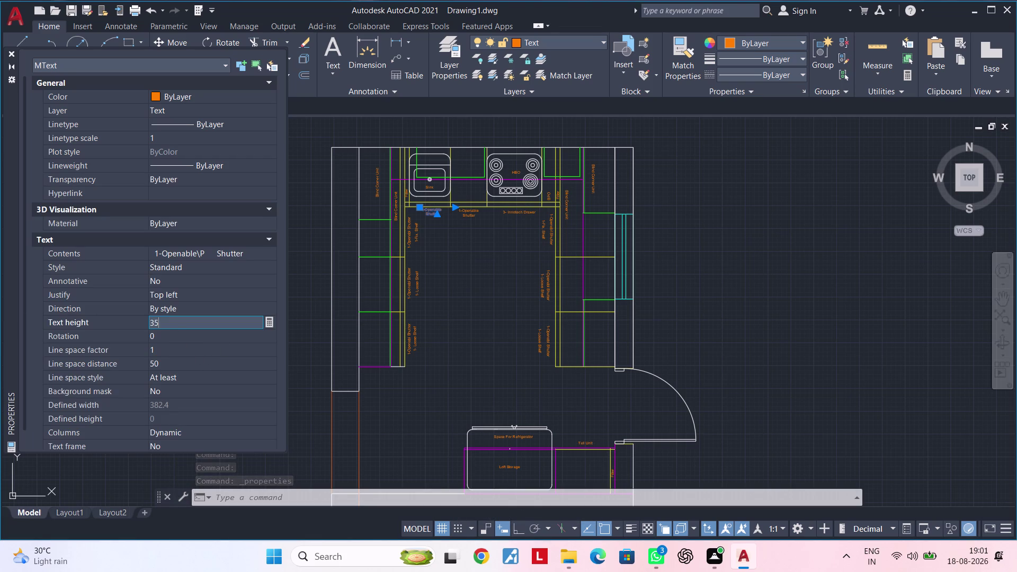
key(Return)
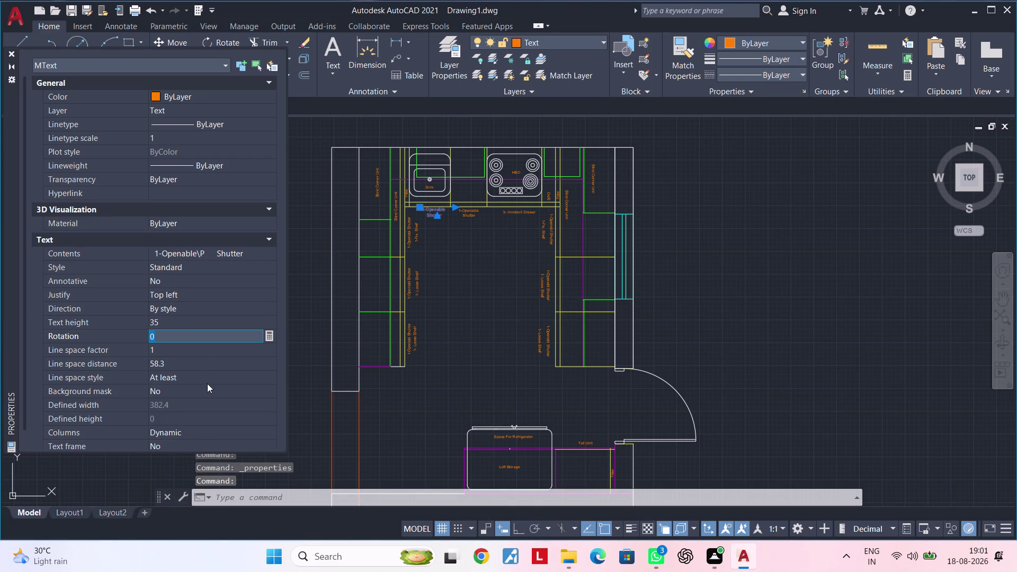
key(Escape)
scroll(up, 3)
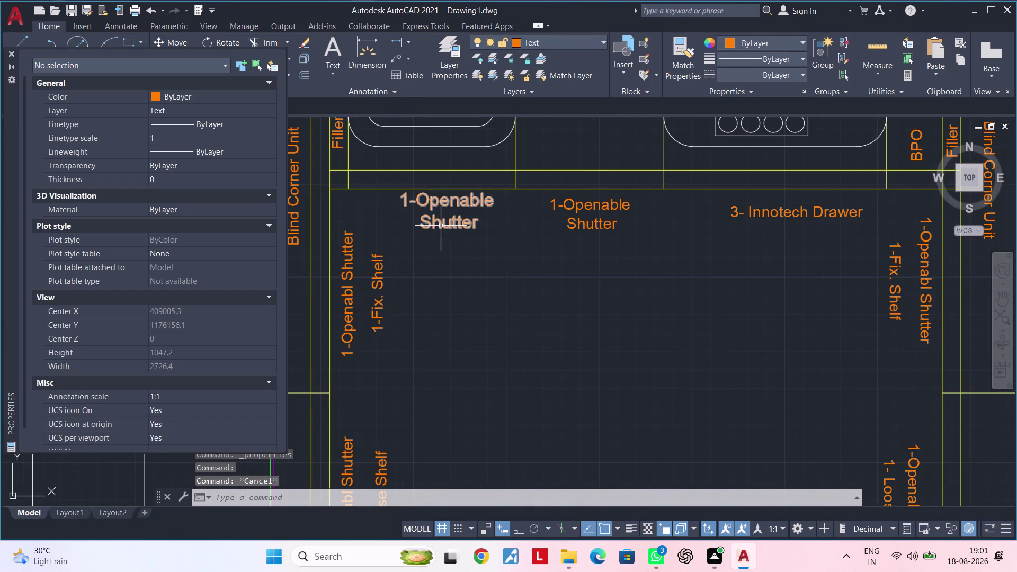
scroll(down, 3)
scroll(up, 3)
scroll(down, 3)
middle_drag(452, 243, 447, 249)
click(13, 53)
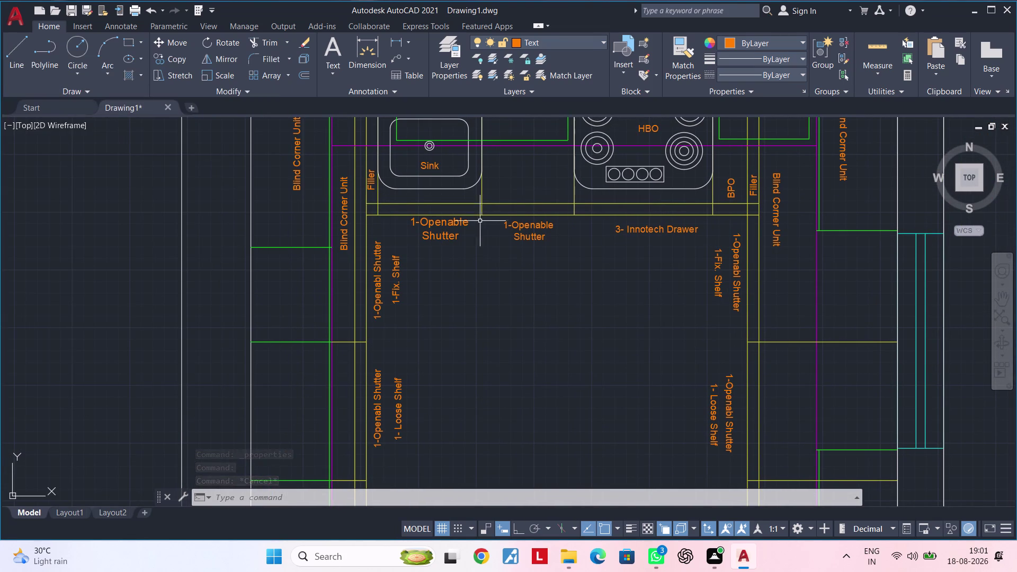
Select the counter labels: two shutters, Innotech Drawer, Fix. Shelf, BPO, Filler and Blind Corner Unit.
middle_drag(477, 223, 408, 214)
key(Escape)
key(Escape)
click(374, 225)
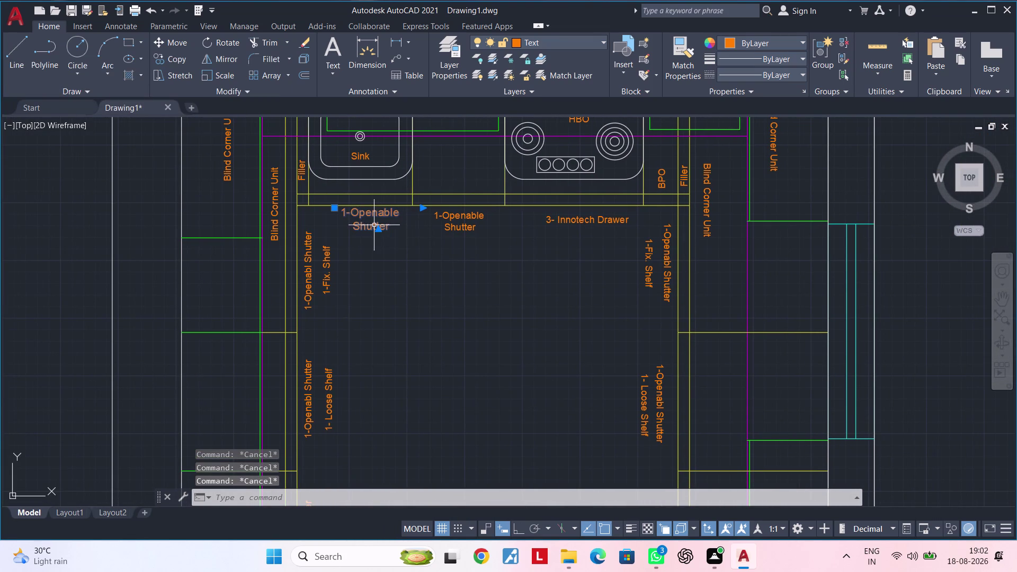
click(448, 228)
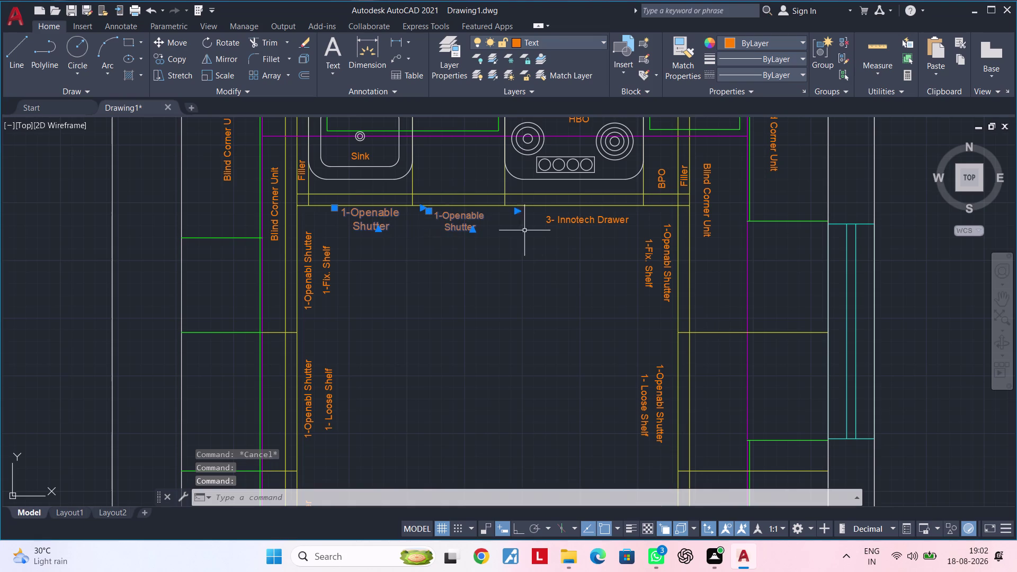
click(571, 222)
click(650, 261)
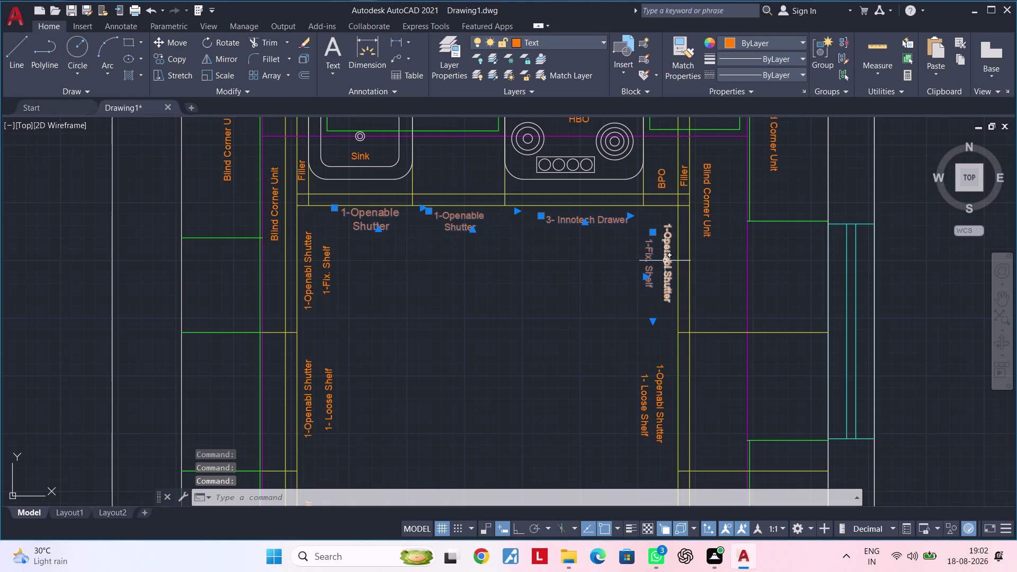
click(664, 261)
click(658, 181)
click(682, 180)
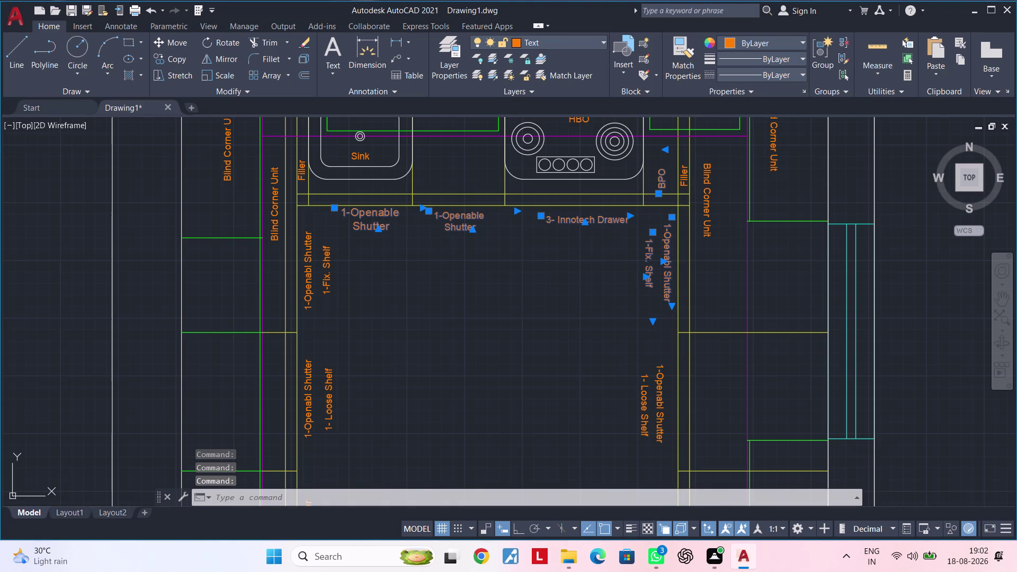
click(706, 183)
Add the HBO, Sink, left Filler, Blind Corner Unit, shutter and Fix. Shelf labels.
middle_drag(714, 183, 705, 244)
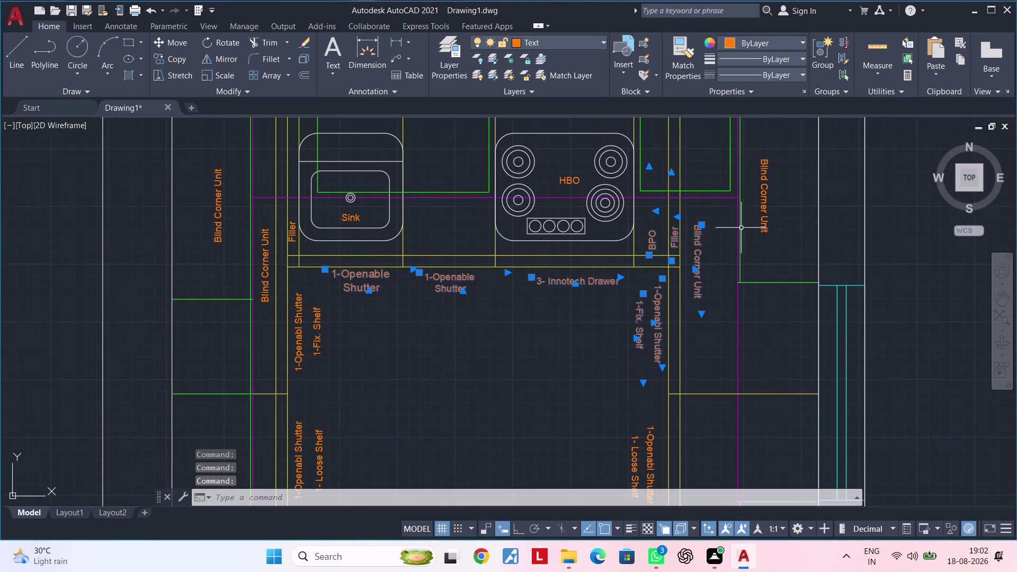
click(764, 204)
click(578, 180)
middle_drag(531, 192, 599, 191)
click(422, 214)
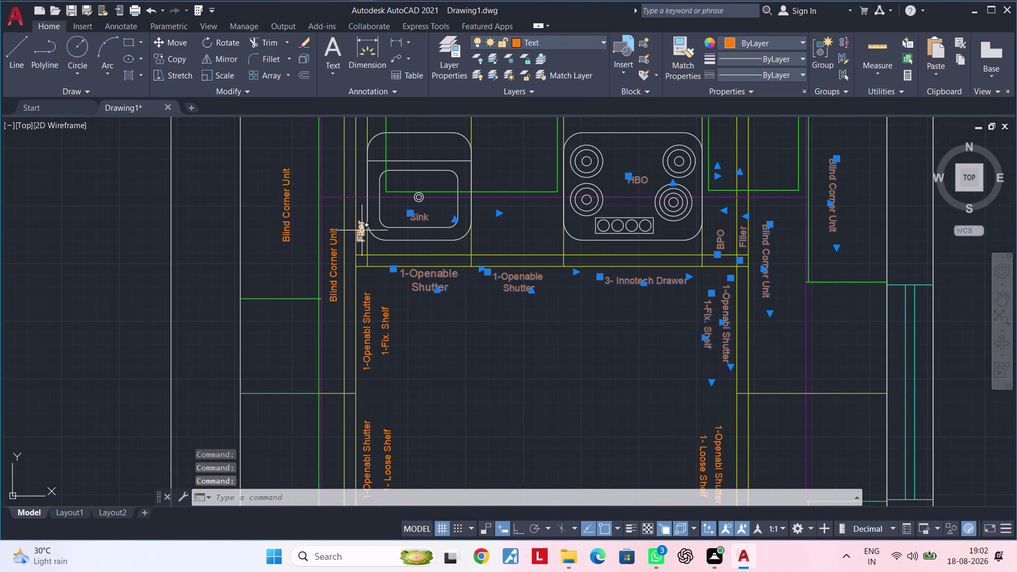
click(362, 230)
click(330, 244)
click(287, 223)
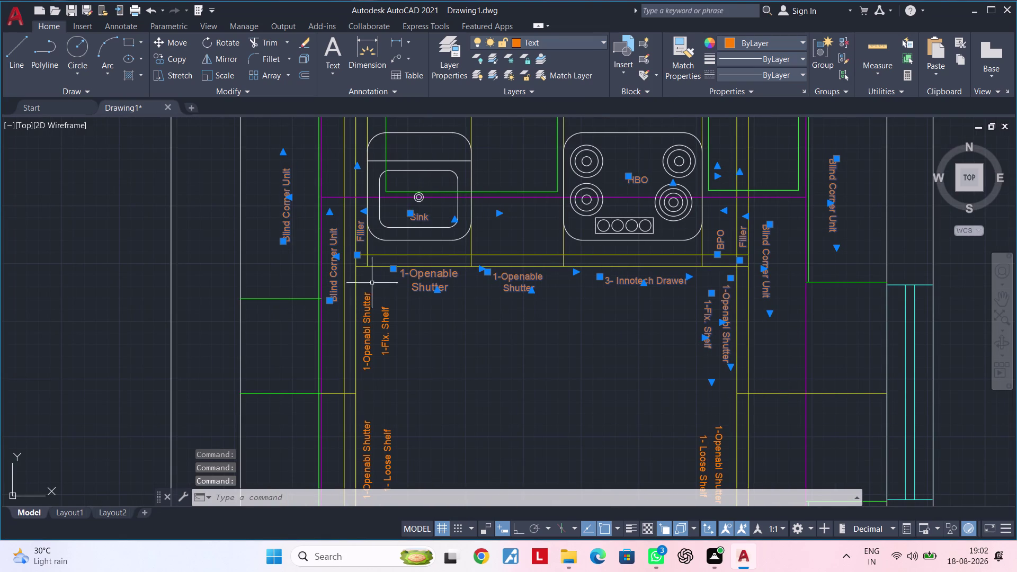
click(368, 325)
click(390, 326)
Add the lower side-wall shutter and Loose Shelf labels using clicks and window selections.
middle_drag(471, 352, 467, 351)
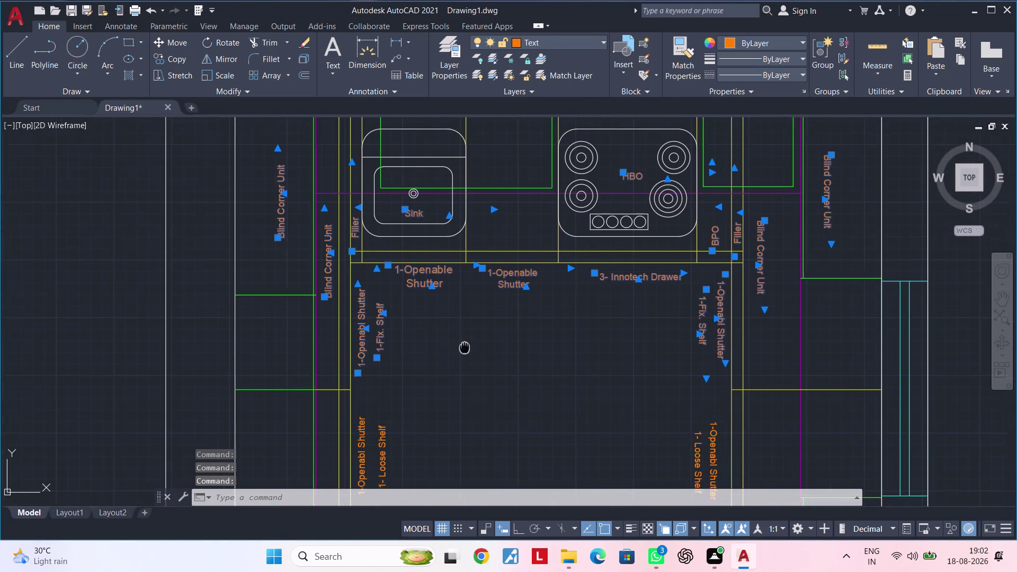
middle_drag(467, 350, 464, 145)
click(394, 245)
click(354, 258)
click(403, 382)
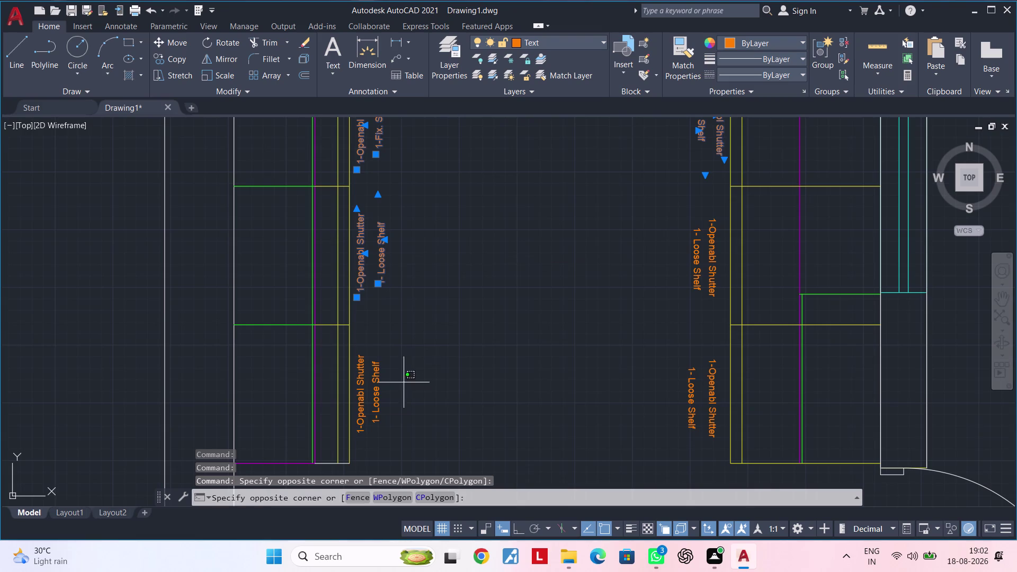
click(361, 396)
middle_drag(572, 355, 479, 372)
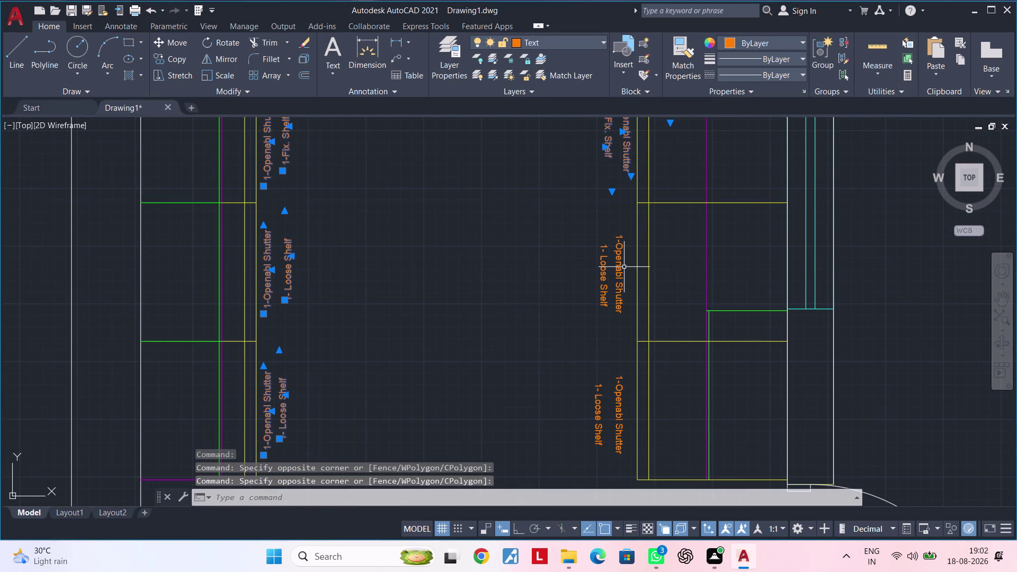
click(625, 267)
click(594, 271)
drag(558, 314, 550, 287)
drag(549, 270, 549, 260)
click(549, 259)
middle_drag(566, 295, 562, 209)
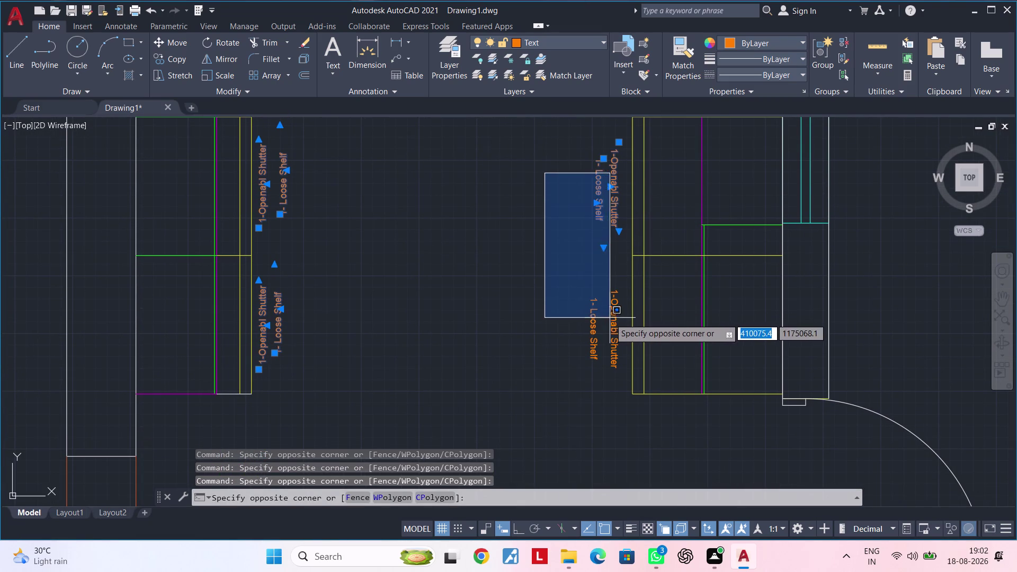
click(608, 320)
drag(619, 322, 615, 322)
click(579, 325)
Add the Space For Refrigerator, Tall Unit, Loft Storage and tall-unit Filler labels.
scroll(down, 3)
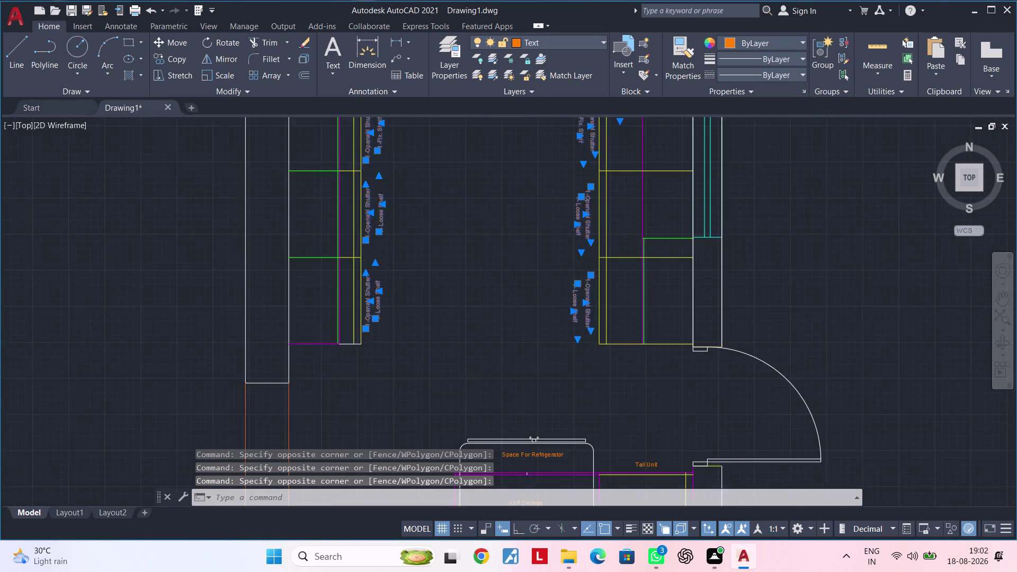
middle_drag(572, 331, 564, 208)
scroll(up, 3)
click(536, 252)
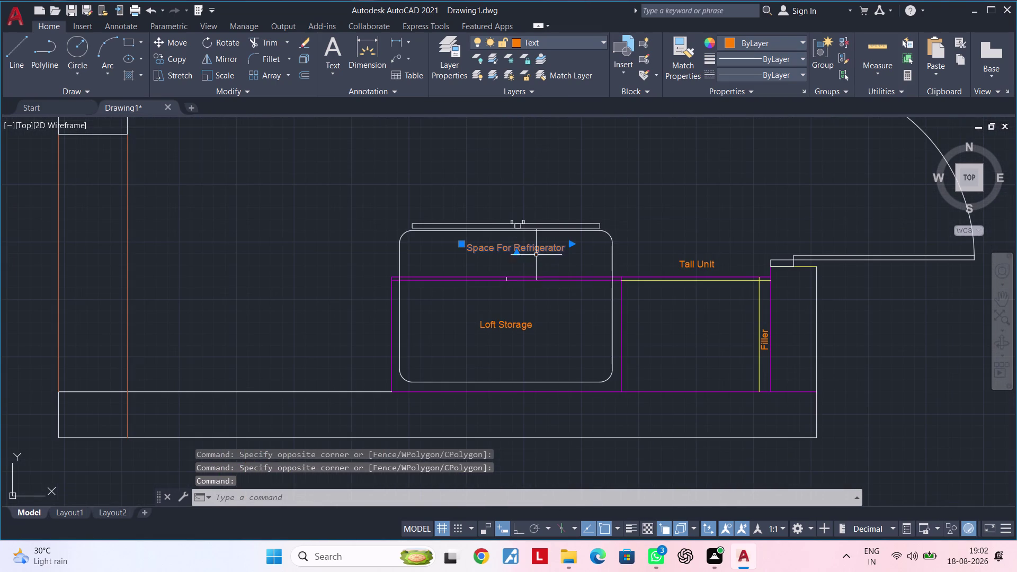
click(525, 327)
click(691, 263)
scroll(up, 3)
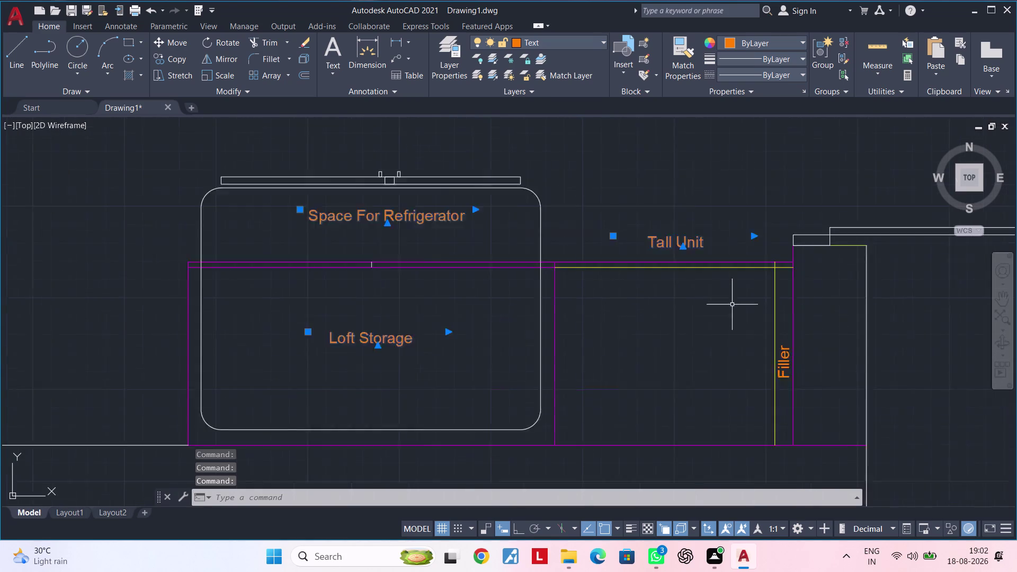
scroll(up, 3)
click(811, 381)
scroll(down, 3)
scroll(down, 3)
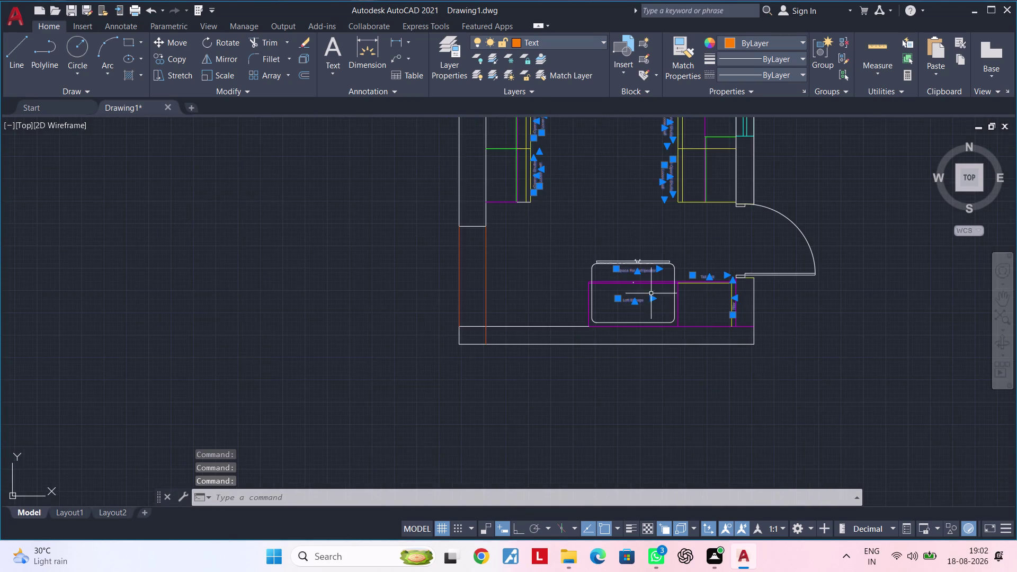
middle_drag(583, 213, 567, 298)
Set the text height of the 28 selected MText labels to 35 in Properties, then deselect them.
right_click(127, 173)
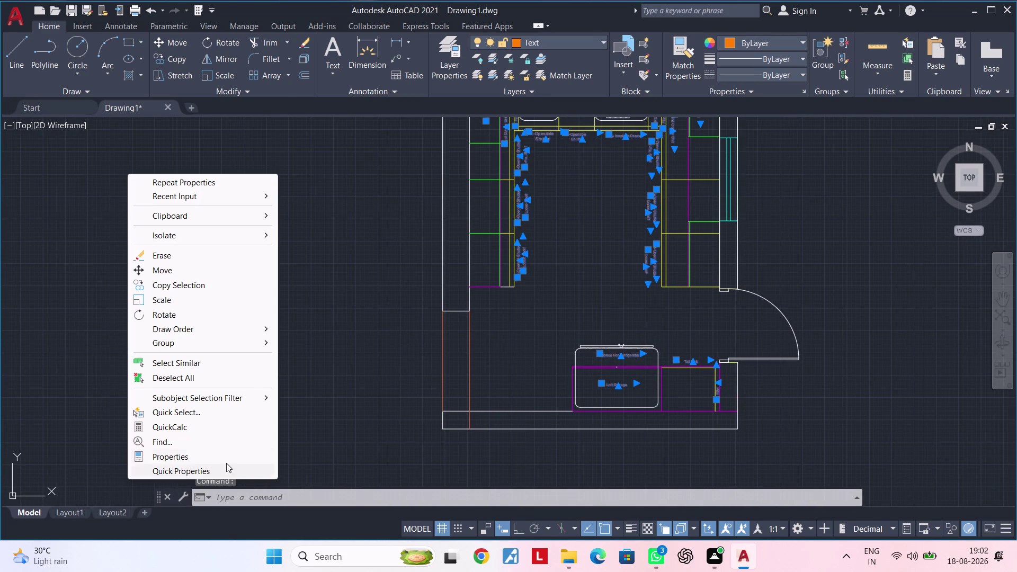
click(219, 457)
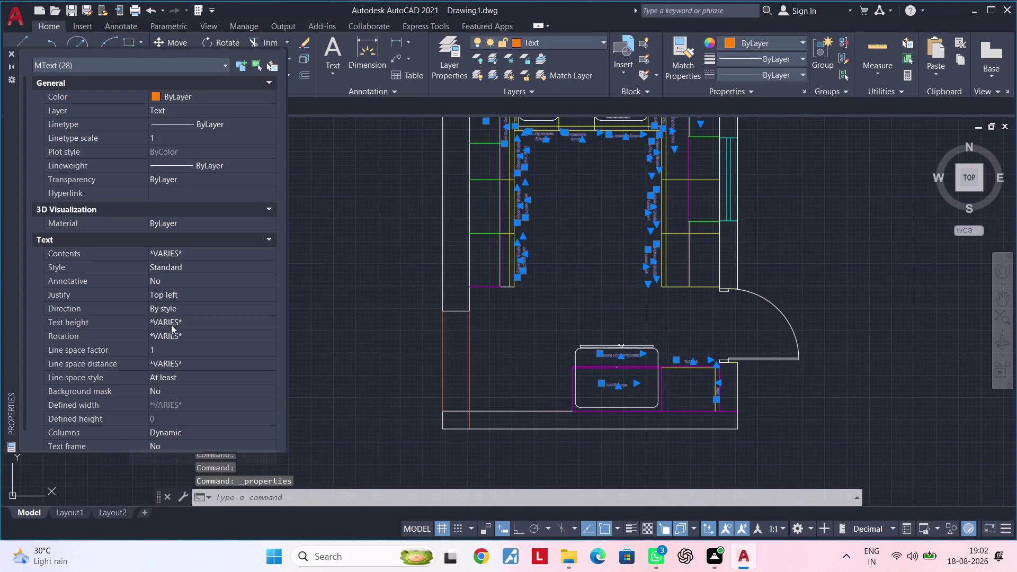
scroll(down, 3)
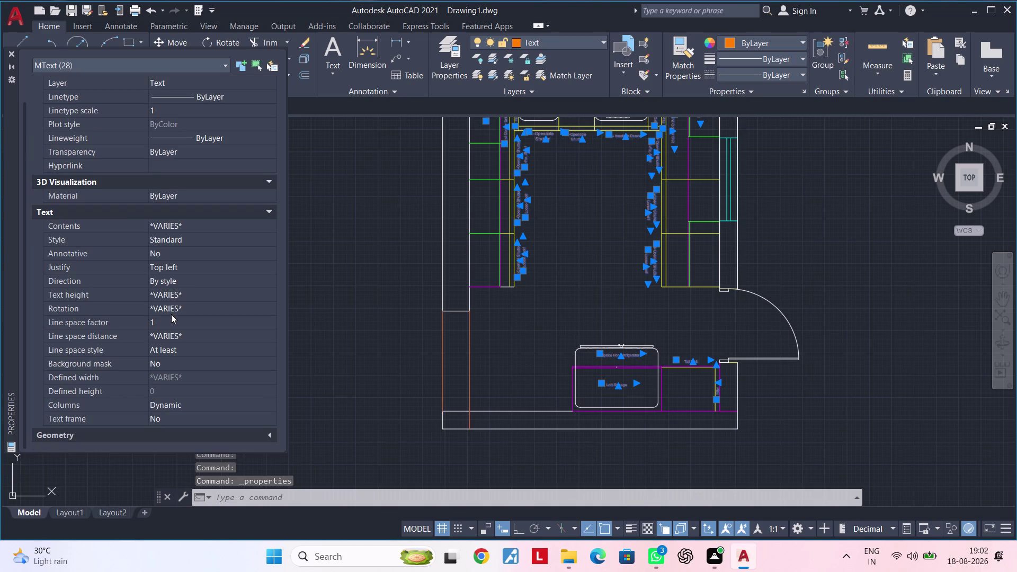
click(173, 296)
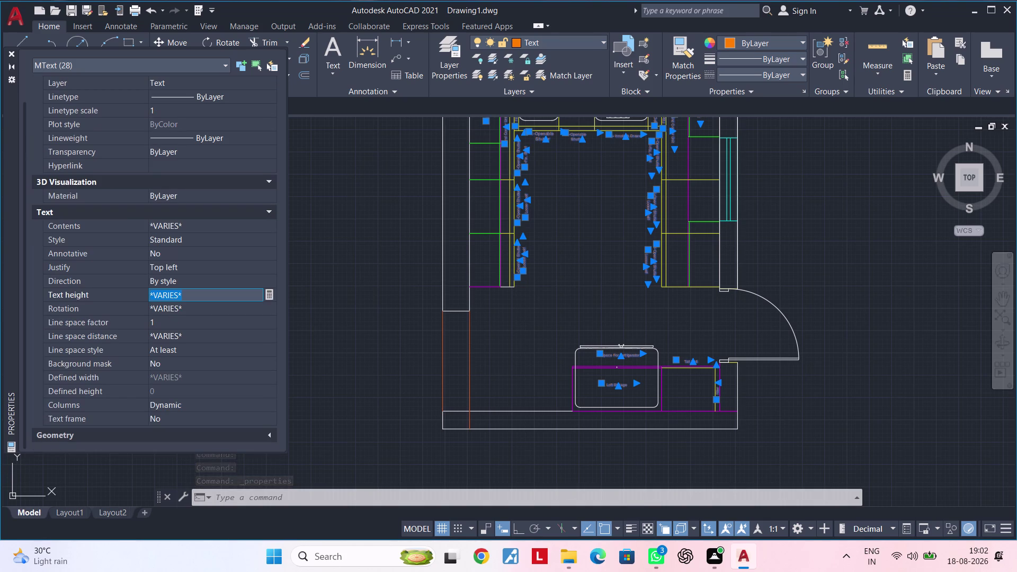
drag(187, 296, 146, 297)
key(BackSpace)
text(35)
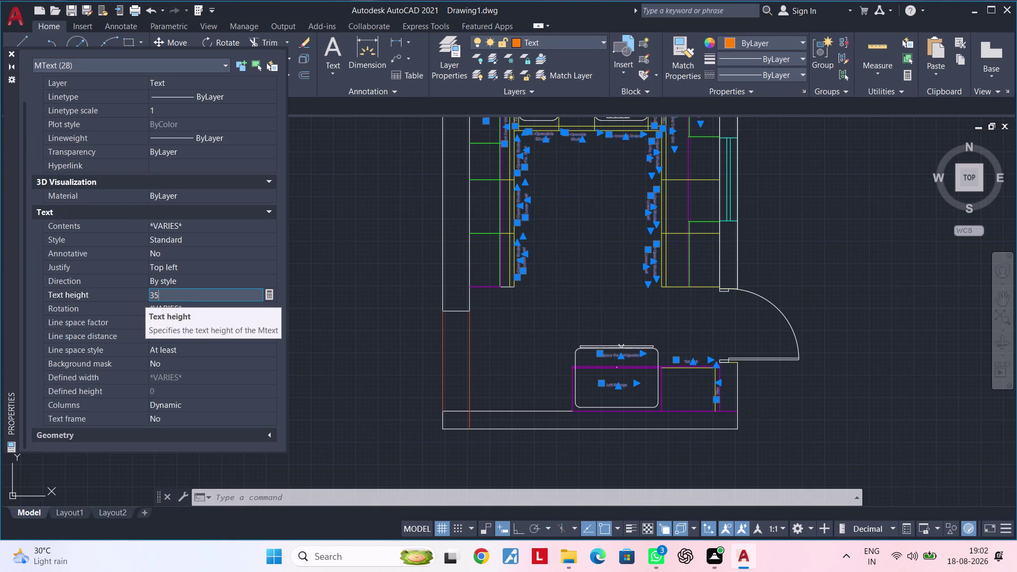
key(Return)
key(Escape)
key(Escape)
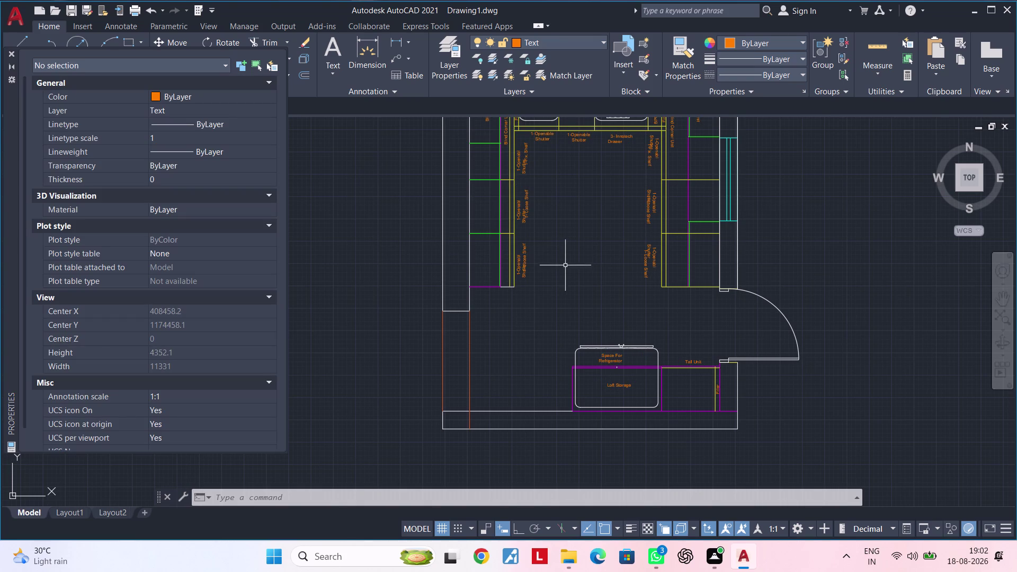
middle_drag(564, 257, 539, 297)
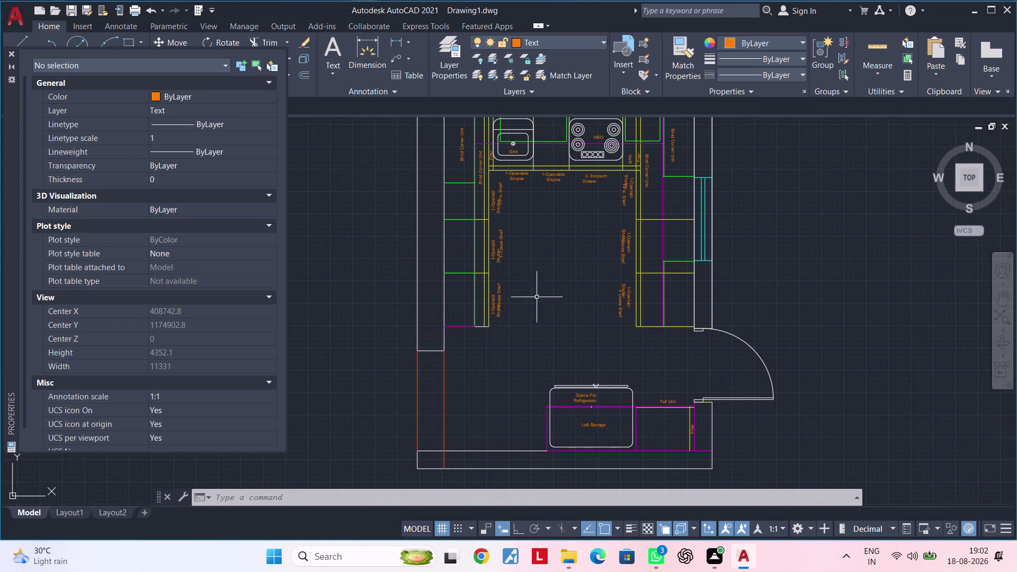
Widen the first two wrapped 1-Openabl Shutter labels so each fits on one line.
scroll(up, 3)
double_click(499, 250)
key(Escape)
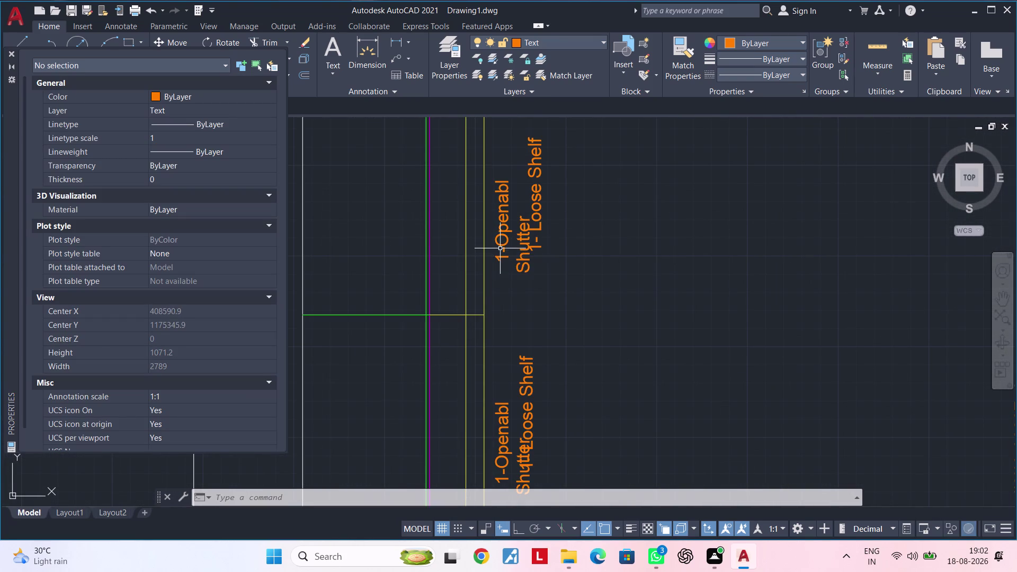
double_click(503, 238)
key(Escape)
click(502, 236)
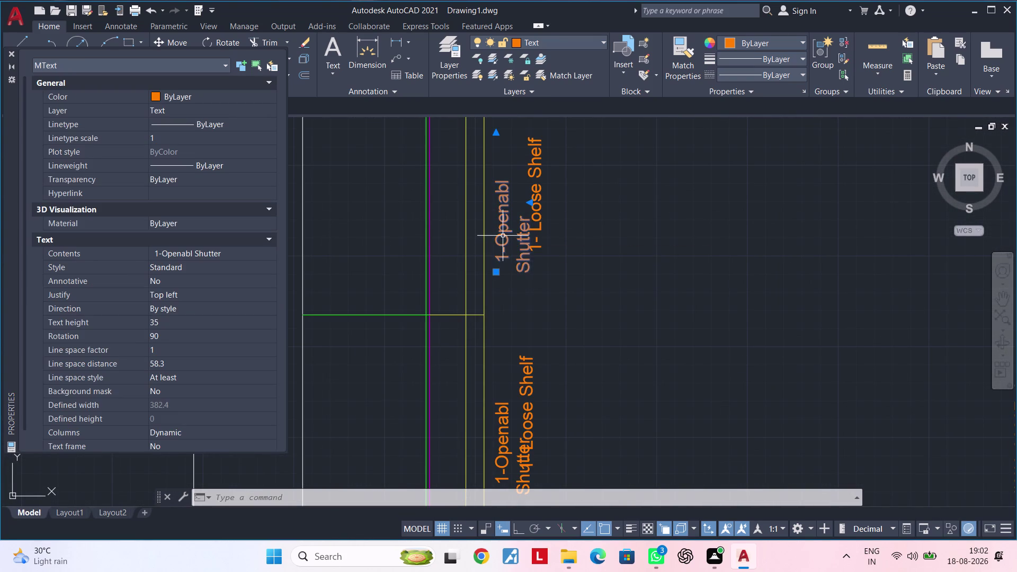
click(502, 236)
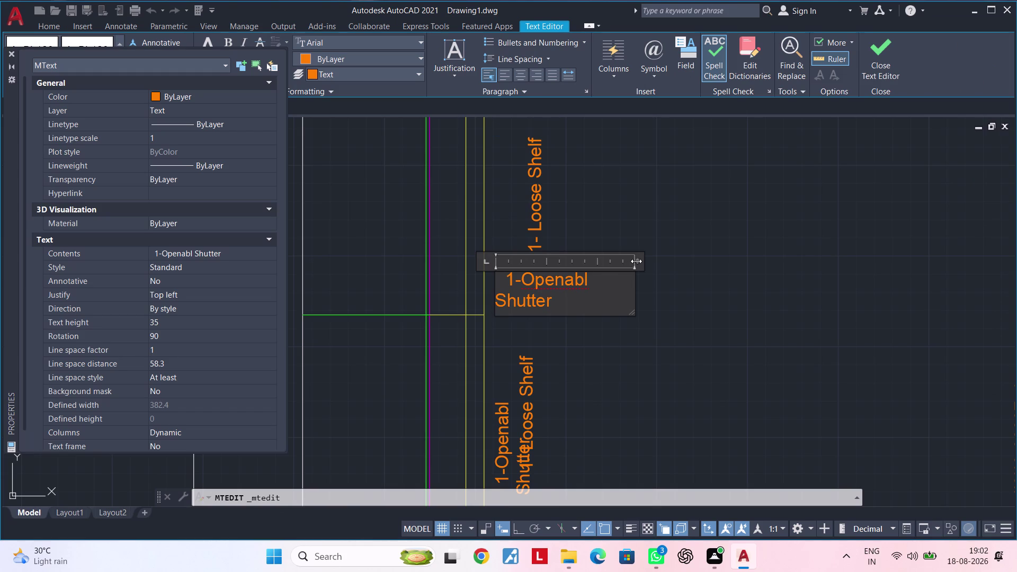
drag(637, 261, 663, 261)
click(702, 290)
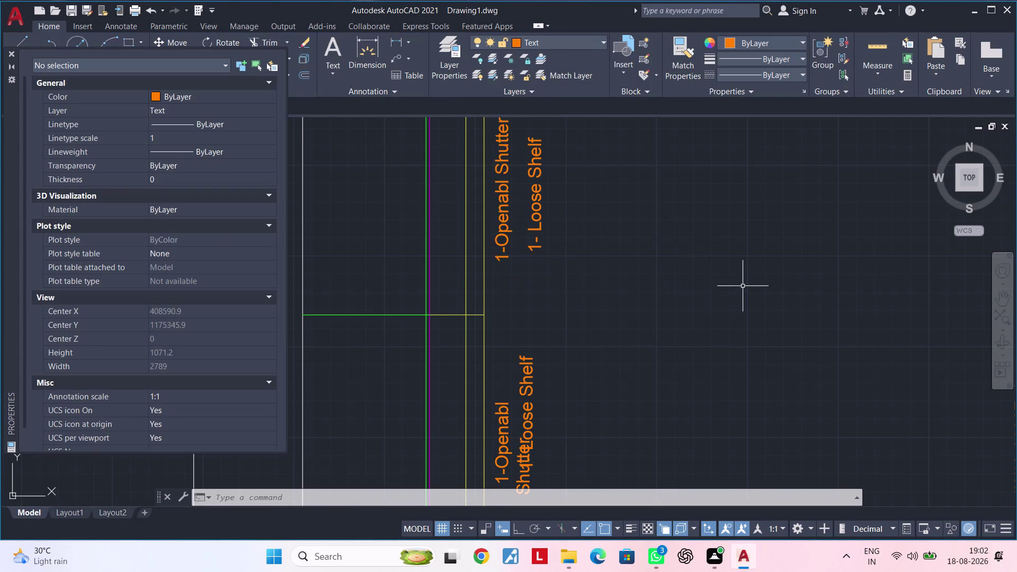
scroll(down, 3)
middle_drag(745, 286, 682, 257)
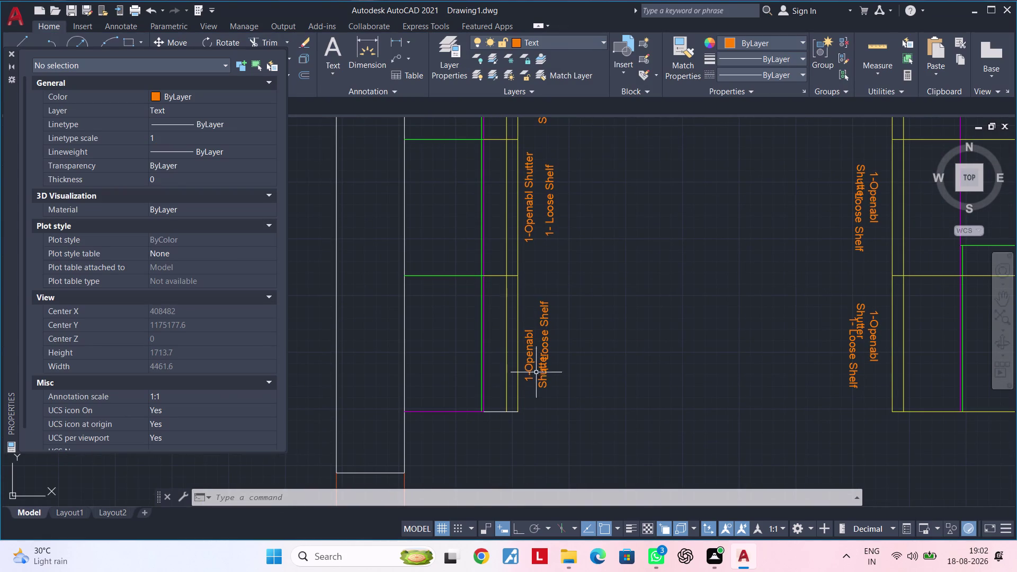
double_click(531, 369)
drag(613, 374, 626, 374)
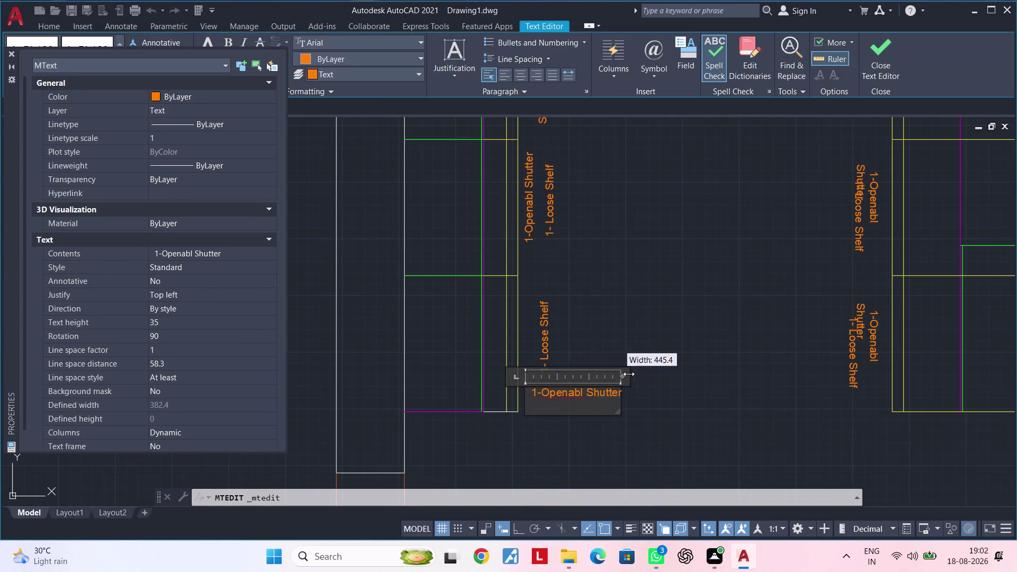
drag(626, 374, 646, 373)
click(673, 370)
Widen the right-wall, upper-right and hob-side shutter labels onto single lines.
middle_drag(729, 331, 609, 384)
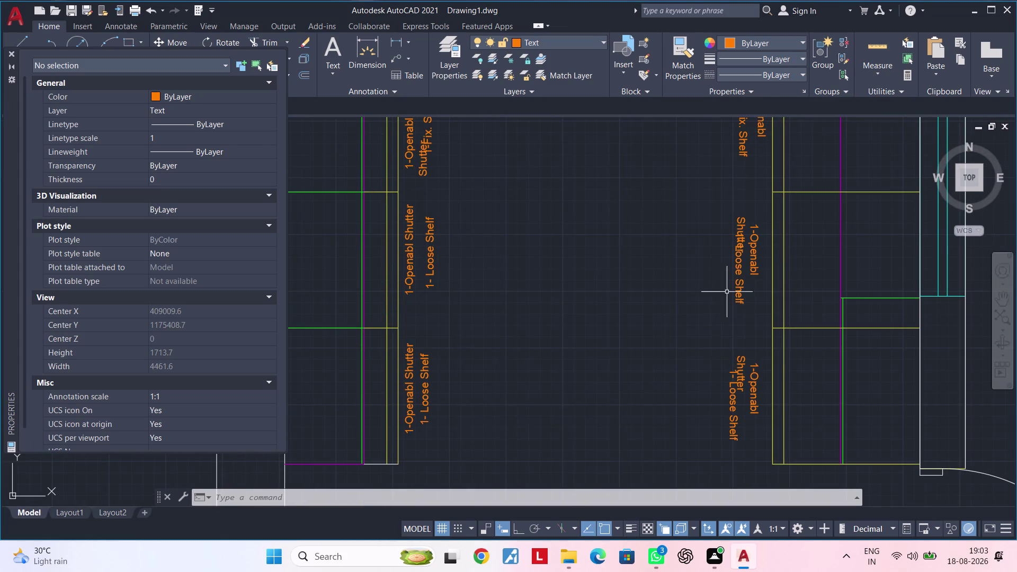
middle_drag(715, 333, 693, 305)
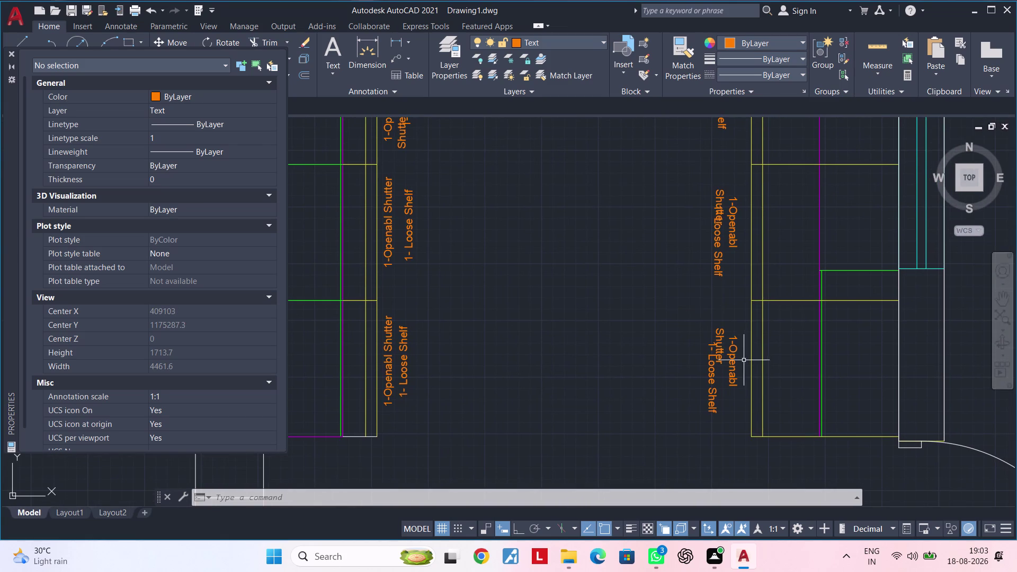
double_click(734, 361)
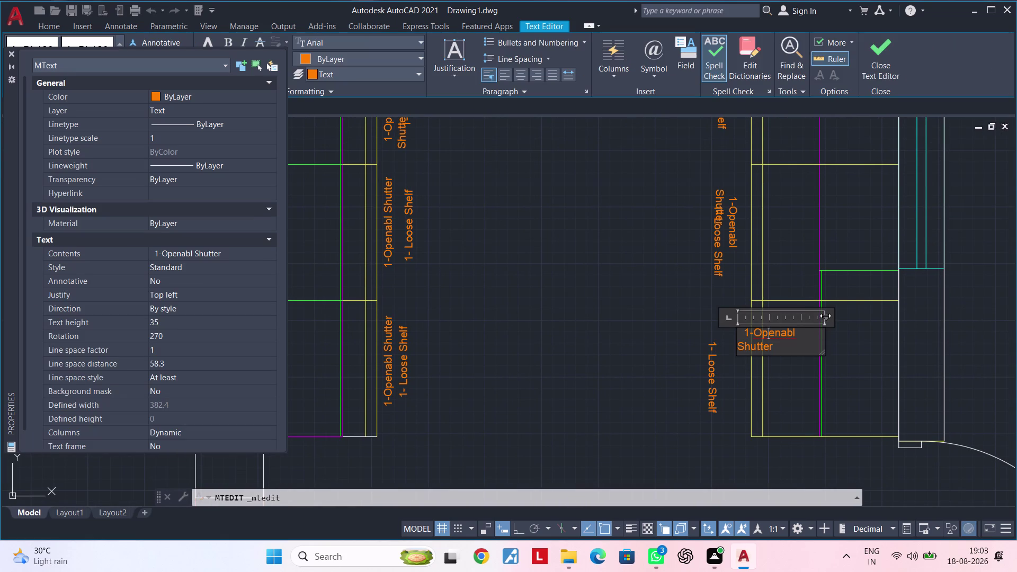
drag(825, 315, 853, 315)
click(857, 315)
click(619, 286)
middle_drag(647, 271, 572, 356)
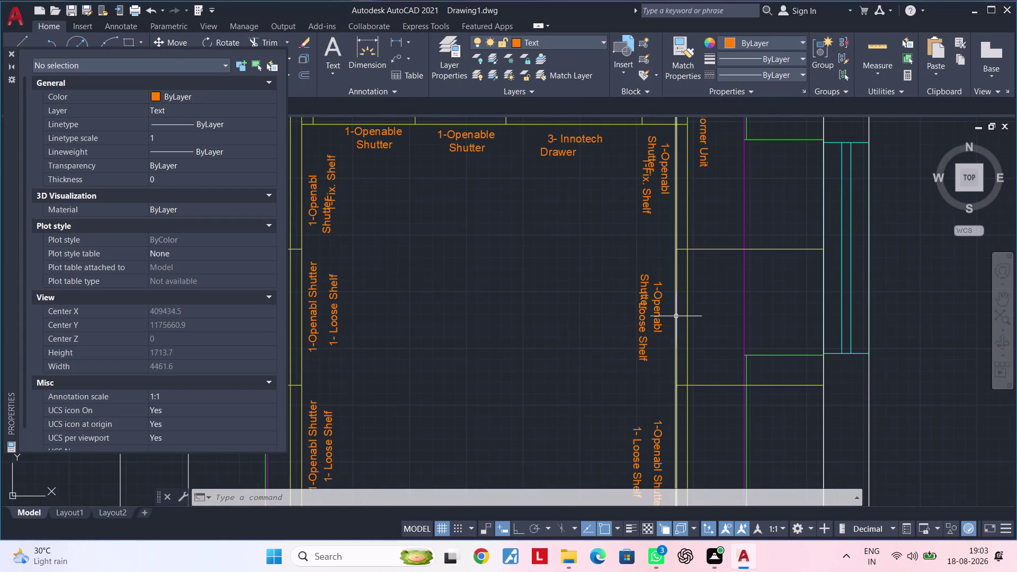
double_click(656, 314)
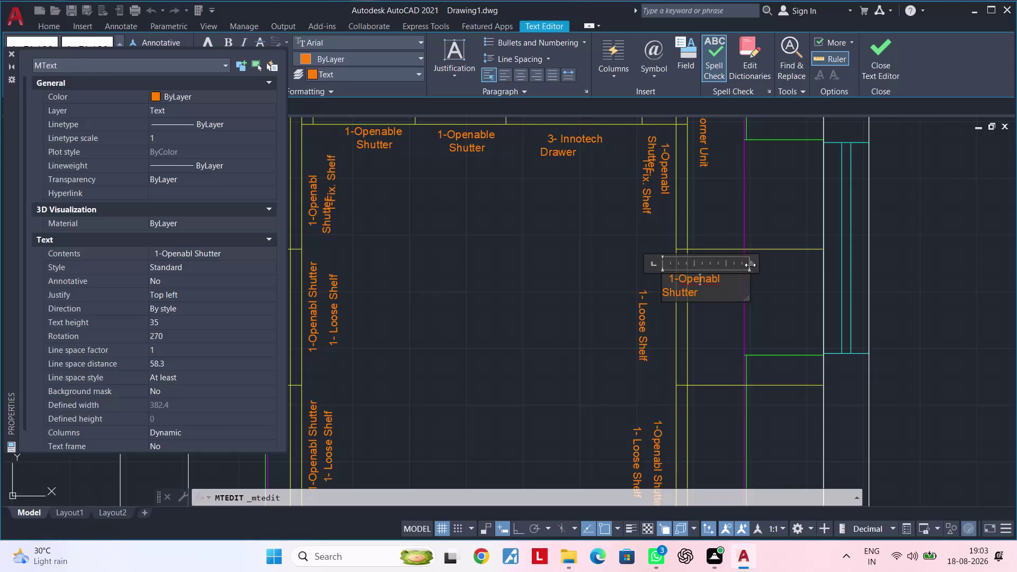
drag(750, 264, 781, 264)
click(548, 290)
middle_drag(565, 260, 508, 391)
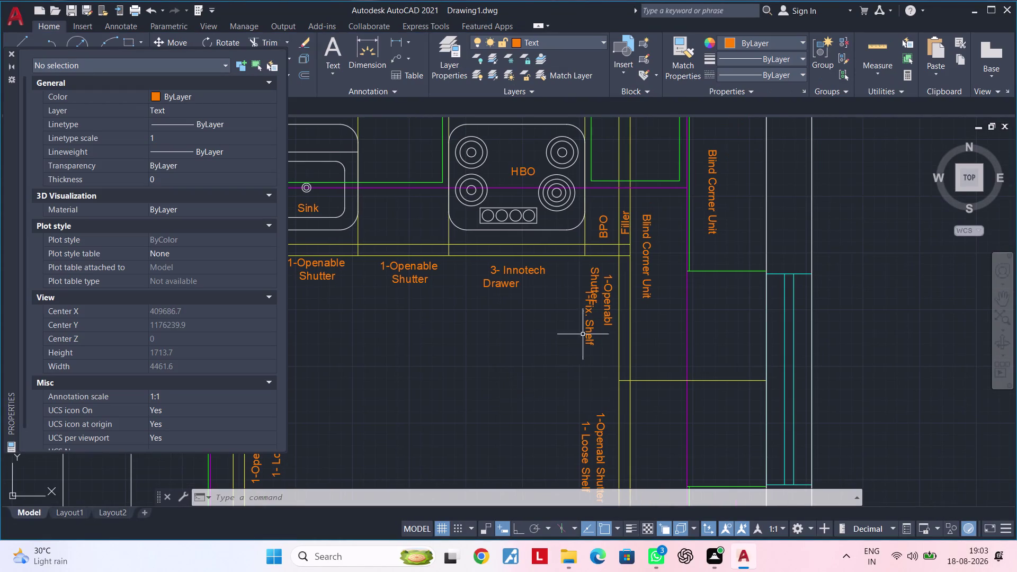
double_click(604, 309)
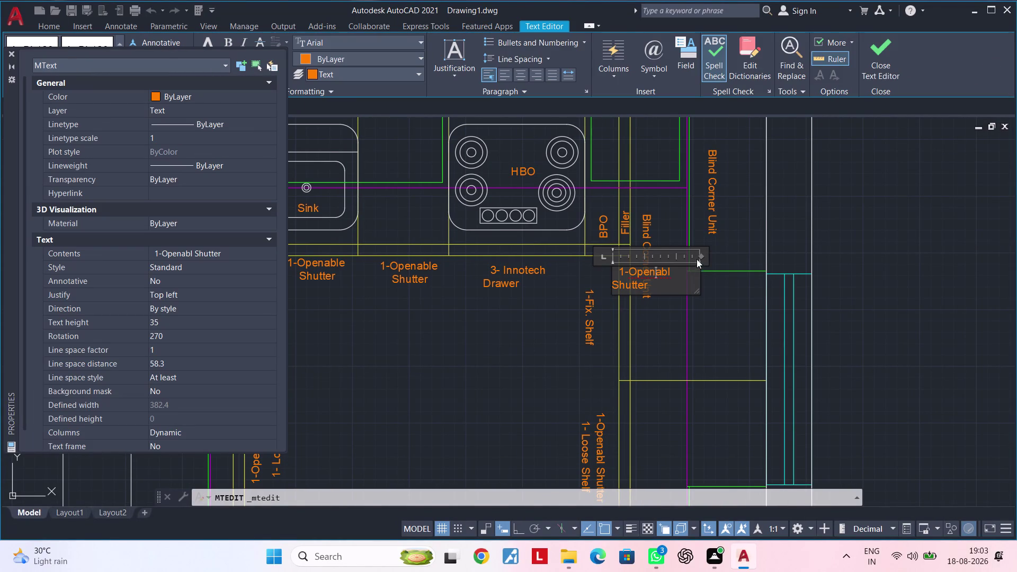
drag(700, 258, 734, 257)
click(513, 322)
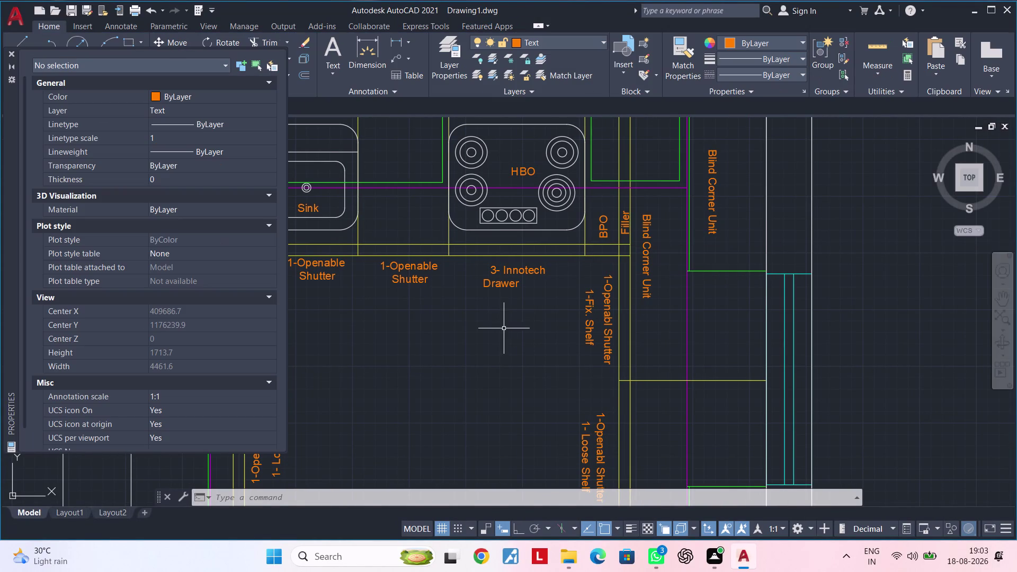
Widen the 1-Openabl Shutter label under the sink onto a single line.
middle_drag(503, 329, 590, 324)
middle_drag(540, 327, 623, 315)
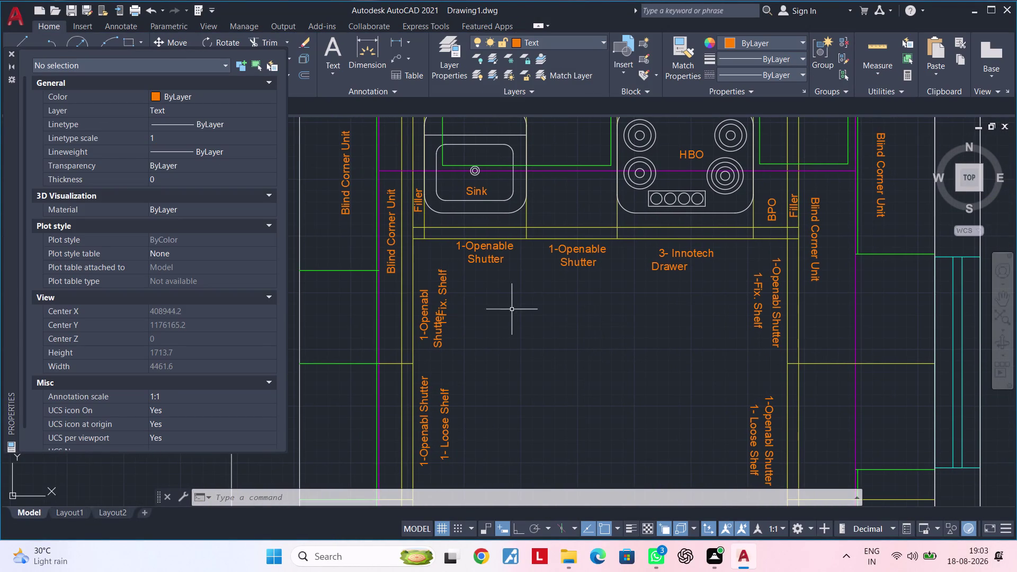
double_click(432, 321)
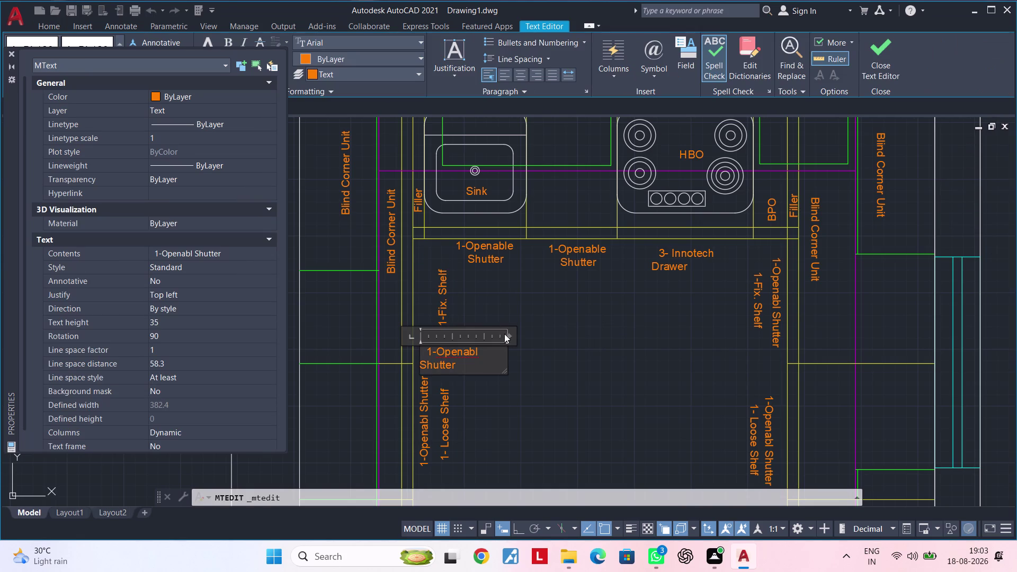
drag(506, 333, 545, 334)
double_click(581, 349)
scroll(down, 3)
middle_drag(581, 349, 569, 347)
middle_drag(573, 360, 564, 238)
scroll(up, 3)
middle_drag(593, 333, 582, 287)
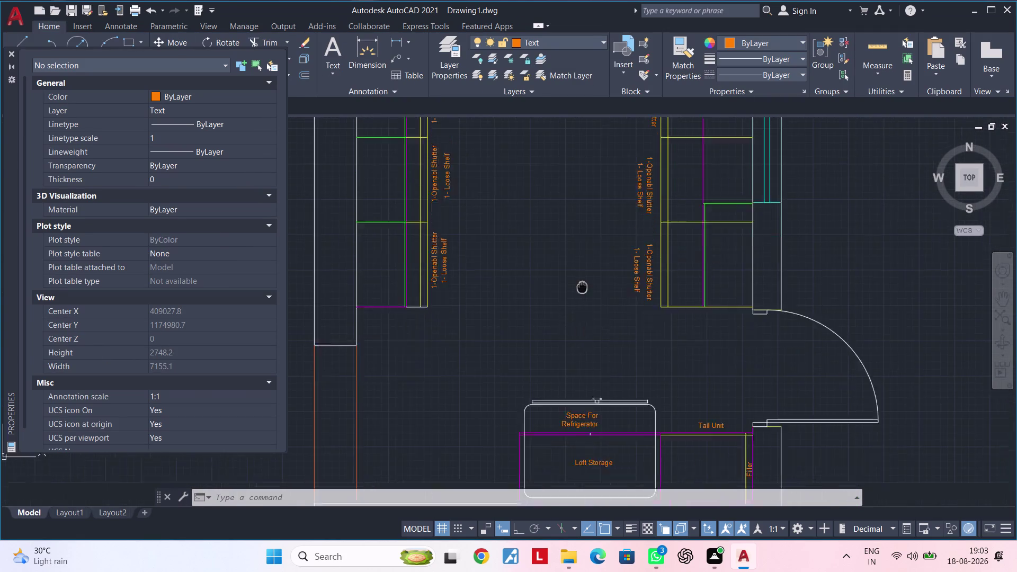
middle_drag(582, 287, 550, 196)
scroll(up, 3)
Stretch the Space For Refrigerator label's width so it reads on one line.
double_click(552, 299)
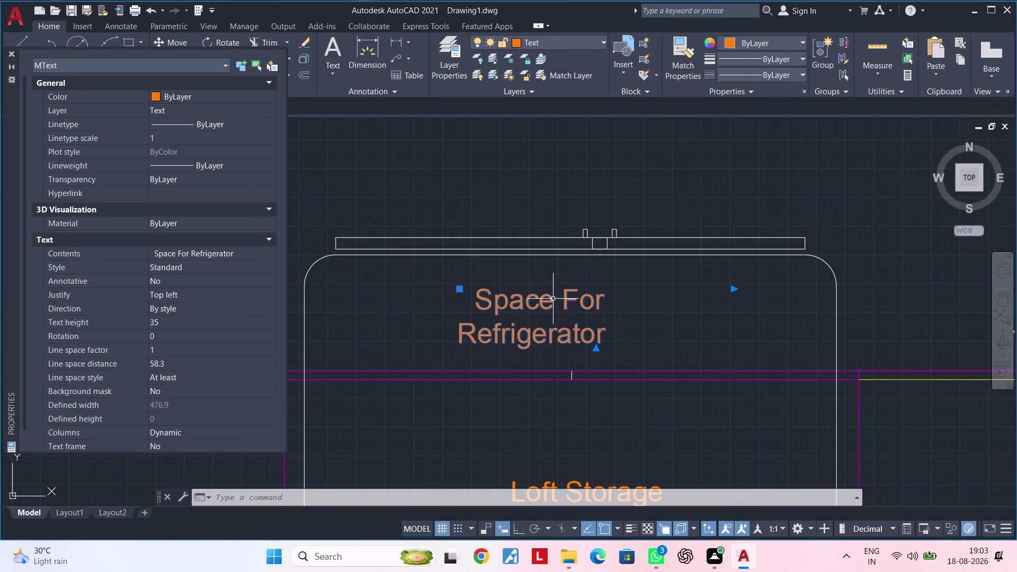
drag(736, 280, 752, 279)
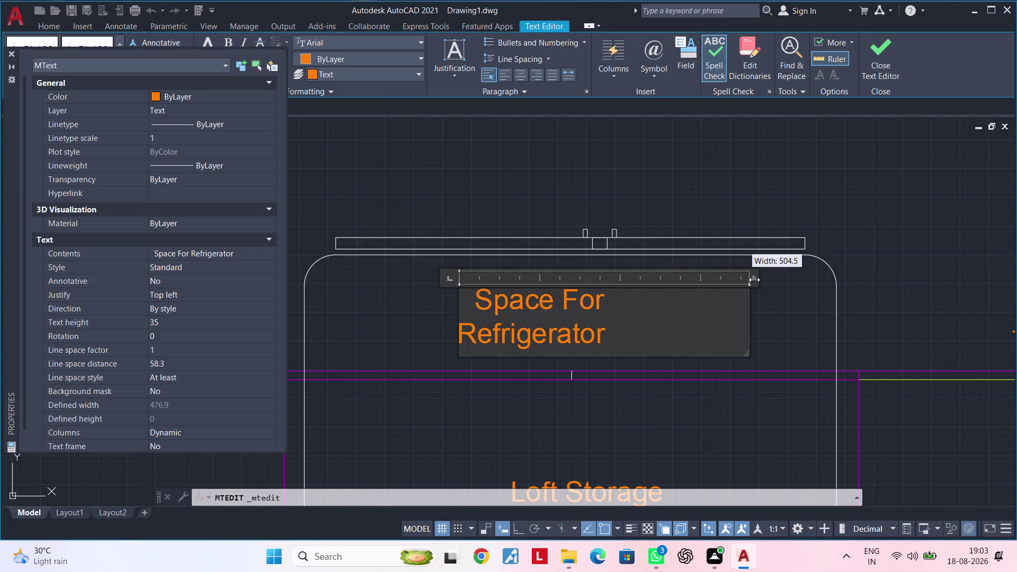
drag(752, 279, 783, 278)
click(771, 324)
scroll(down, 3)
middle_drag(771, 324, 587, 294)
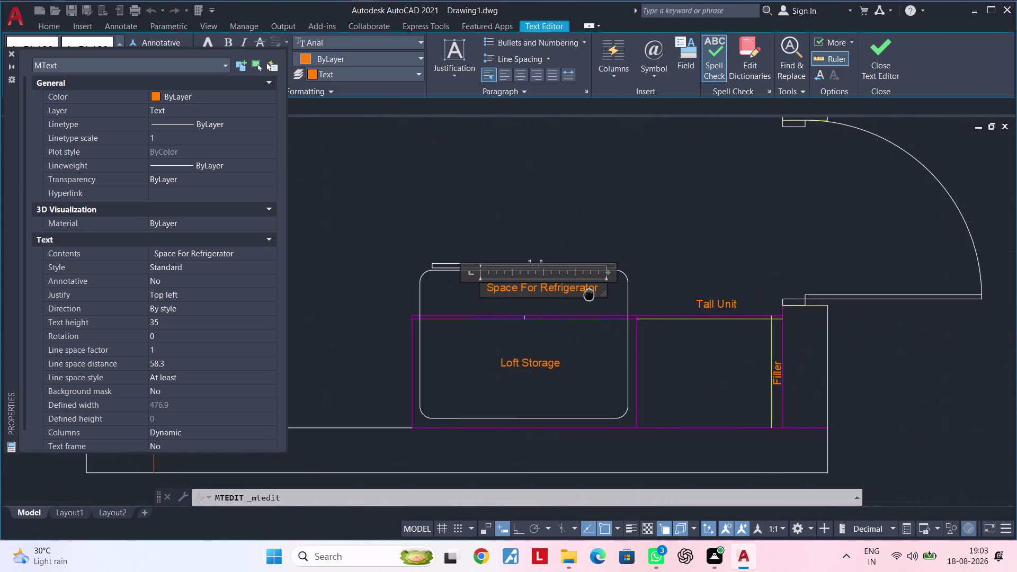
middle_drag(588, 294, 587, 294)
key(Escape)
Pan back to center the sink and hob labels and close the Properties palette.
click(652, 213)
click(719, 219)
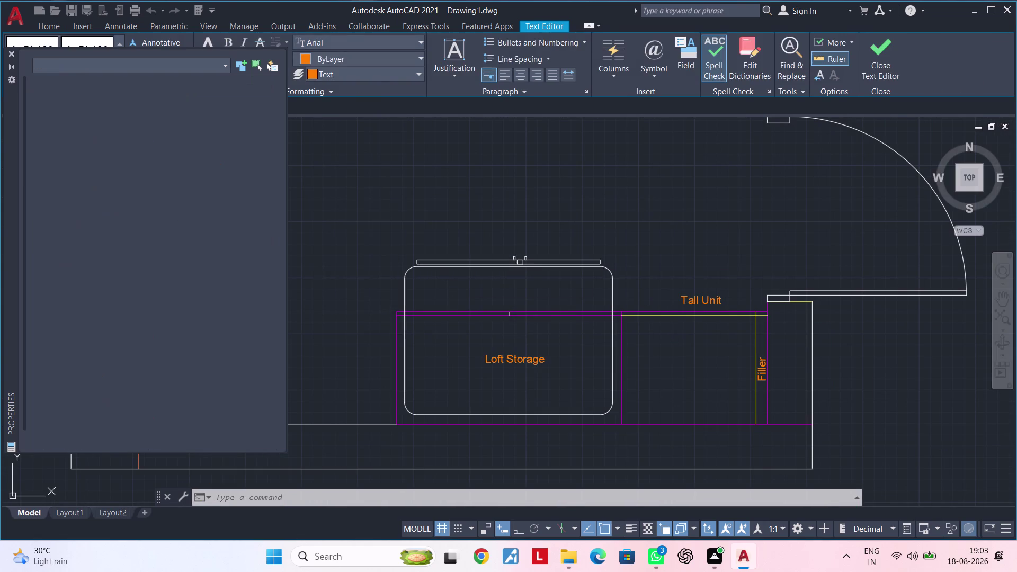
middle_drag(658, 225, 635, 356)
scroll(down, 3)
middle_drag(636, 339, 645, 405)
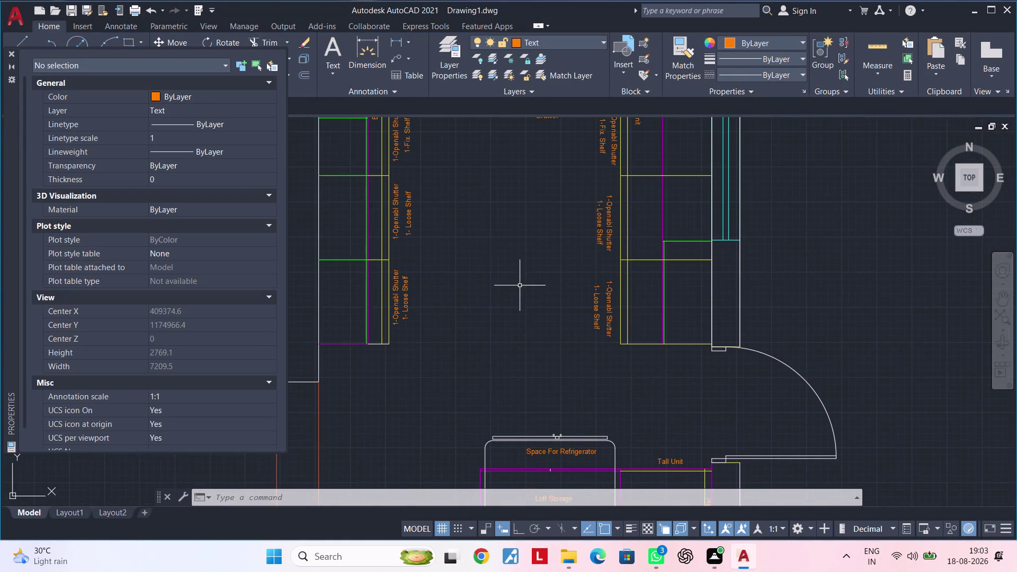
scroll(down, 3)
middle_drag(519, 284, 522, 295)
middle_drag(521, 295, 505, 332)
scroll(up, 3)
middle_drag(475, 260, 495, 463)
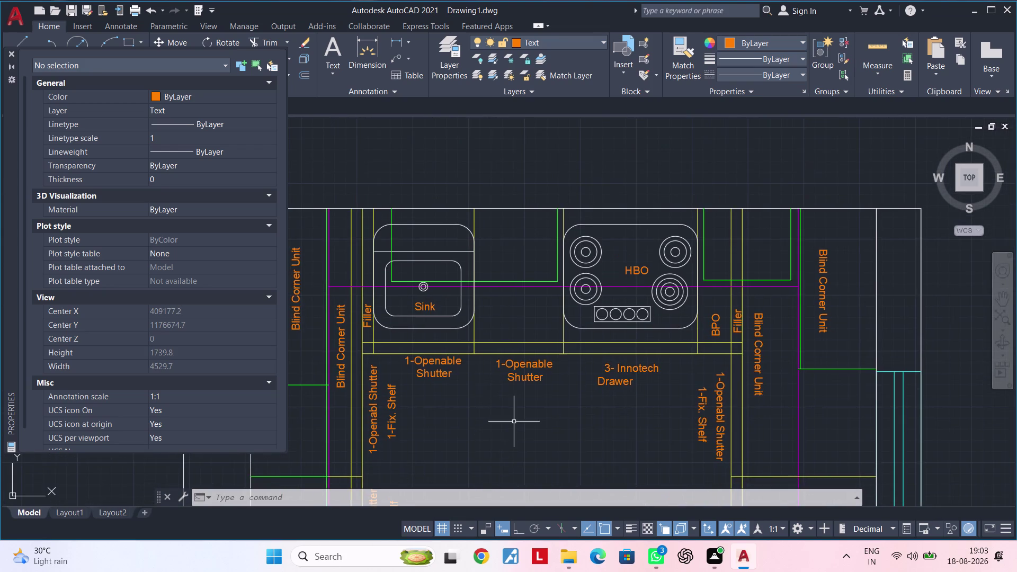
middle_drag(512, 423, 591, 423)
key(Escape)
Close the Properties palette and pan to center the top counter run with the sink and hob.
key(Escape)
click(13, 57)
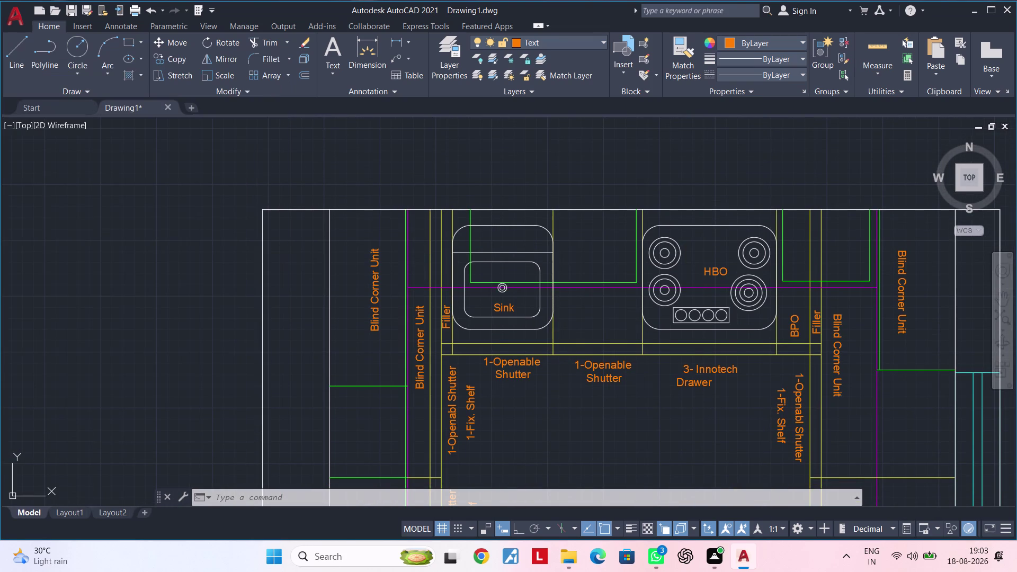
middle_drag(528, 302, 261, 197)
scroll(down, 3)
middle_drag(343, 244, 492, 219)
middle_drag(465, 228, 471, 322)
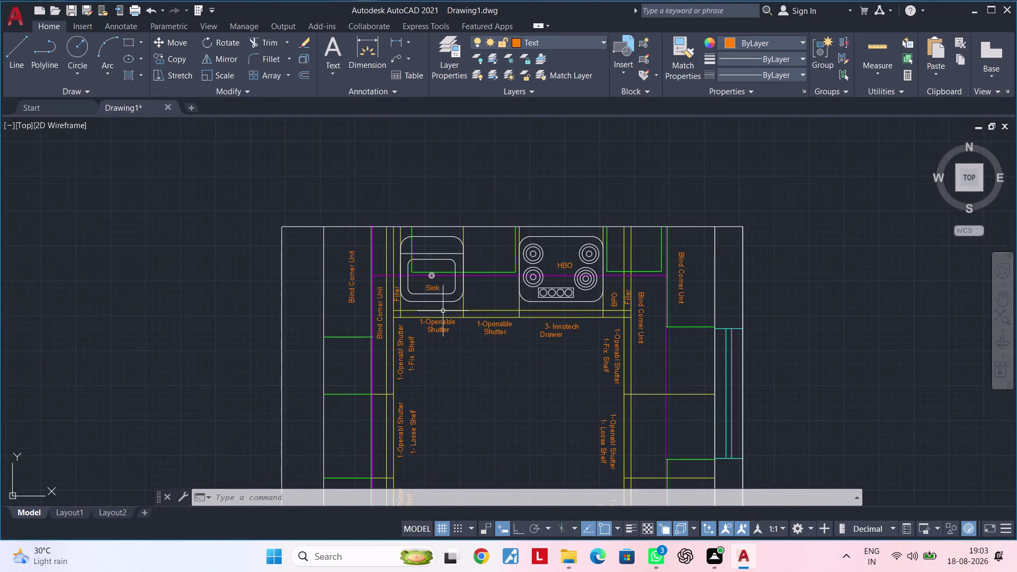
scroll(up, 3)
middle_drag(438, 269, 390, 332)
scroll(down, 3)
middle_drag(367, 297, 455, 328)
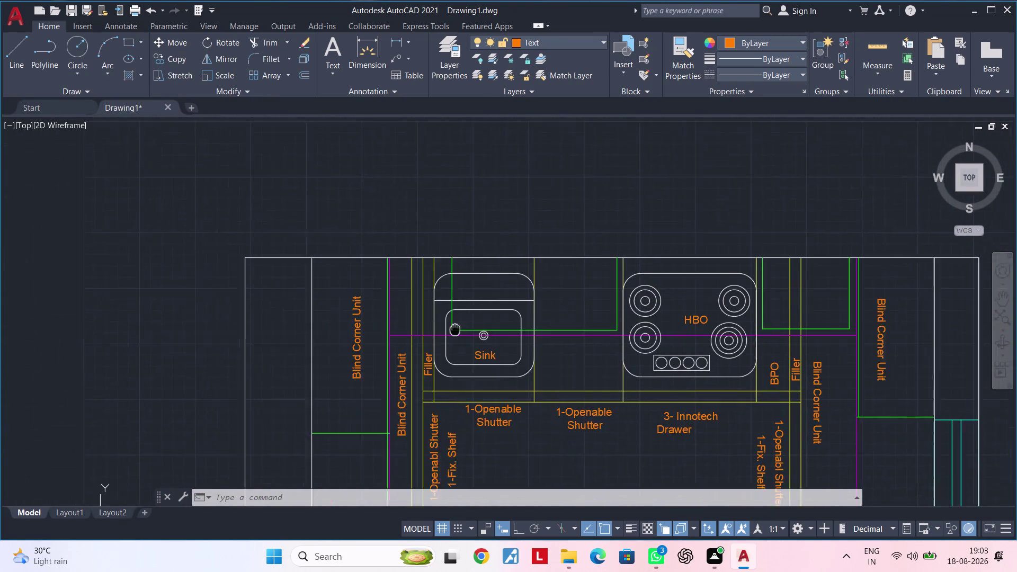
middle_drag(454, 328, 487, 329)
middle_drag(251, 258, 347, 250)
key(Escape)
key(Escape)
key(Escape)
key(Escape)
Cancel leftover commands and start the linear dimension tool.
click(363, 40)
key(Escape)
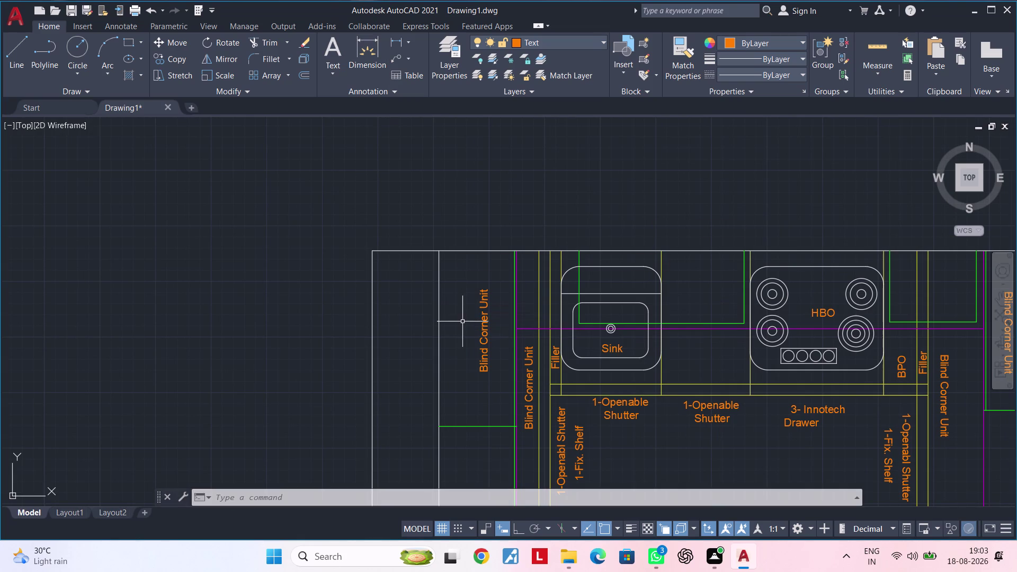
key(Escape)
key(Escape)
key(Escape)
key(Escape)
key(Escape)
key(Escape)
key(Escape)
key(Escape)
key(Escape)
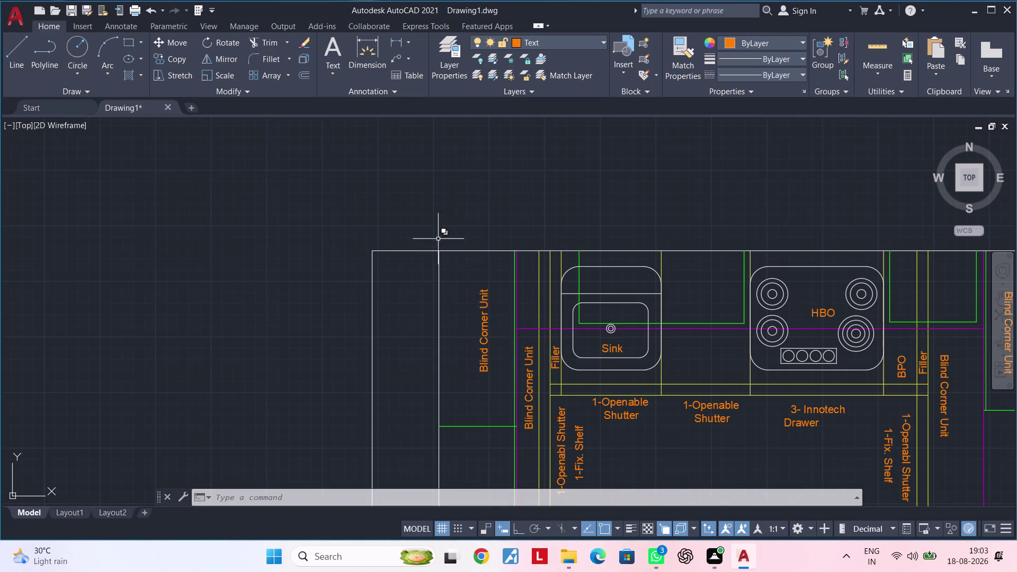
click(365, 53)
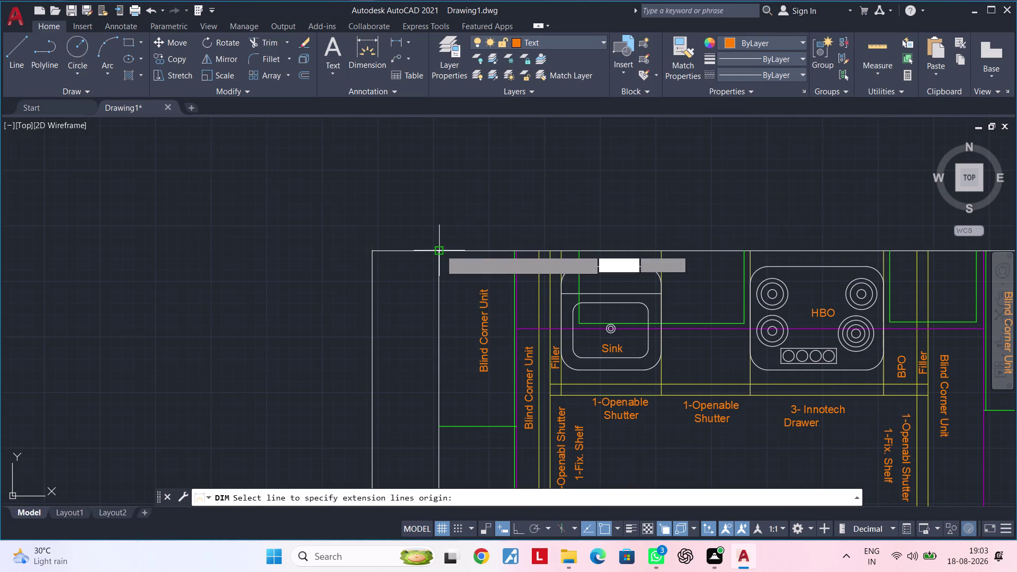
scroll(up, 3)
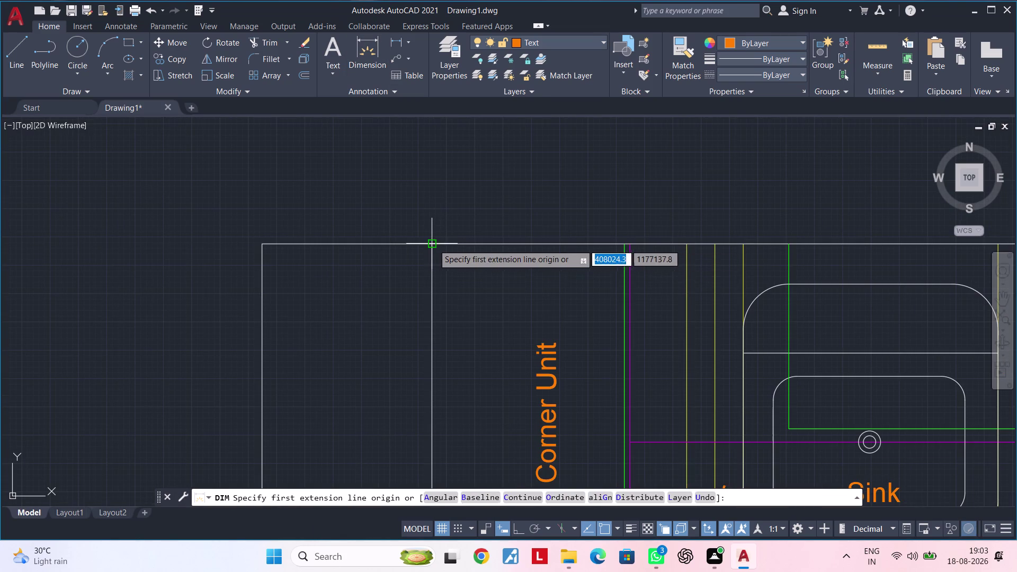
Dimension the blind corner unit from its top-left corner to its right edge, above the unit, then select it.
click(434, 244)
middle_drag(570, 255, 471, 269)
scroll(up, 3)
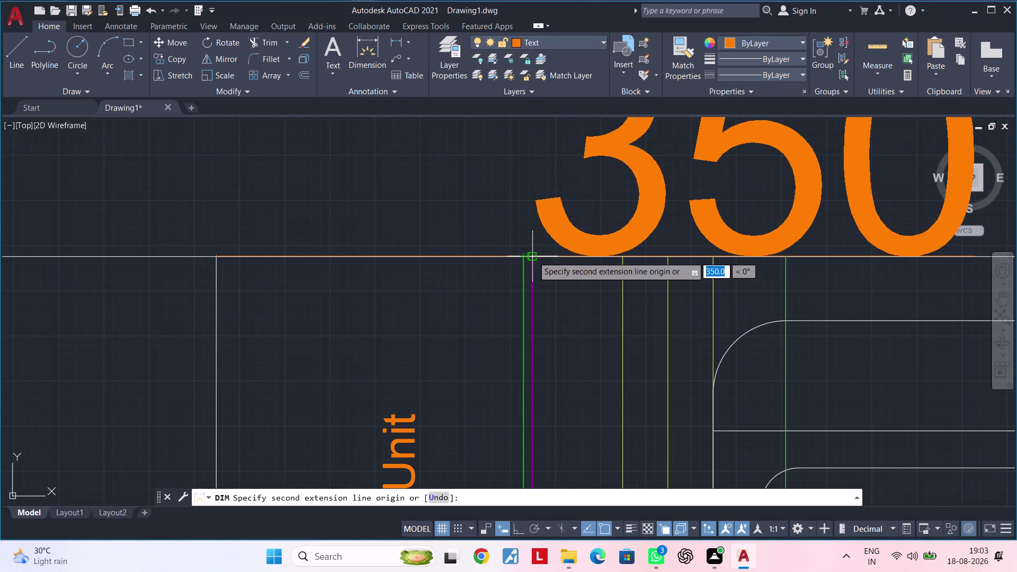
click(533, 256)
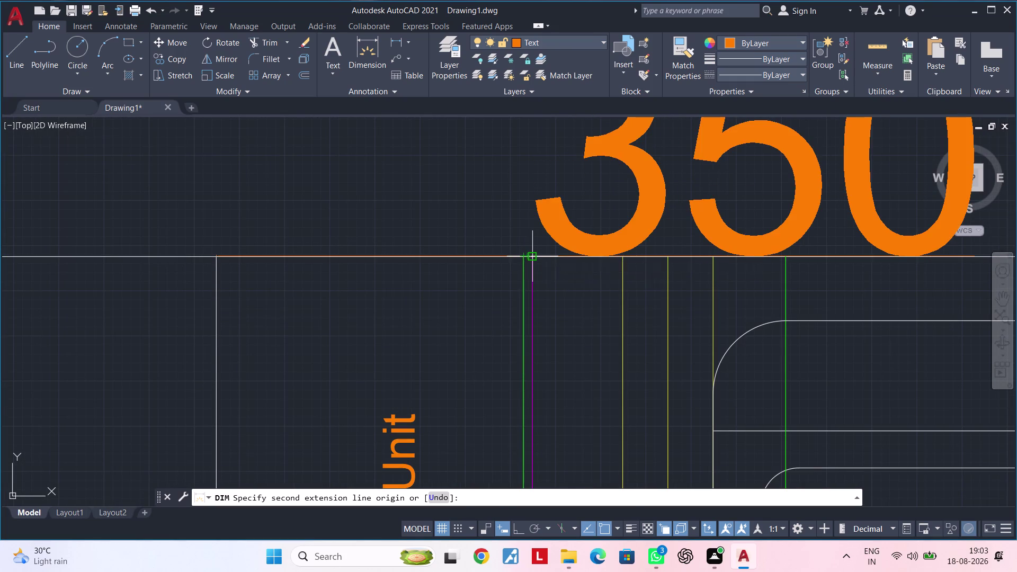
click(522, 208)
scroll(down, 3)
middle_drag(502, 226, 478, 238)
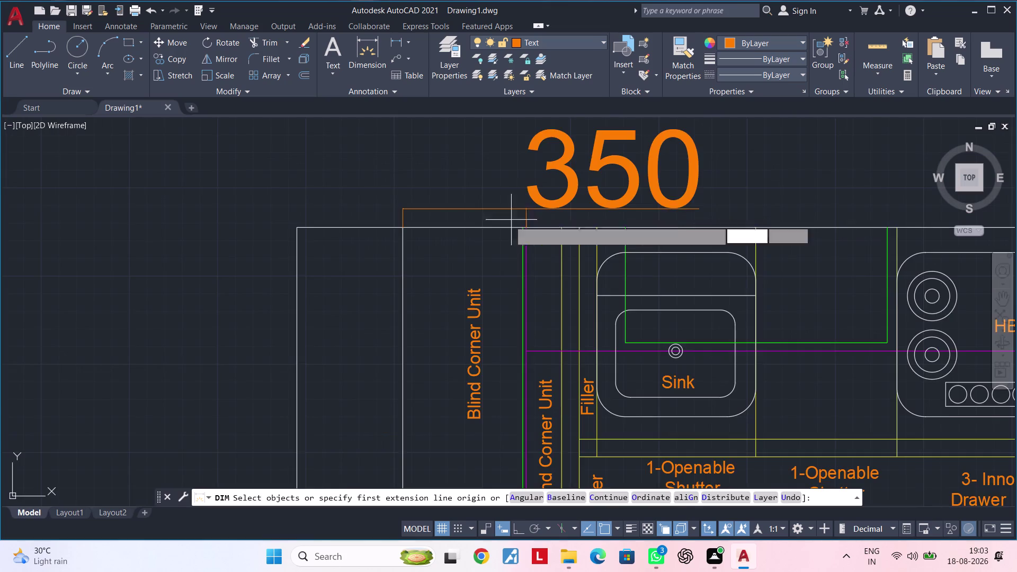
middle_drag(478, 238, 435, 255)
key(Escape)
click(498, 218)
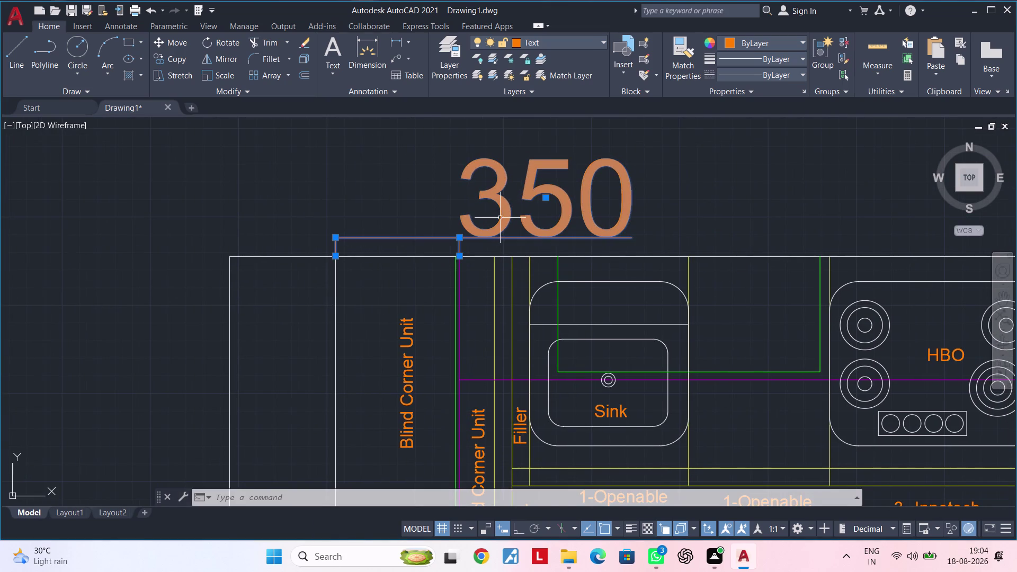
Open the 350 dimension's properties and set its text height to 50.
right_click(500, 218)
click(560, 516)
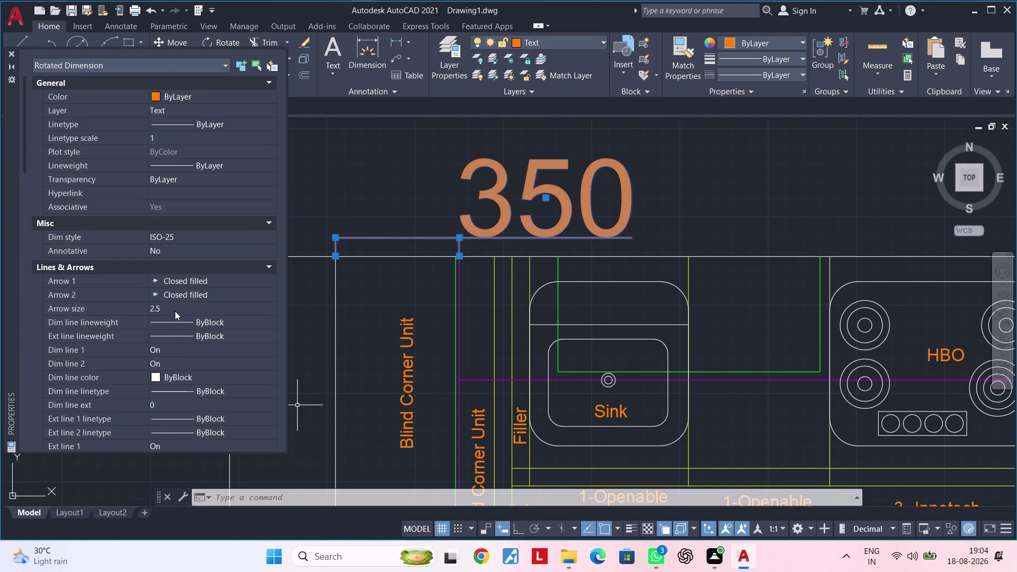
scroll(down, 3)
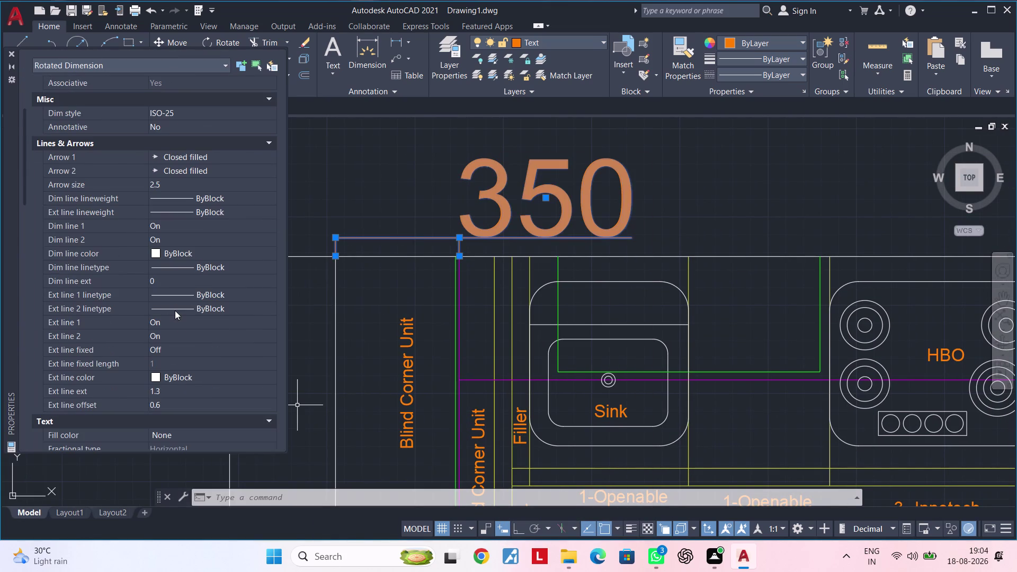
scroll(down, 3)
scroll(down, 3)
click(169, 351)
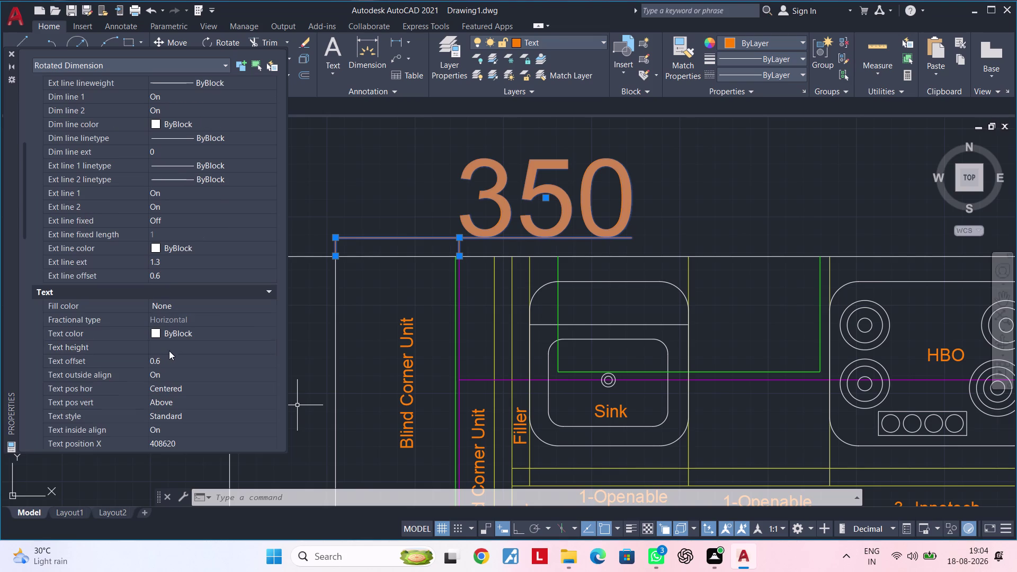
key(BackSpace)
text(5)
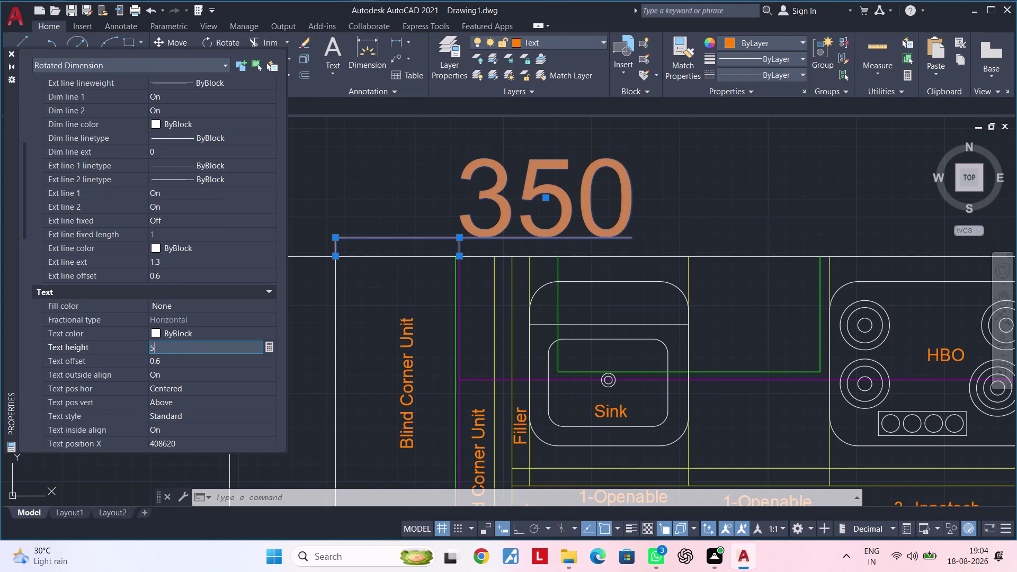
text(0)
key(Return)
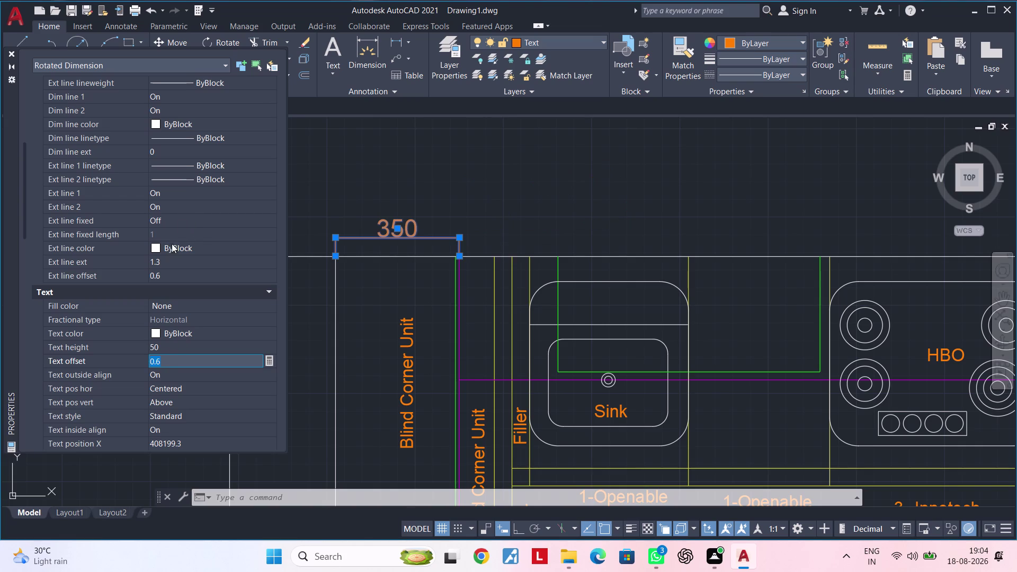
Change the dimension's arrow size to 0.6 and clear the selection.
scroll(up, 3)
click(167, 226)
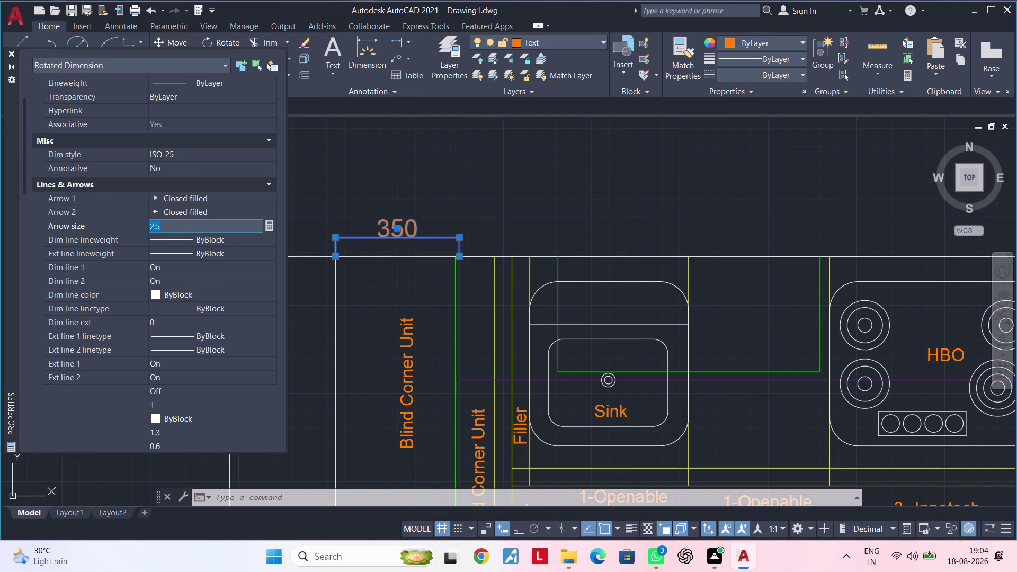
key(BackSpace)
text(0.)
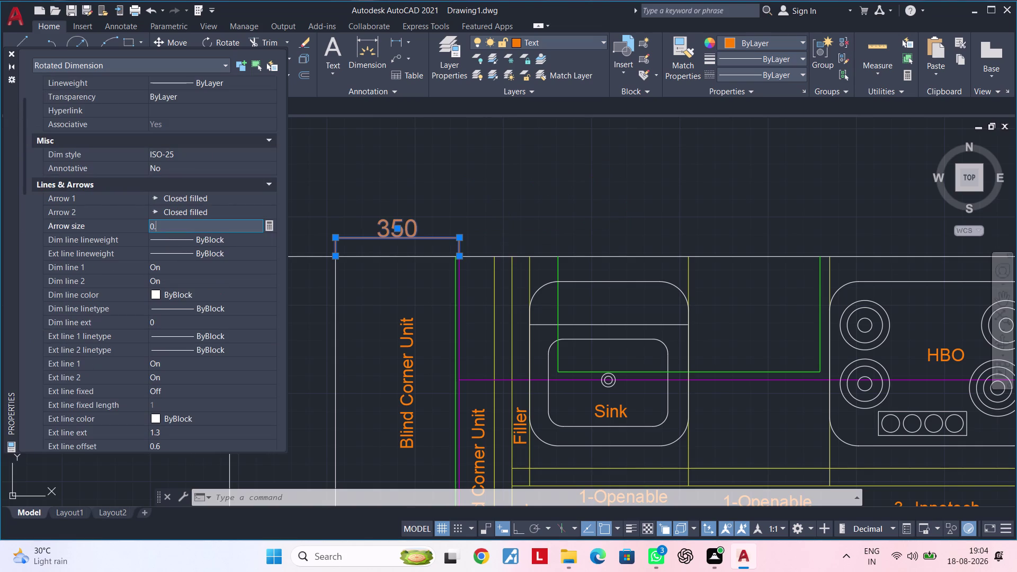
key(6)
key(shift+quotedbl)
key(BackSpace)
key(Return)
key(Escape)
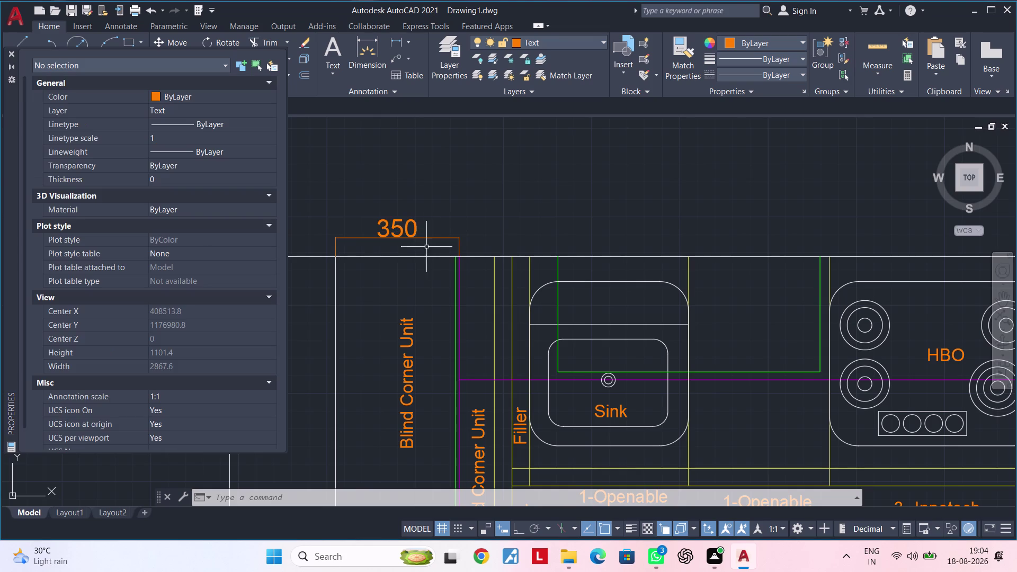
Reselect the 350 dimension and set its arrow size to 50.
scroll(up, 3)
scroll(up, 3)
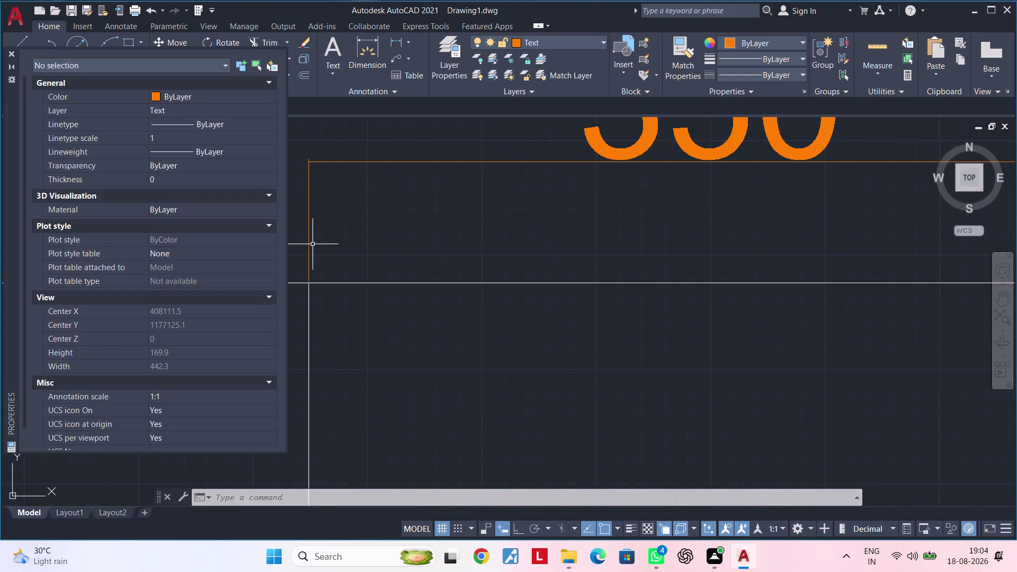
click(309, 243)
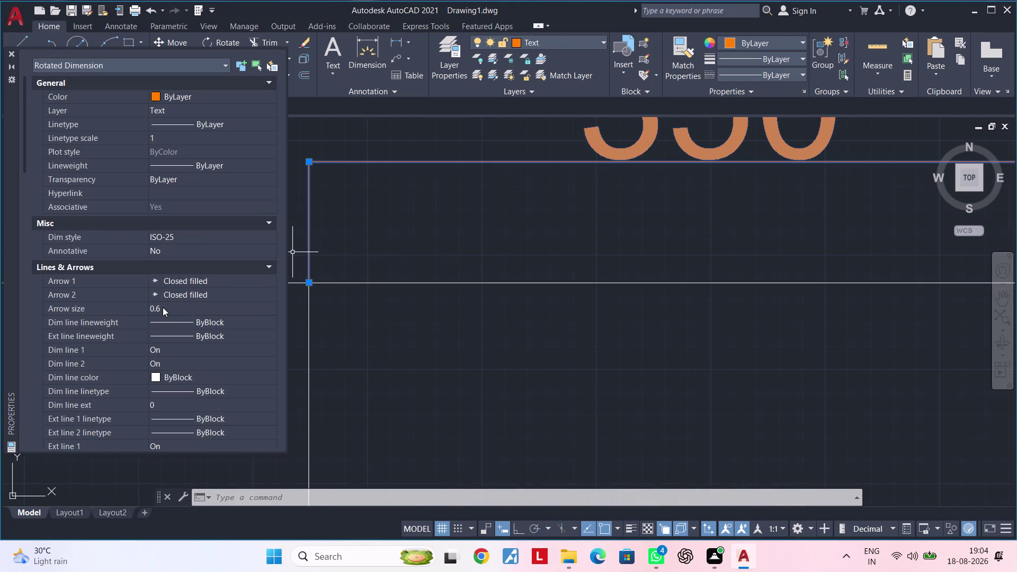
click(162, 307)
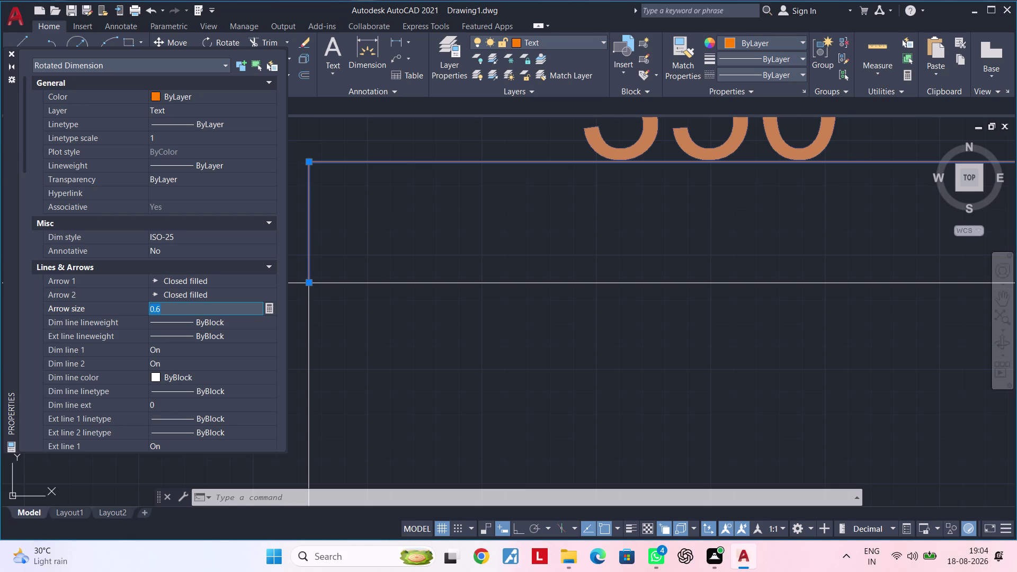
drag(208, 305, 152, 310)
drag(171, 308, 135, 311)
key(BackSpace)
text(50)
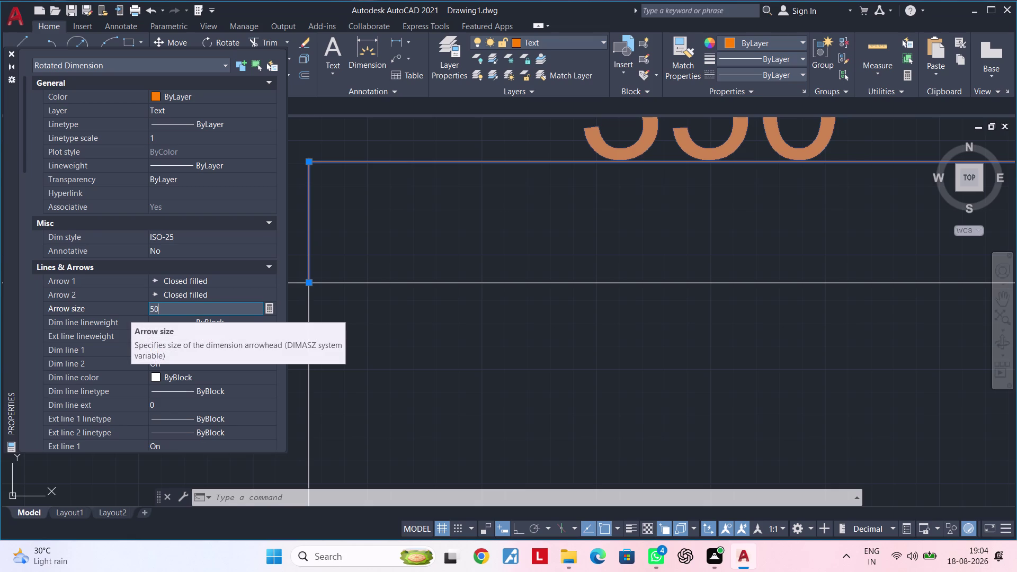
key(Return)
key(Escape)
key(Escape)
key(Escape)
Close the Properties palette and pan the kitchen plan back into view.
scroll(down, 3)
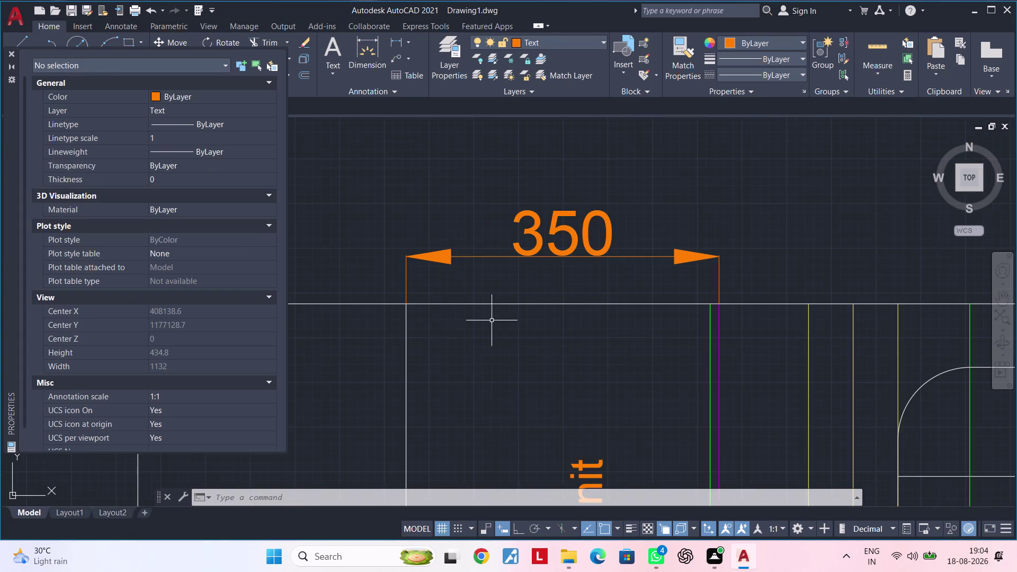
middle_drag(497, 321, 374, 343)
key(Escape)
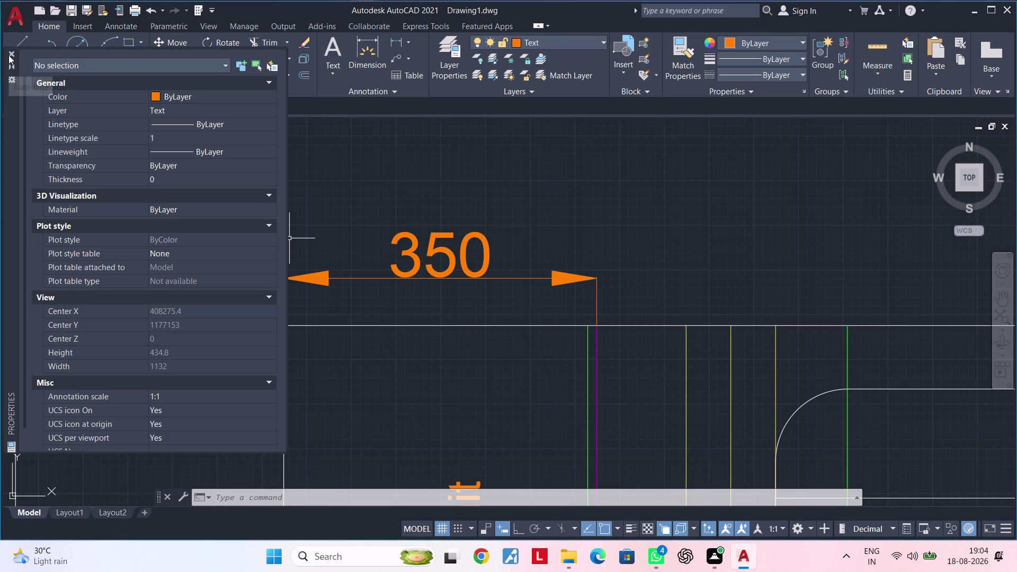
click(9, 53)
scroll(down, 3)
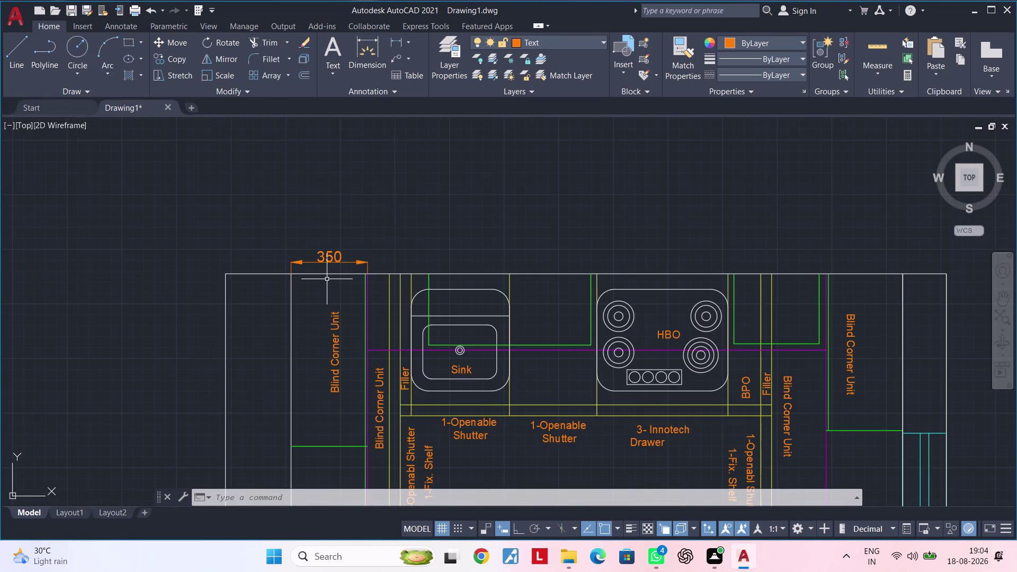
scroll(down, 3)
scroll(up, 3)
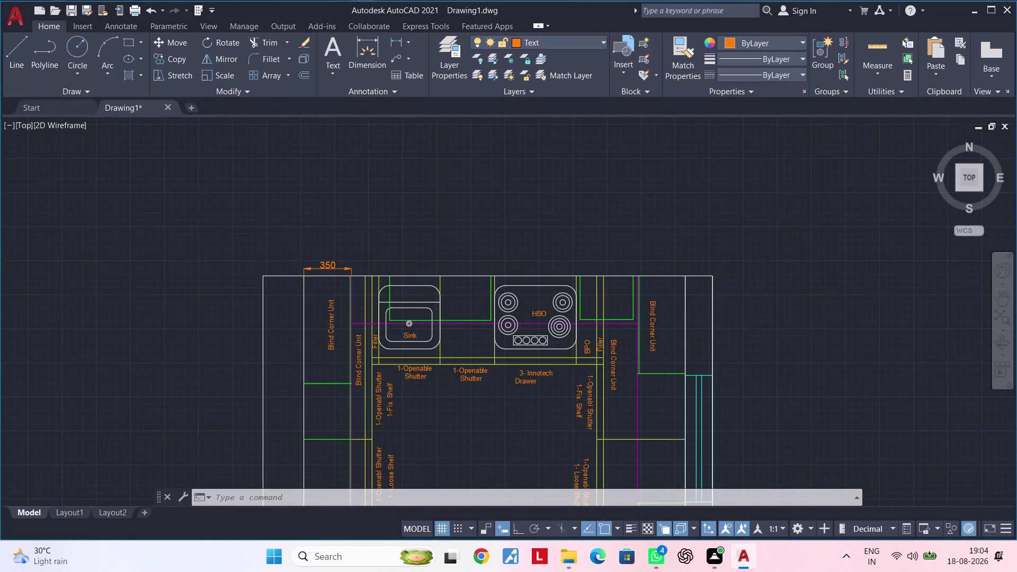
middle_drag(326, 279, 322, 305)
middle_drag(334, 293, 309, 302)
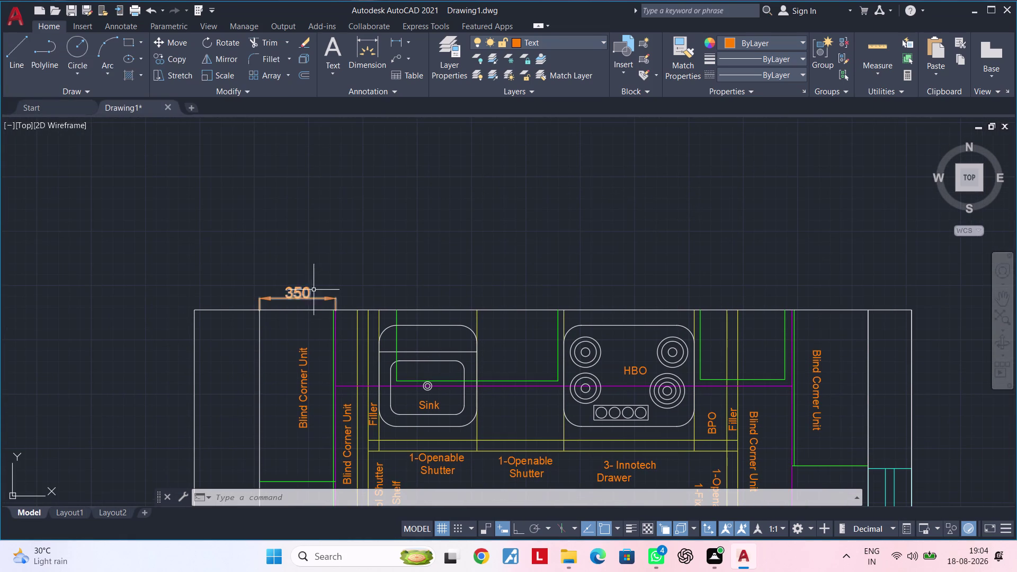
click(376, 49)
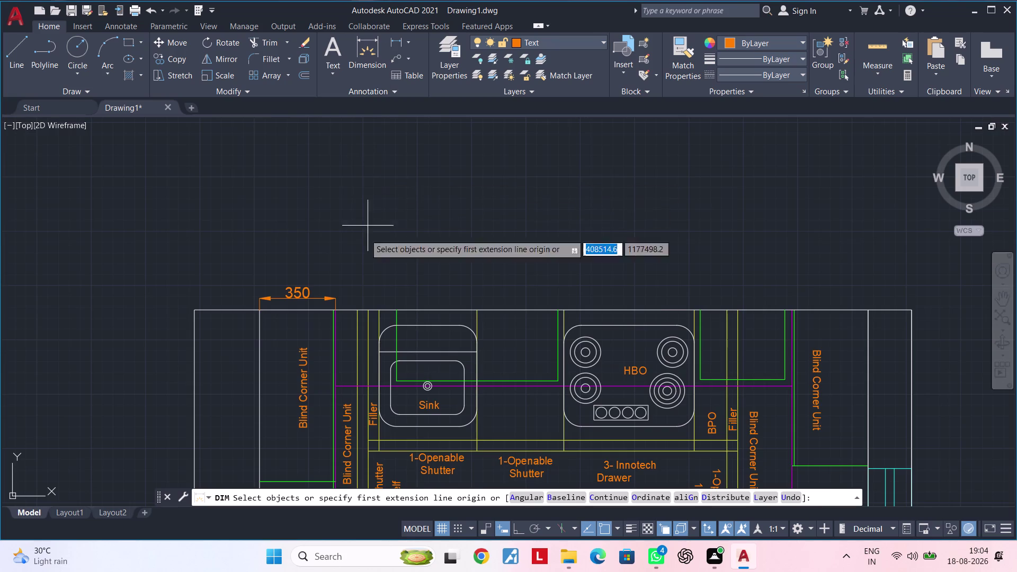
Measure distances along the worktop's top edge near the left end, then cancel.
scroll(up, 3)
key(Escape)
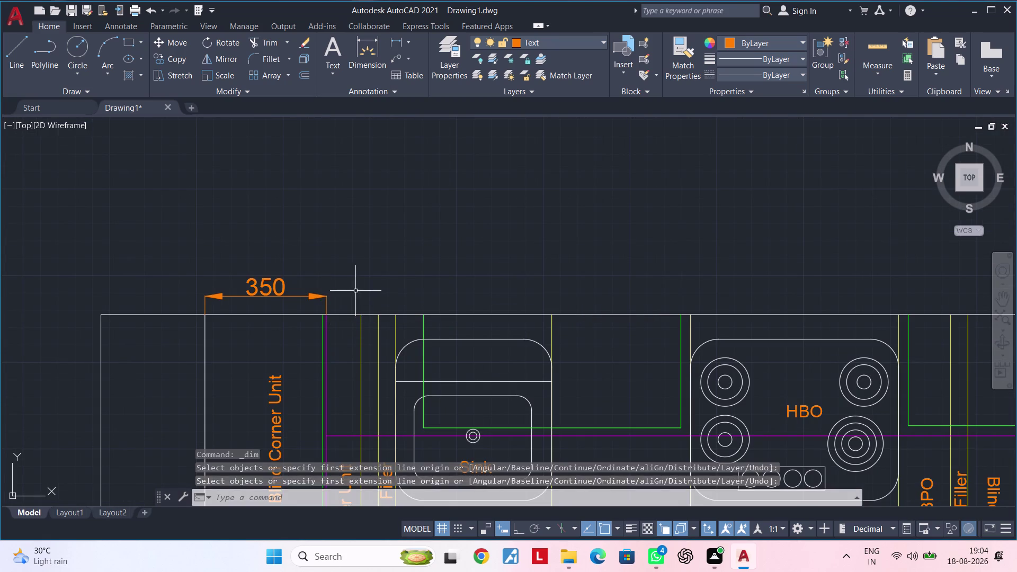
key(Escape)
key(Escape)
key(Escape)
key(Escape)
key(Escape)
click(862, 50)
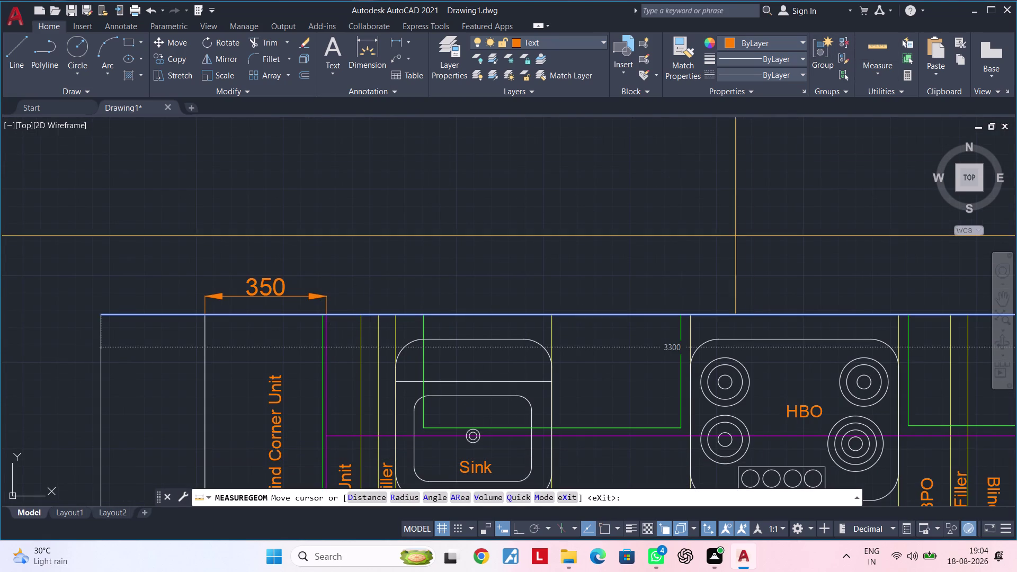
scroll(down, 3)
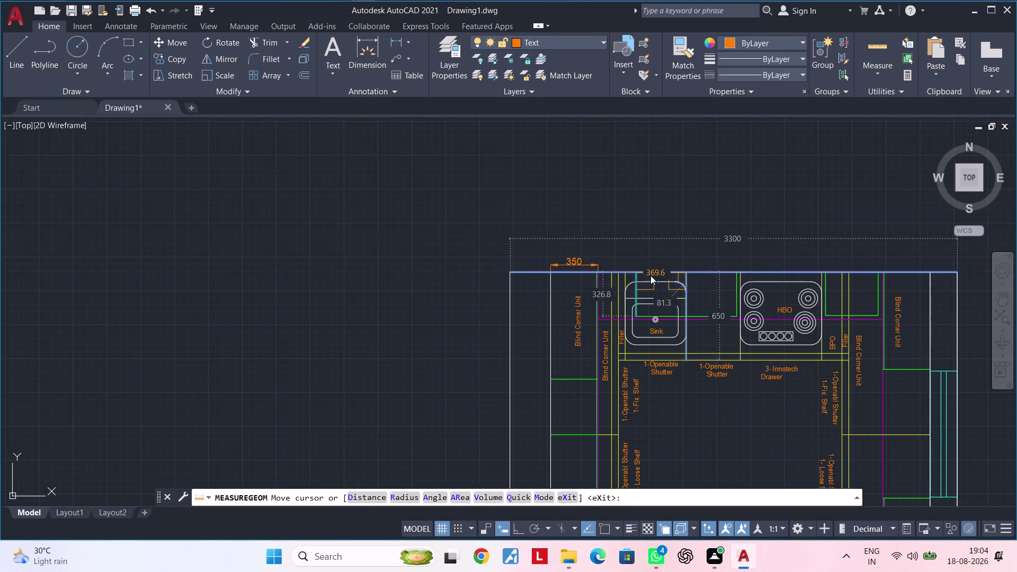
scroll(up, 3)
middle_drag(600, 249, 466, 283)
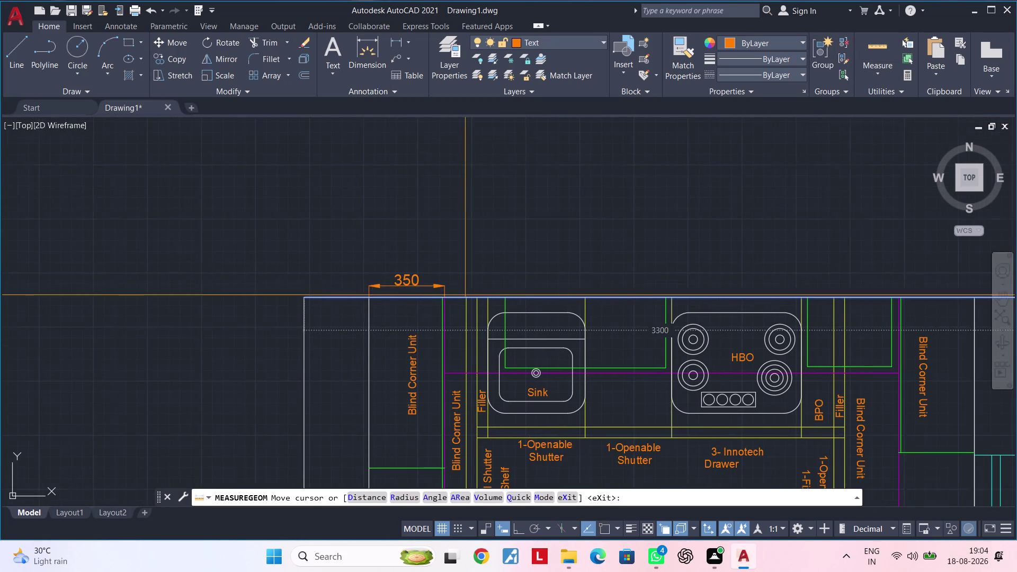
scroll(up, 3)
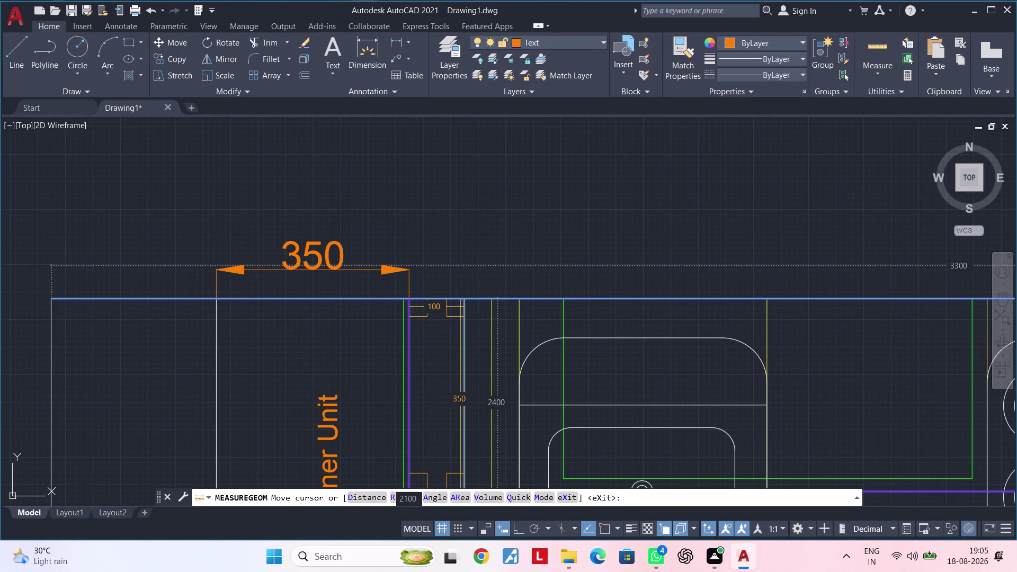
key(Escape)
Open and dismiss the Measure dropdown, then pan to the left end of the top wall.
middle_drag(656, 217, 561, 259)
key(Escape)
key(Escape)
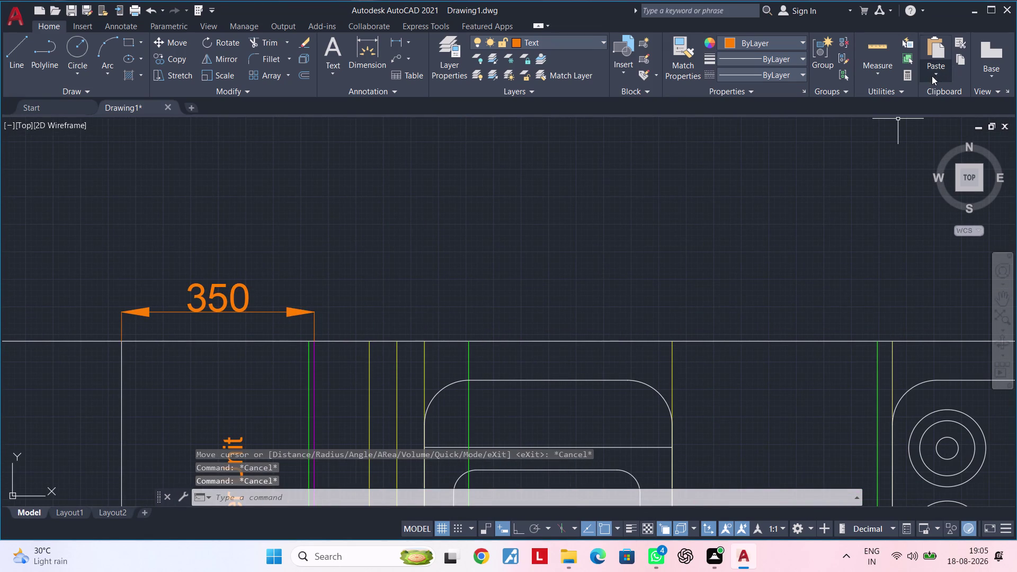
click(889, 78)
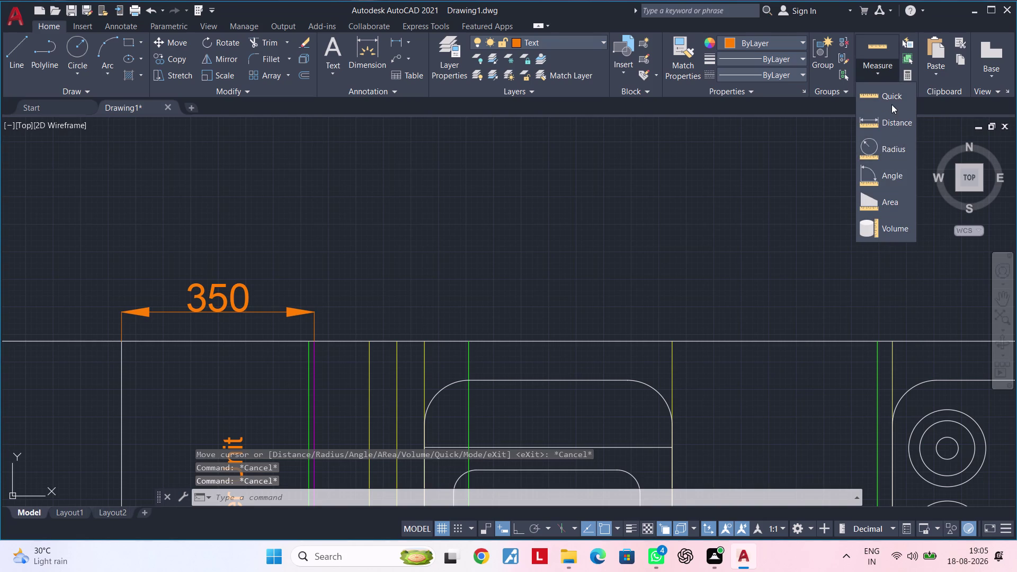
key(Escape)
key(Escape)
key(Escape)
middle_drag(636, 136, 652, 137)
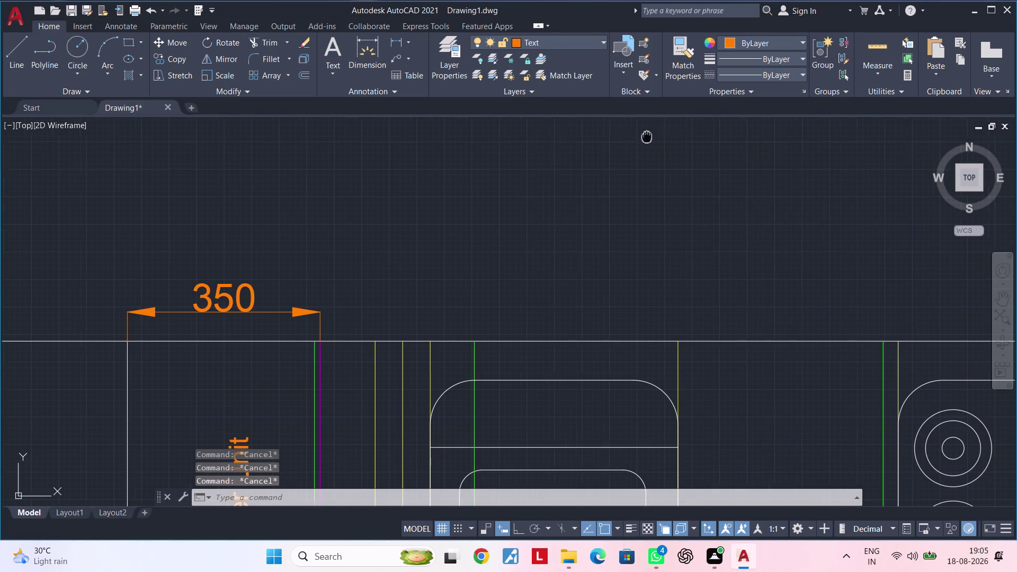
middle_drag(652, 137, 734, 138)
key(Escape)
Add a 200 dimension from the 350 dimension's end, placed in line with it.
click(373, 51)
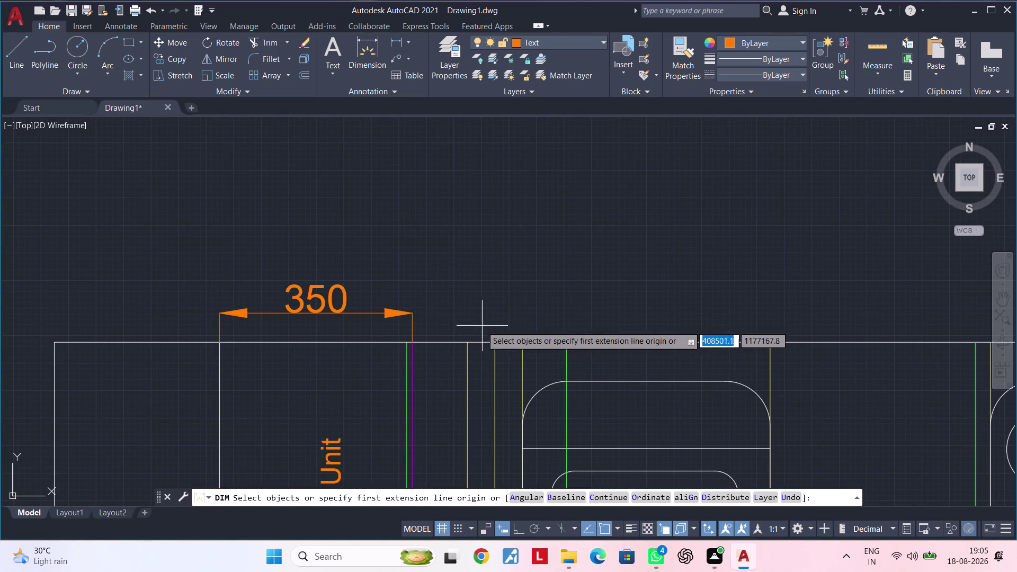
middle_drag(481, 326, 476, 284)
click(409, 301)
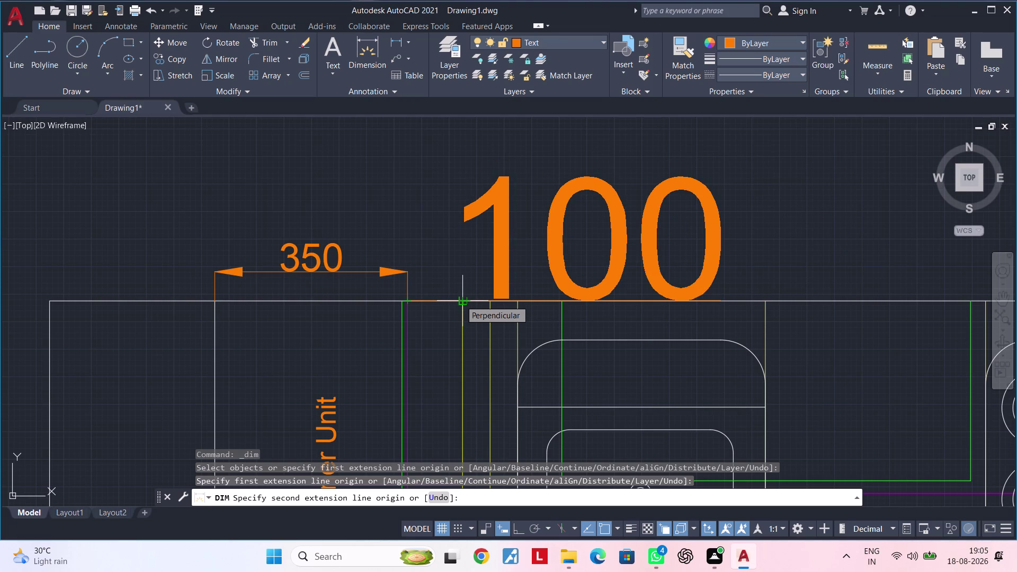
click(520, 300)
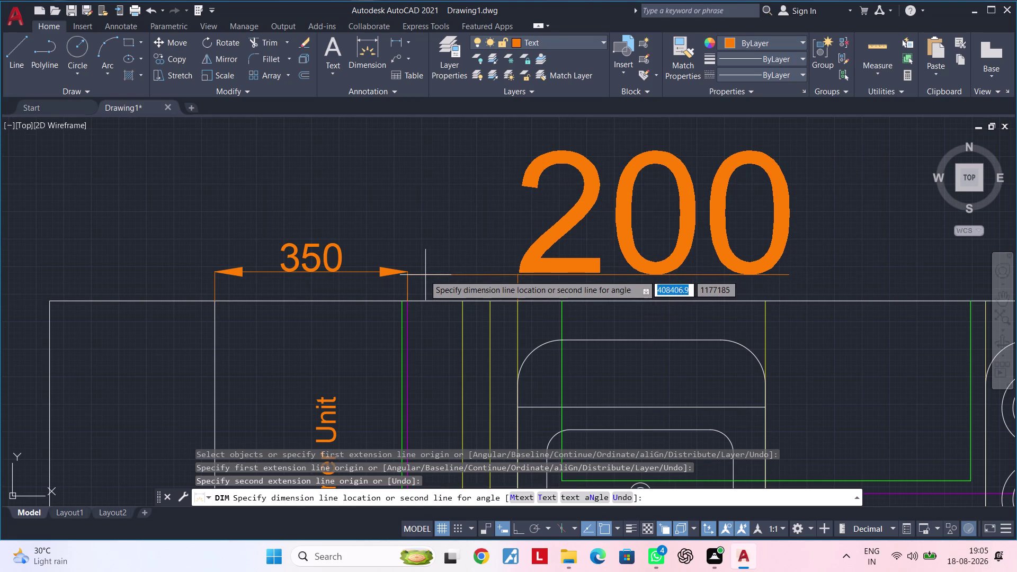
click(408, 271)
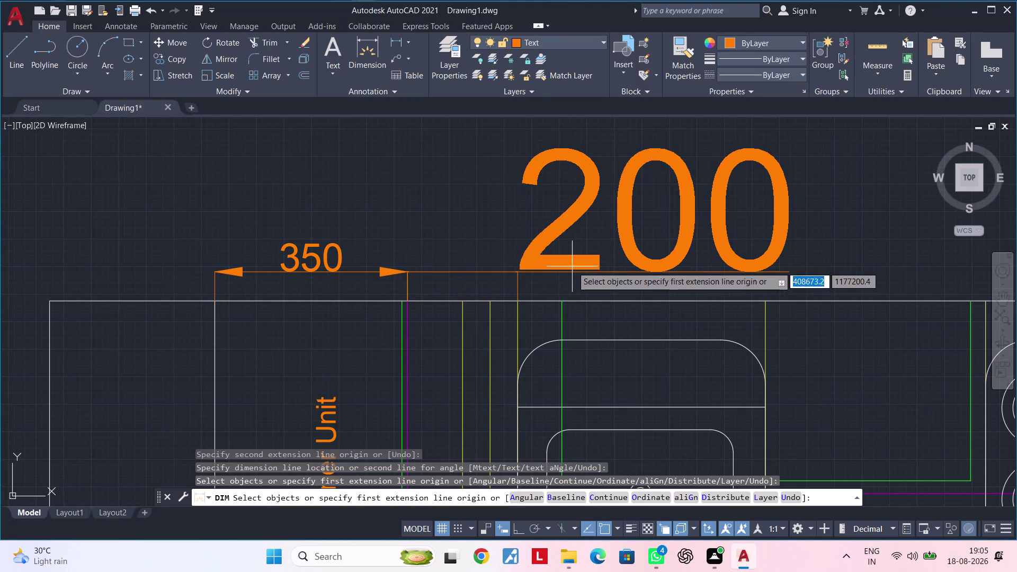
middle_drag(572, 266, 466, 276)
key(Escape)
key(Escape)
Open the Dimension Style Manager with D and modify the ISO-25 style.
text(d)
key(space)
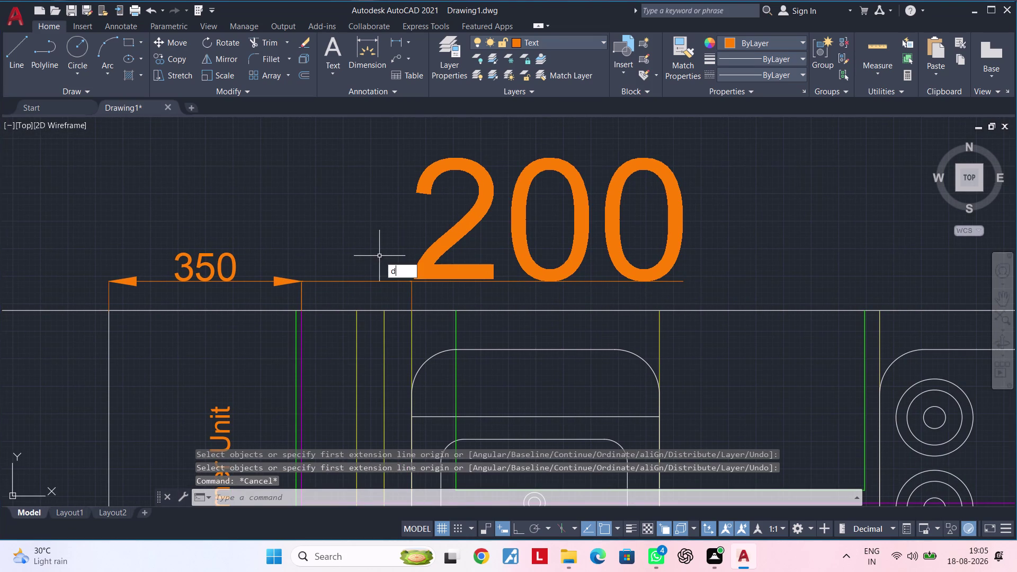
click(653, 243)
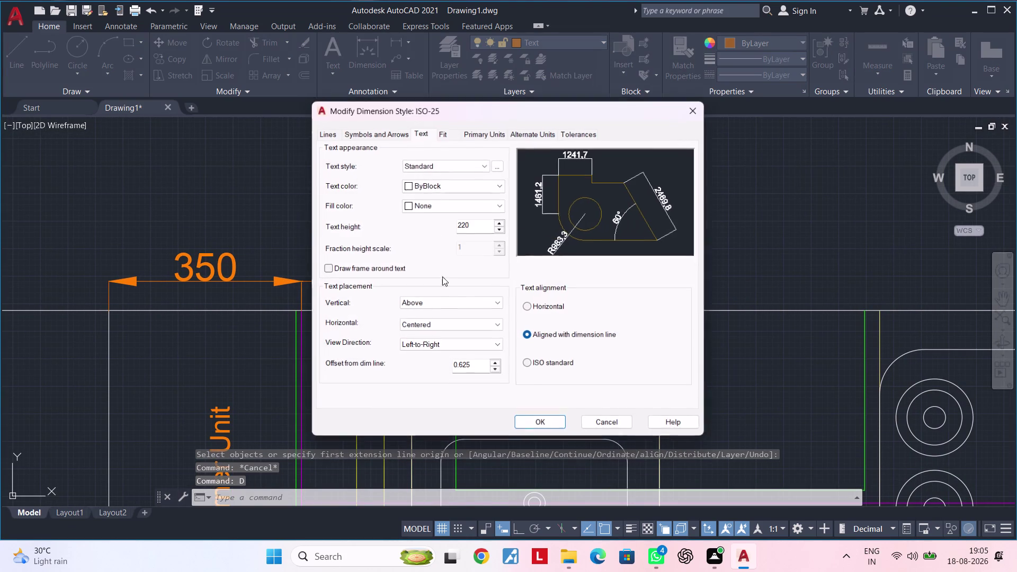
Set the ISO-25 style's text height to 50, make it current, and close the manager.
click(424, 132)
drag(481, 223, 410, 228)
key(BackSpace)
text(50)
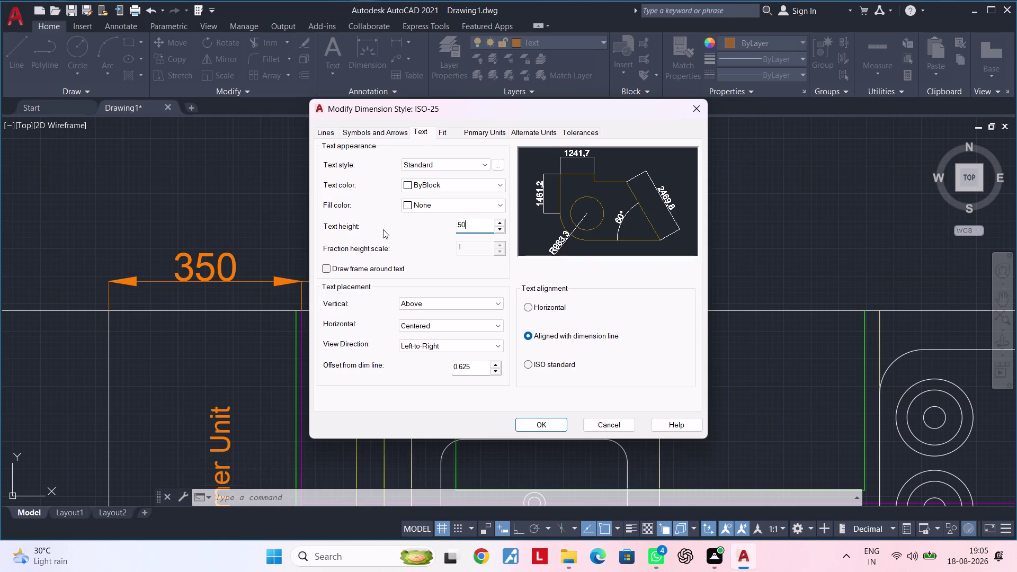
key(Return)
click(550, 425)
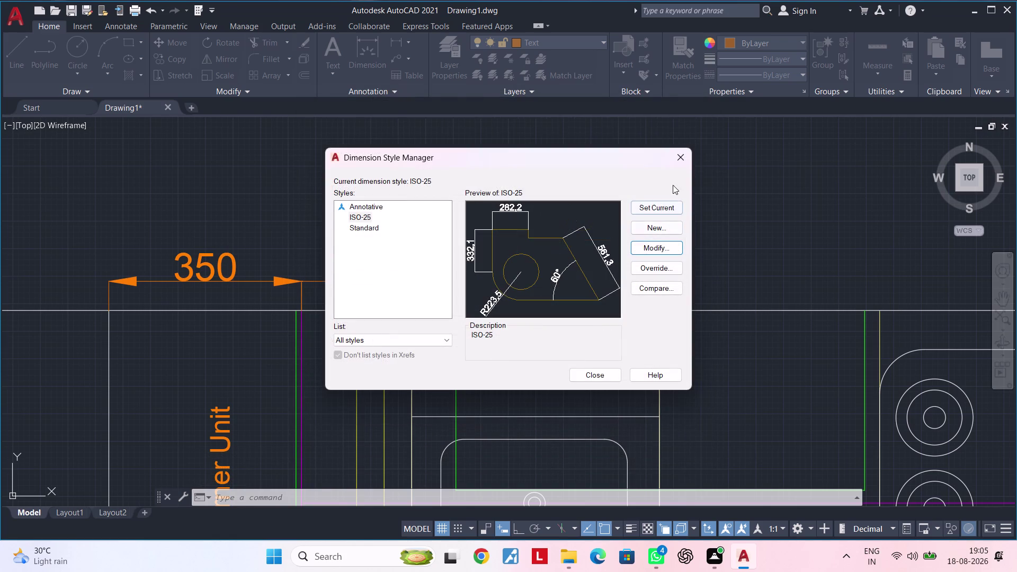
click(659, 205)
double_click(669, 200)
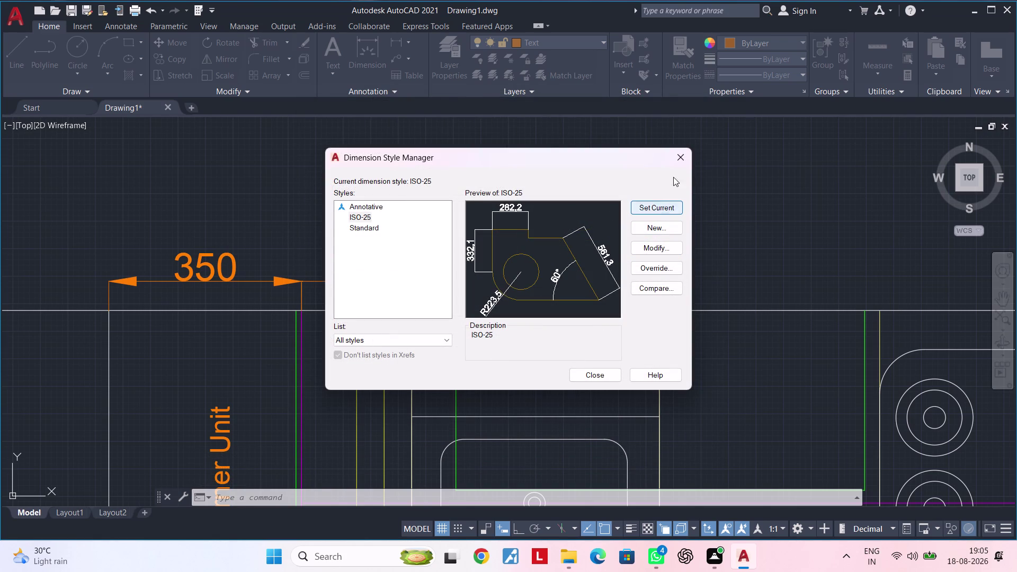
click(681, 149)
middle_drag(614, 219, 698, 208)
middle_drag(641, 239, 642, 239)
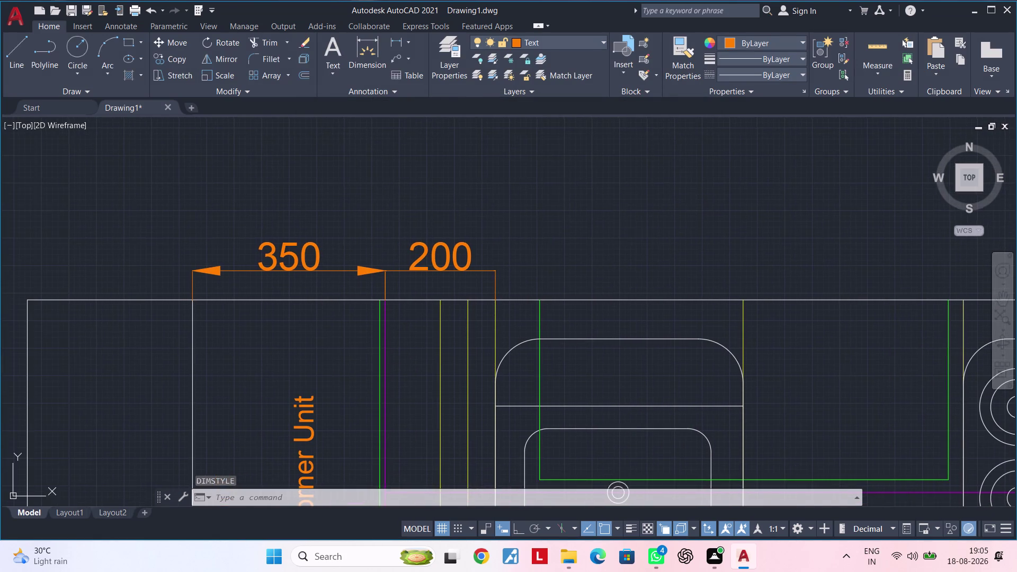
middle_drag(641, 238, 681, 222)
click(535, 258)
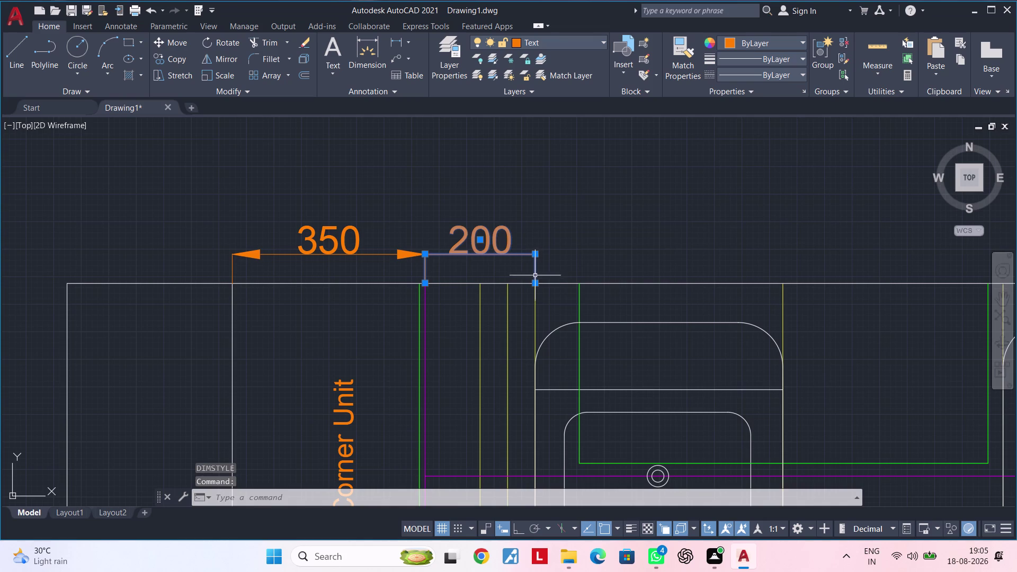
click(535, 281)
click(537, 269)
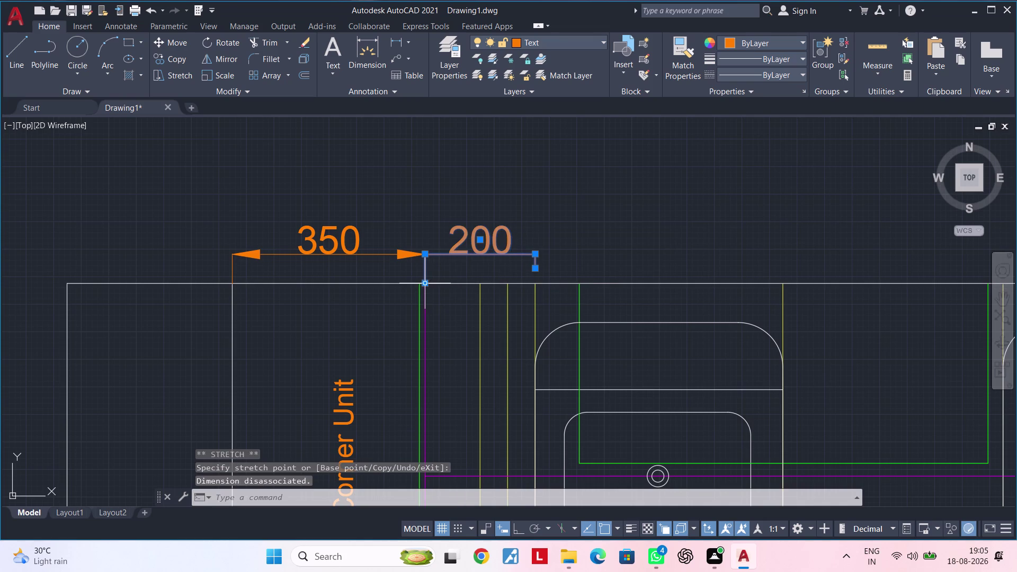
click(424, 285)
click(423, 274)
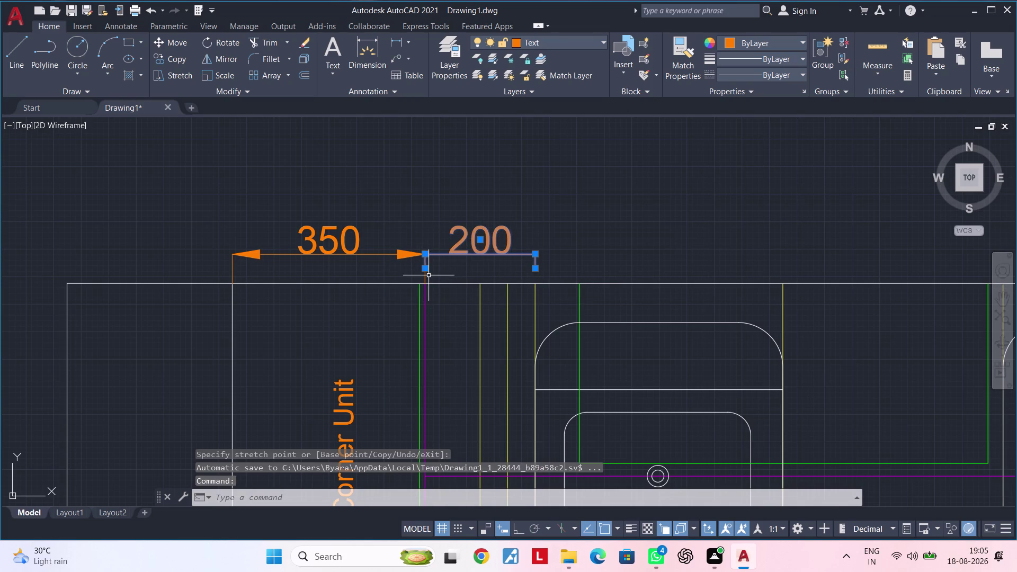
click(233, 272)
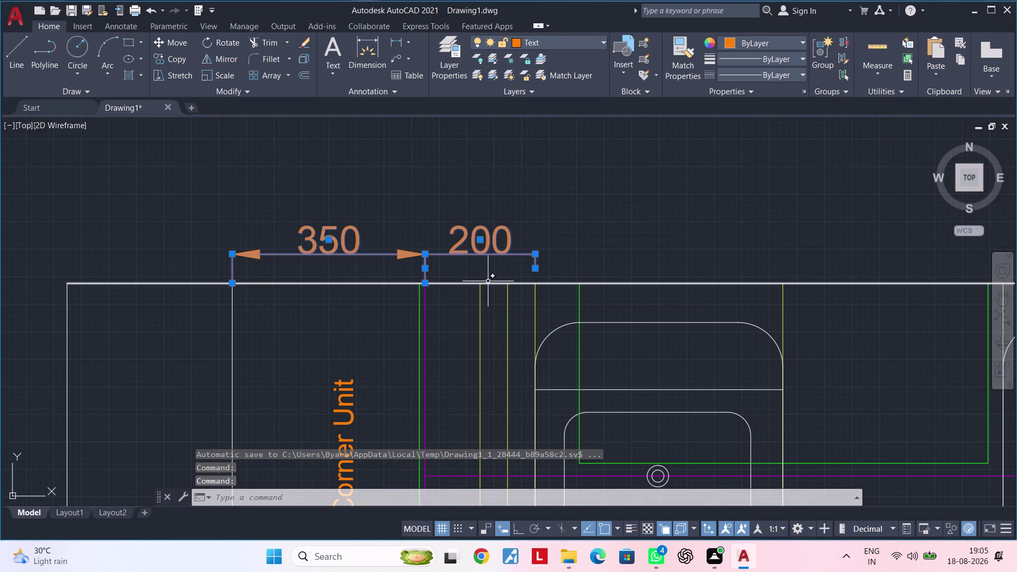
click(425, 281)
click(426, 274)
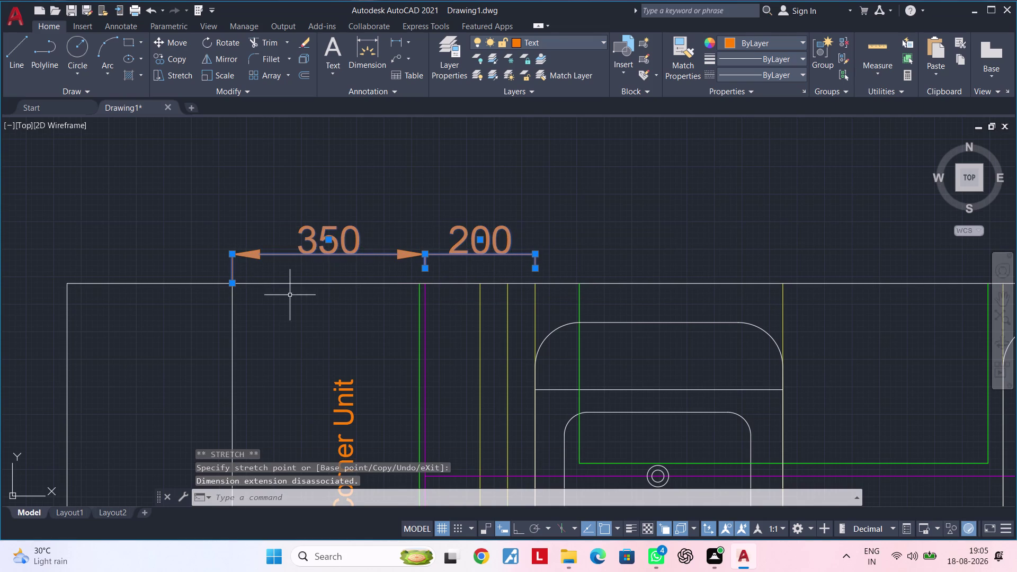
click(230, 285)
click(231, 266)
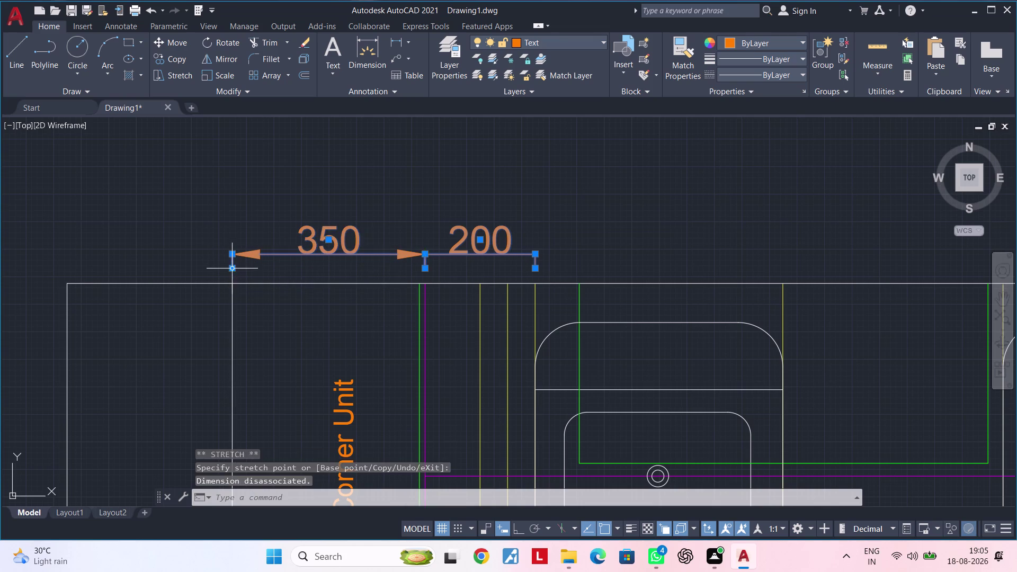
key(Escape)
middle_drag(425, 272, 381, 274)
key(Escape)
middle_drag(416, 262, 389, 270)
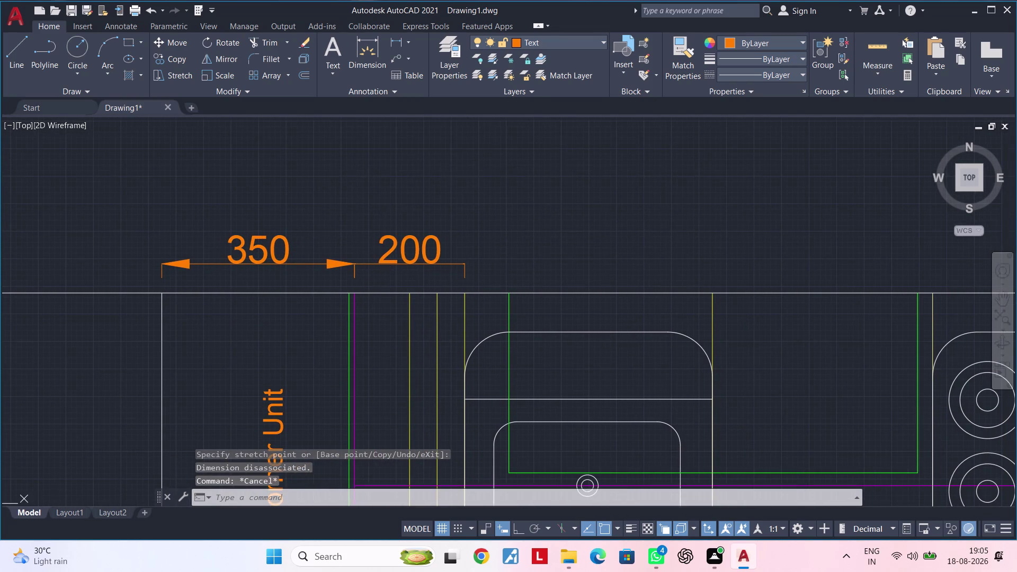
key(space)
key(Escape)
key(Escape)
key(Escape)
key(Escape)
key(Escape)
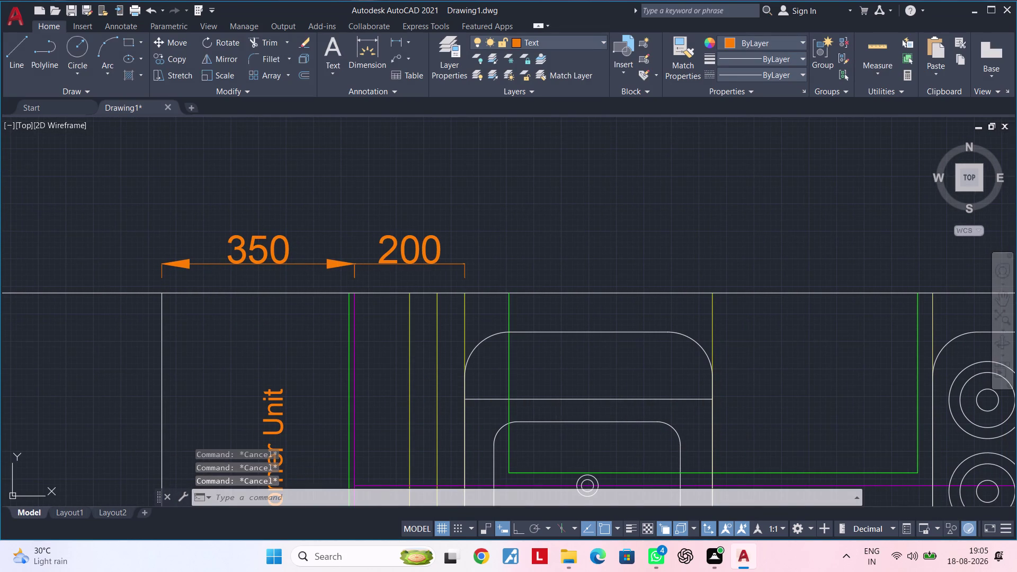
key(space)
key(Escape)
key(Escape)
key(Escape)
key(Escape)
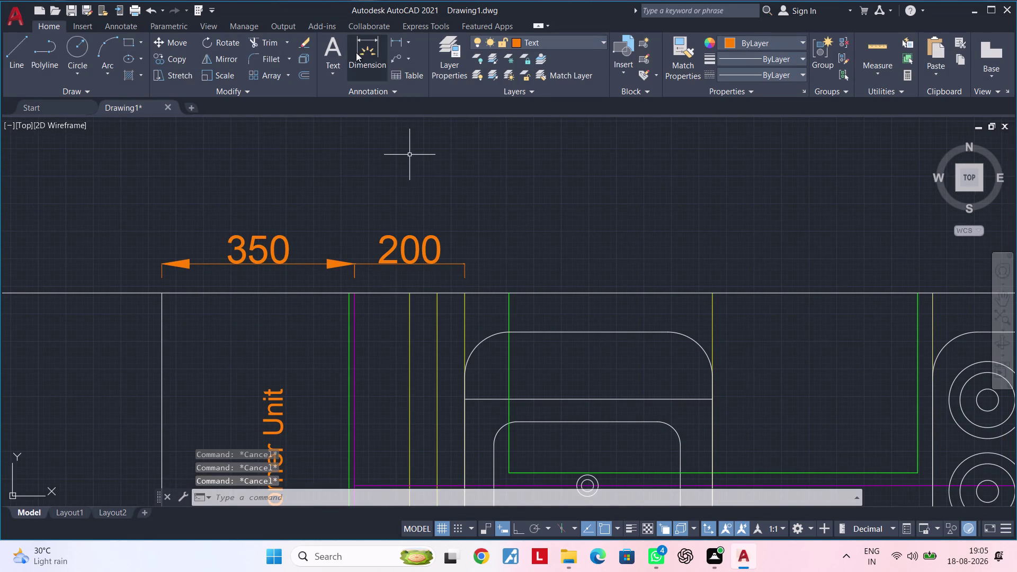
click(382, 53)
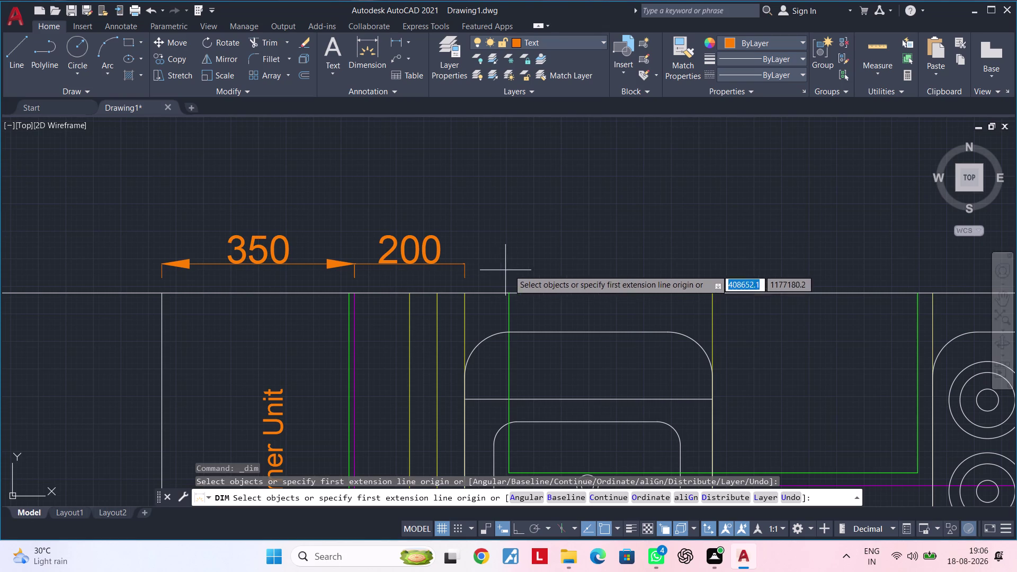
Dimension the 450 span along the top wall, starting from the 200 dimension's end.
middle_drag(511, 266, 426, 265)
click(380, 264)
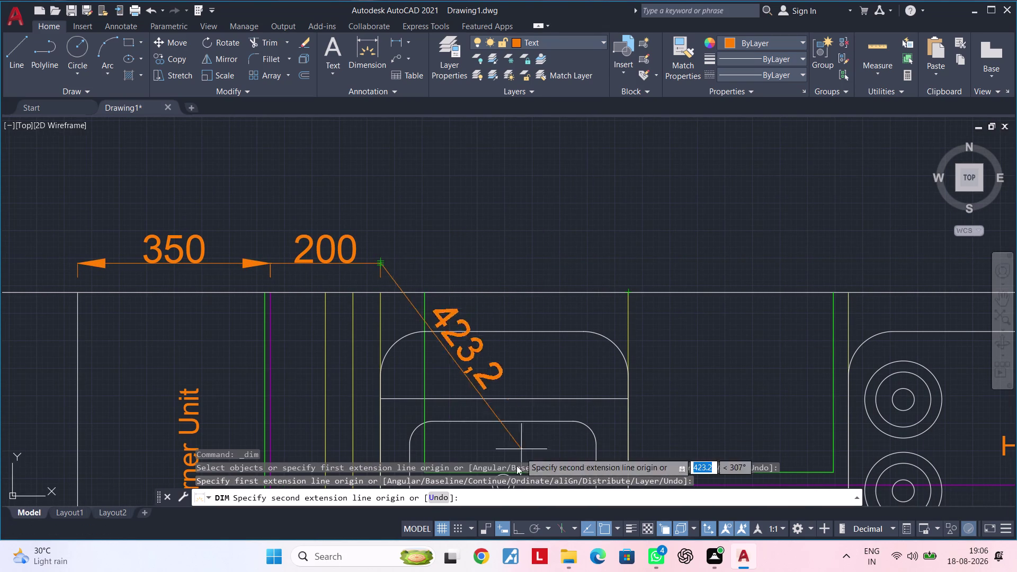
click(522, 526)
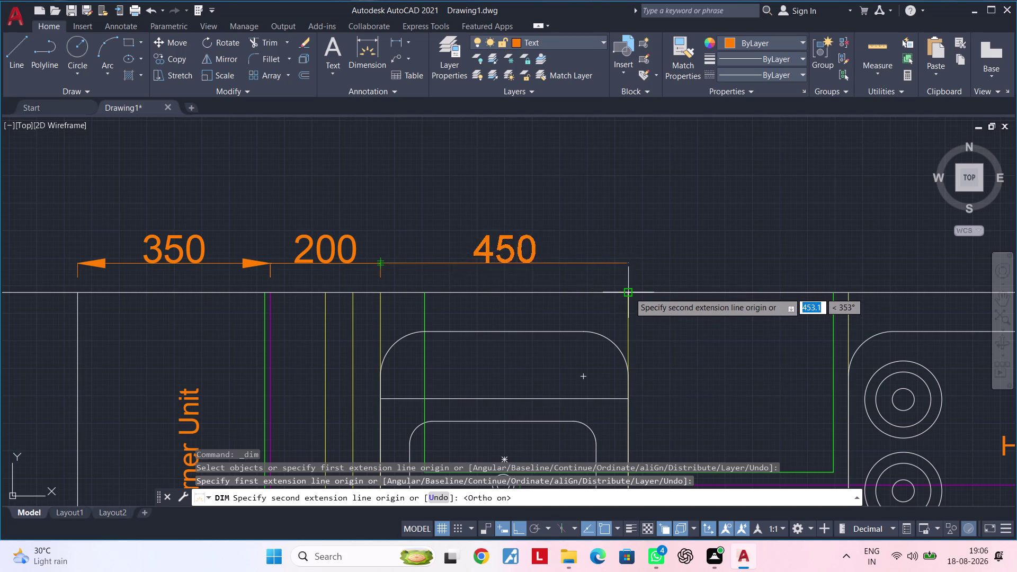
click(629, 262)
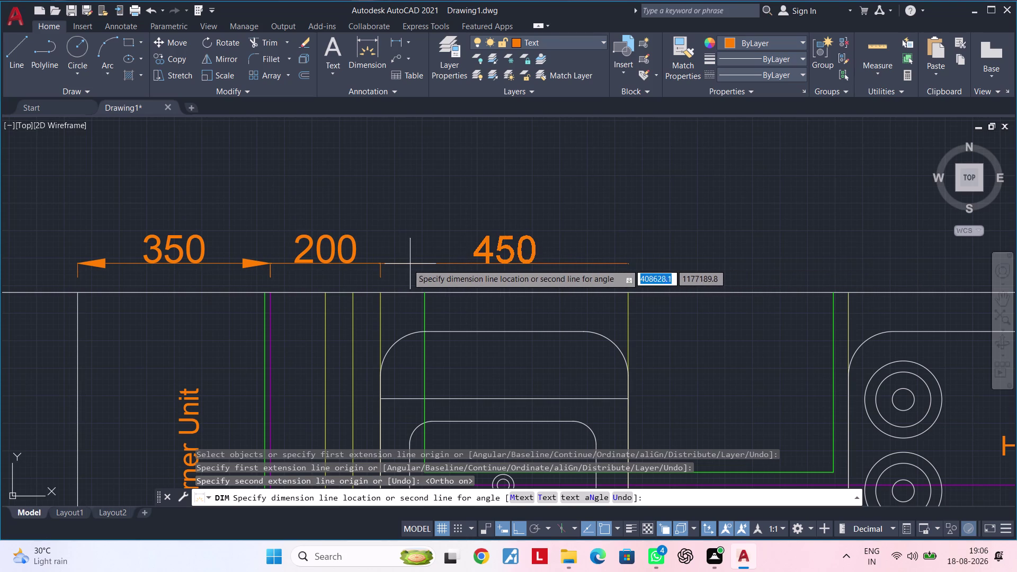
click(382, 264)
Add the 400 dimension continuing the top row from the 450 dimension's end.
middle_drag(647, 258, 461, 257)
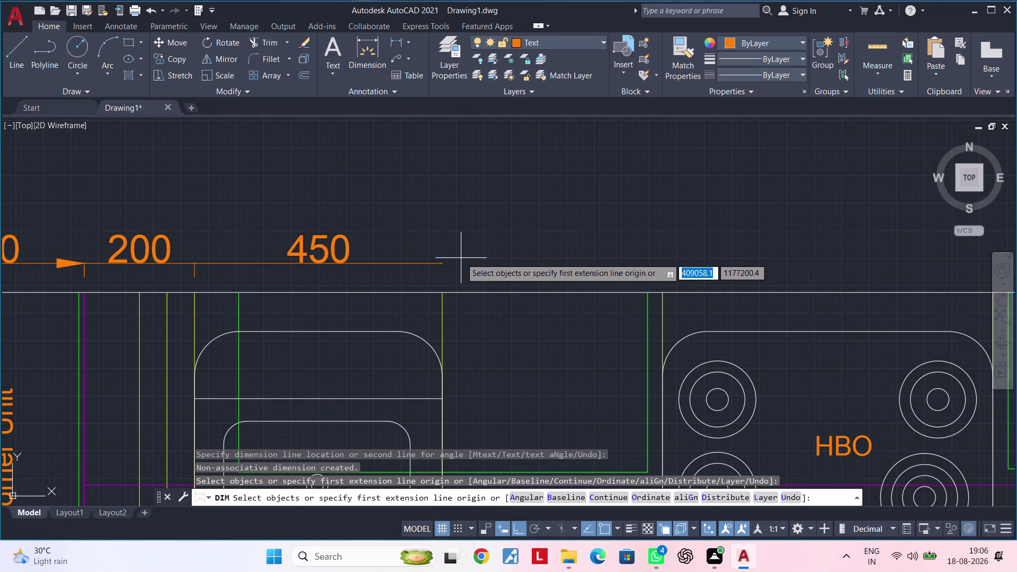
key(space)
key(space)
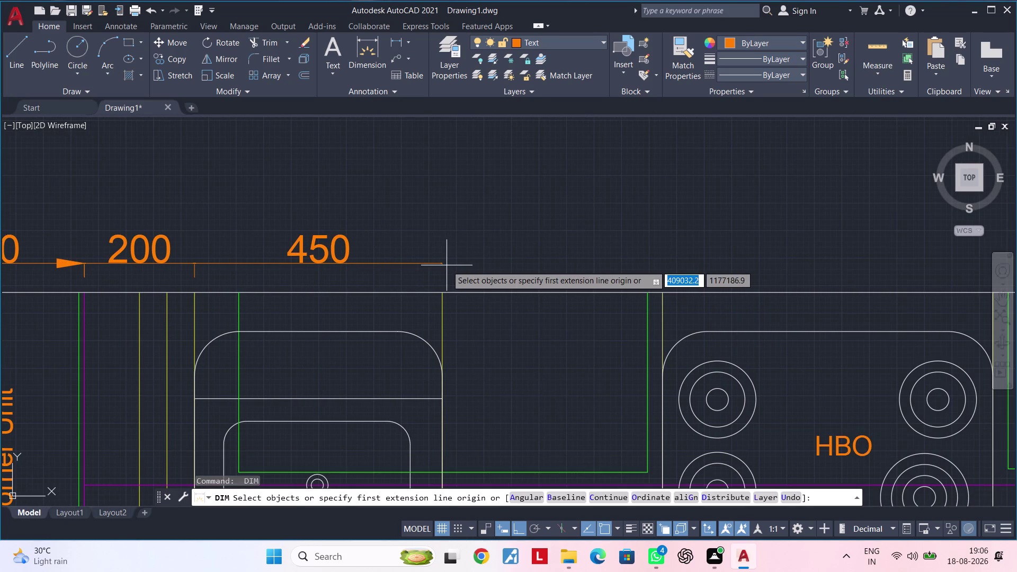
click(440, 262)
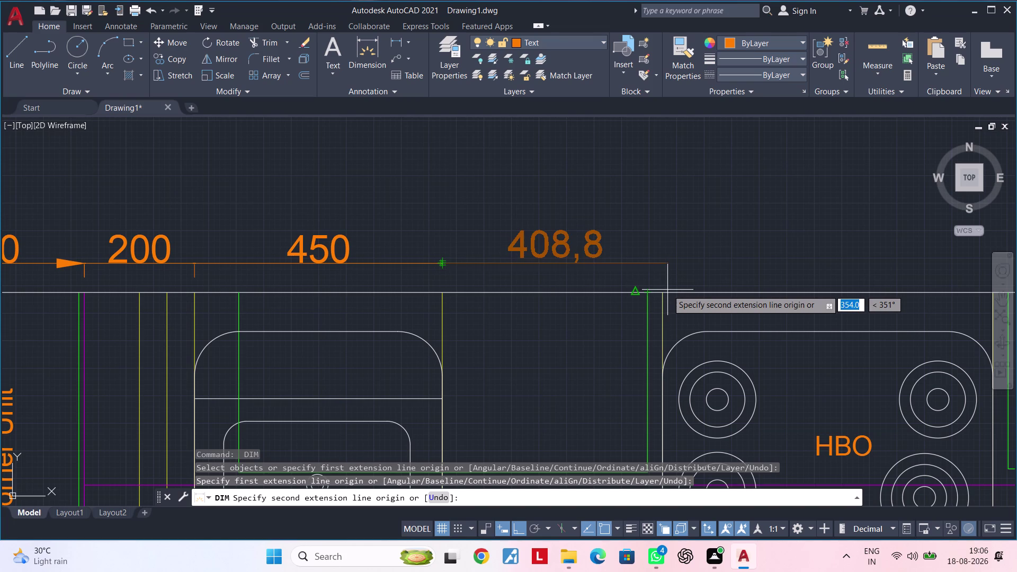
click(662, 261)
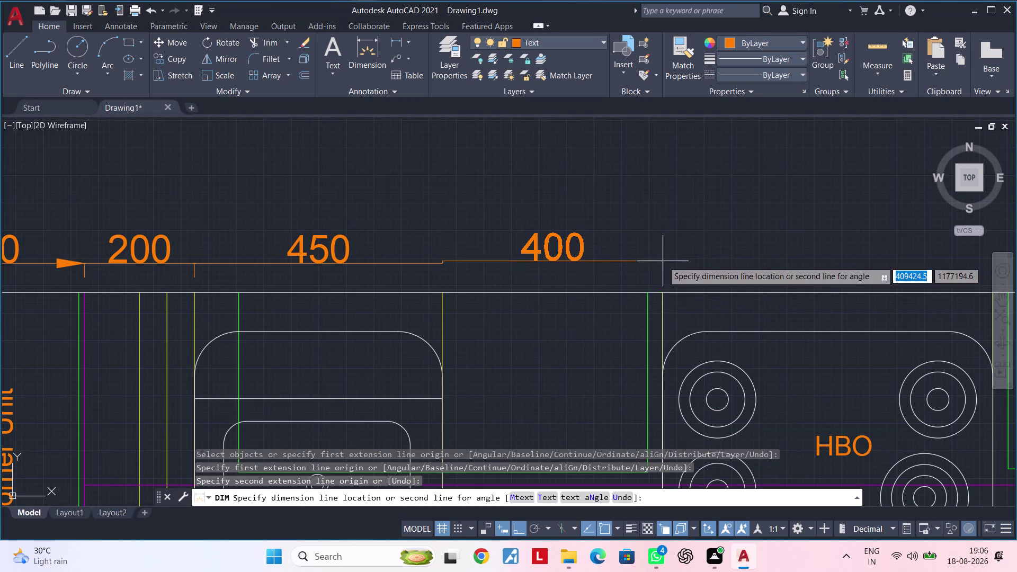
click(443, 265)
Add the 600 dimension across the hob cabinet, in line with the others.
middle_drag(669, 270, 452, 270)
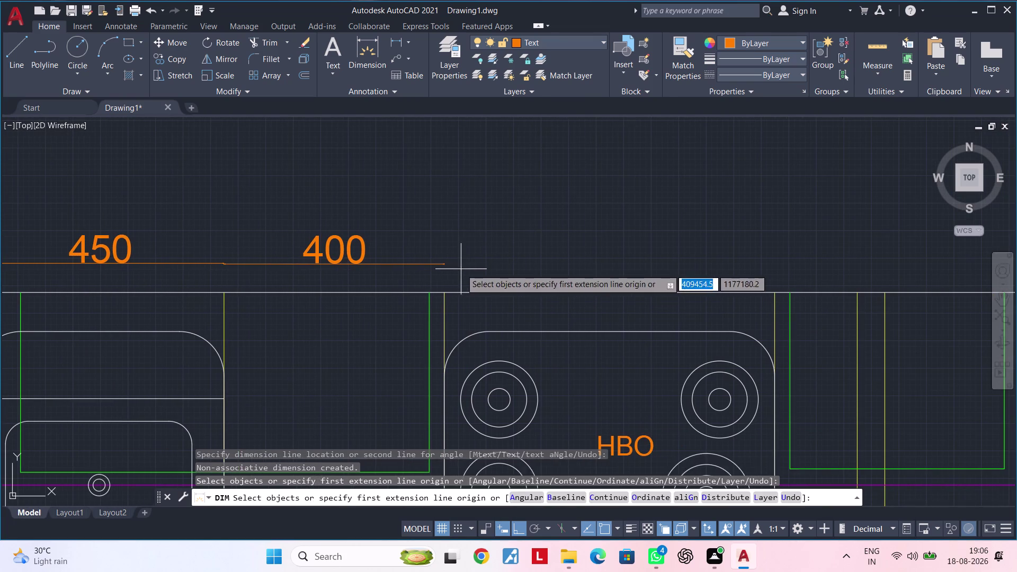
key(space)
key(space)
click(440, 264)
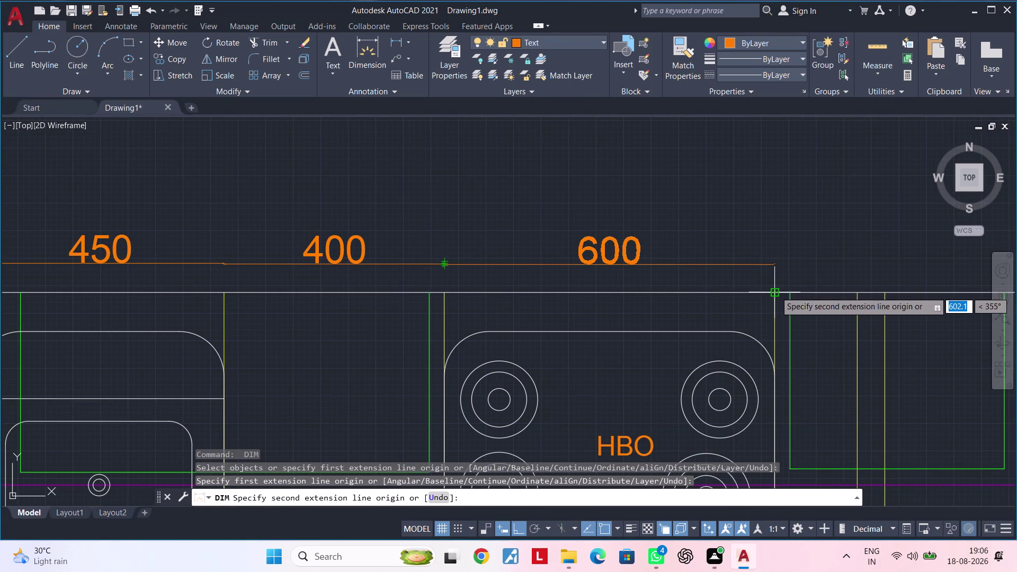
click(774, 265)
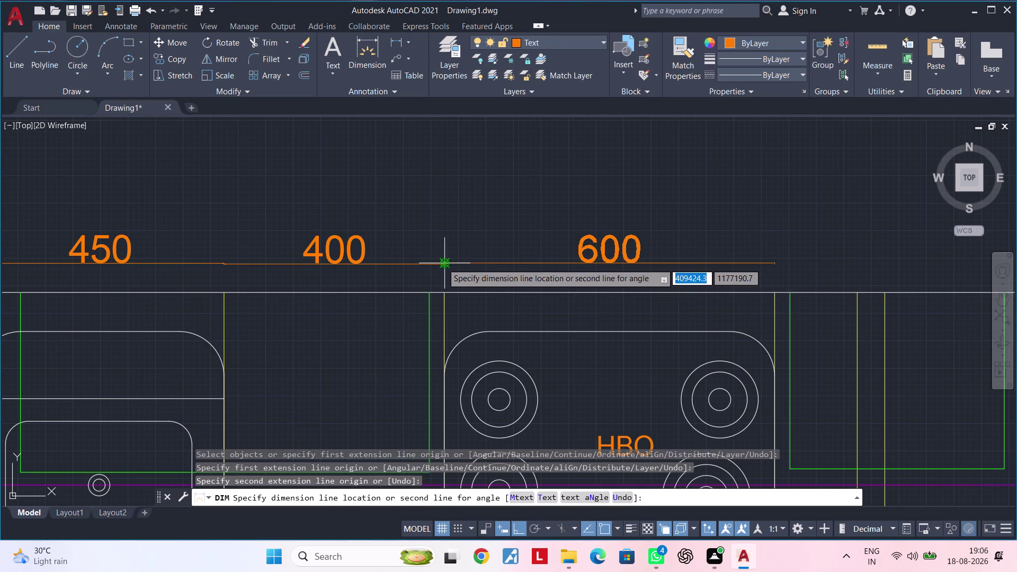
click(442, 263)
Start another top-row dimension from the 600 dimension's end.
middle_drag(732, 261, 402, 262)
key(space)
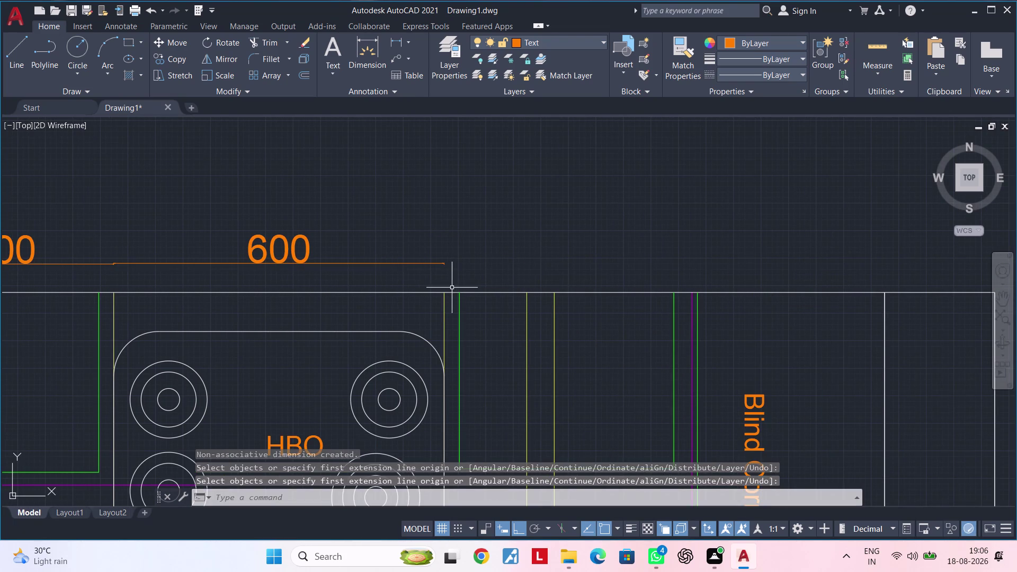
key(space)
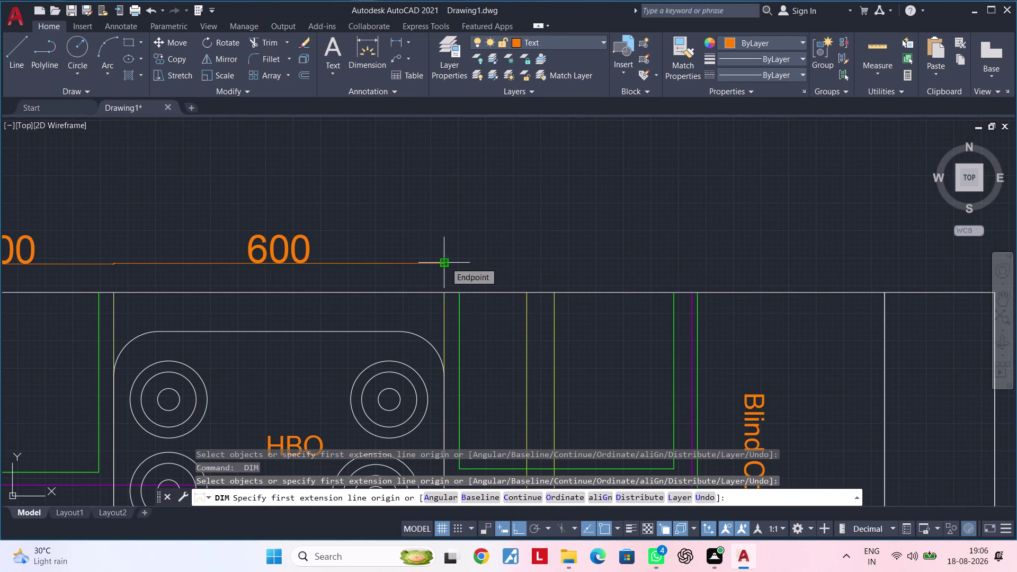
click(446, 262)
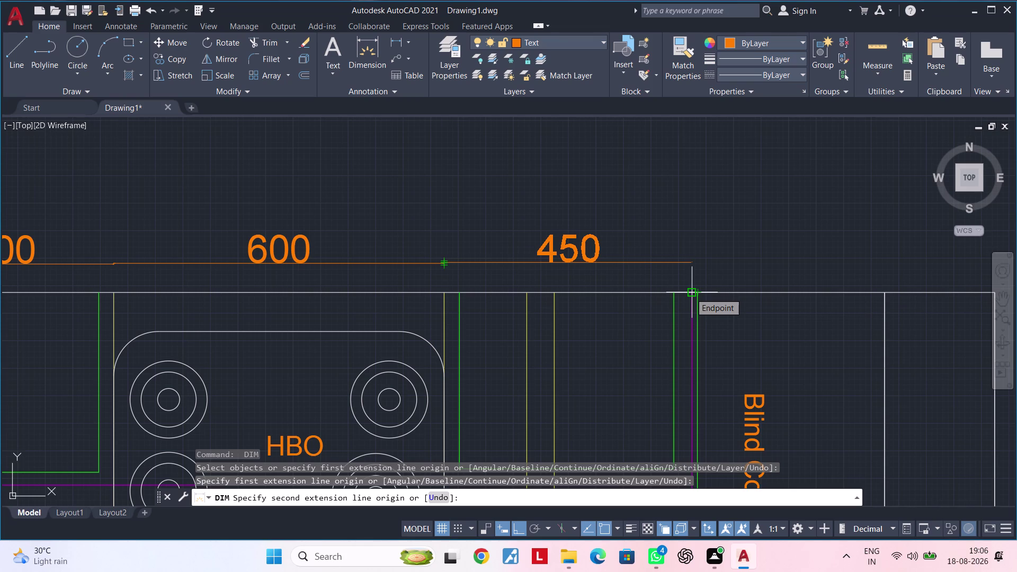
scroll(down, 3)
scroll(up, 3)
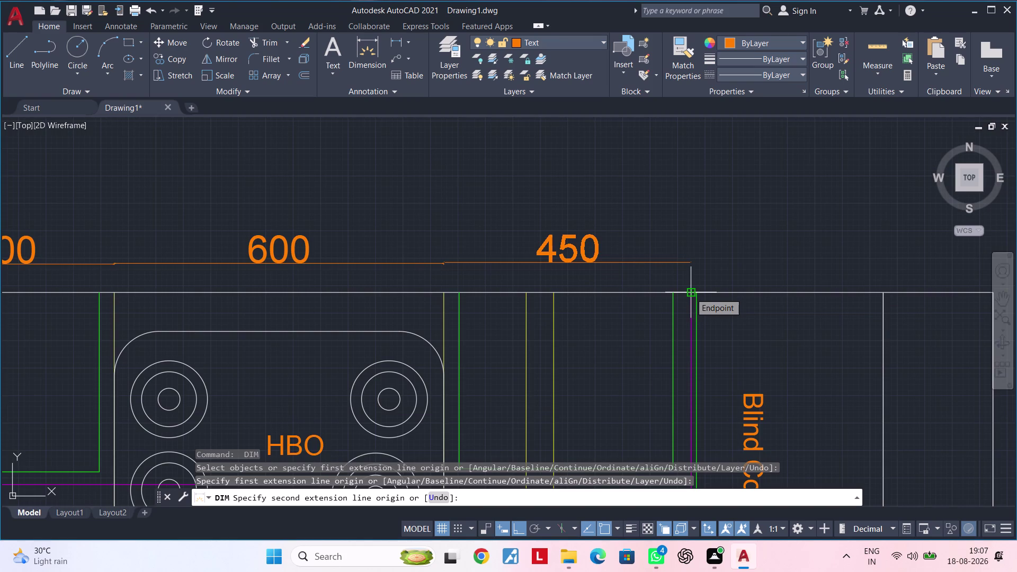
scroll(down, 3)
middle_drag(690, 291, 613, 291)
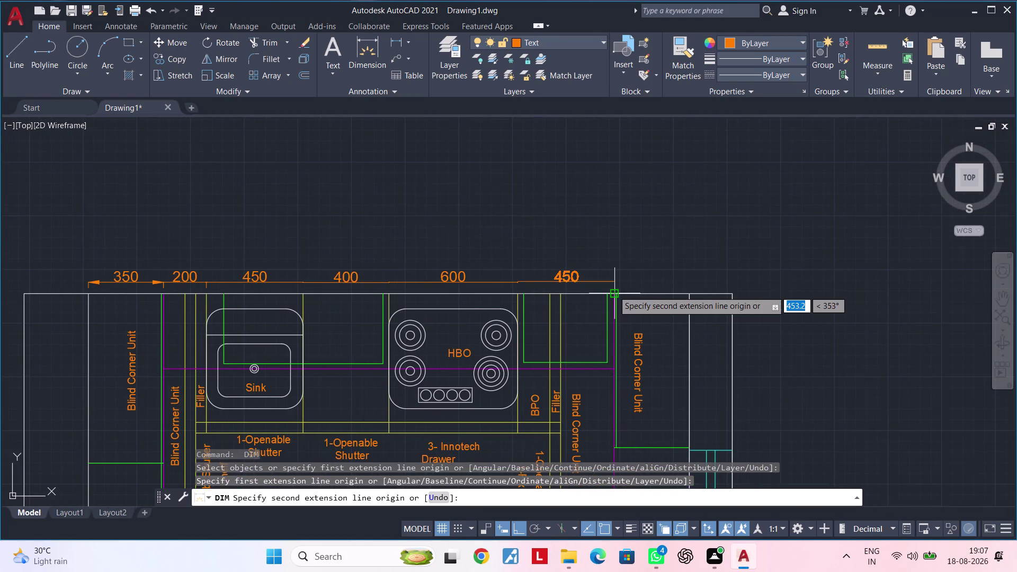
scroll(up, 3)
key(Escape)
key(space)
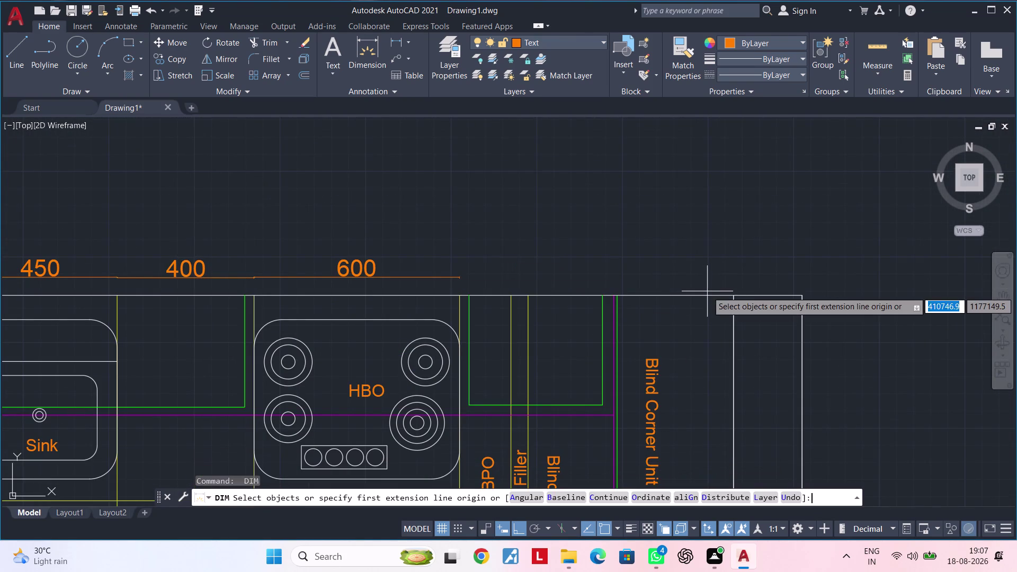
click(734, 295)
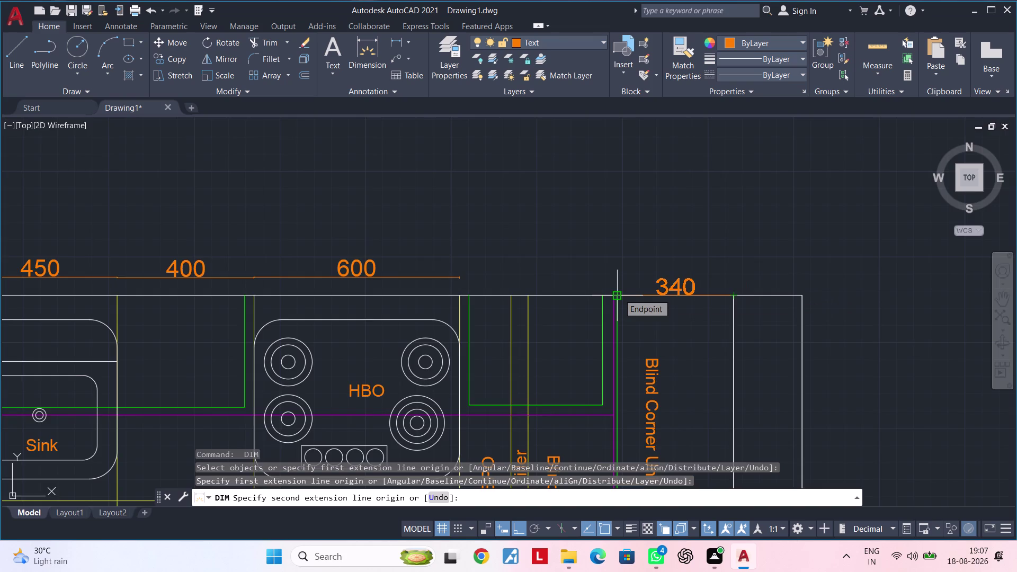
scroll(up, 3)
click(600, 294)
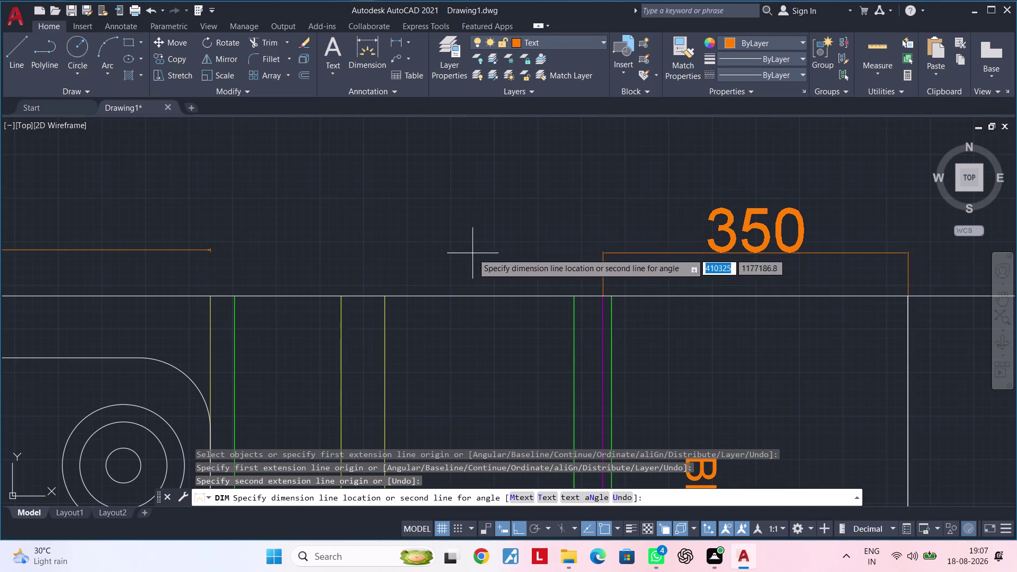
click(210, 249)
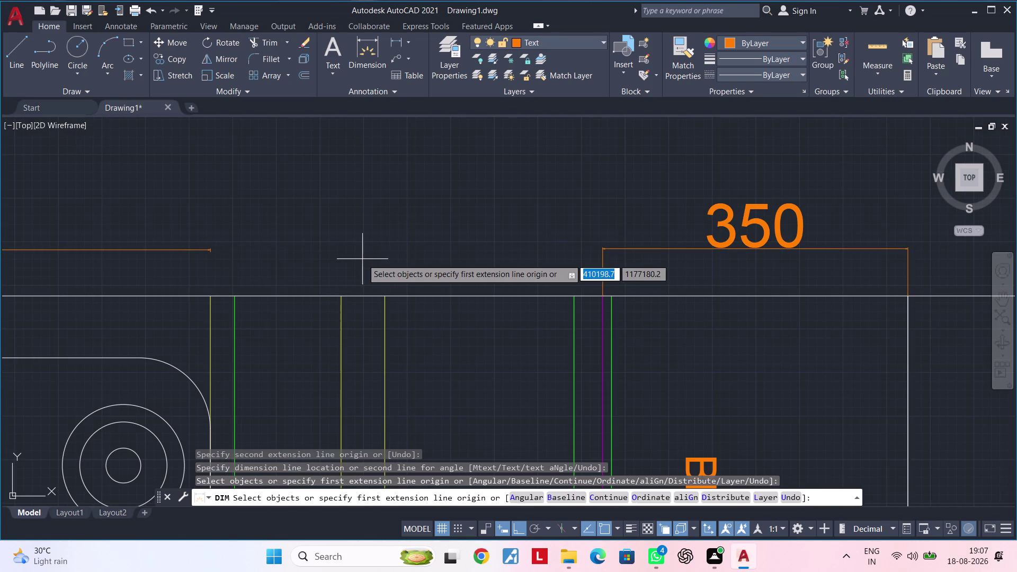
key(space)
key(space)
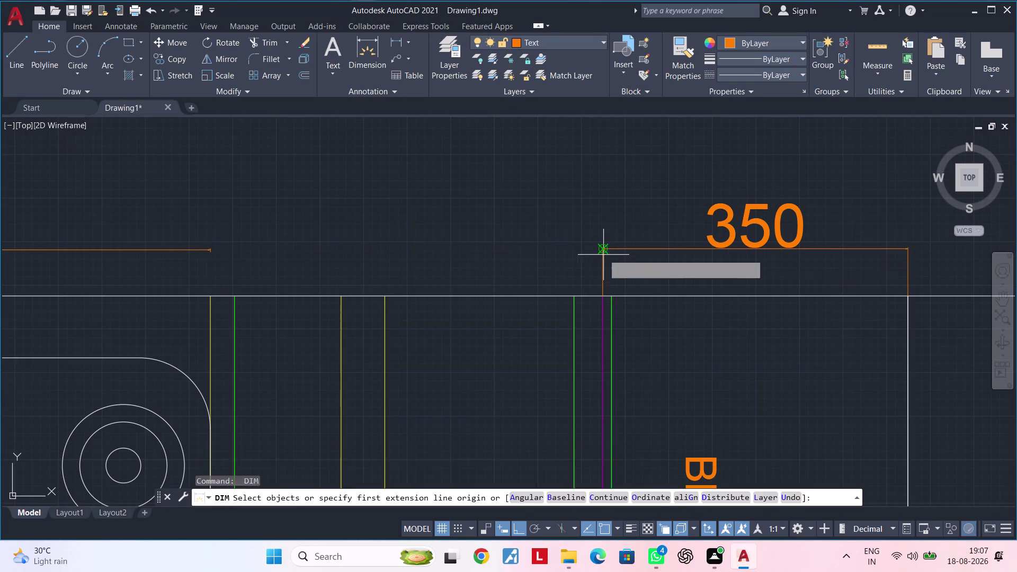
click(602, 249)
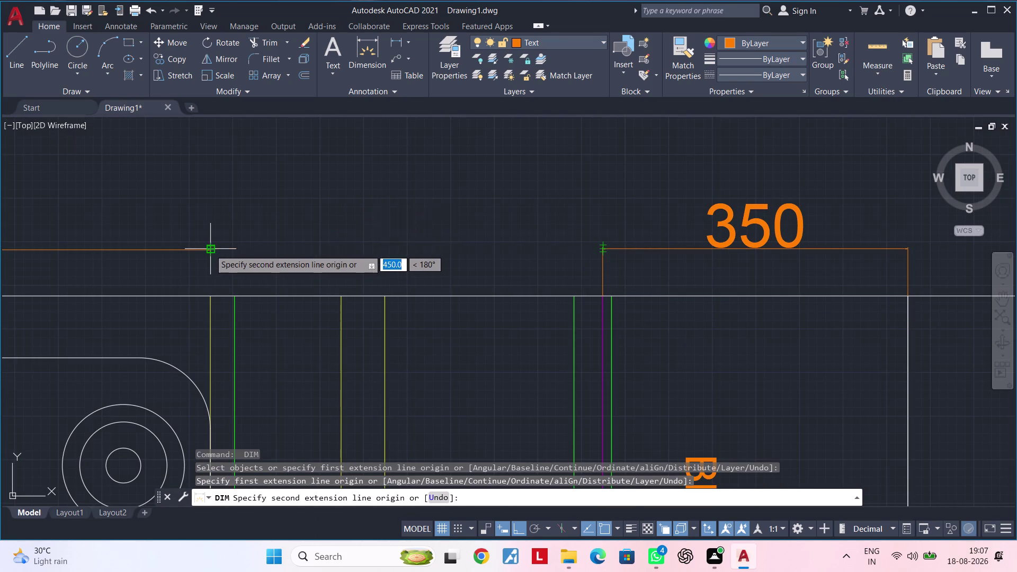
click(210, 249)
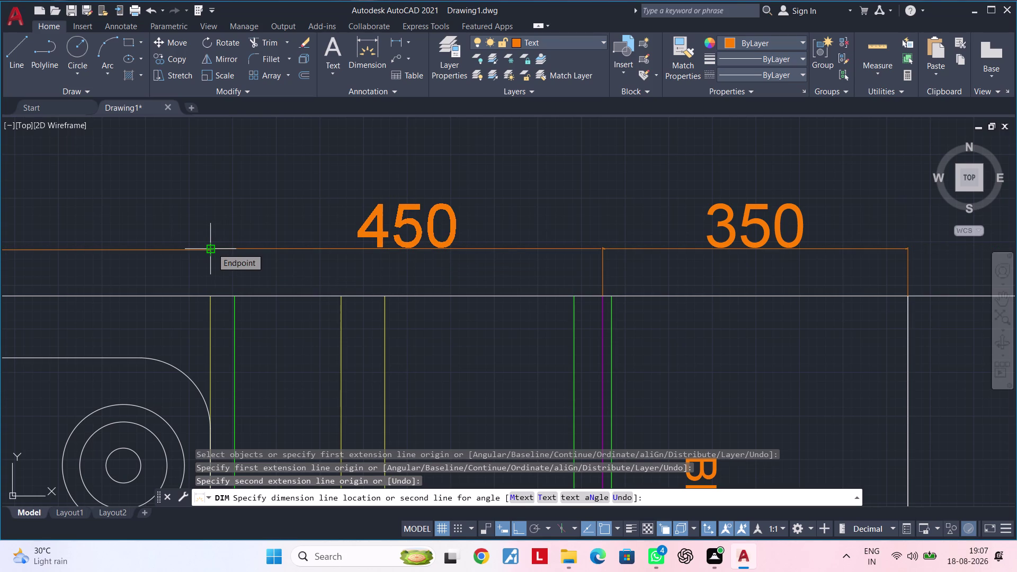
scroll(down, 3)
middle_drag(217, 246, 350, 242)
scroll(up, 3)
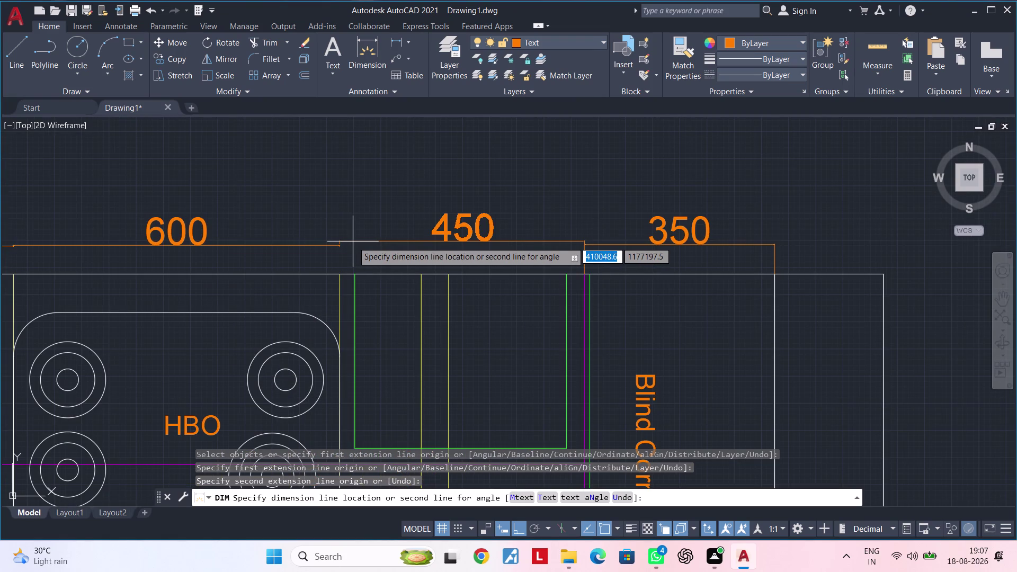
scroll(down, 3)
middle_drag(354, 241, 475, 240)
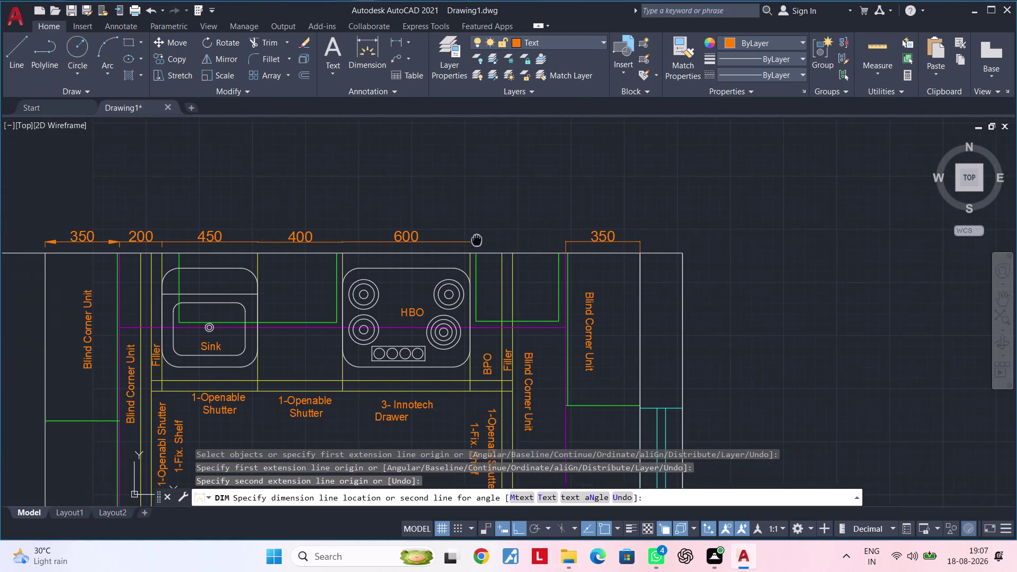
middle_drag(475, 240, 478, 239)
key(Escape)
key(Escape)
click(596, 238)
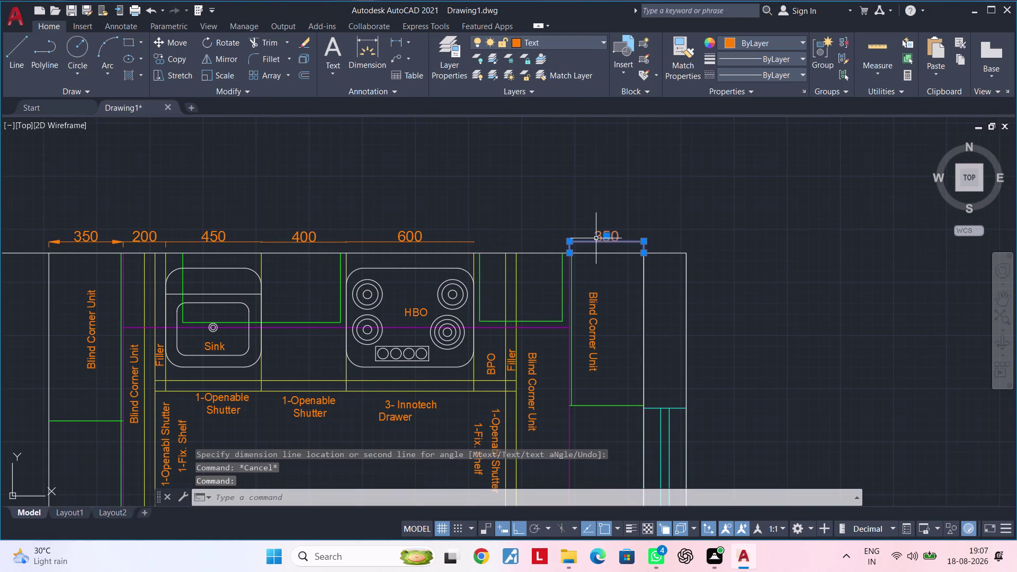
key(Delete)
middle_drag(571, 242, 697, 236)
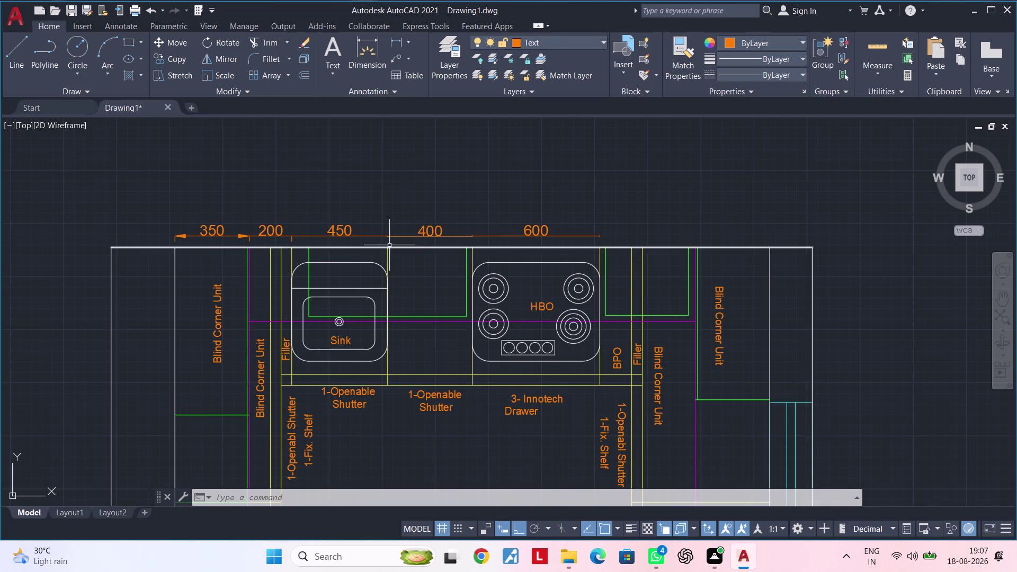
scroll(up, 3)
click(446, 222)
Delete the selected 400 dimension between the sink and hob.
key(Delete)
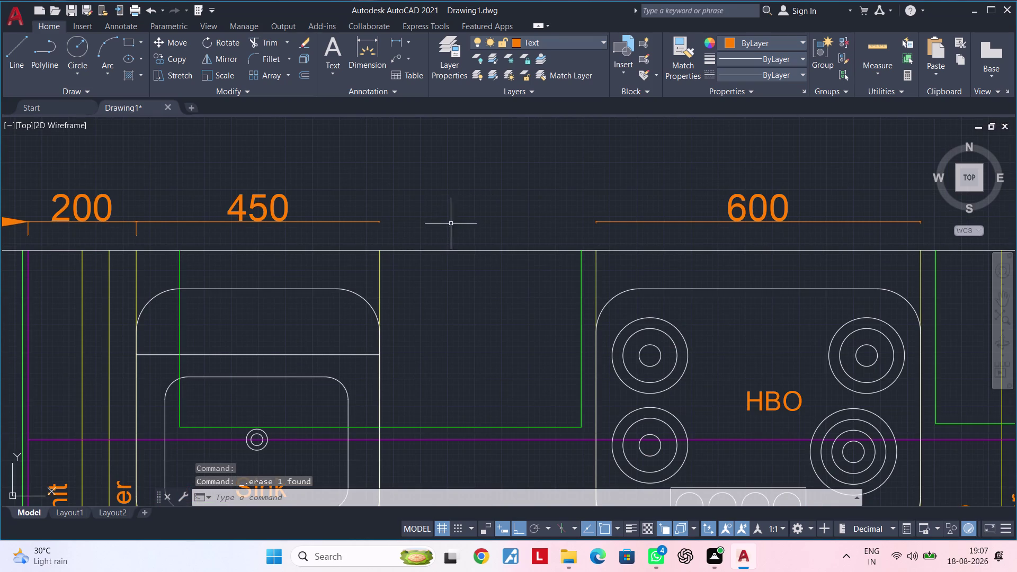
middle_drag(462, 224, 439, 227)
key(space)
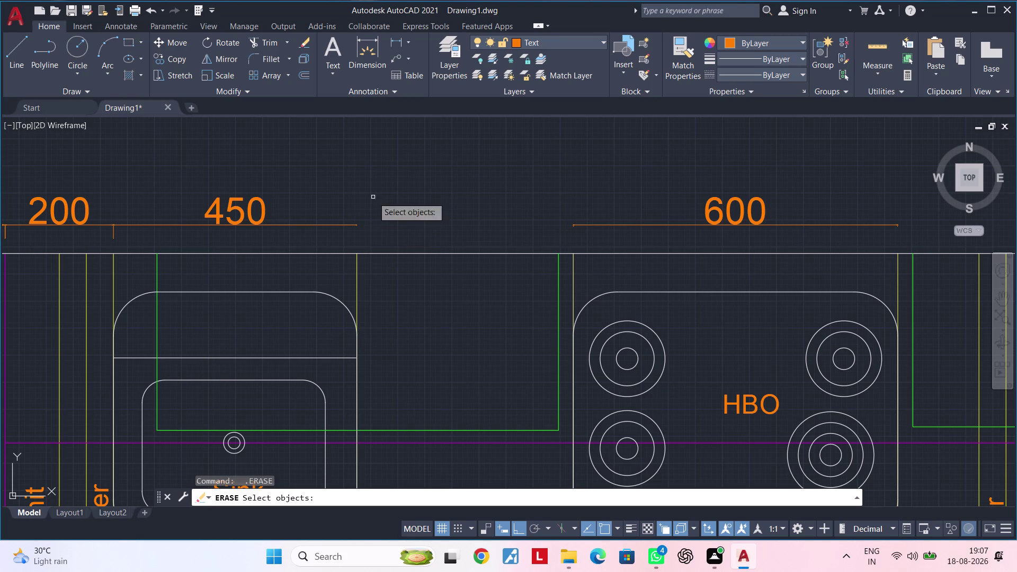
key(Escape)
Begin a replacement dimension from the 450 dimension's end, then cancel it.
click(374, 45)
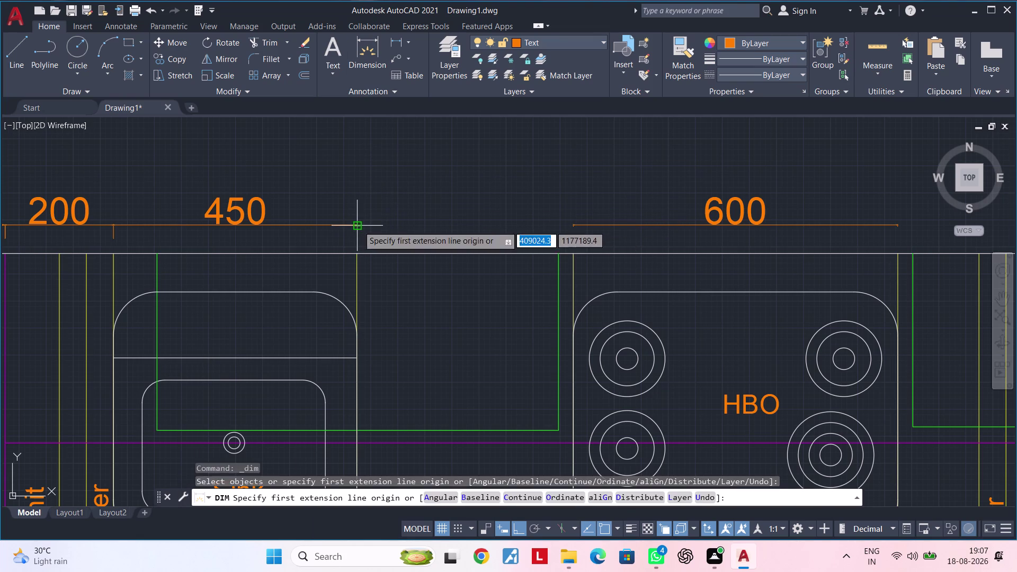
click(358, 226)
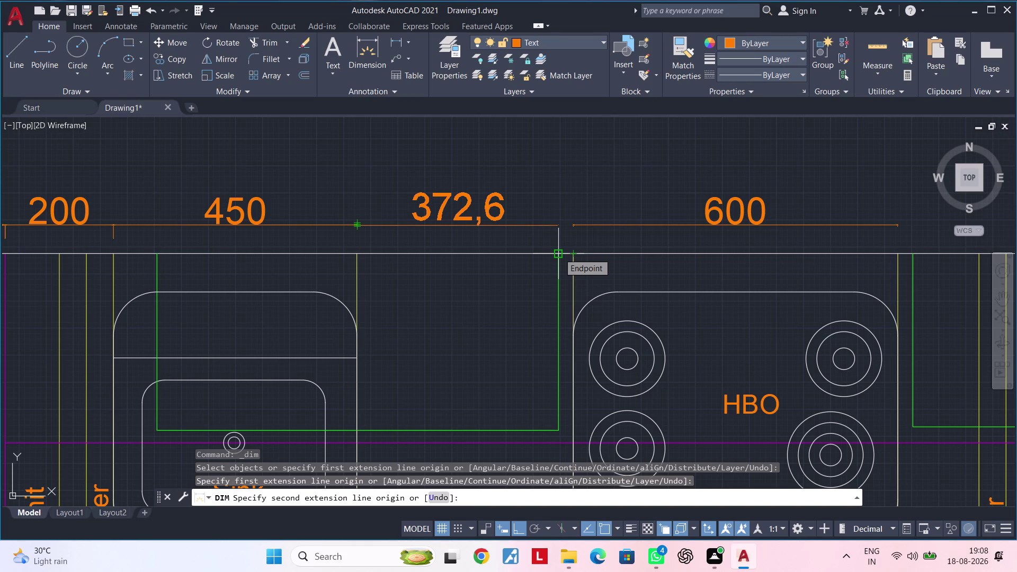
scroll(up, 3)
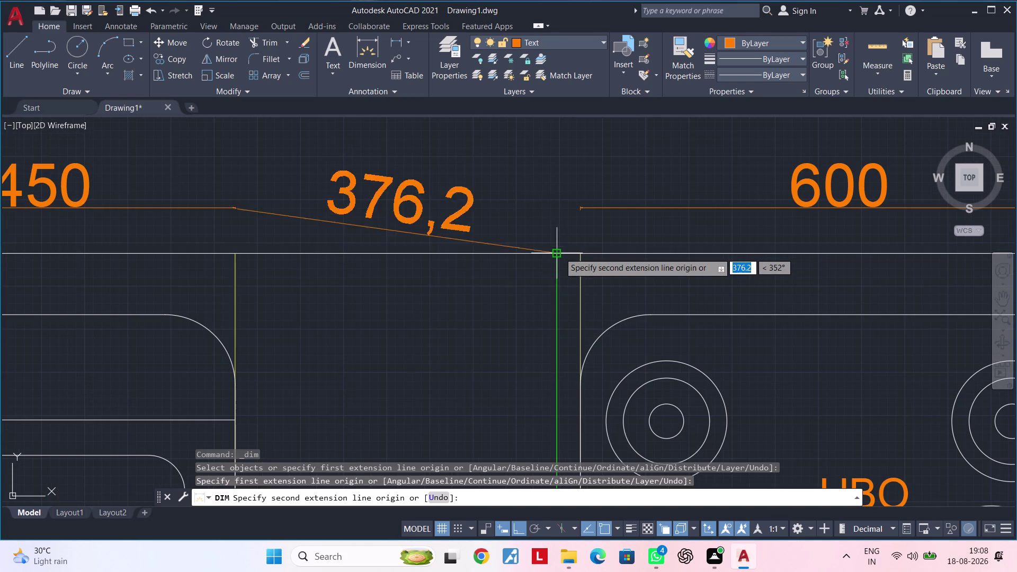
scroll(down, 3)
middle_drag(547, 264, 533, 225)
key(Escape)
key(Escape)
click(542, 250)
key(Escape)
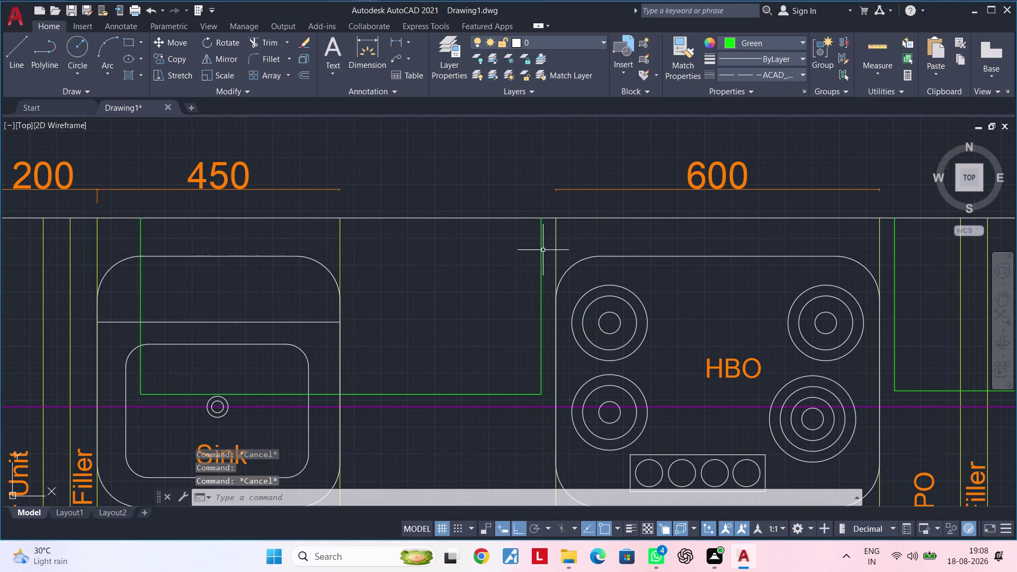
Grip the green outline's top-right corner above the sink, then cancel the stretch.
click(541, 266)
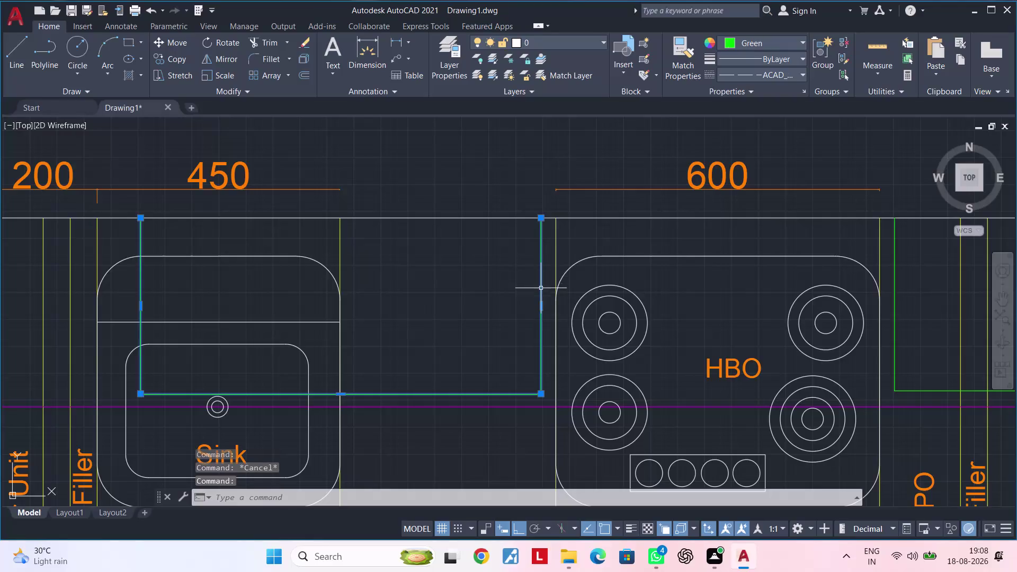
click(542, 306)
click(548, 306)
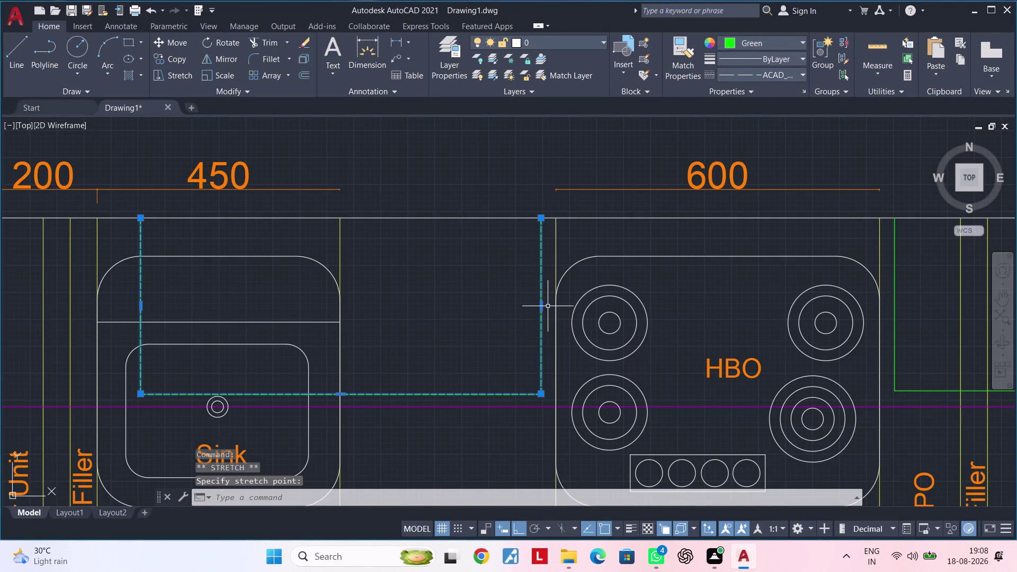
middle_drag(537, 271, 512, 280)
scroll(up, 3)
scroll(up, 3)
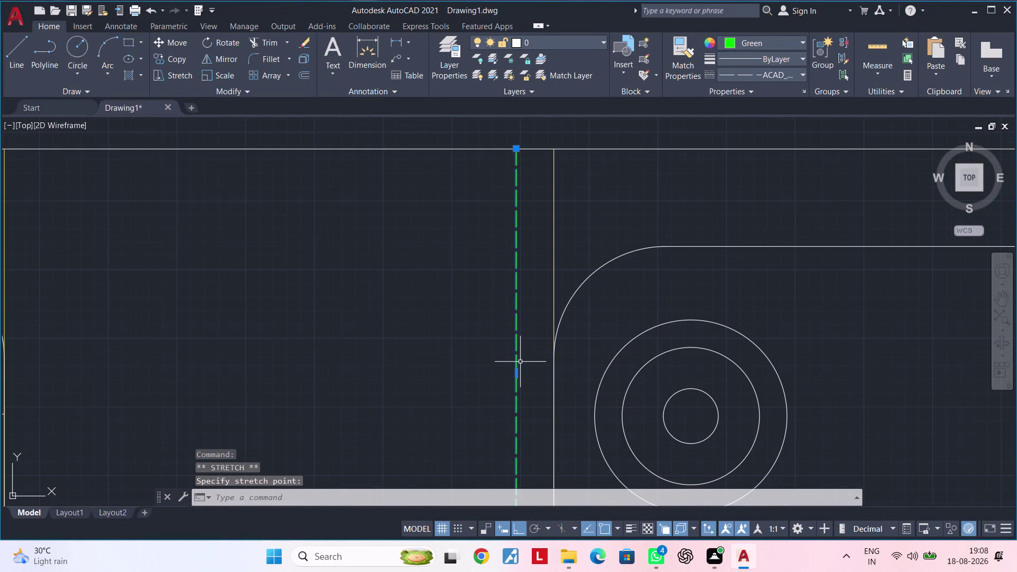
click(517, 372)
click(526, 372)
scroll(down, 3)
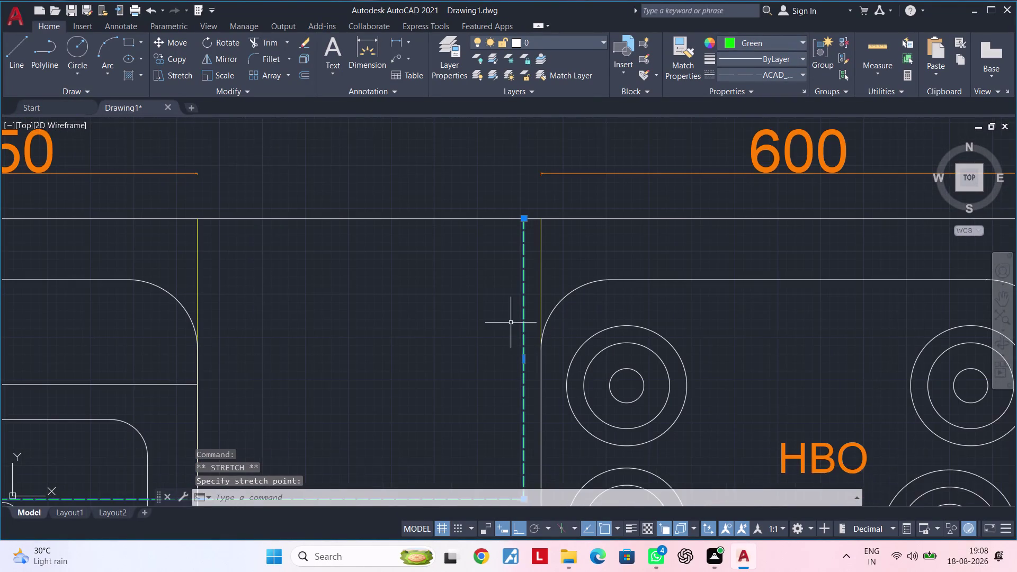
middle_drag(510, 322, 514, 355)
scroll(down, 3)
middle_drag(491, 329, 502, 304)
key(Escape)
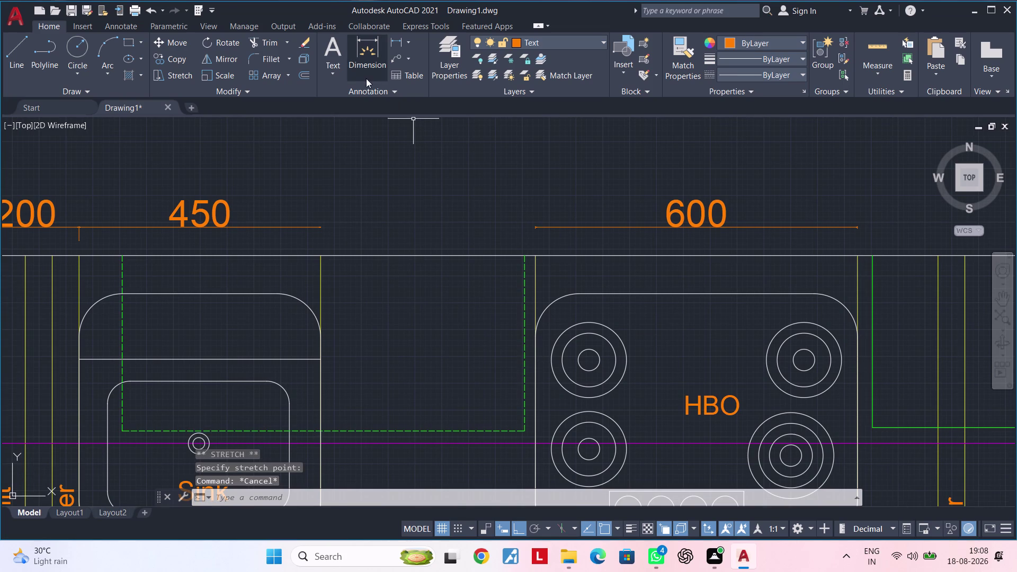
Try linear and general dimensions from the outline's corner, then cancel.
click(395, 43)
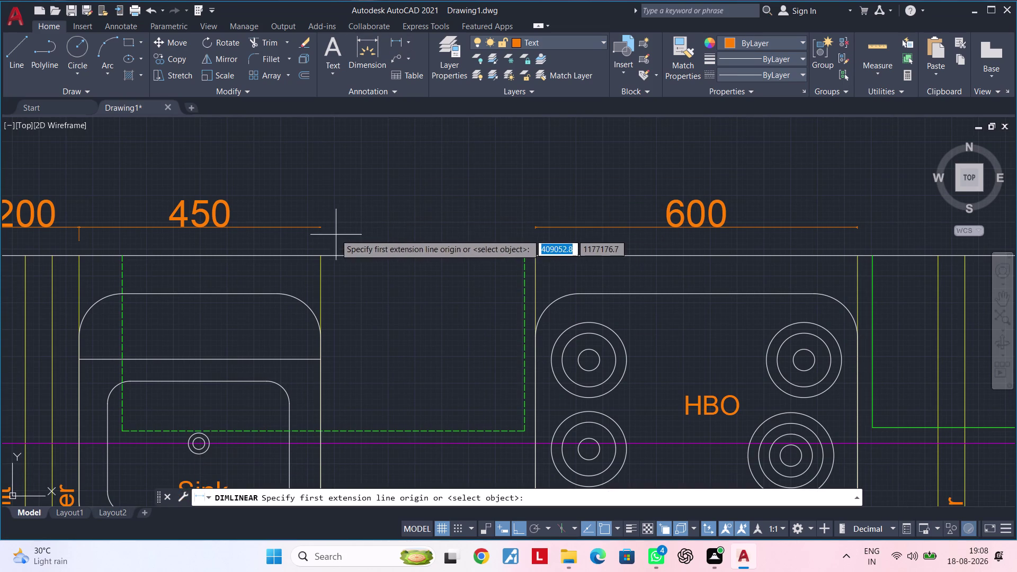
key(Escape)
click(375, 53)
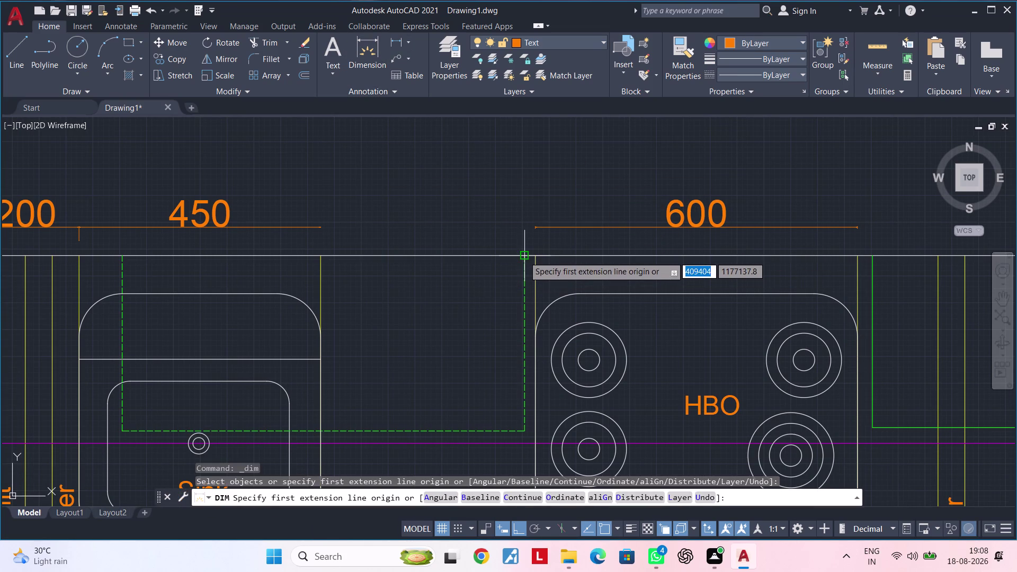
click(523, 256)
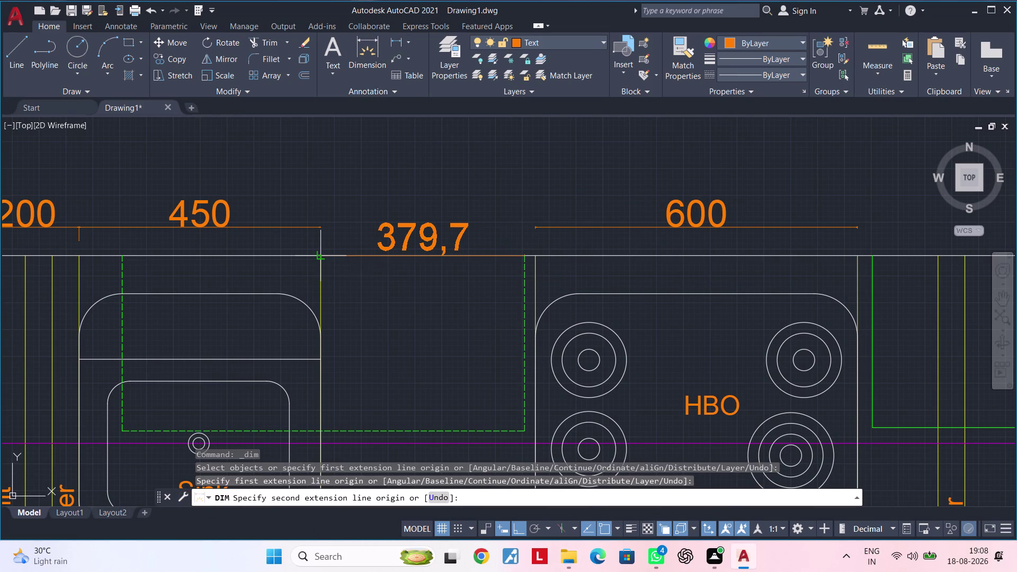
key(Escape)
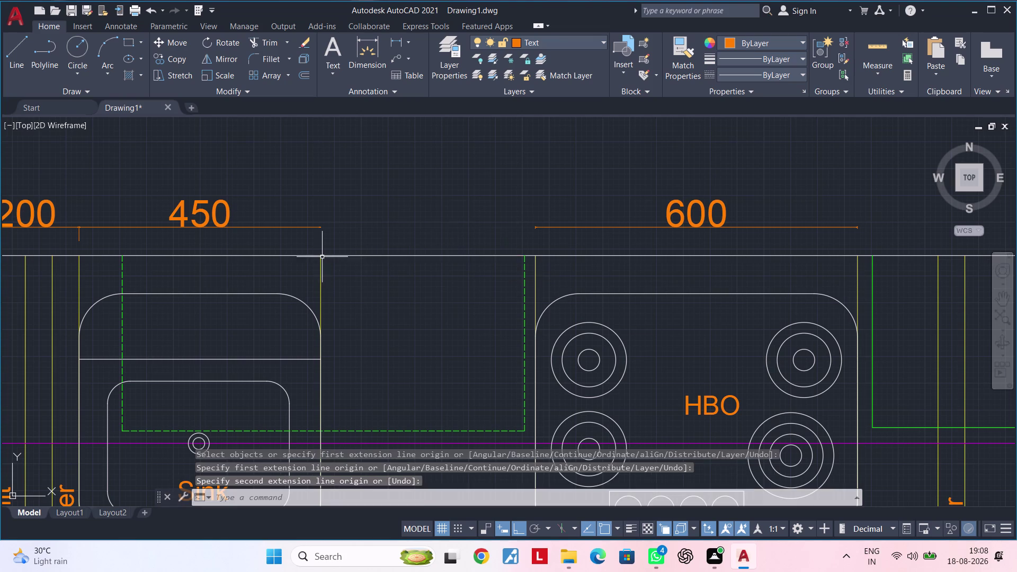
Grip-stretch the outline's edge point, then restart DIM with the top row centred.
middle_drag(507, 268, 469, 261)
scroll(up, 3)
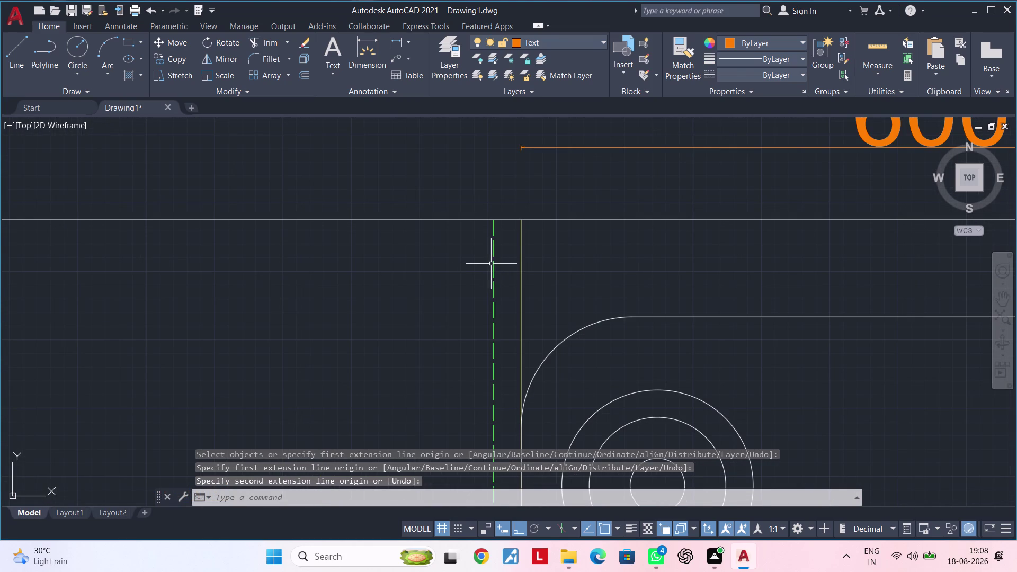
click(492, 263)
middle_drag(494, 276, 490, 204)
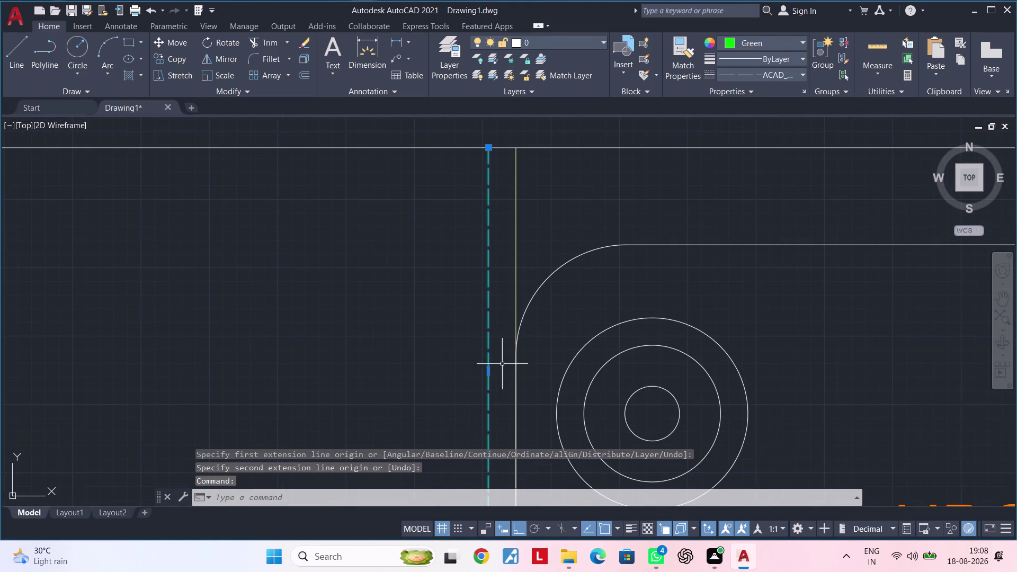
click(490, 368)
click(493, 368)
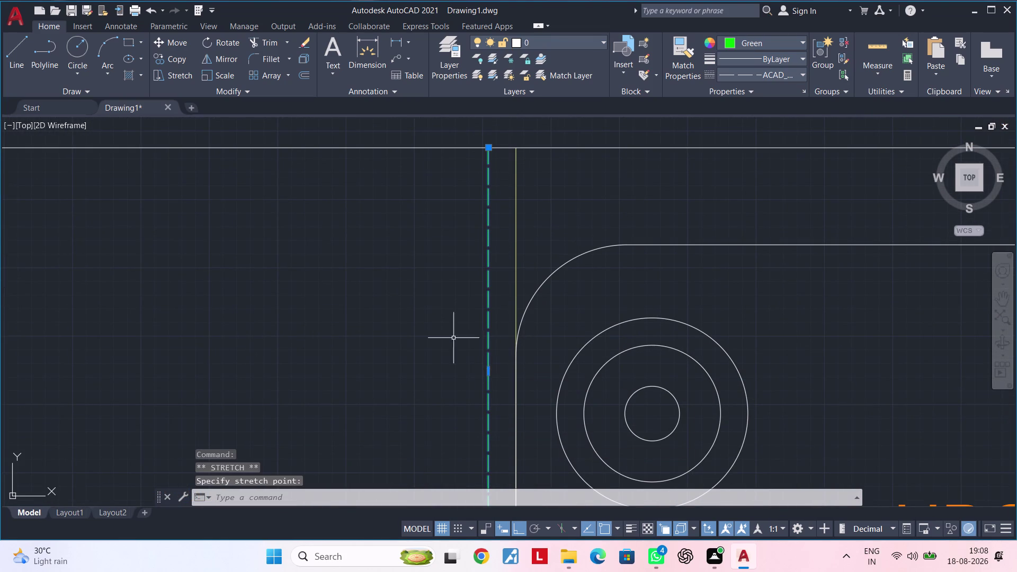
scroll(down, 3)
middle_drag(445, 327, 490, 338)
key(space)
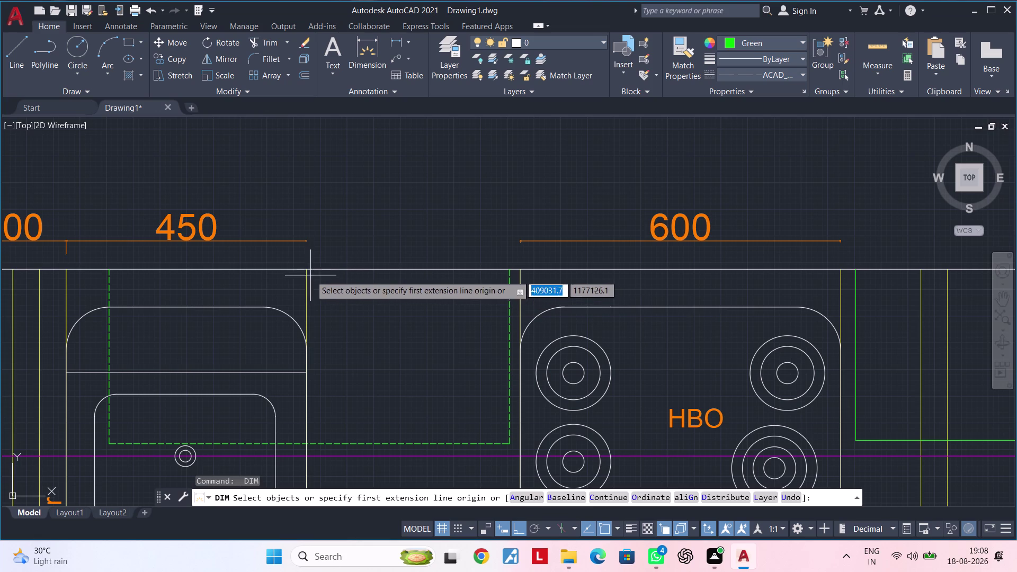
Dimension the gap between the 450 and 600 spans in the top row.
click(308, 271)
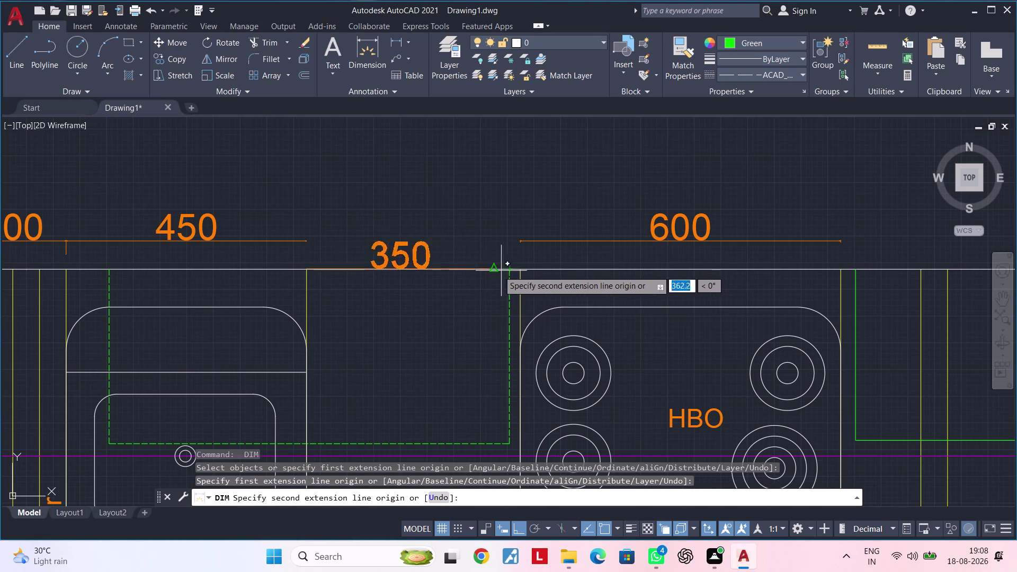
click(508, 269)
click(493, 248)
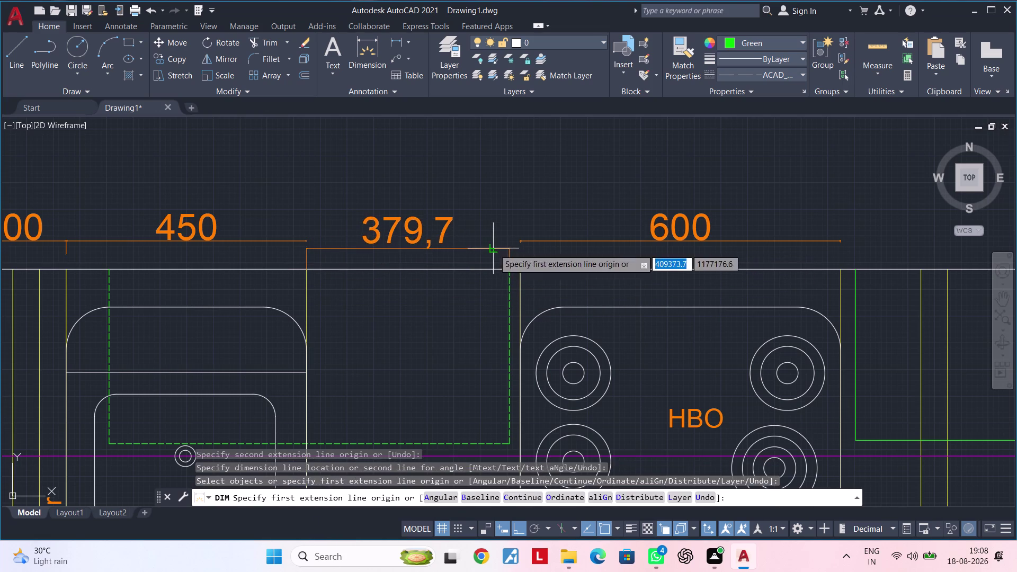
middle_click(502, 284)
scroll(up, 3)
scroll(up, 3)
key(Escape)
Stretch the dashed outline's right edge onto the counter line, making the dimension 388,9.
click(511, 276)
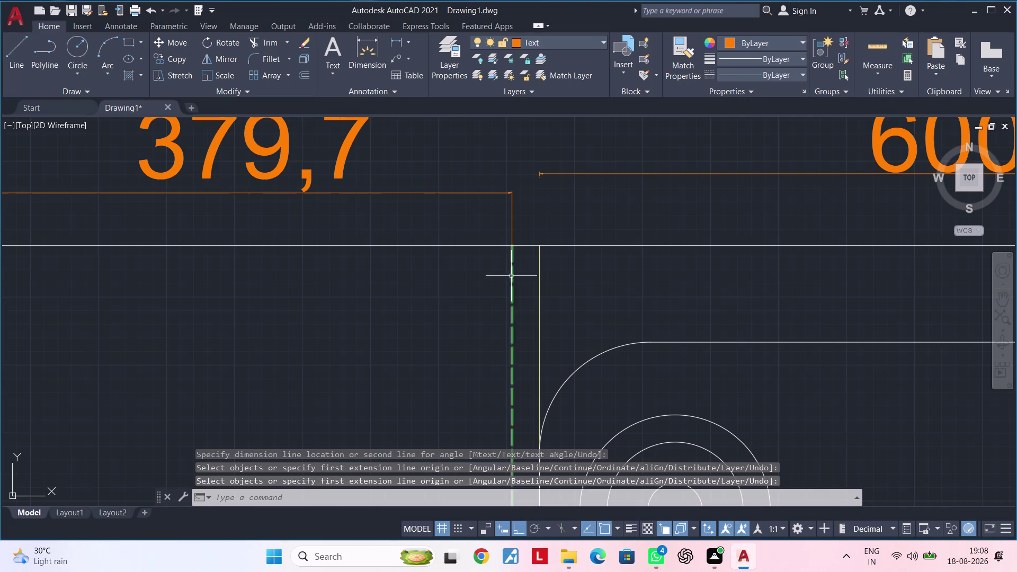
middle_drag(511, 321, 515, 250)
scroll(down, 3)
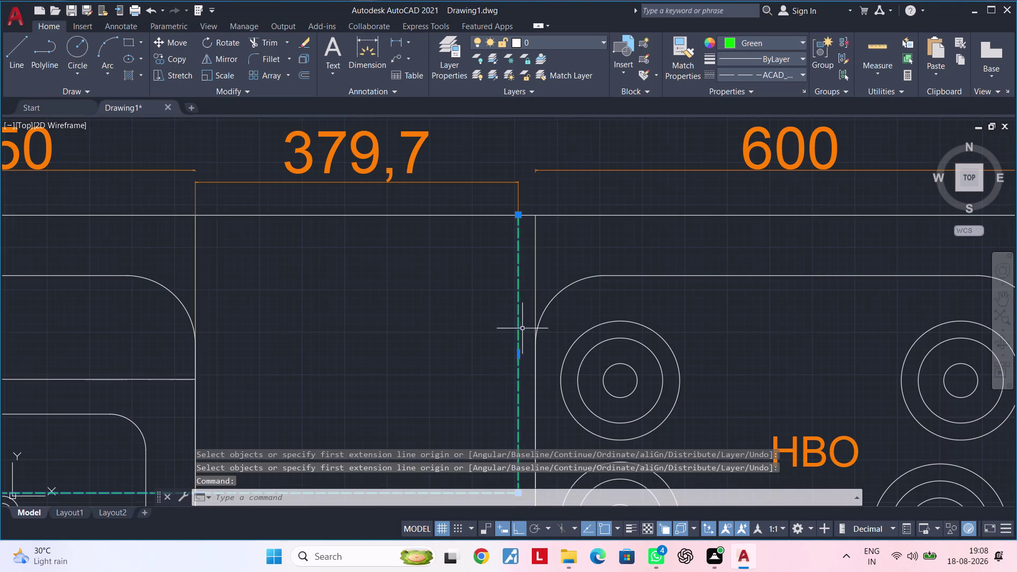
click(518, 353)
click(523, 353)
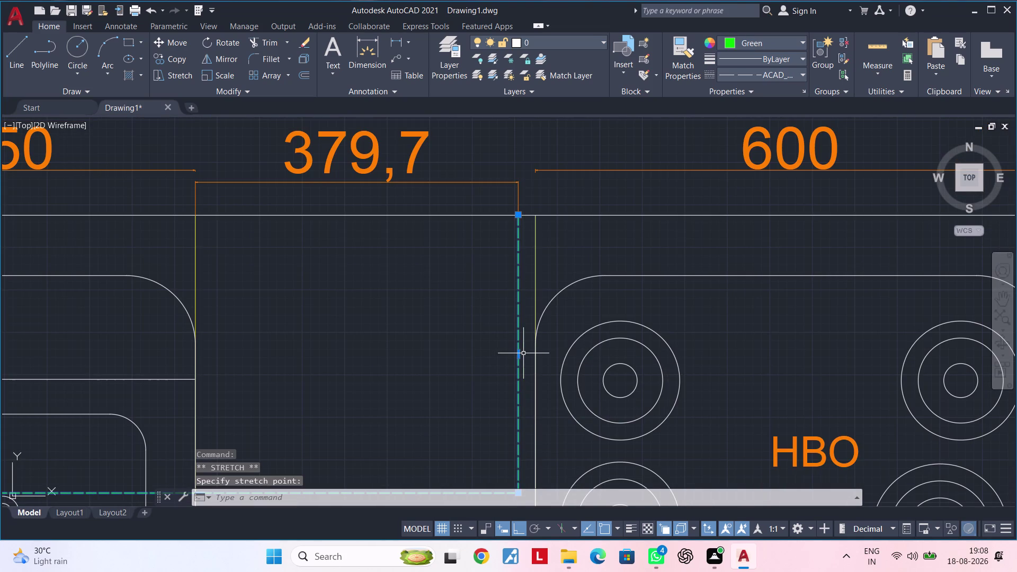
click(520, 354)
click(523, 354)
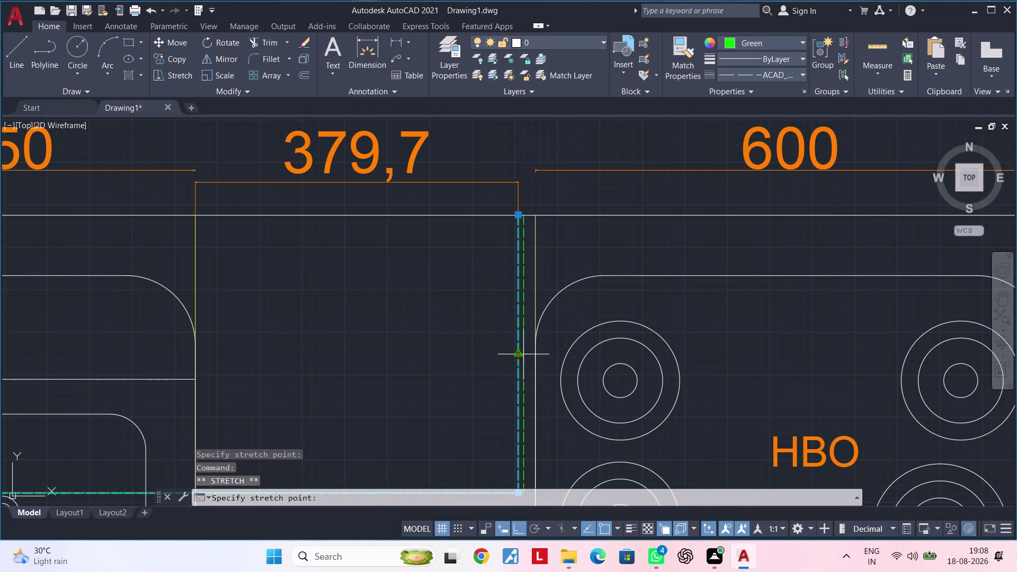
click(521, 355)
click(526, 356)
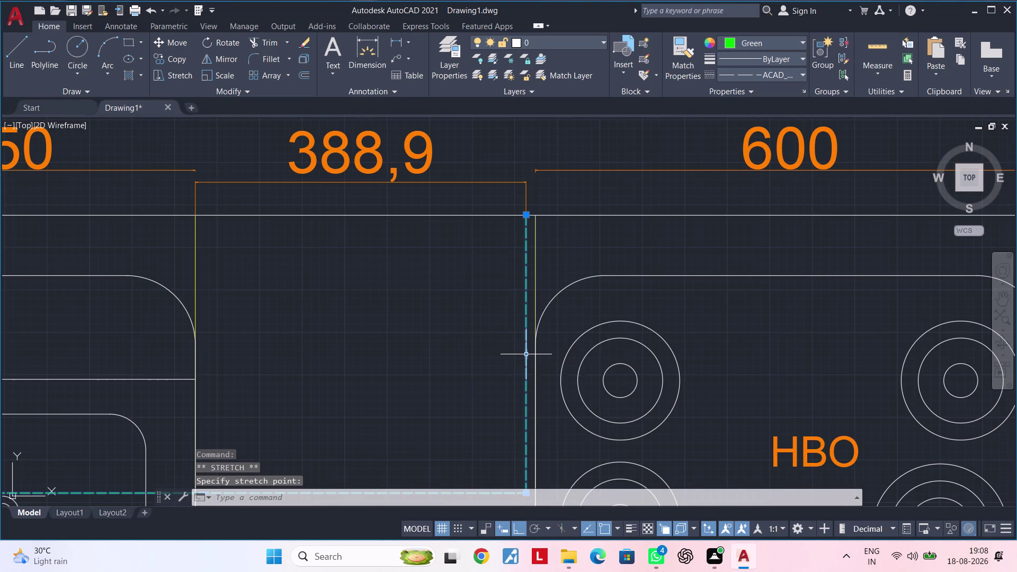
middle_drag(513, 336, 497, 369)
scroll(up, 3)
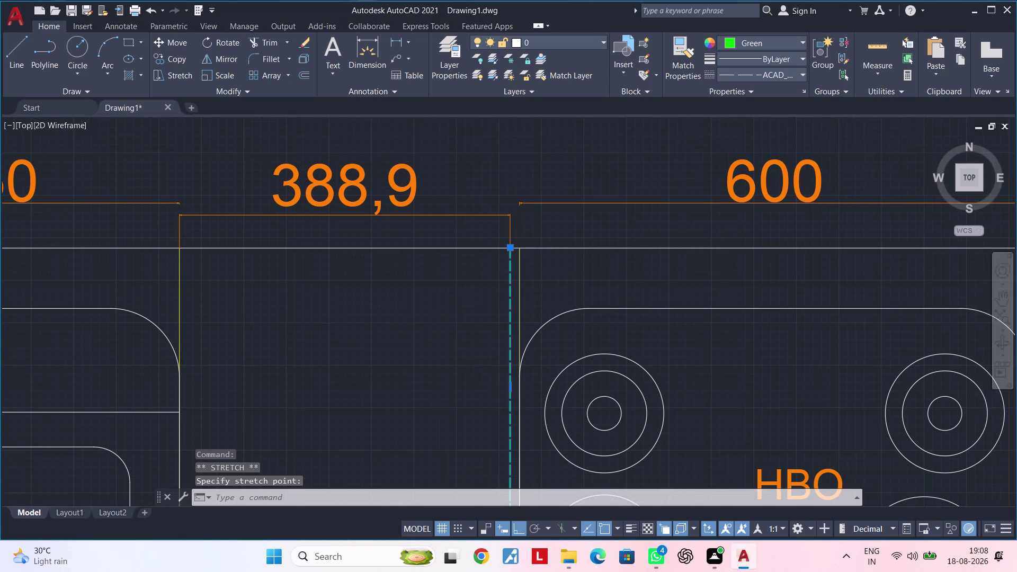
scroll(down, 3)
middle_drag(500, 357, 506, 320)
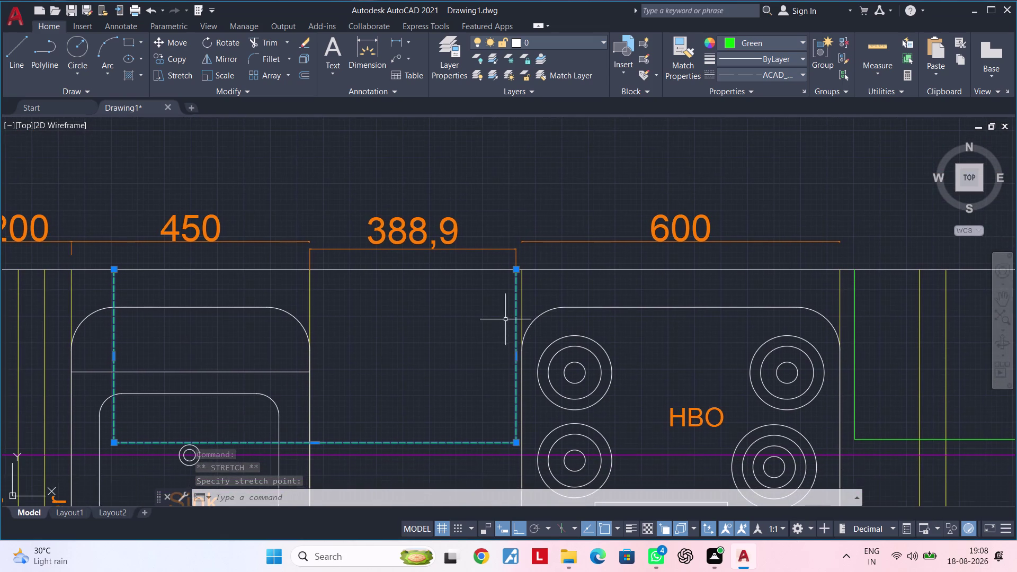
Move the dashed sink outline 8 units from its right edge, so the dimension reads 380,9.
key(m)
key(space)
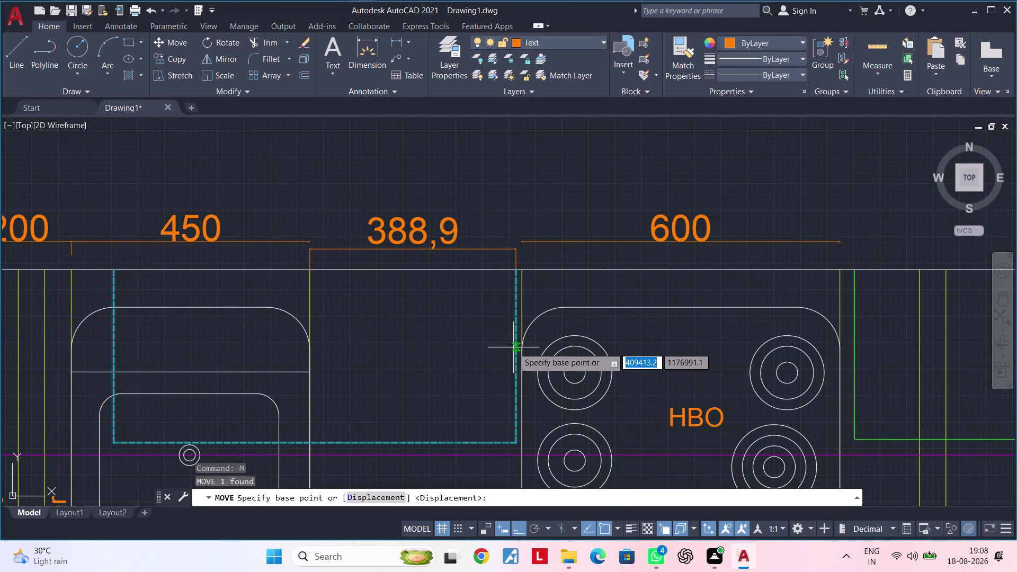
click(516, 347)
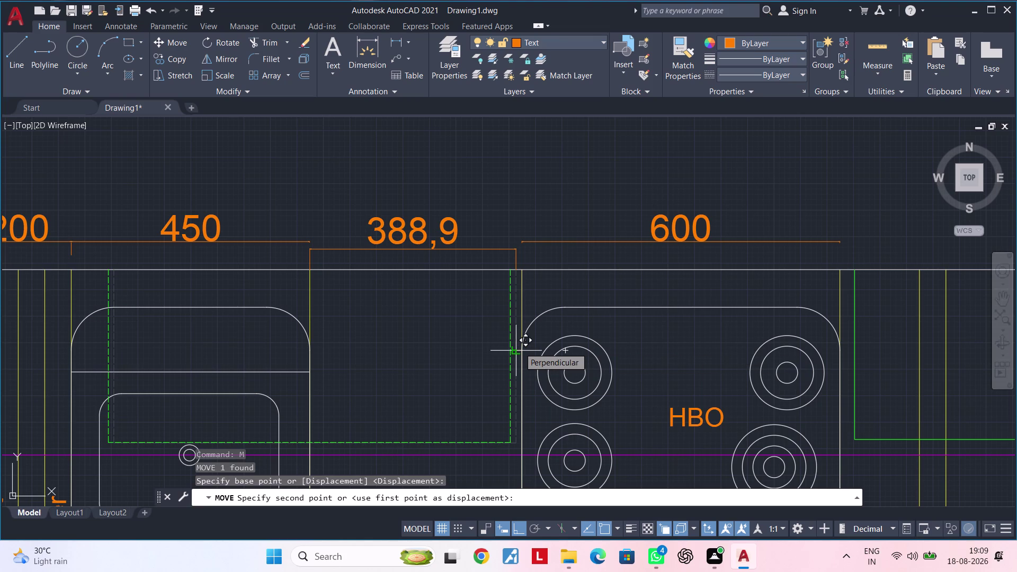
key(8)
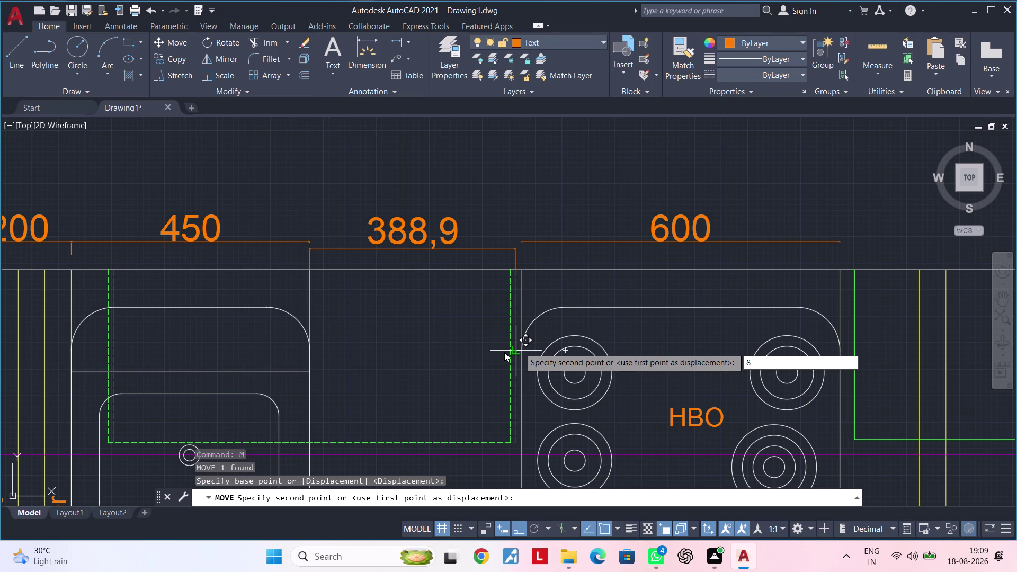
key(BackSpace)
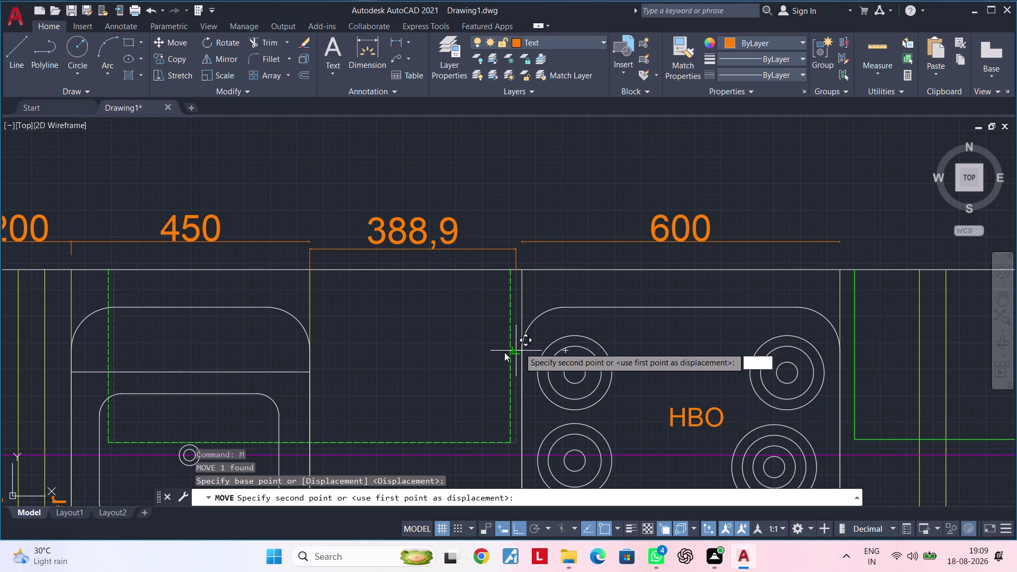
key(8)
key(Return)
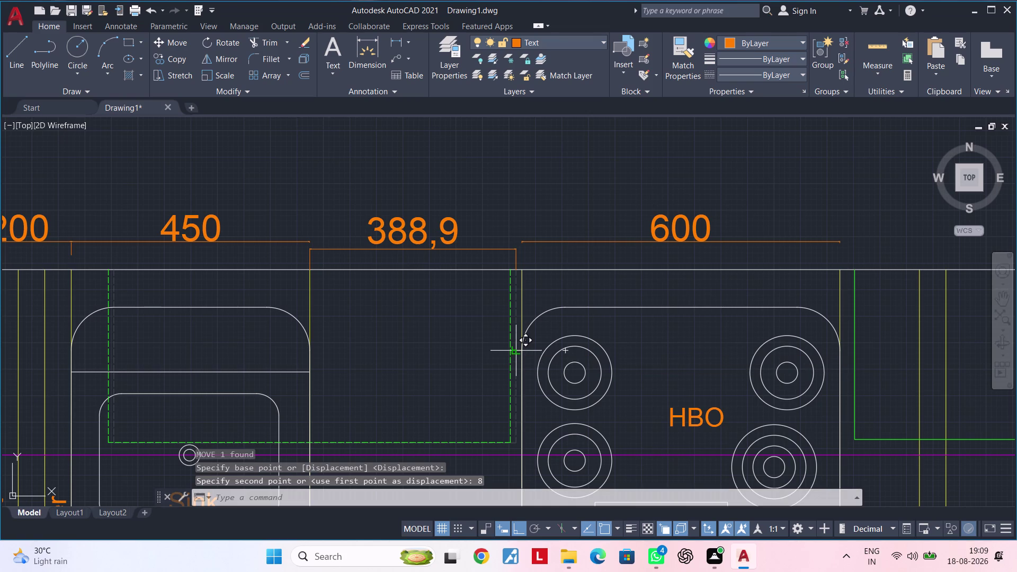
key(Escape)
key(Escape)
key(Escape)
key(Escape)
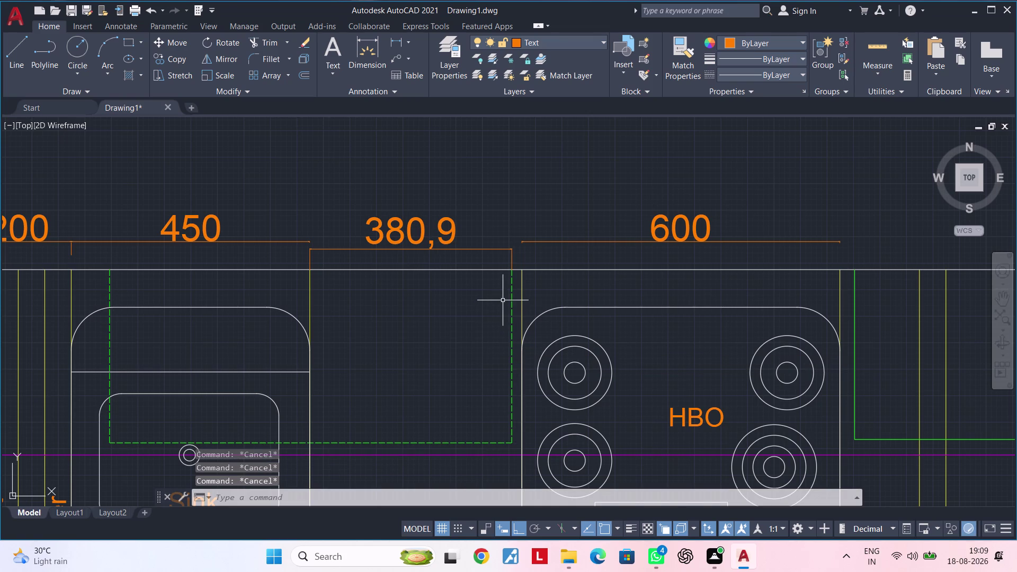
click(511, 303)
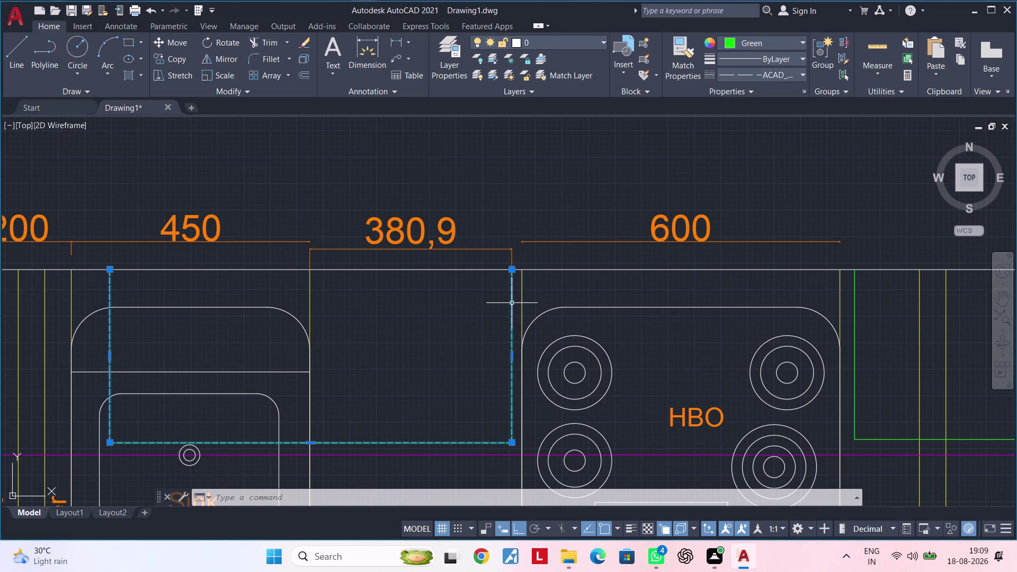
Clear the selection and cancel pending commands around the sink outline.
key(Escape)
key(Escape)
middle_drag(514, 313, 506, 289)
key(Escape)
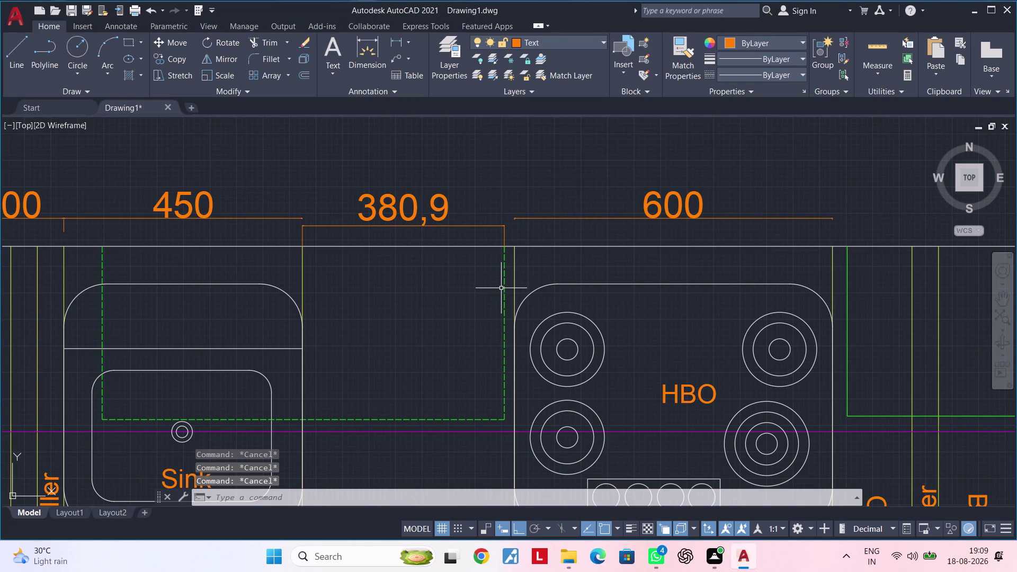
click(504, 288)
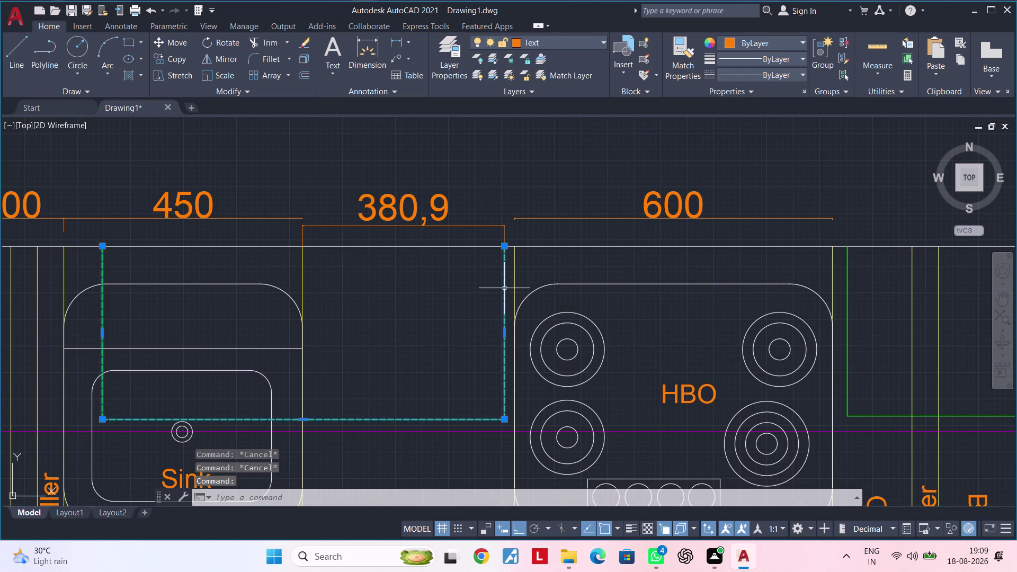
key(Escape)
key(Escape)
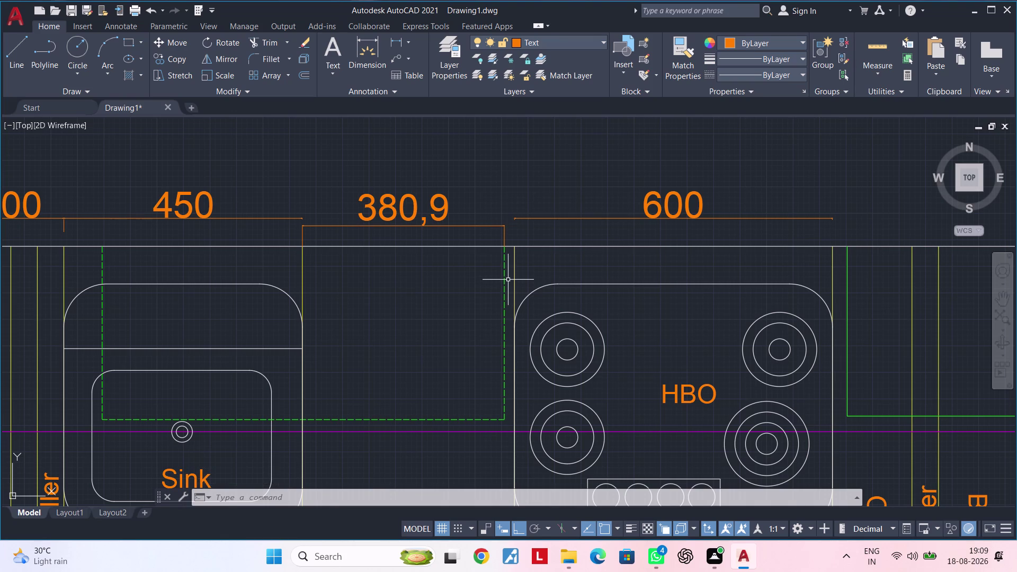
key(Escape)
key(Escape)
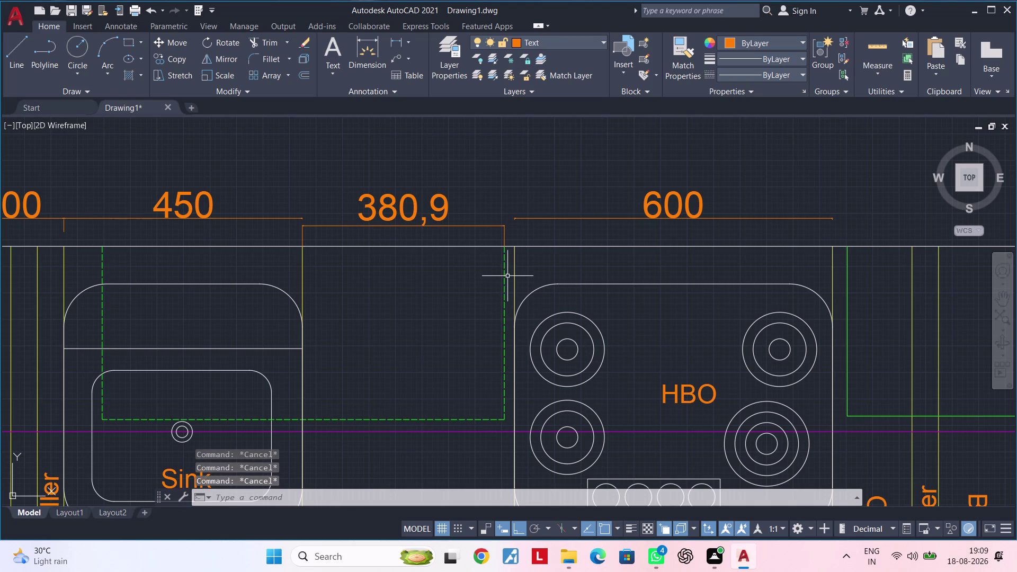
key(Escape)
key(Escape)
key(Escape)
key(Escape)
key(Escape)
key(Escape)
key(Escape)
key(Escape)
key(Escape)
key(Escape)
key(Escape)
key(Escape)
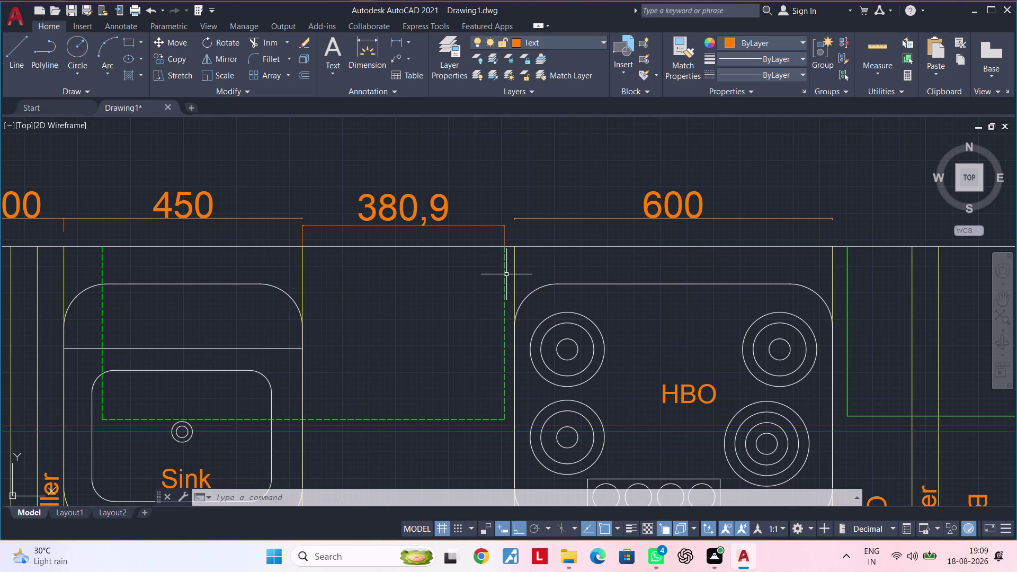
Select the dashed green outline at its right edge.
middle_drag(501, 277, 515, 274)
scroll(up, 3)
key(Escape)
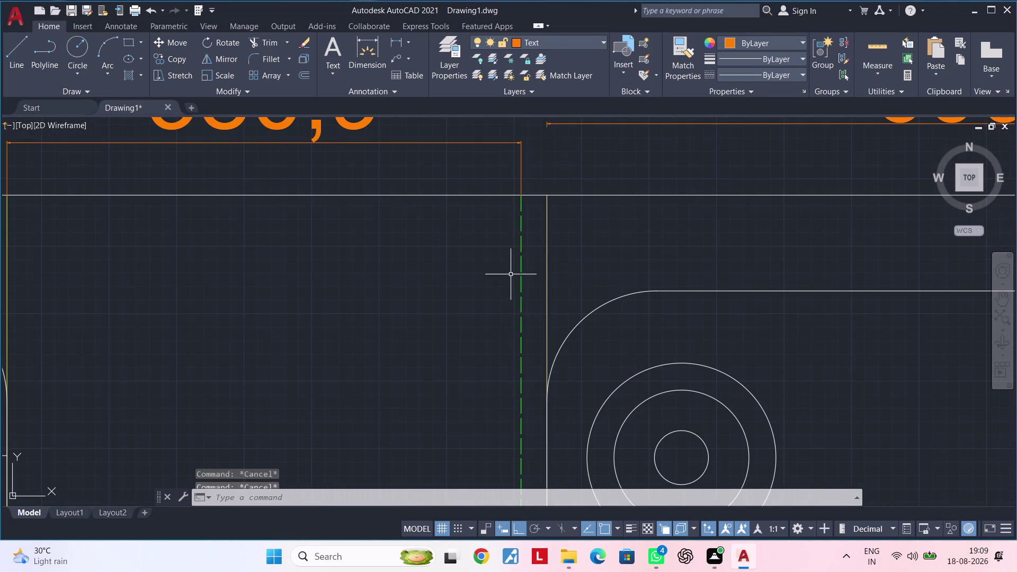
click(524, 268)
click(518, 269)
scroll(down, 3)
middle_drag(492, 282, 503, 262)
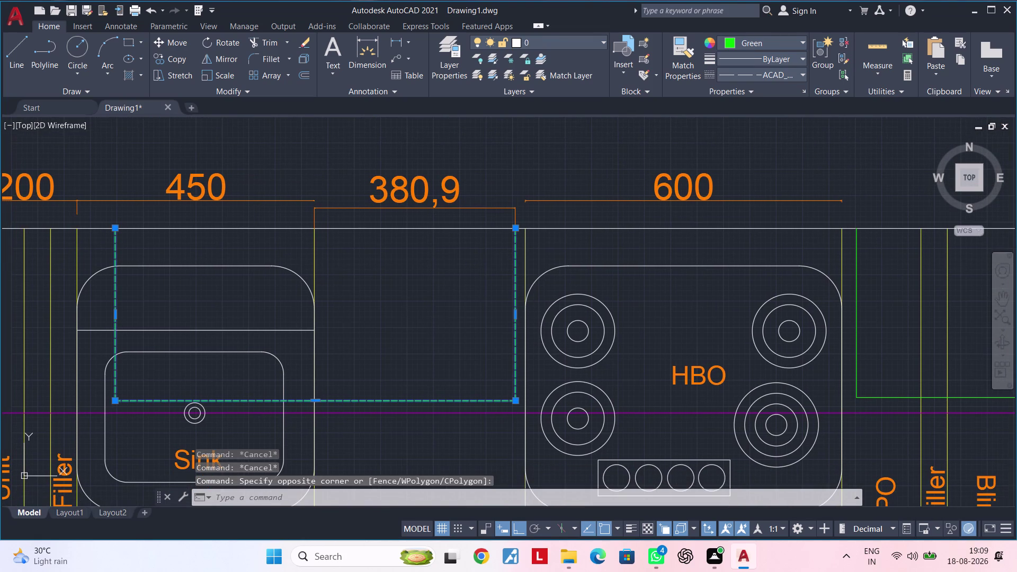
Run JOIN (J) on the selected dashed outline.
text(j)
key(space)
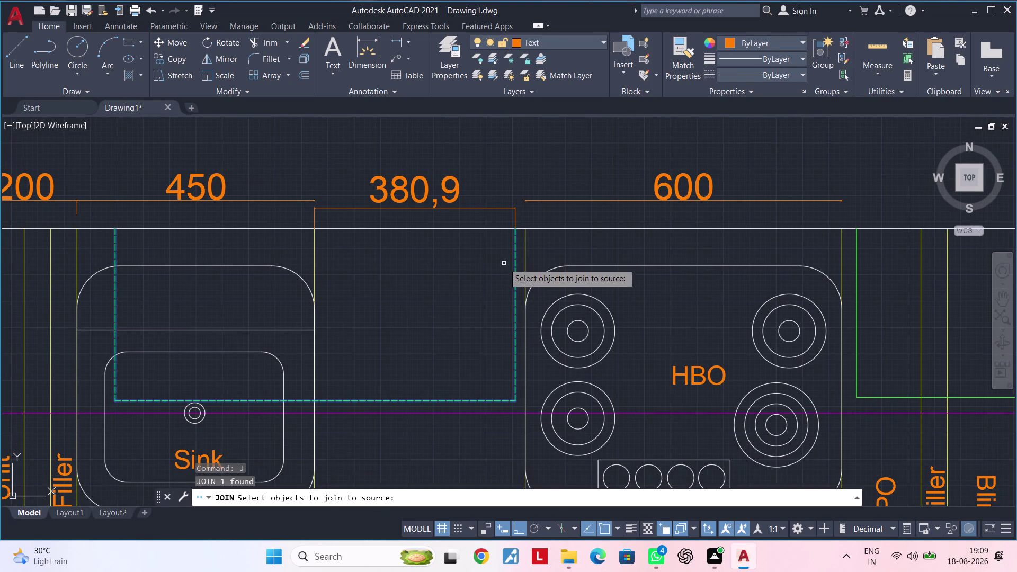
scroll(up, 3)
key(space)
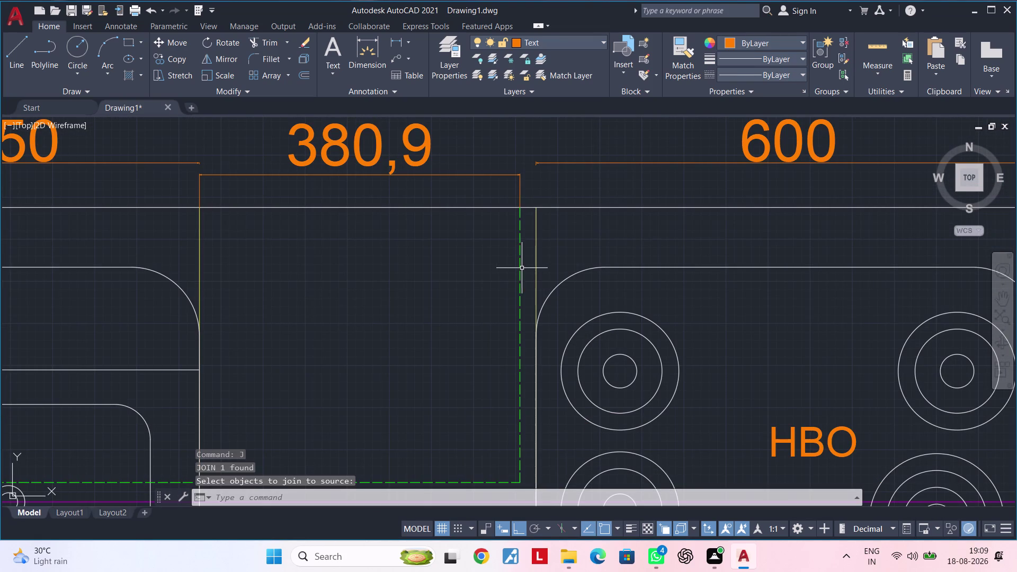
Explode the dashed outline into separate lines, detaching the 380,9 dimension.
click(519, 269)
text(x)
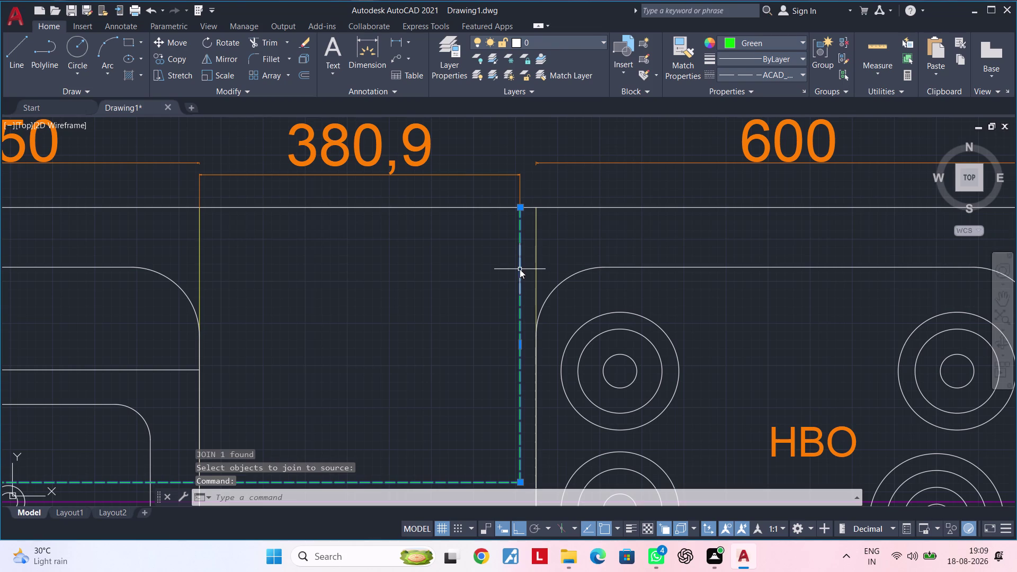
key(space)
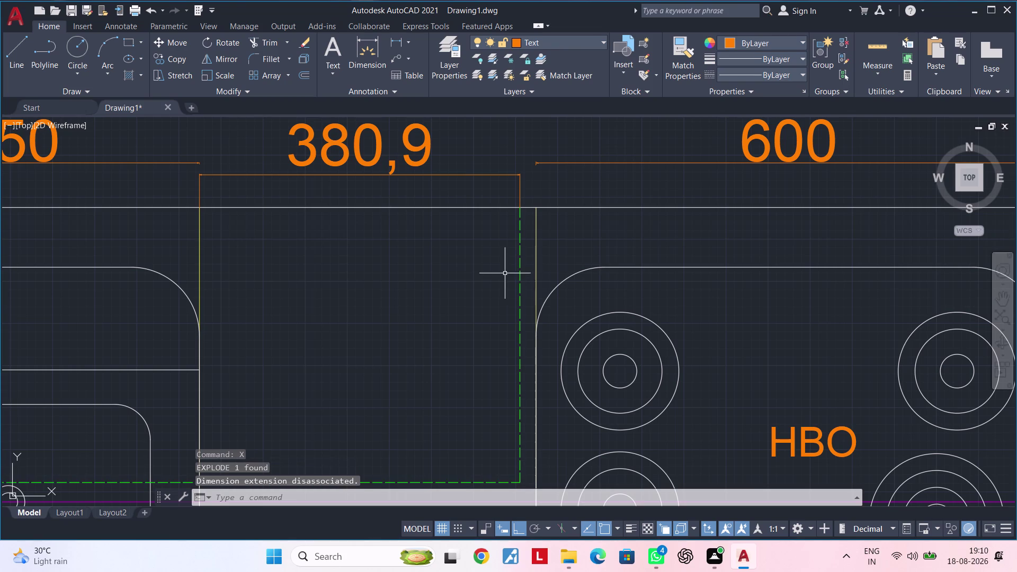
middle_drag(504, 273, 489, 285)
key(Escape)
Erase the 380,9 top-row dimension.
click(481, 189)
click(481, 185)
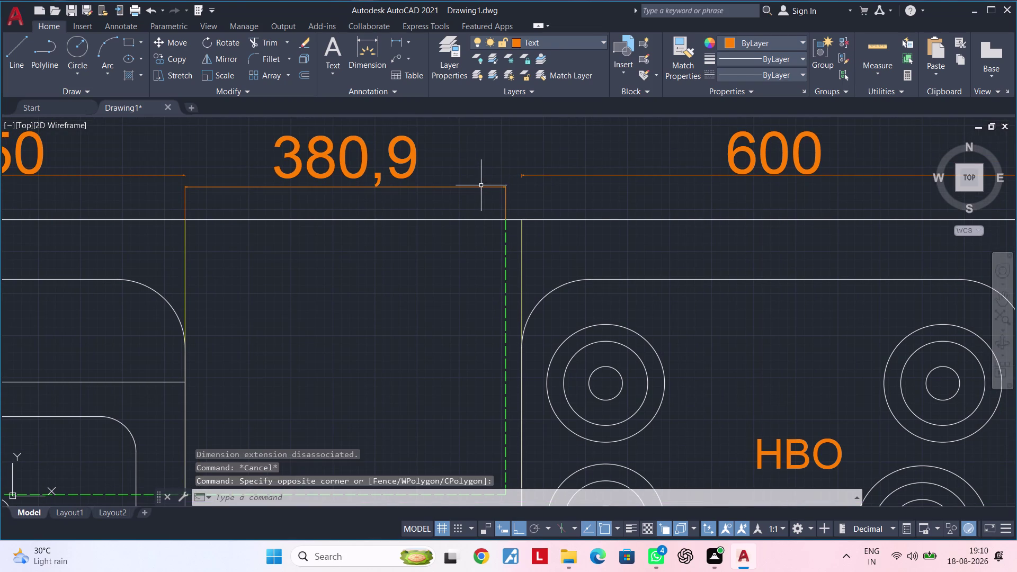
click(477, 185)
key(Delete)
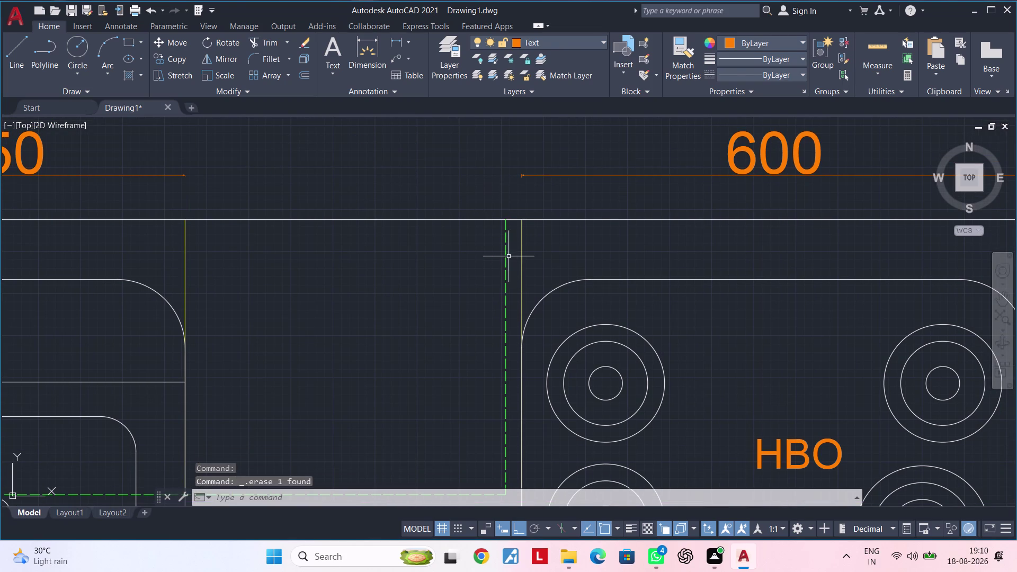
Move the dashed vertical line beside the hob to the left.
click(504, 256)
text(m)
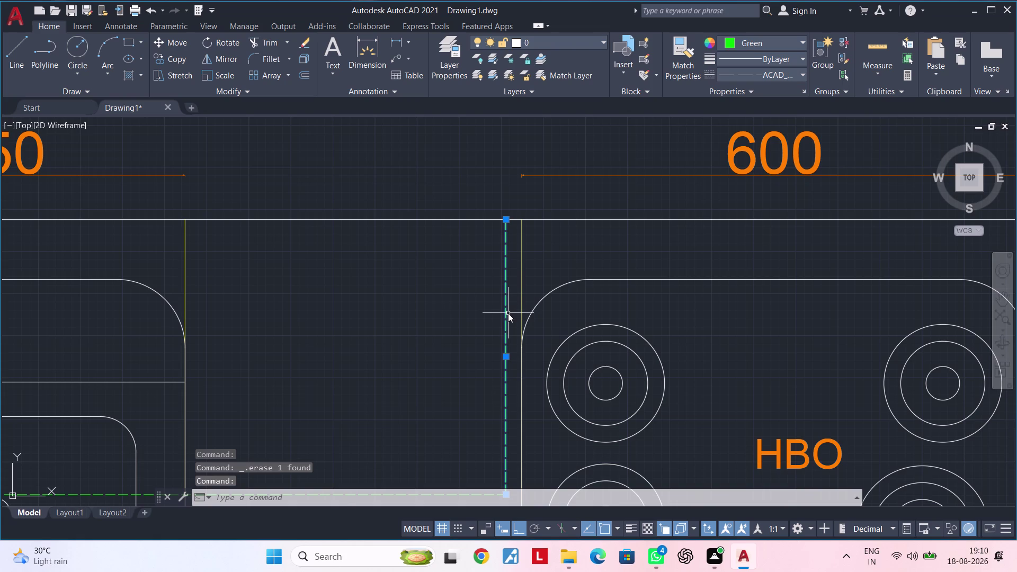
key(space)
click(504, 223)
click(488, 223)
key(Escape)
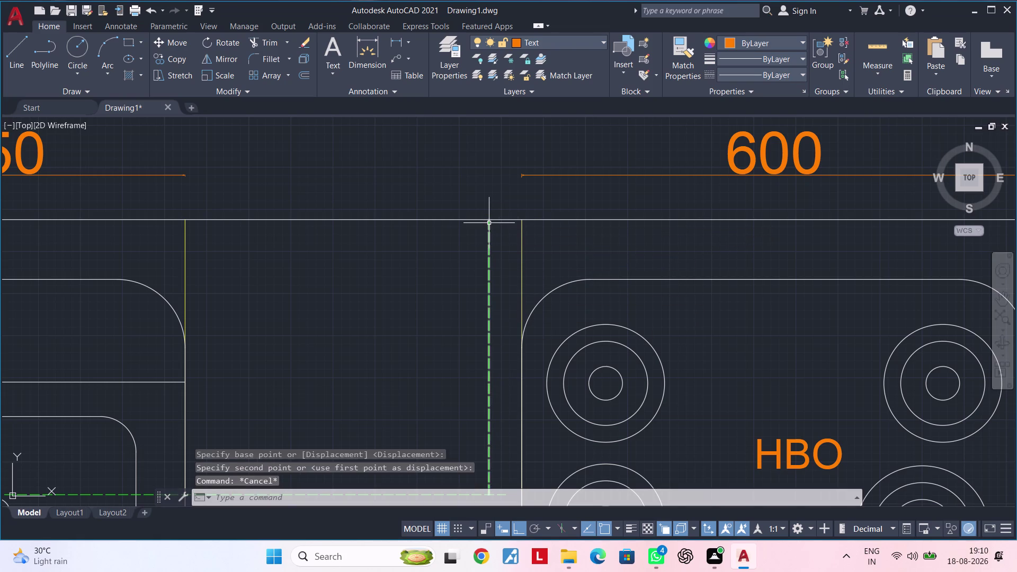
Add a 361 linear dimension from the unit edge to the dashed line.
key(Escape)
click(399, 42)
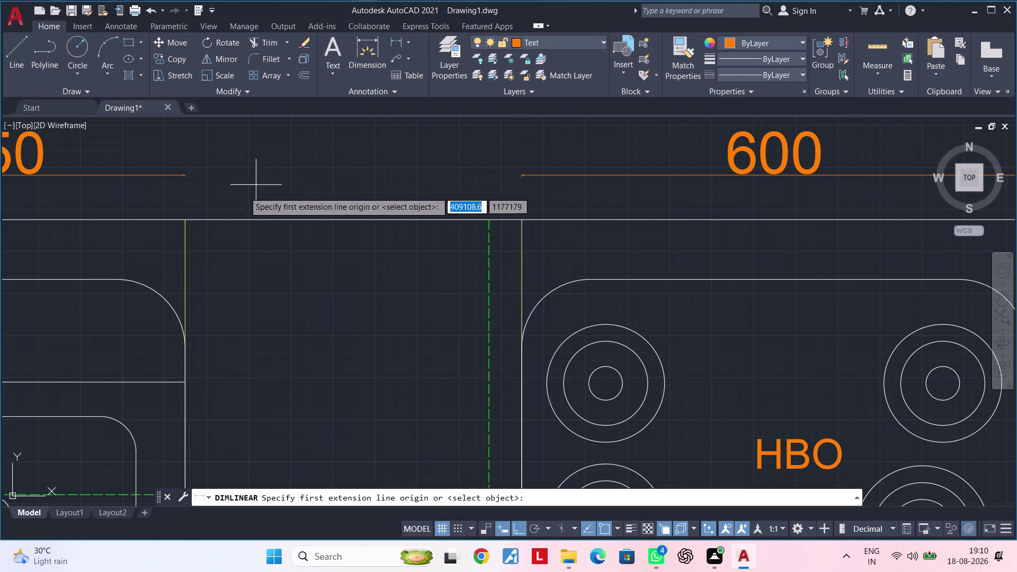
click(182, 221)
click(487, 221)
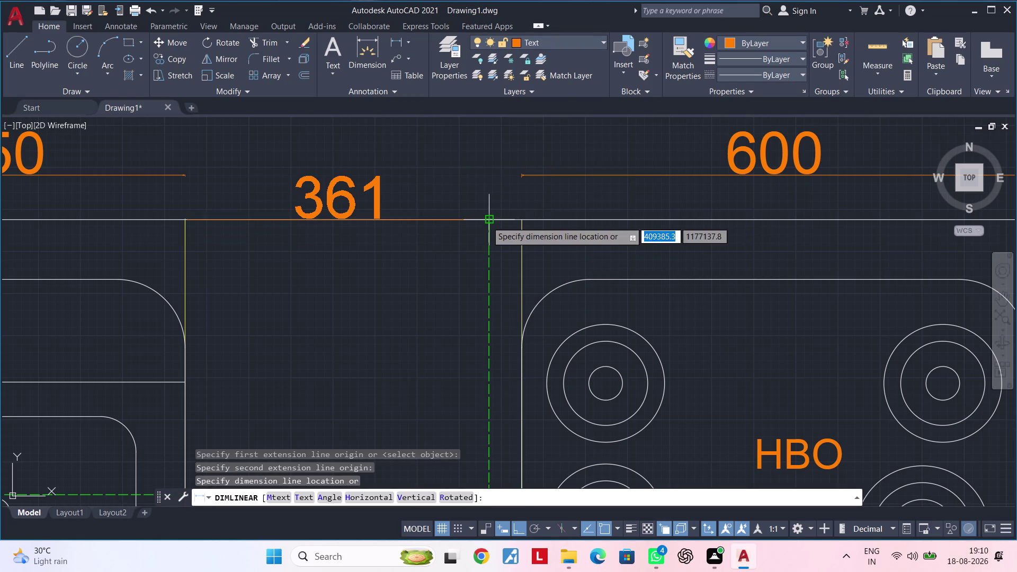
click(477, 189)
middle_drag(475, 197, 458, 207)
Clear the current command and start OFFSET.
key(Escape)
key(Escape)
key(Escape)
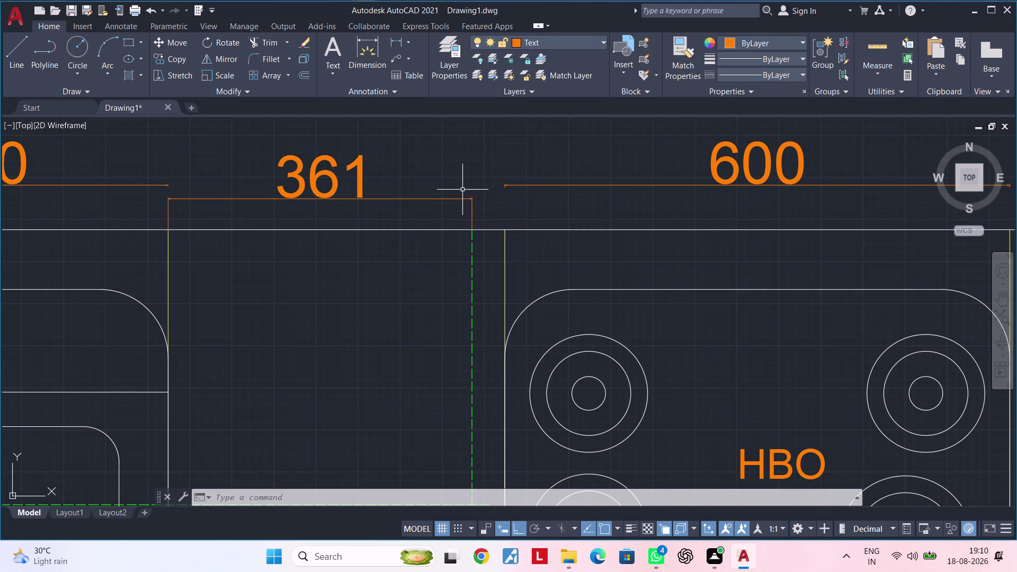
key(Escape)
key(Escape)
key(Escape)
key(Escape)
key(o)
text(f)
key(space)
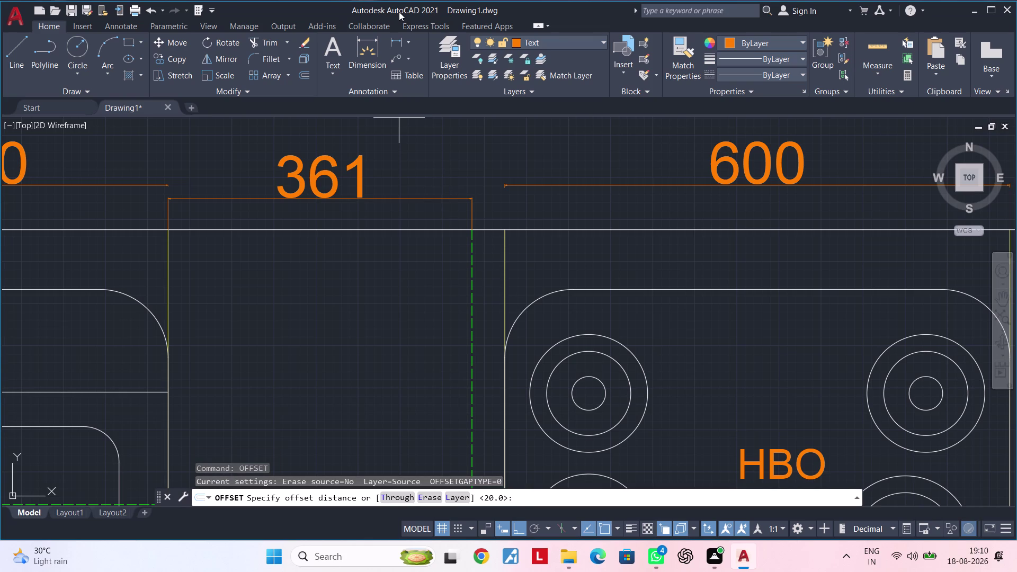
Offset the dashed line 19 units toward the hob.
text(19')
key(BackSpace)
key(Return)
click(472, 265)
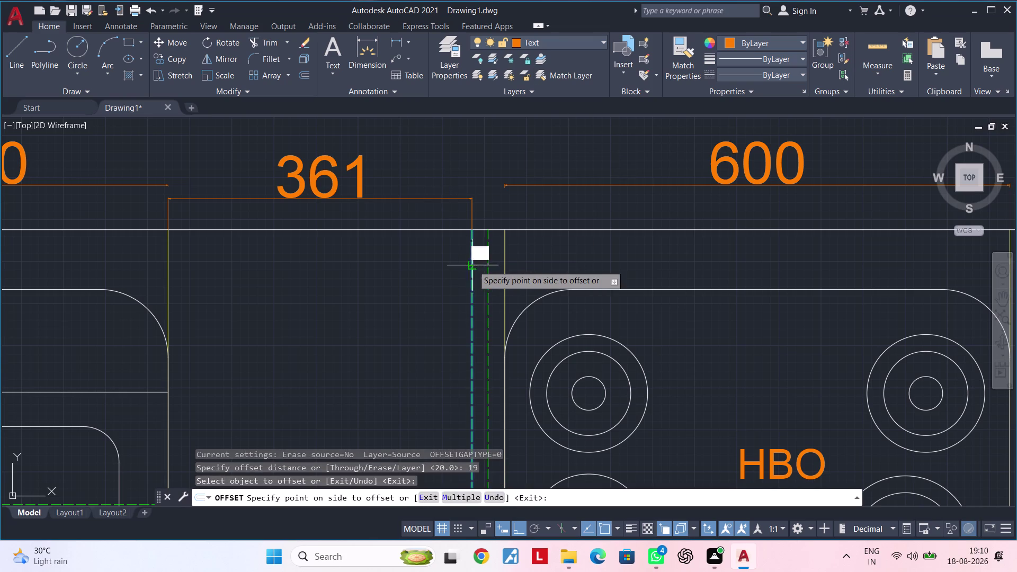
click(491, 265)
key(Escape)
key(Escape)
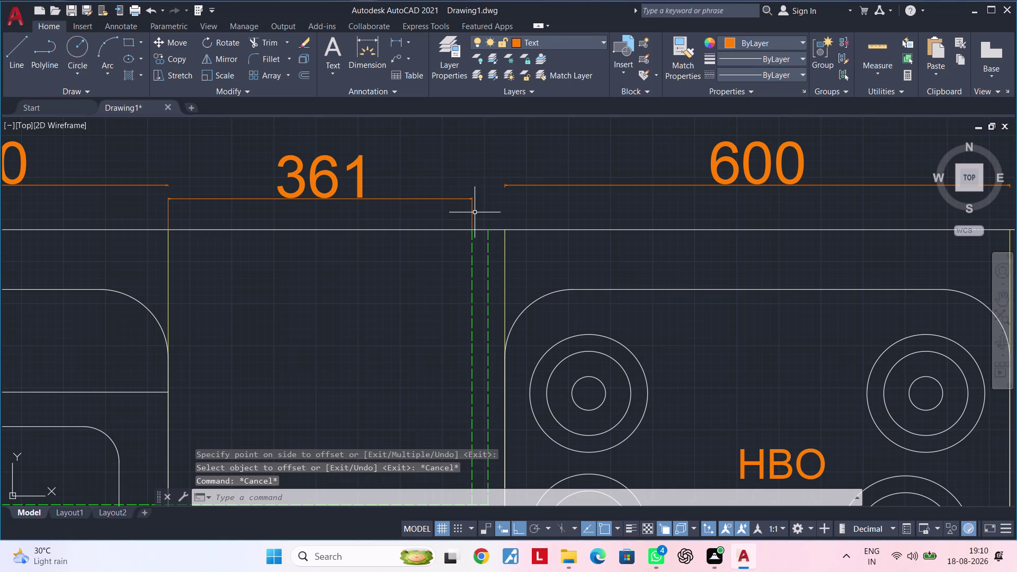
Erase the 361 dimension and another selected object.
click(472, 212)
key(Delete)
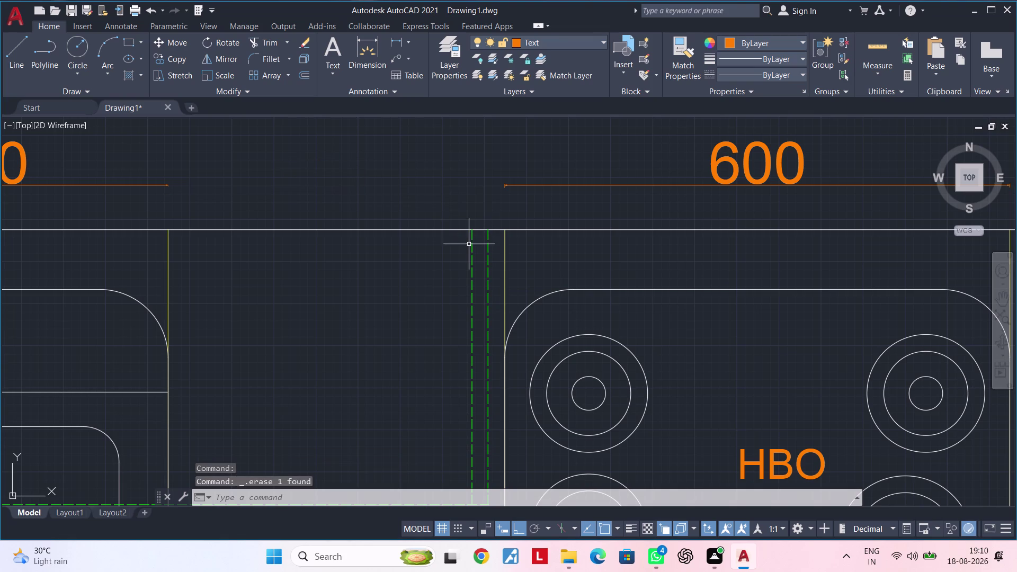
click(471, 248)
key(Delete)
Zoom to the dashed outline's corner and trim the overhanging line end.
scroll(down, 3)
middle_drag(471, 249, 479, 236)
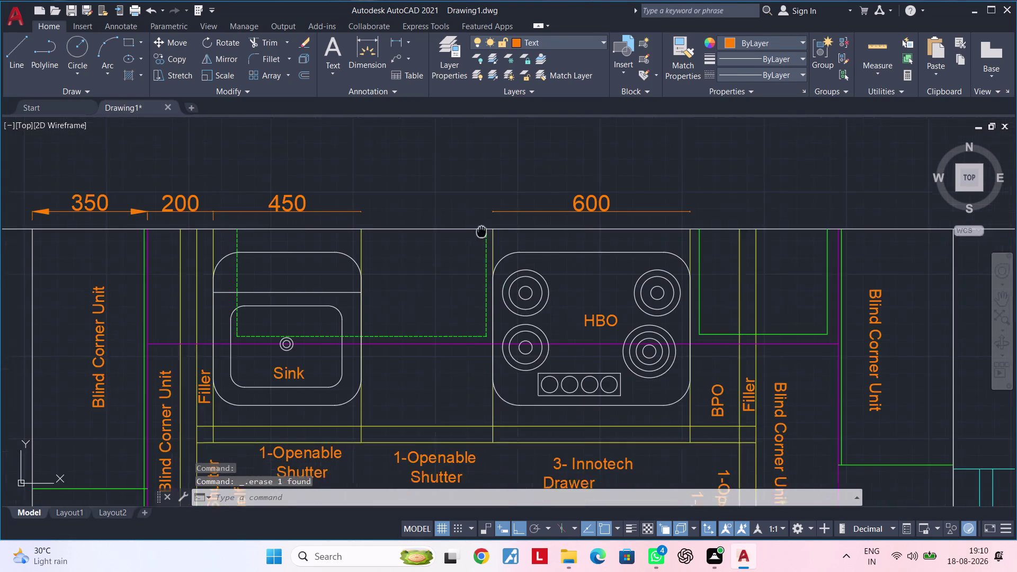
middle_drag(479, 236, 489, 208)
scroll(up, 3)
scroll(up, 3)
scroll(down, 3)
scroll(up, 3)
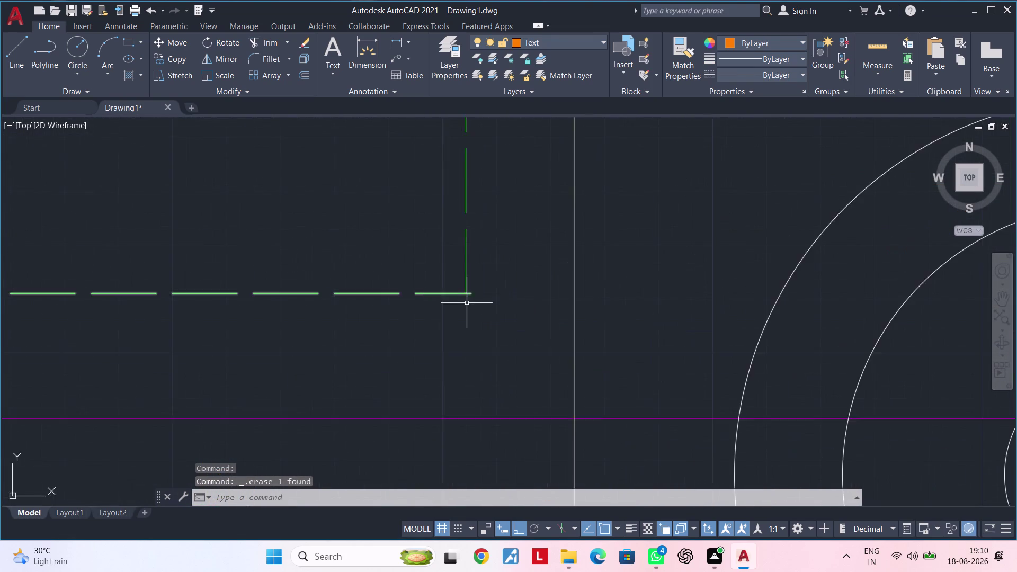
scroll(up, 3)
key(t)
key(r)
key(space)
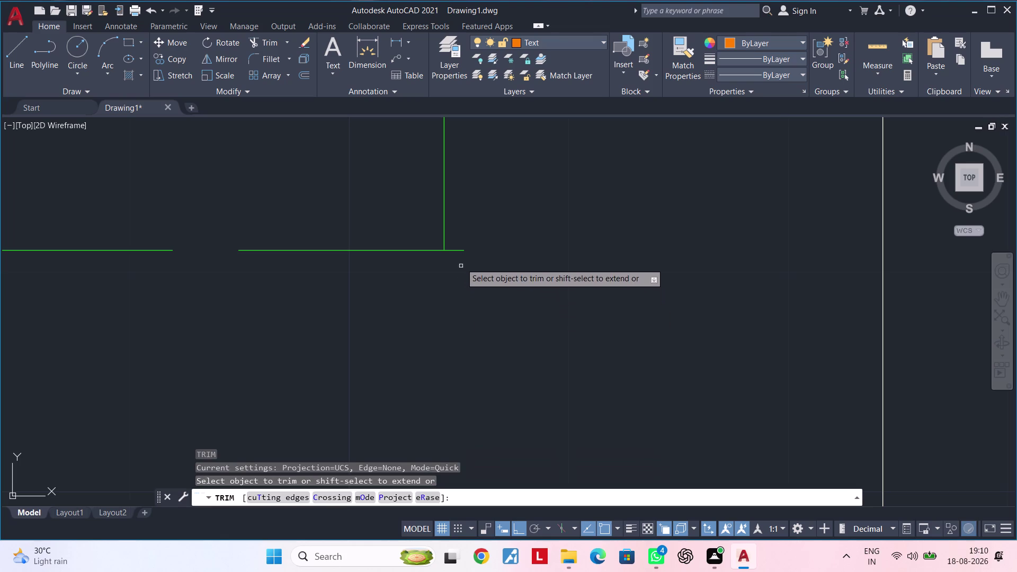
click(459, 251)
Undo that trim and cancel trimming.
scroll(down, 3)
scroll(down, 3)
scroll(down, 3)
middle_drag(456, 269, 476, 273)
key(ctrl+z)
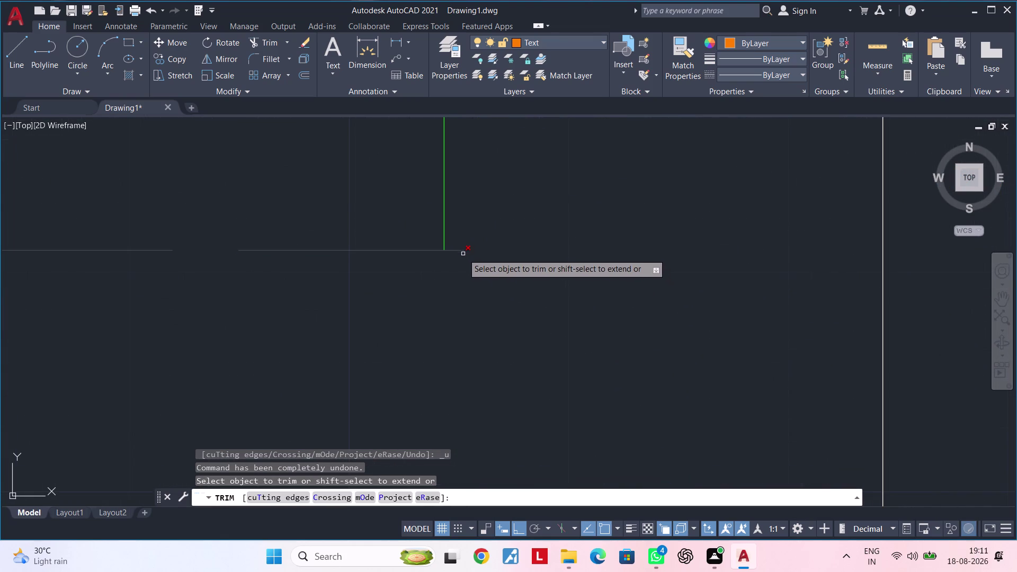
scroll(up, 3)
key(Escape)
key(Escape)
Extend the dashed line to meet the outline corner.
text(ex)
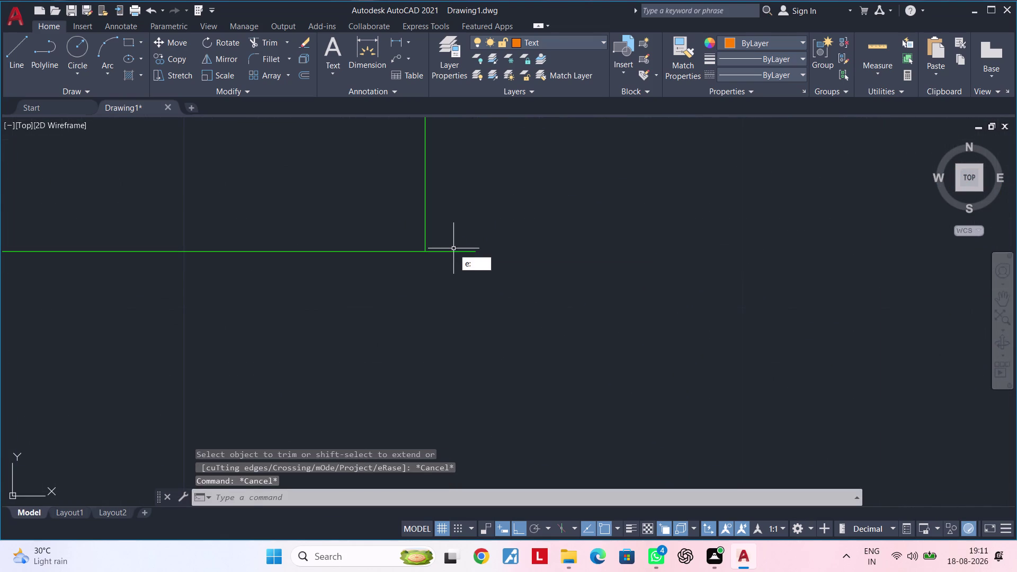
key(space)
double_click(426, 238)
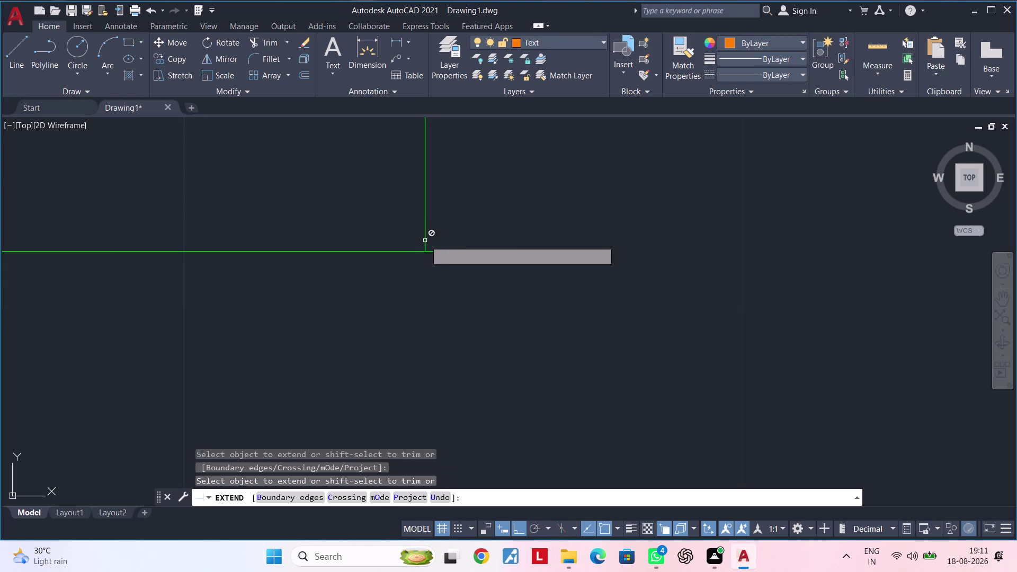
double_click(426, 241)
key(Escape)
Trim the stub past the corner, then return to the 450 and 600 dimensions.
key(t)
key(r)
key(space)
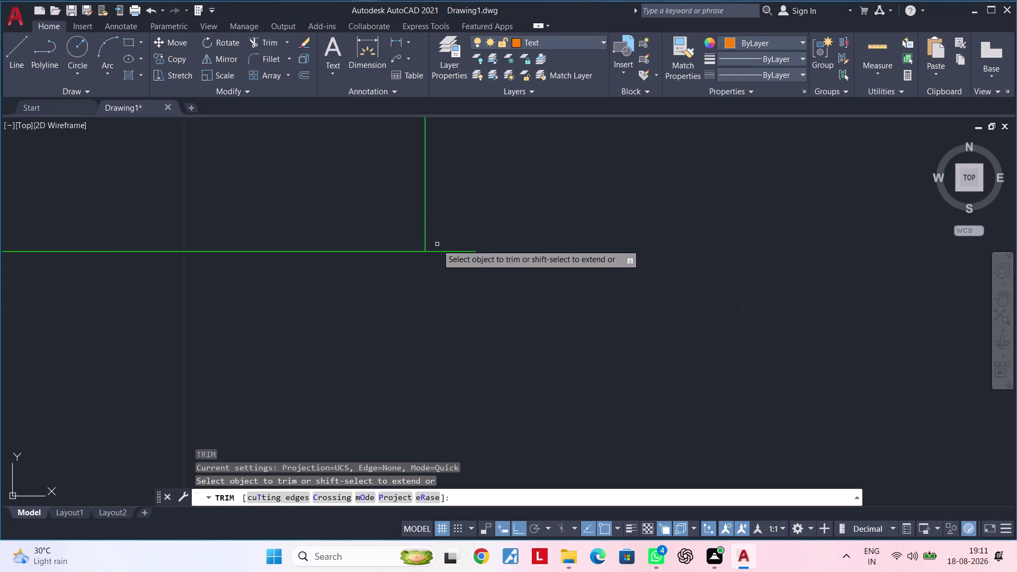
click(438, 251)
scroll(down, 3)
middle_drag(472, 274, 475, 367)
scroll(down, 3)
middle_drag(428, 282, 453, 389)
middle_drag(444, 299, 452, 345)
key(Escape)
key(Escape)
middle_drag(454, 318, 472, 316)
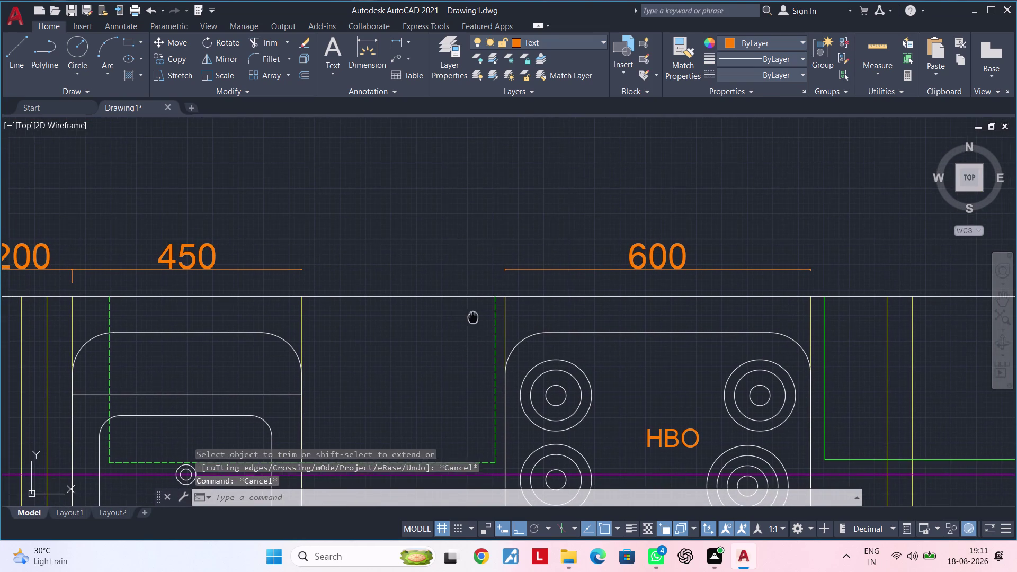
Add a 380 top-row dimension from the 450 dimension's end to the hob's left edge.
key(Escape)
middle_drag(472, 316, 473, 316)
key(Escape)
key(l)
key(Escape)
key(Escape)
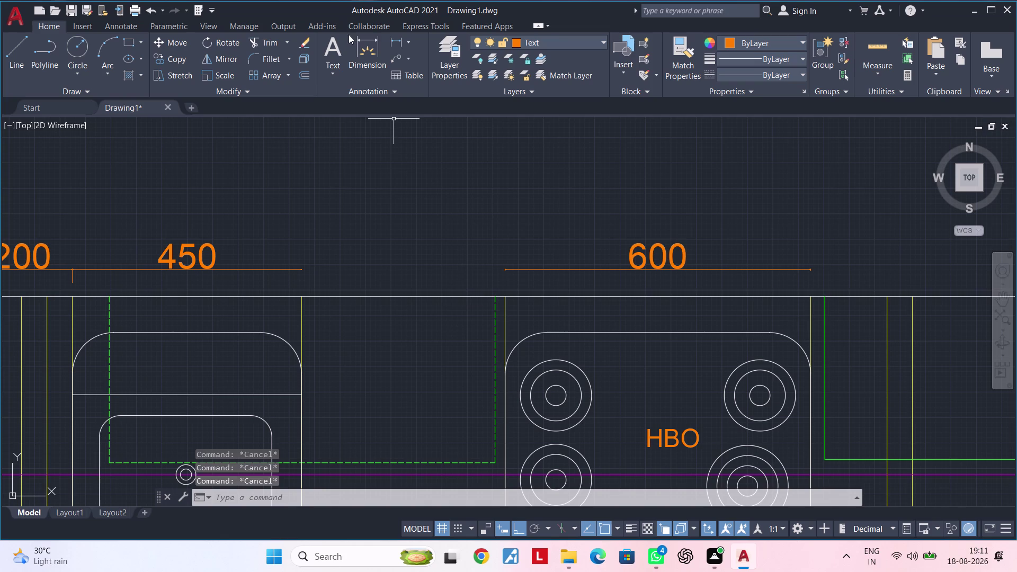
click(392, 39)
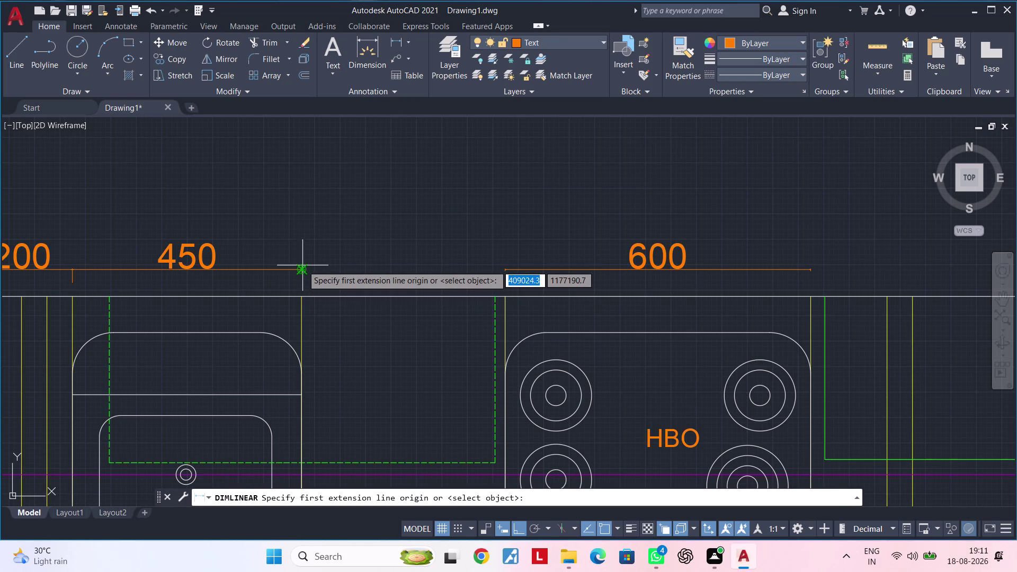
key(Escape)
click(366, 53)
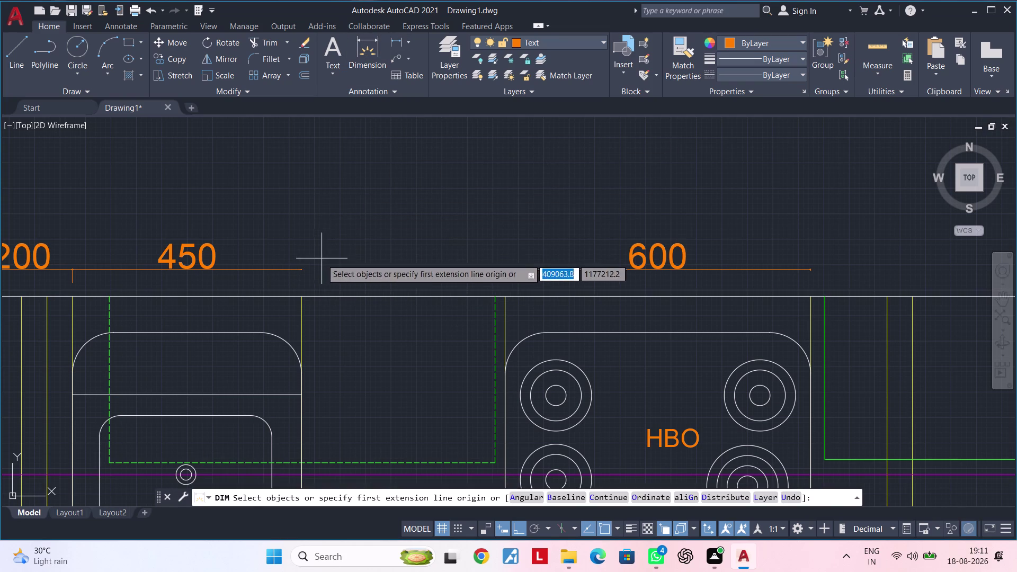
click(301, 269)
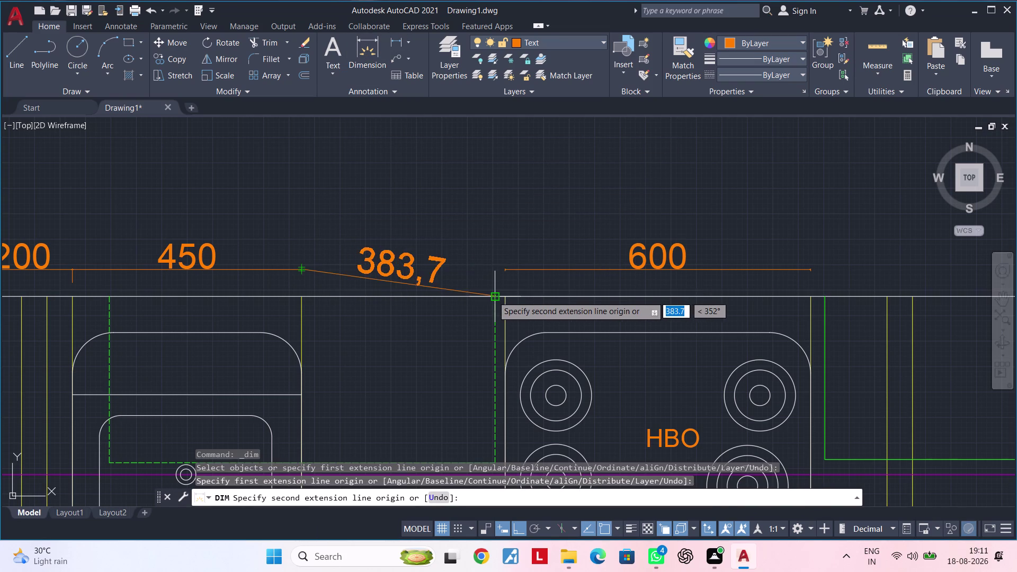
click(492, 270)
click(303, 272)
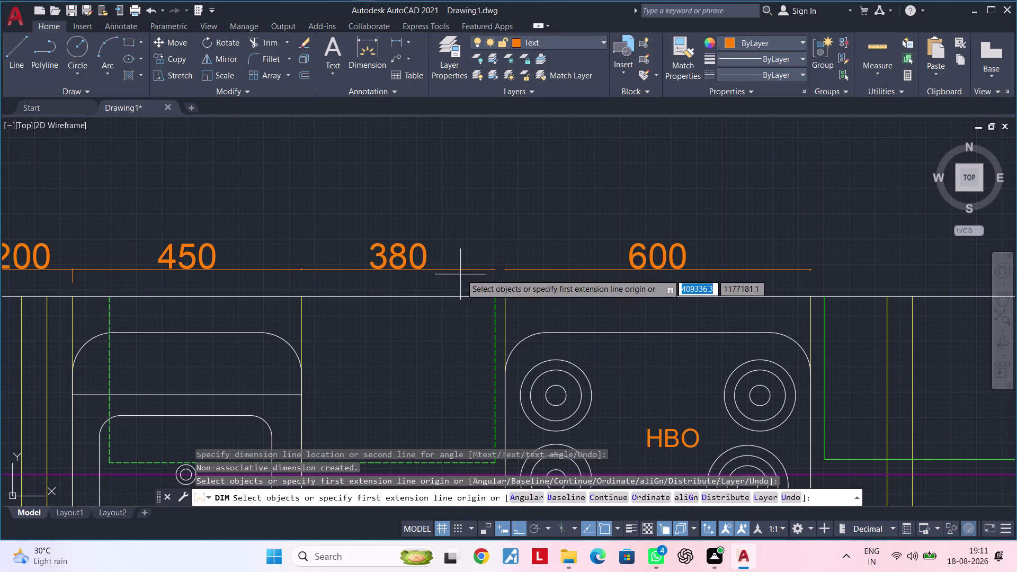
Erase the 600 dimension over the HBO hob.
middle_drag(461, 274, 344, 239)
key(Escape)
click(456, 233)
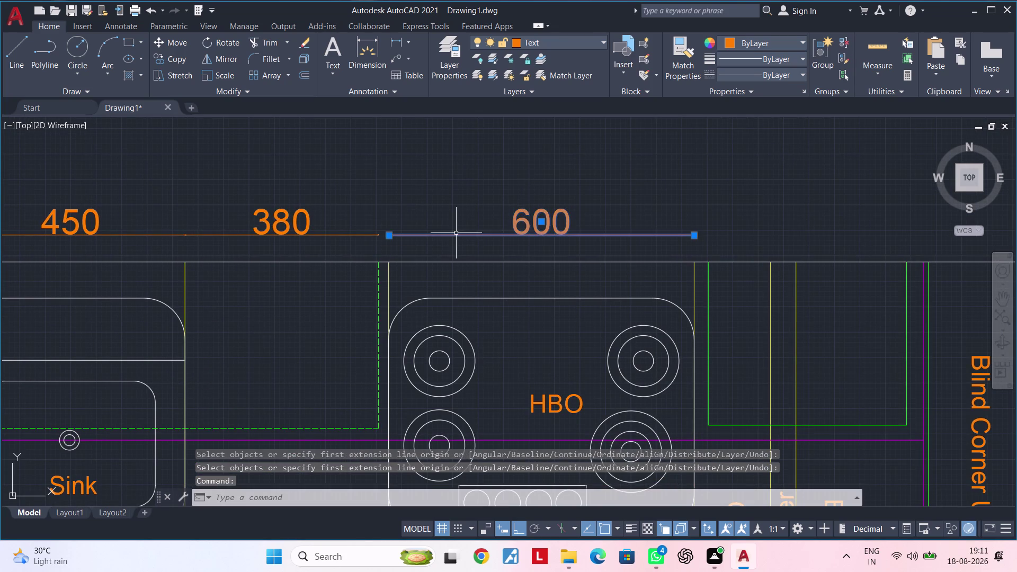
key(Delete)
middle_drag(494, 241, 473, 210)
Explode the rectangle right of the hob into separate lines.
key(Escape)
click(686, 295)
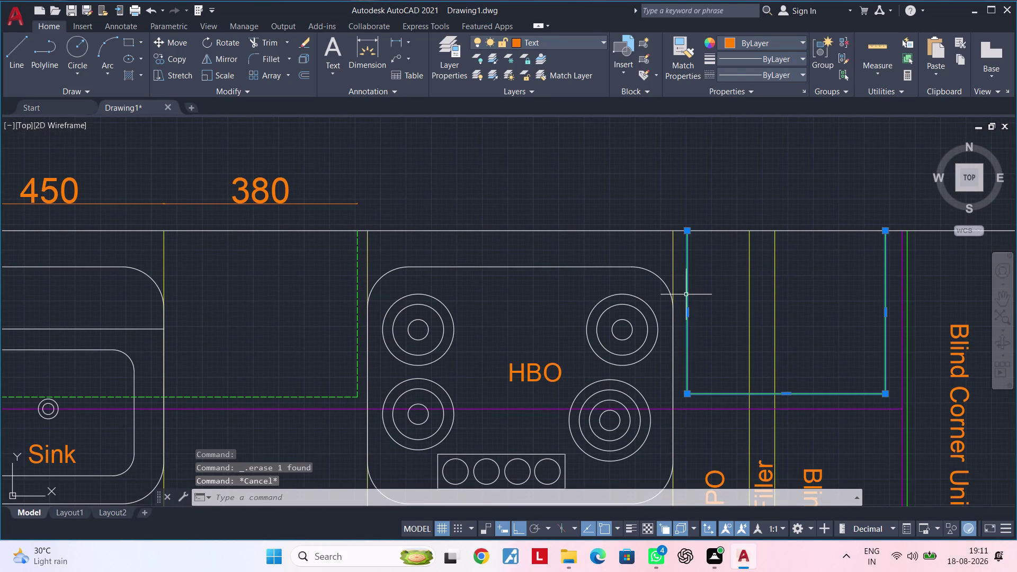
text(x)
key(space)
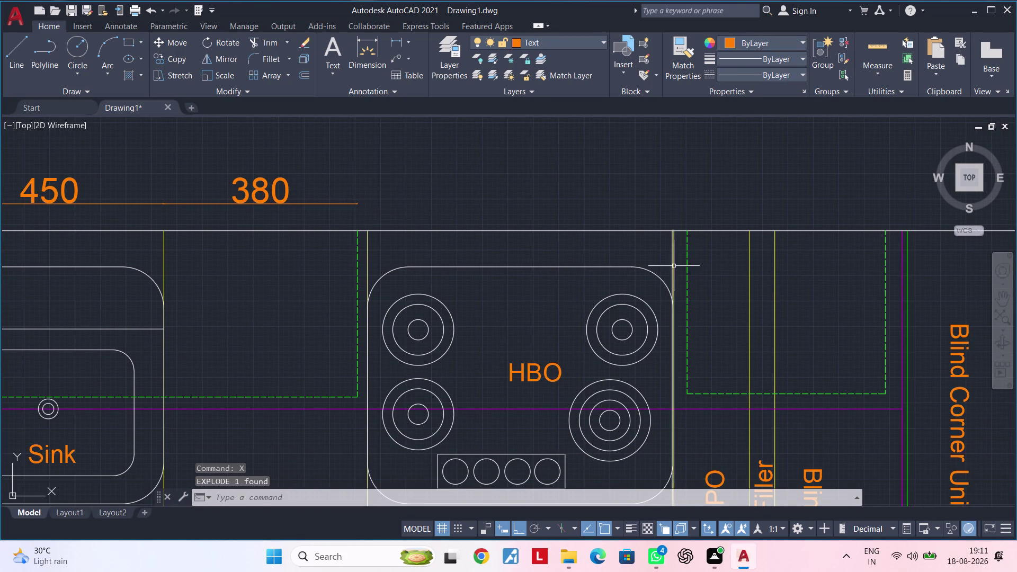
key(Escape)
key(Escape)
key(Escape)
Offset the dashed outline's right edge 640 to sit beside the hob.
text(of)
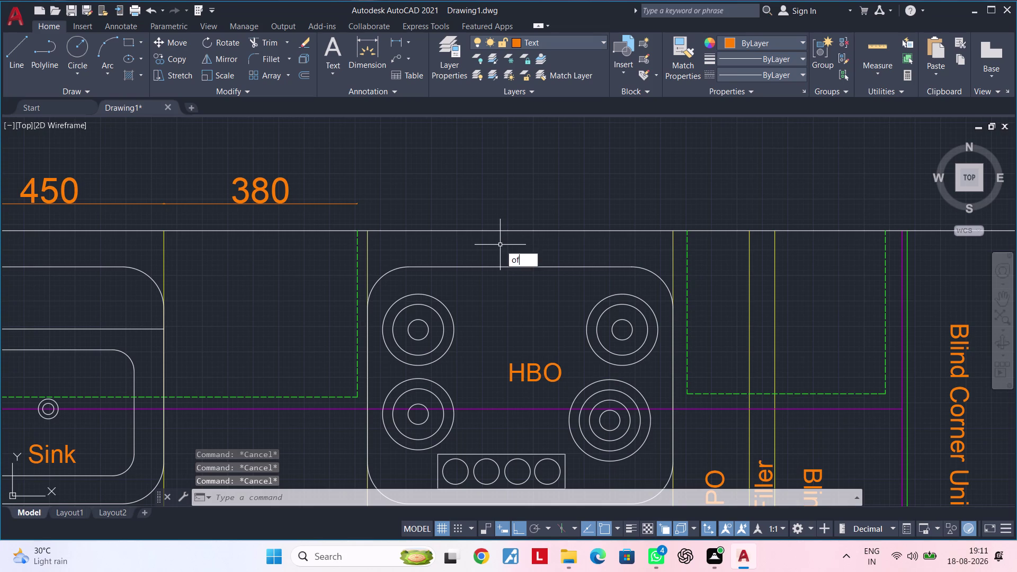
key(space)
text(6)
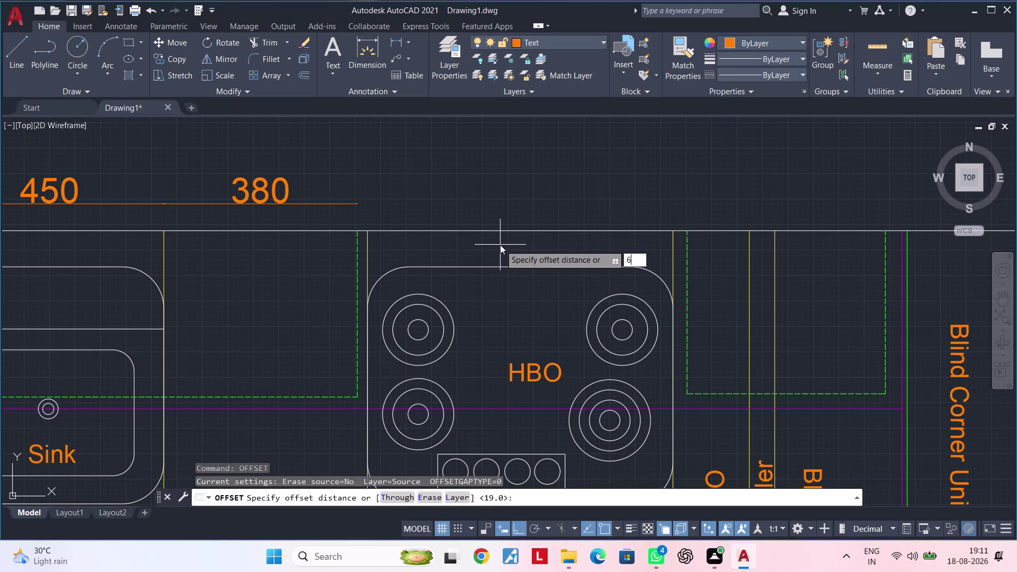
text(40)
key(Return)
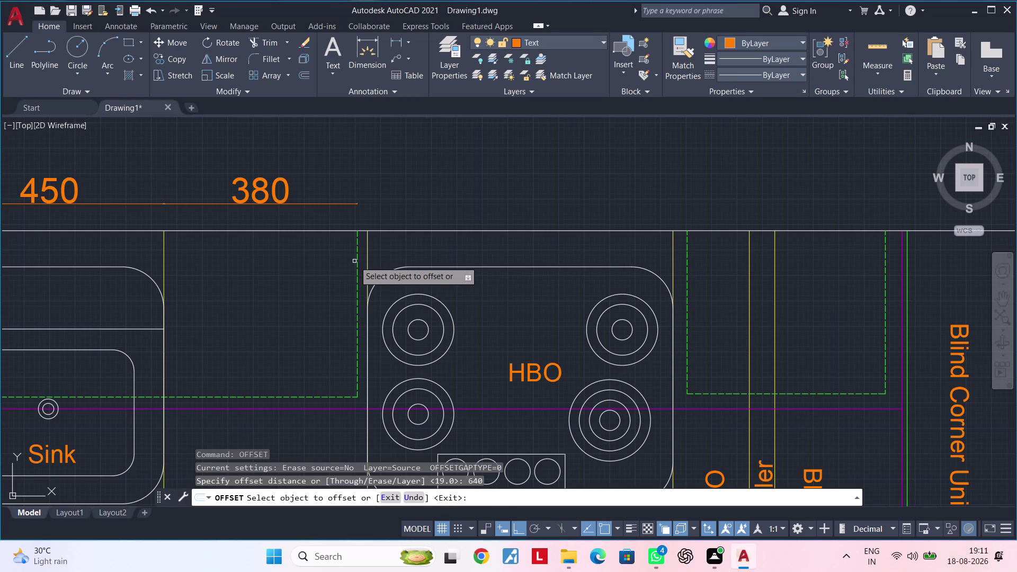
click(357, 261)
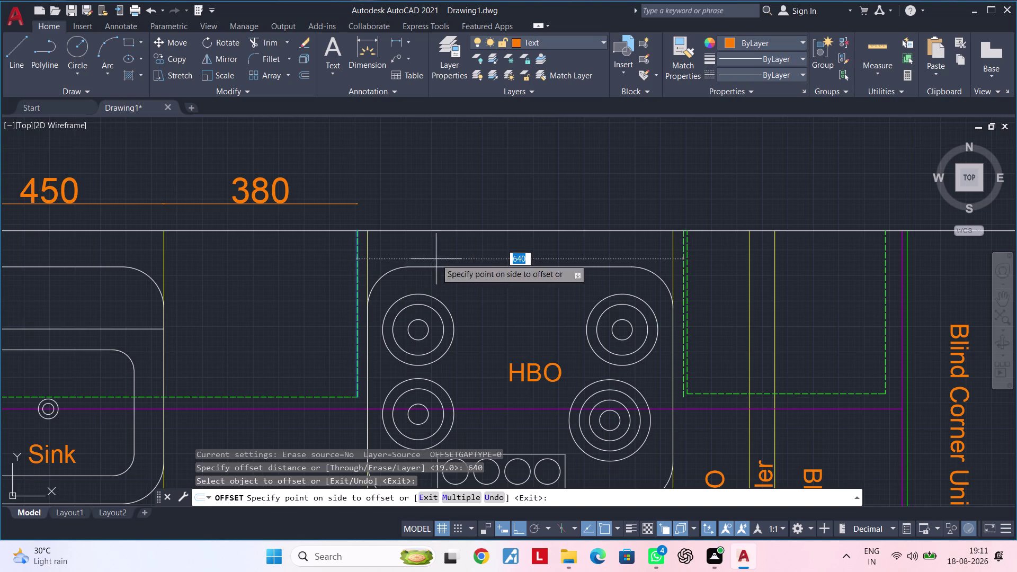
scroll(up, 3)
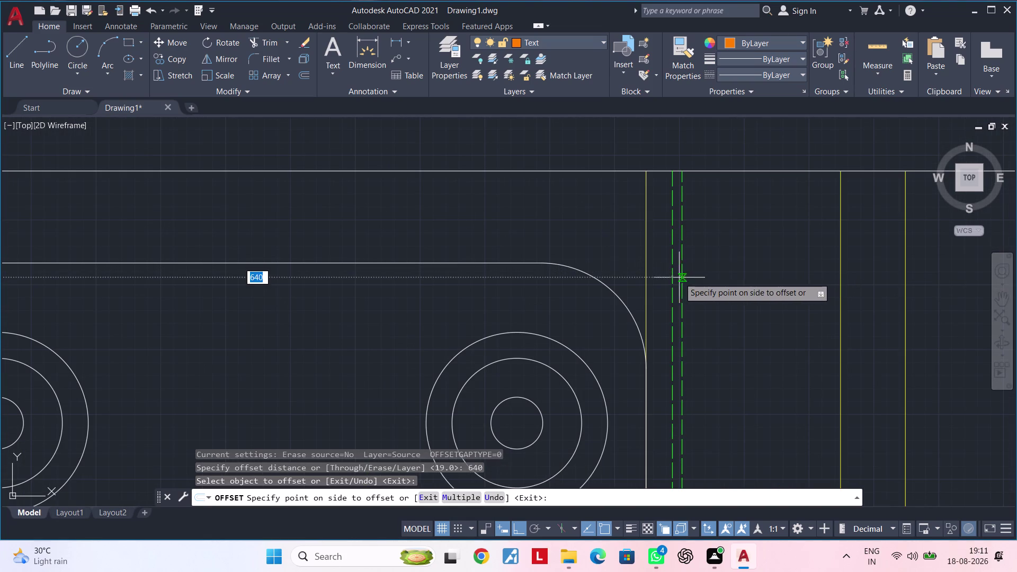
click(673, 277)
key(Escape)
Delete a stray line by the new dashed edge, moving toward the lower corner.
middle_drag(709, 275, 710, 258)
key(Escape)
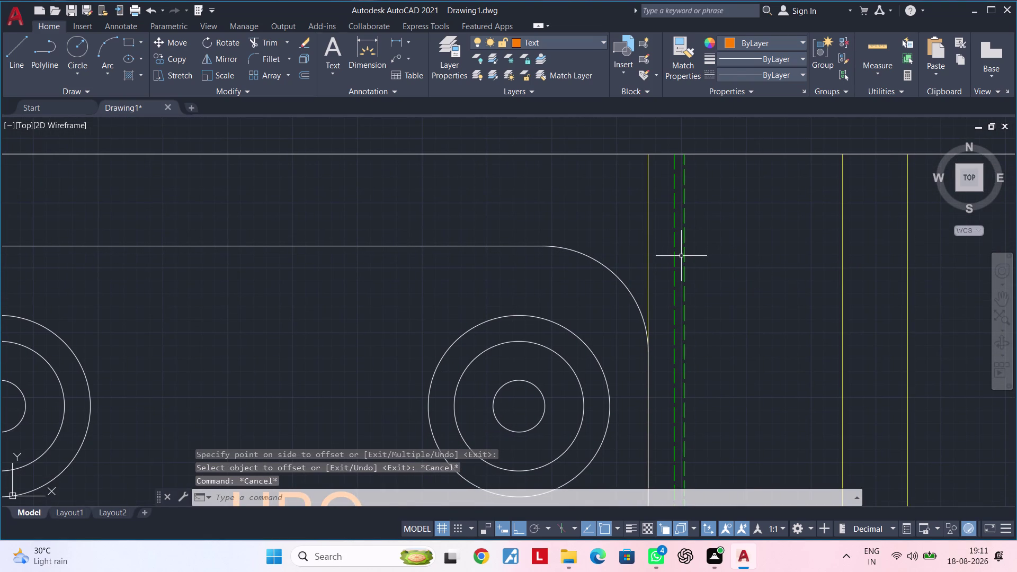
click(683, 256)
key(Delete)
scroll(down, 3)
middle_drag(698, 284, 698, 237)
key(Escape)
scroll(up, 3)
middle_drag(699, 360, 718, 345)
key(Escape)
key(Escape)
Attempt a fillet on the vertical dashed line at the lower corner, then cancel.
text(e)
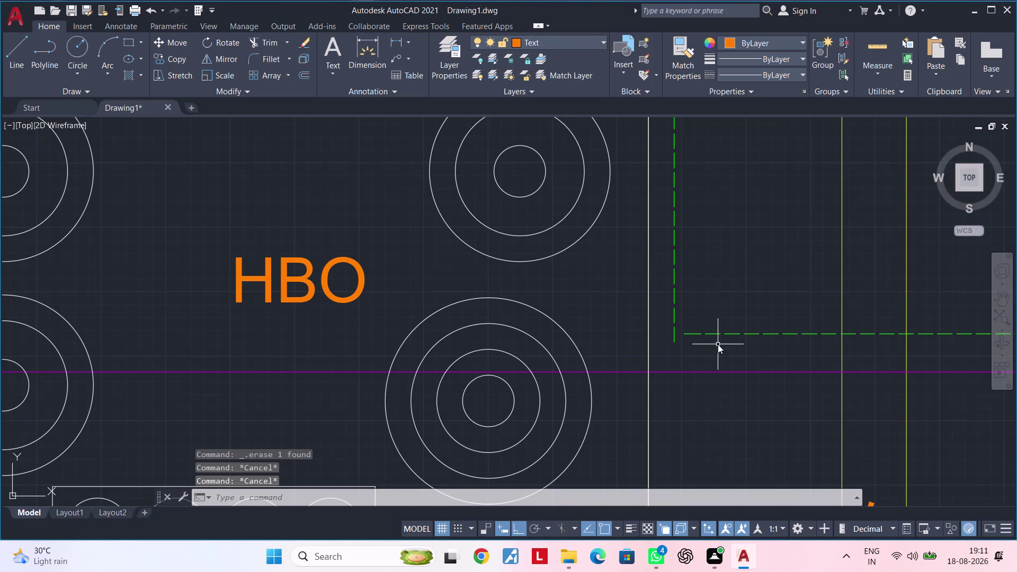
text(x)
key(space)
key(Escape)
key(Escape)
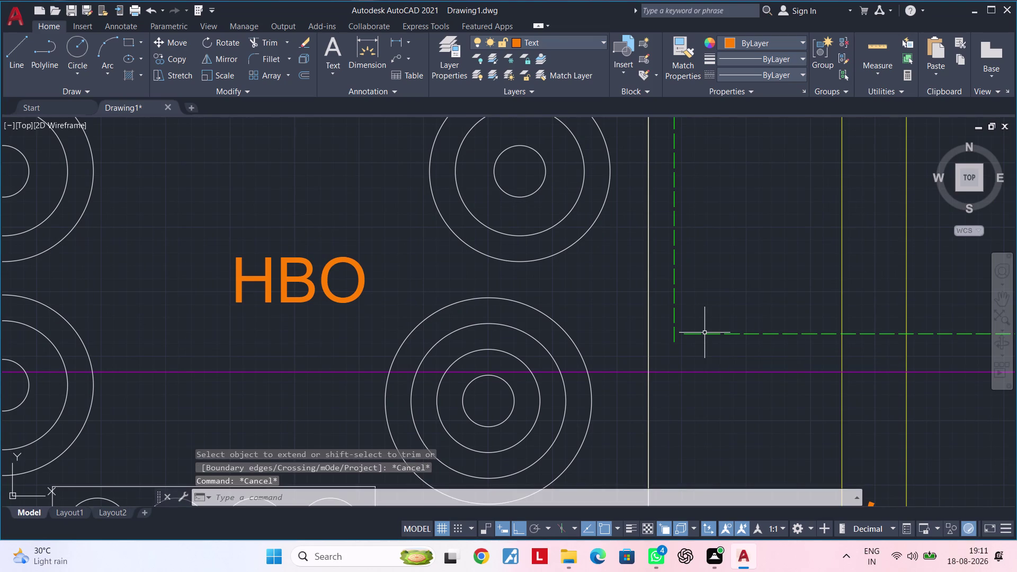
text(f)
key(space)
click(687, 334)
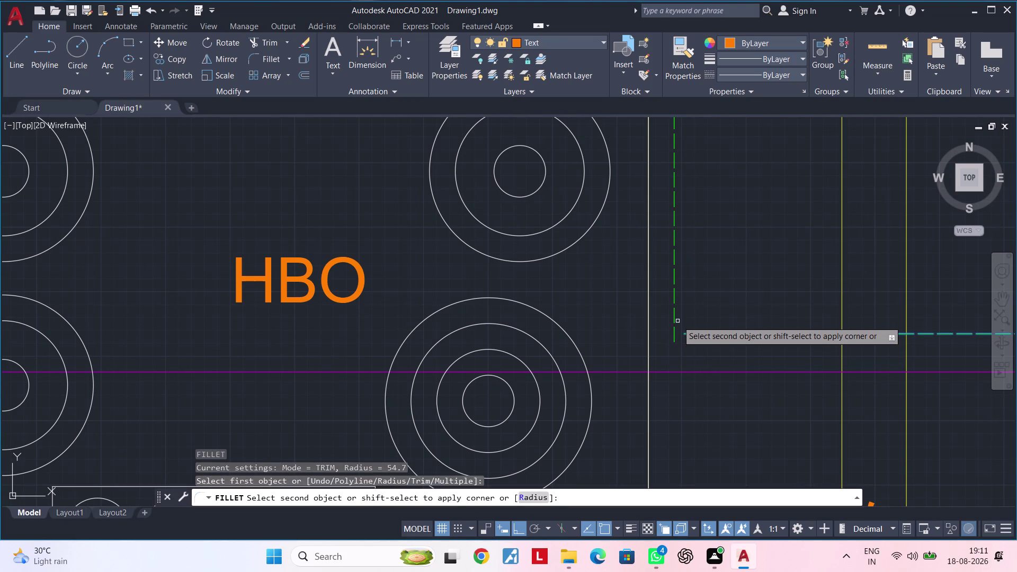
key(Escape)
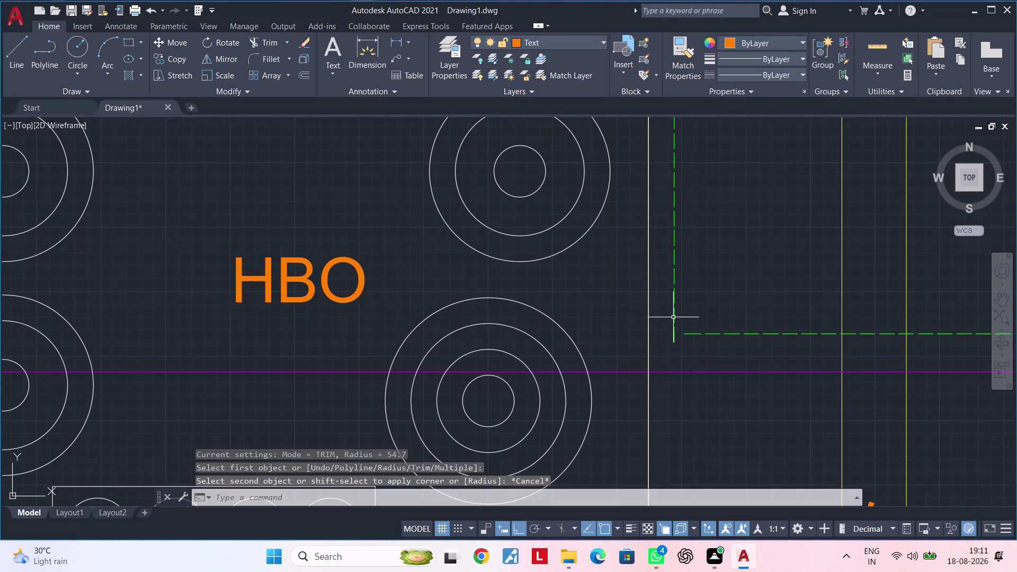
key(Escape)
key(Escape)
key(Escape)
key(Escape)
Attempt to extend, then trim, the dashed segment at the corner, cancelling each.
text(ex)
key(space)
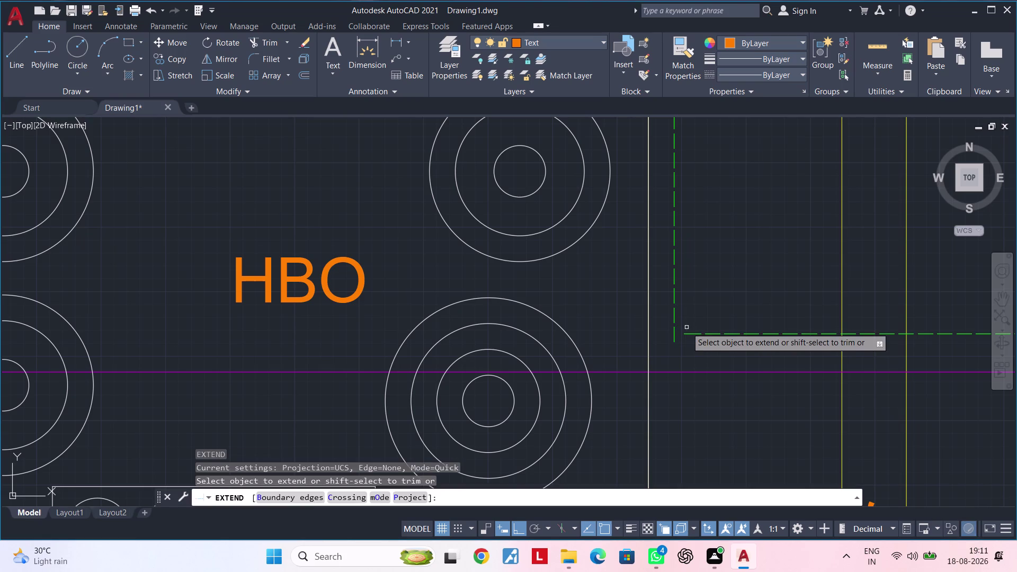
click(686, 333)
key(Escape)
text(tr)
key(space)
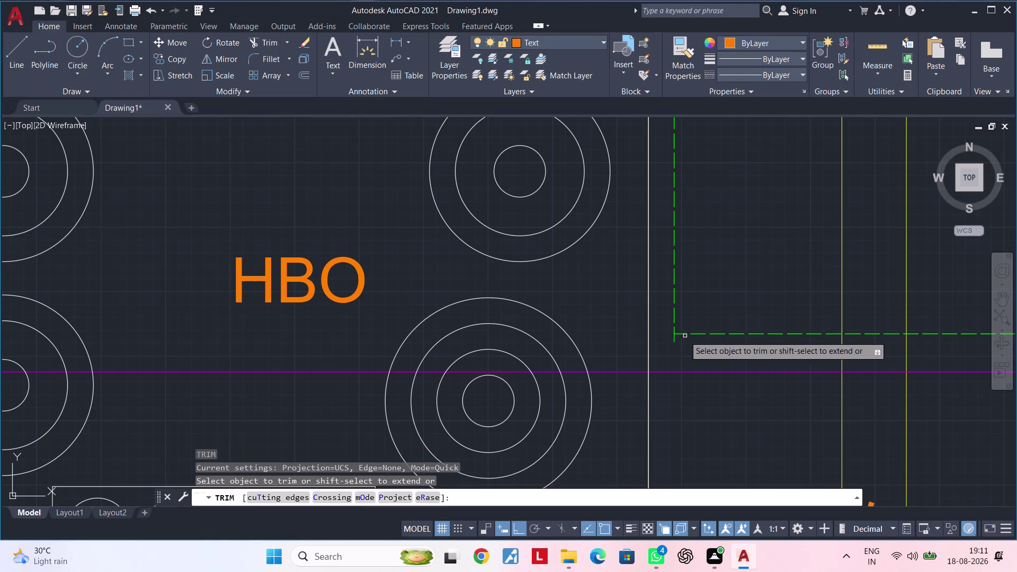
click(675, 339)
key(Escape)
Zoom out to show the whole kitchen plan again.
scroll(down, 3)
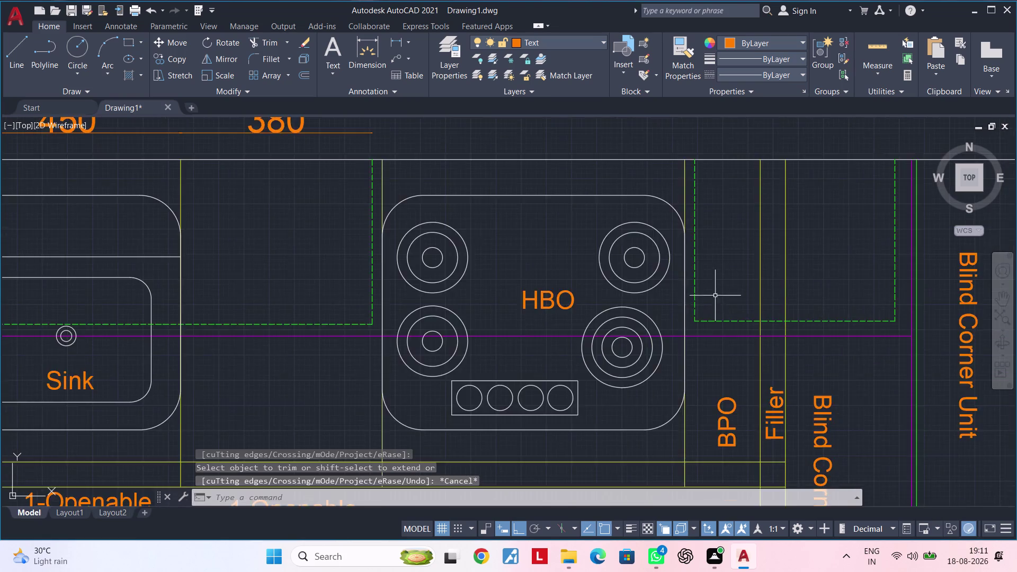
scroll(down, 3)
middle_drag(715, 316, 712, 382)
key(Escape)
middle_drag(717, 337, 694, 338)
key(Escape)
key(Escape)
key(Escape)
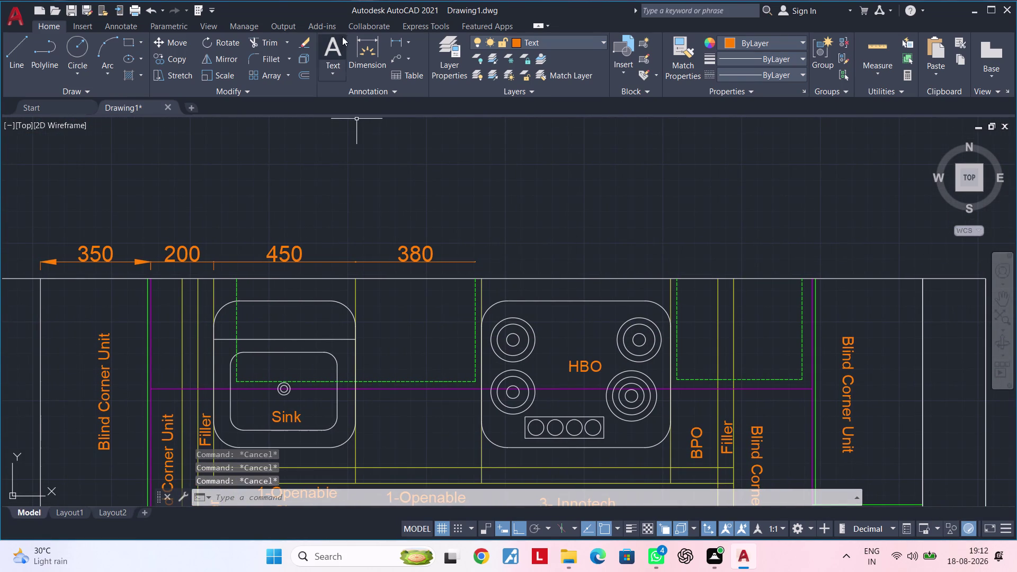
Dimension the 640 span from the end of 380 along the top row.
click(373, 48)
click(476, 264)
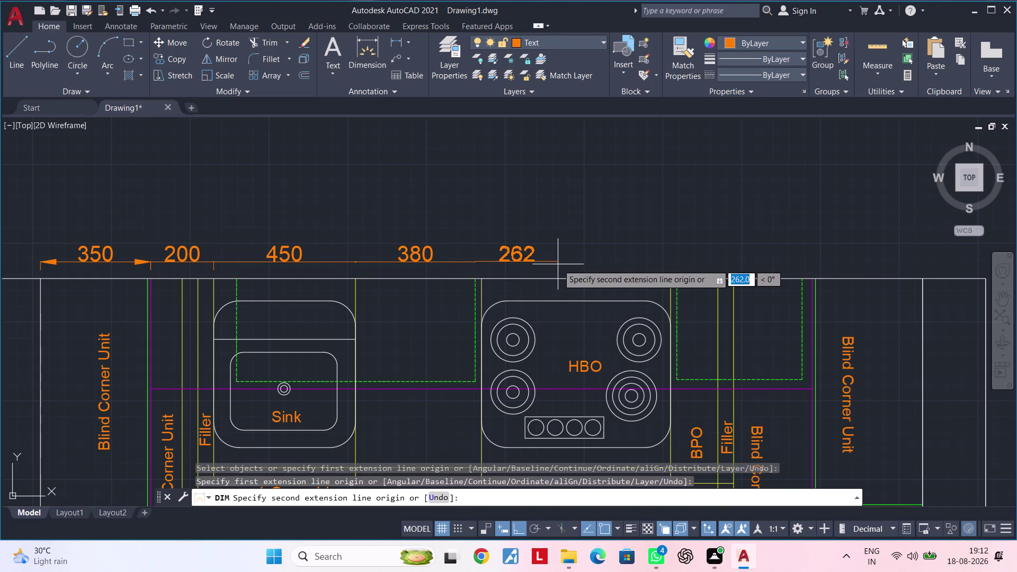
middle_drag(555, 265, 495, 265)
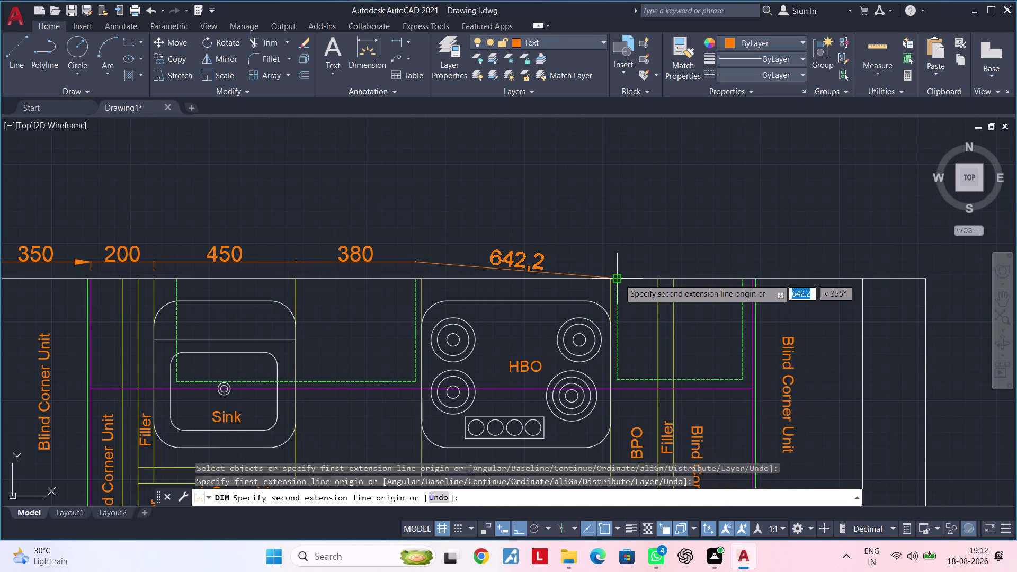
click(617, 263)
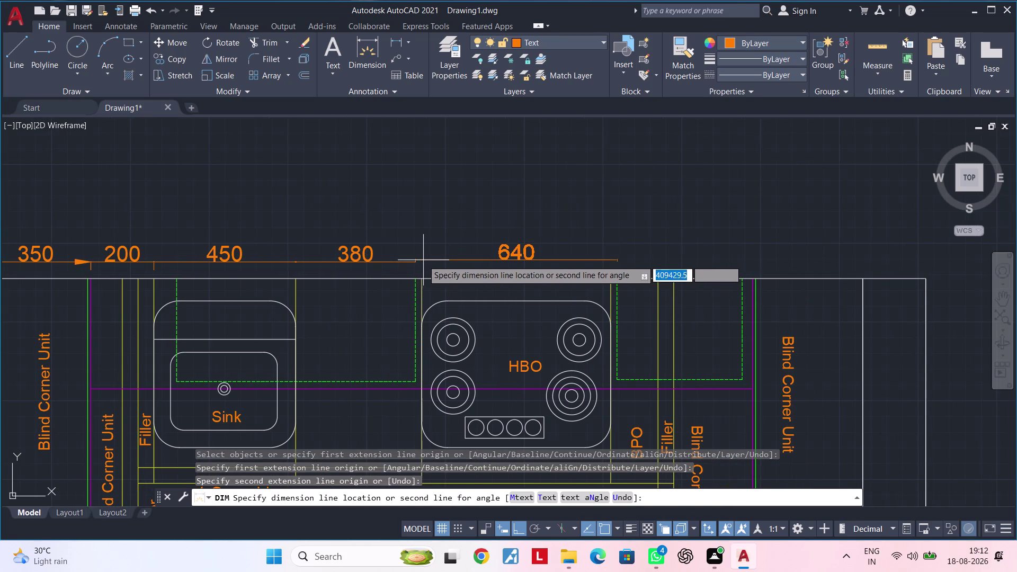
click(415, 260)
middle_drag(642, 259, 551, 258)
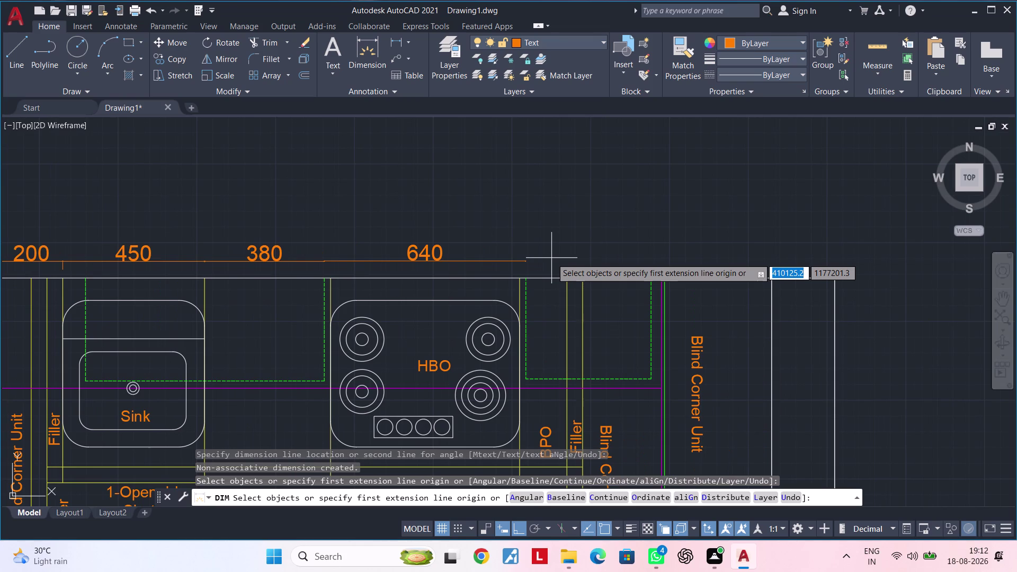
middle_drag(600, 253, 548, 254)
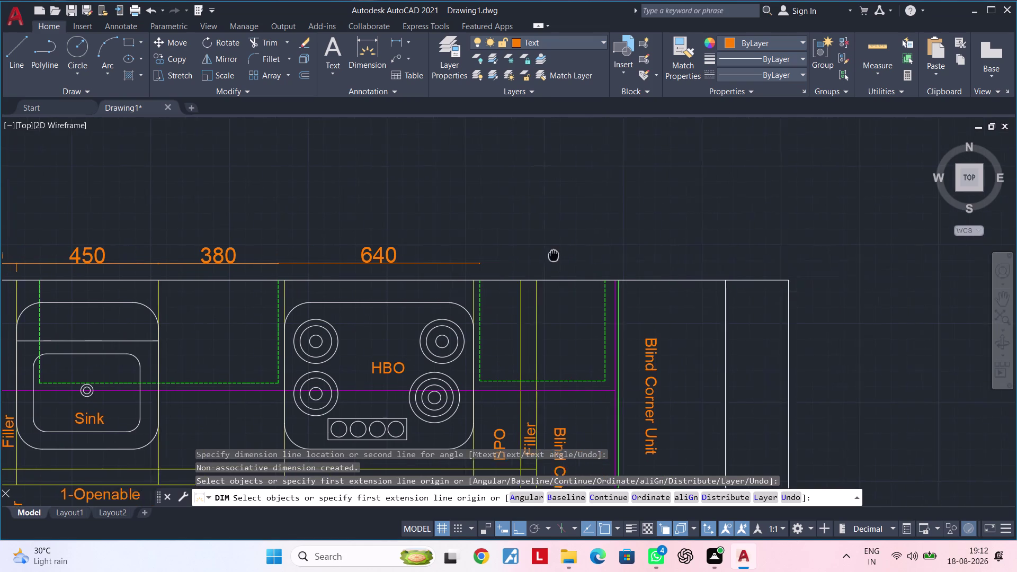
middle_drag(548, 254, 509, 255)
scroll(up, 3)
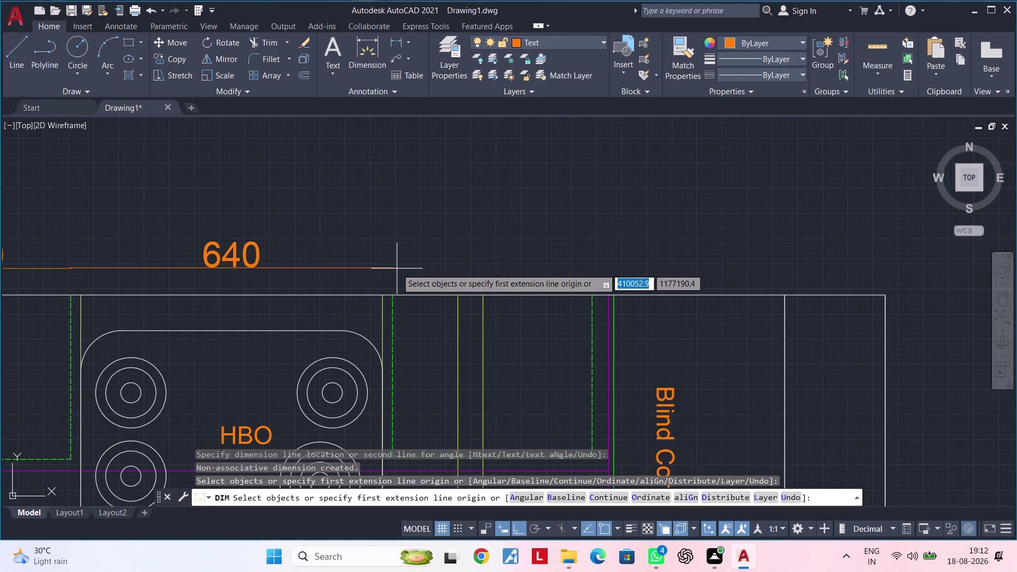
Add the 430 span dimension next to 640 on the row.
click(392, 269)
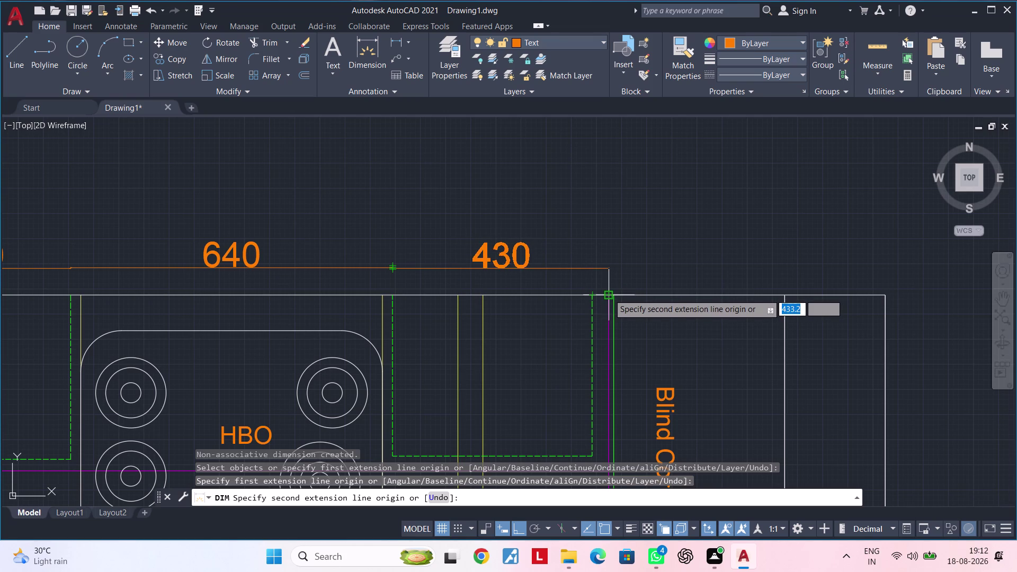
click(608, 268)
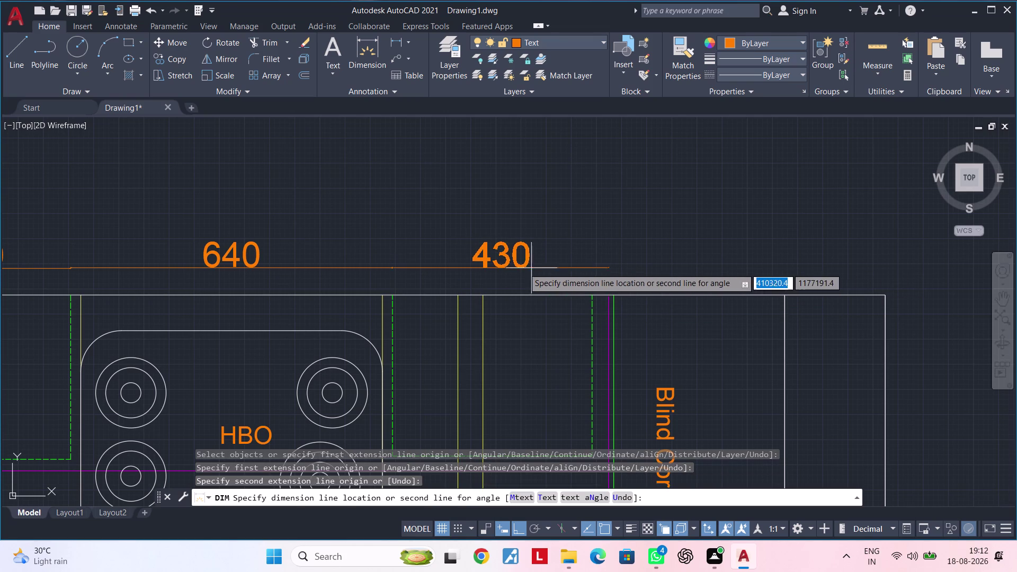
click(394, 268)
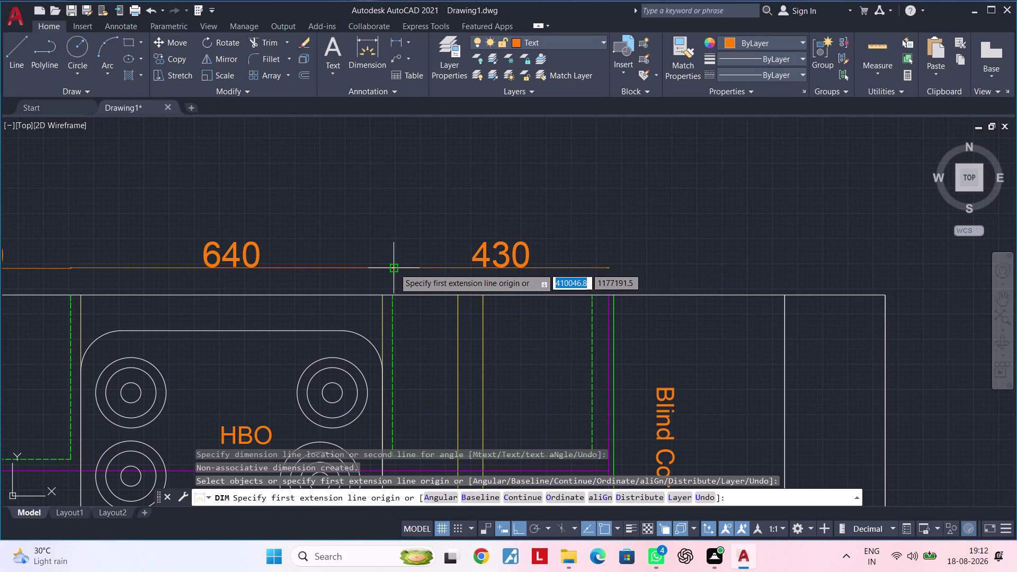
middle_drag(690, 265, 582, 269)
Dimension the final 350 span from the end of 430 to the wall.
key(space)
key(space)
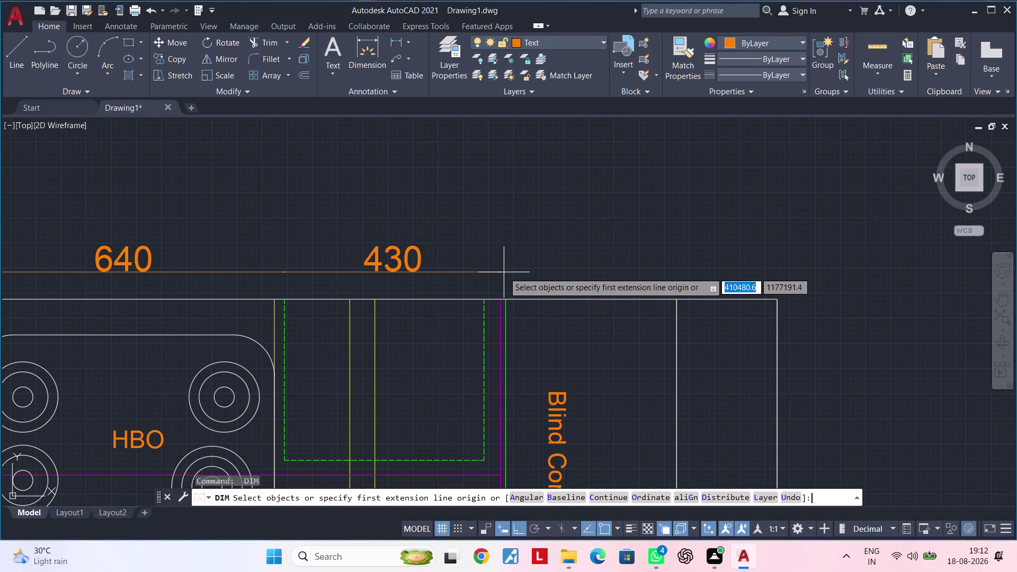
click(501, 271)
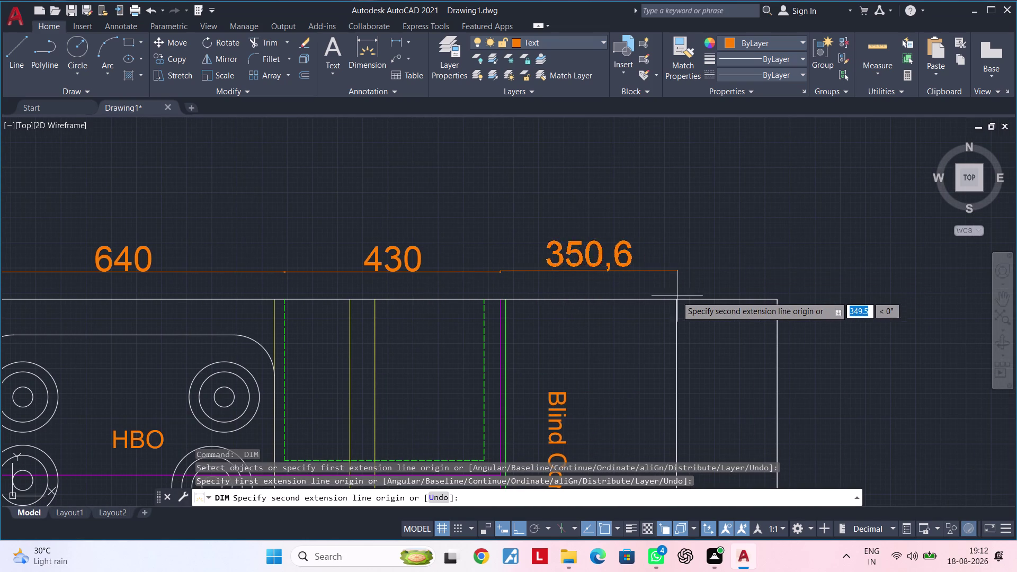
click(676, 271)
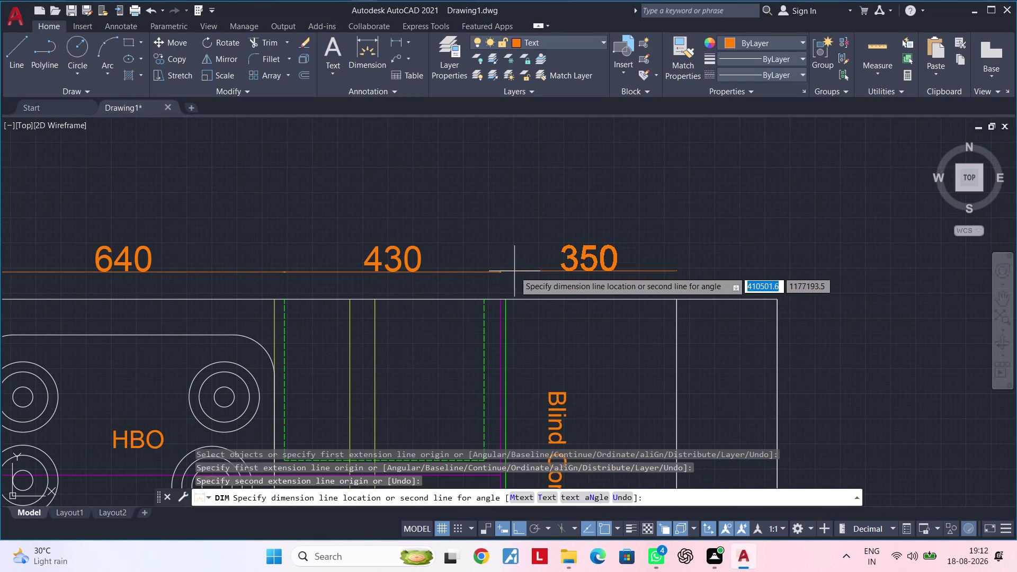
click(500, 274)
scroll(down, 3)
middle_drag(575, 275, 704, 275)
key(Escape)
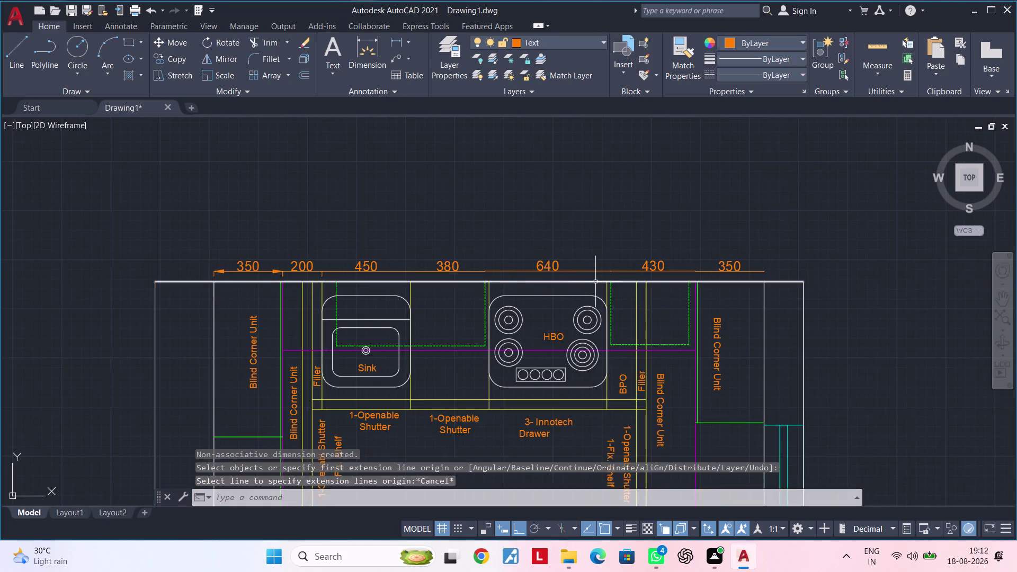
Select the 200 and 450 dimensions at the left end of the top row.
middle_drag(626, 279, 711, 278)
key(Escape)
key(Escape)
middle_drag(514, 277, 627, 269)
key(Escape)
key(Escape)
key(Escape)
scroll(up, 3)
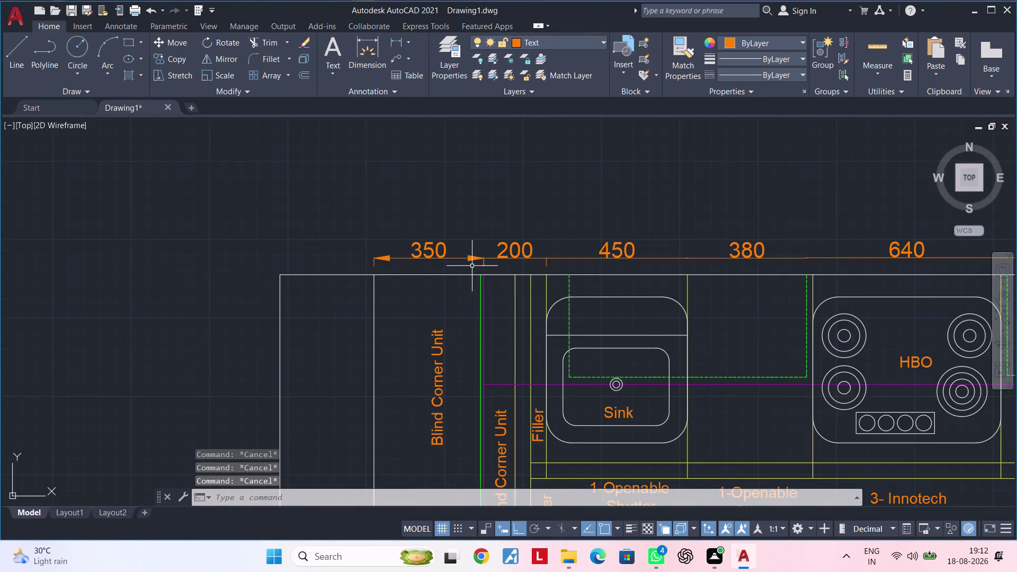
scroll(up, 3)
key(Escape)
click(527, 249)
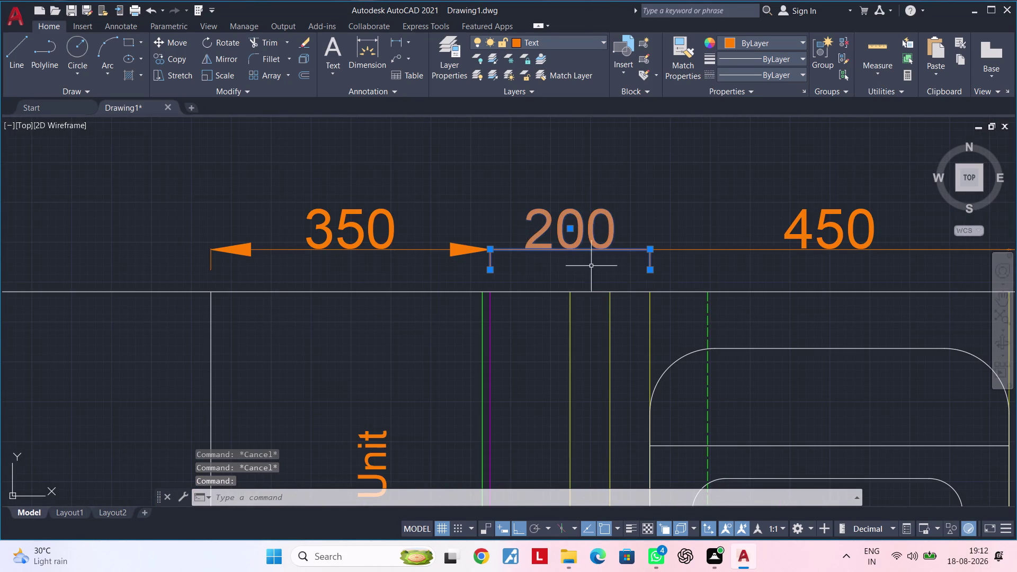
middle_drag(651, 262, 510, 267)
click(563, 254)
Add the 380, 640, 430 and 350 dimensions, then open the Dimension Style Manager.
scroll(down, 3)
middle_drag(667, 258, 474, 257)
click(630, 256)
middle_drag(590, 262, 441, 261)
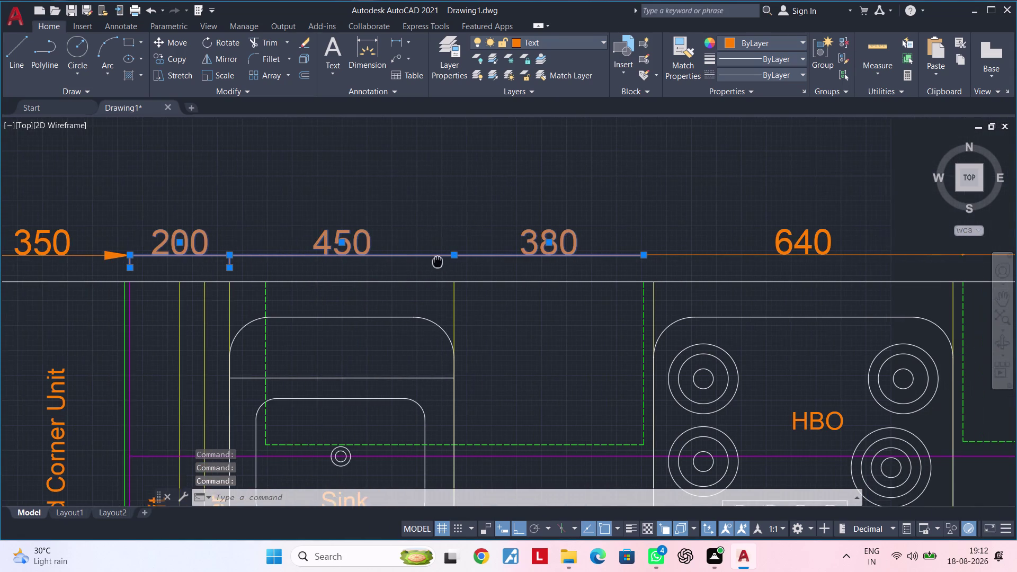
middle_drag(442, 262, 447, 261)
click(686, 253)
middle_drag(800, 253, 417, 251)
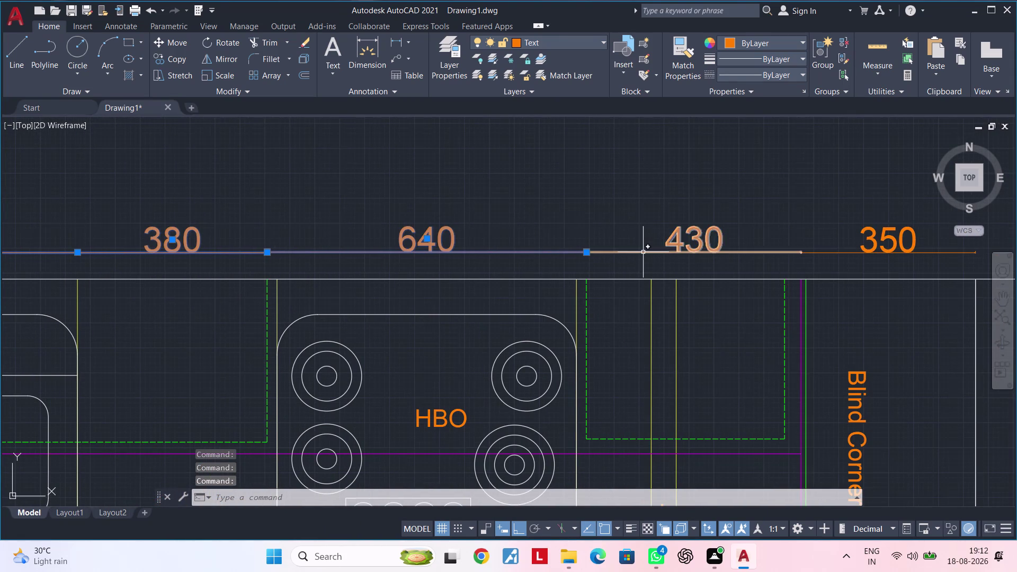
click(642, 253)
middle_drag(758, 251, 603, 250)
click(673, 252)
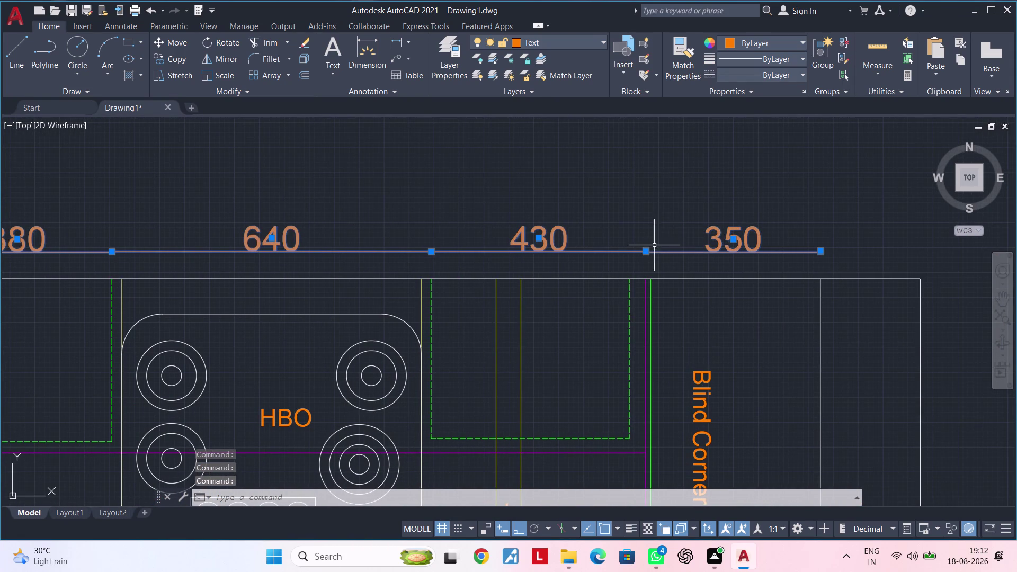
text(d)
key(space)
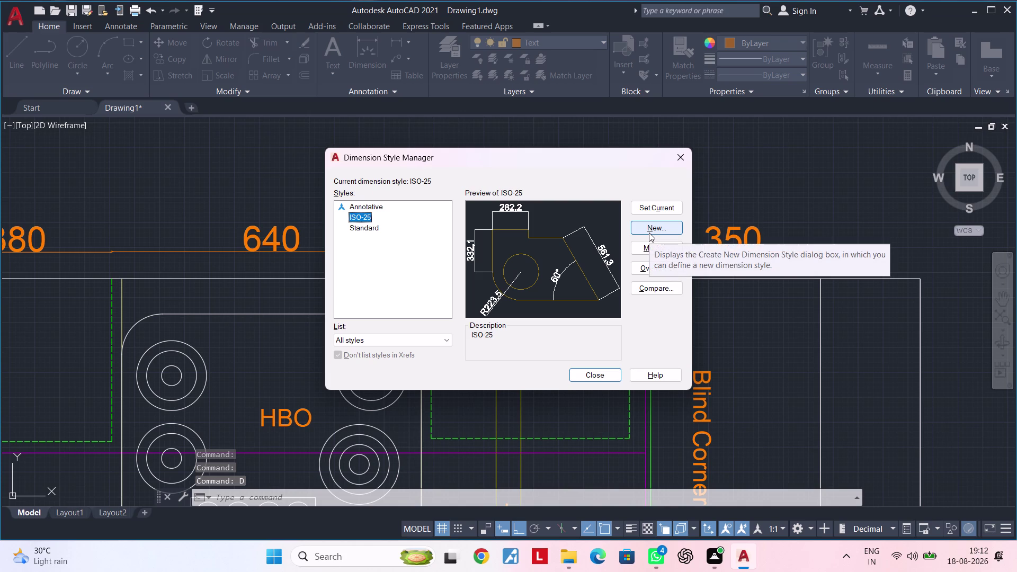
Edit ISO-25's Symbols and Arrows settings, first changing the centre mark size field.
click(658, 245)
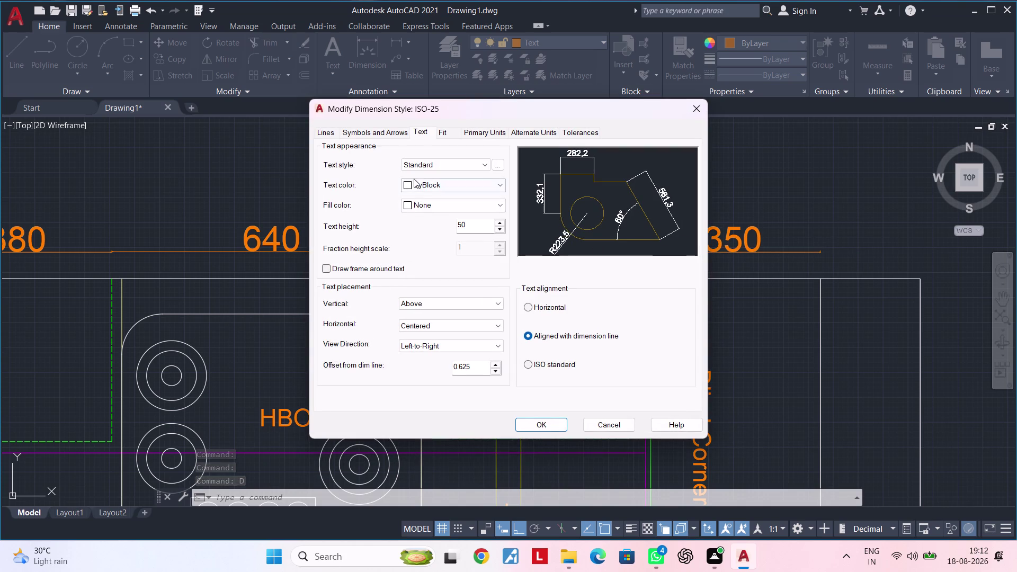
click(374, 135)
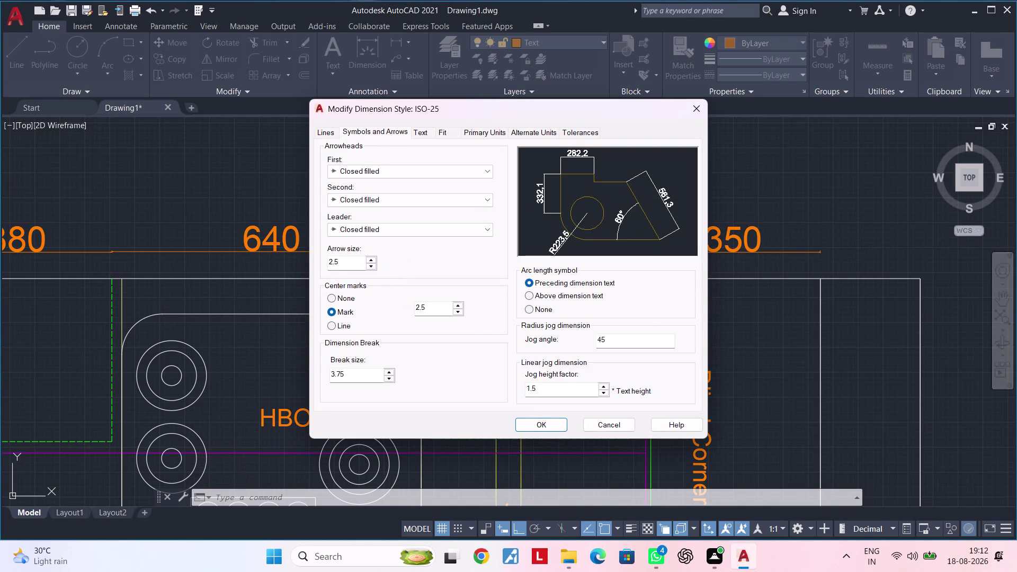
drag(437, 309, 401, 309)
key(BackSpace)
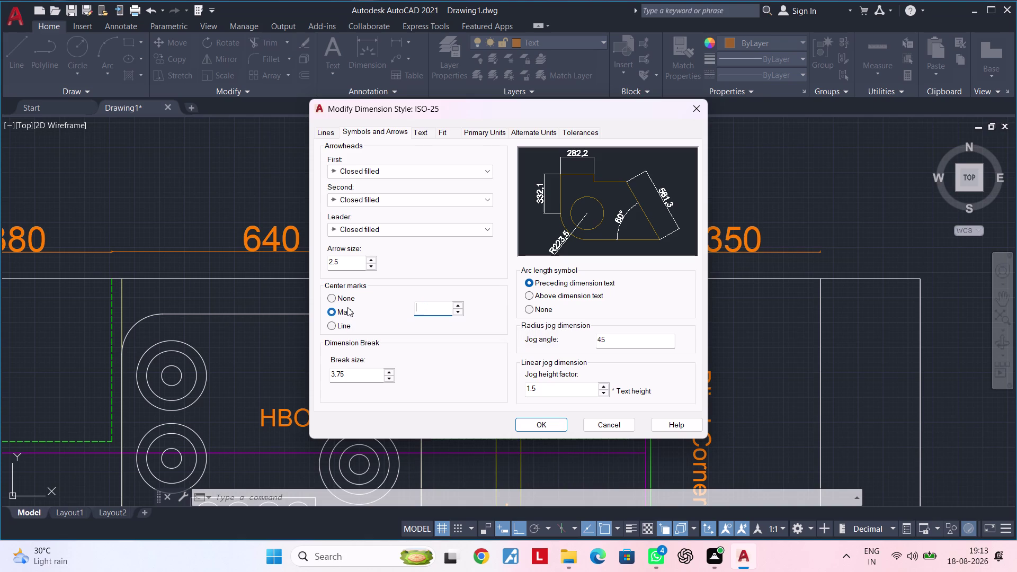
text(30)
key(BackSpace)
key(5)
key(Return)
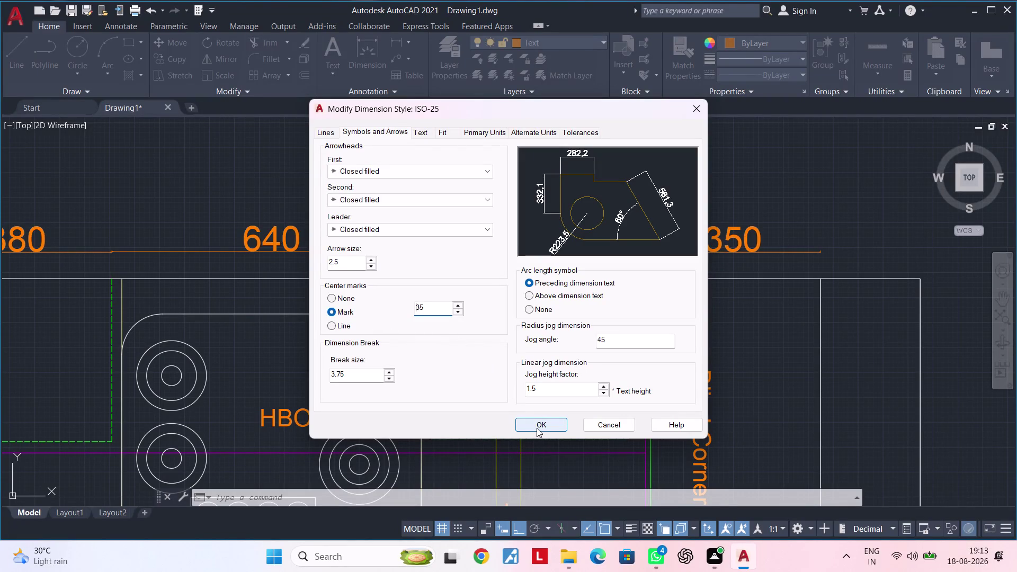
double_click(428, 300)
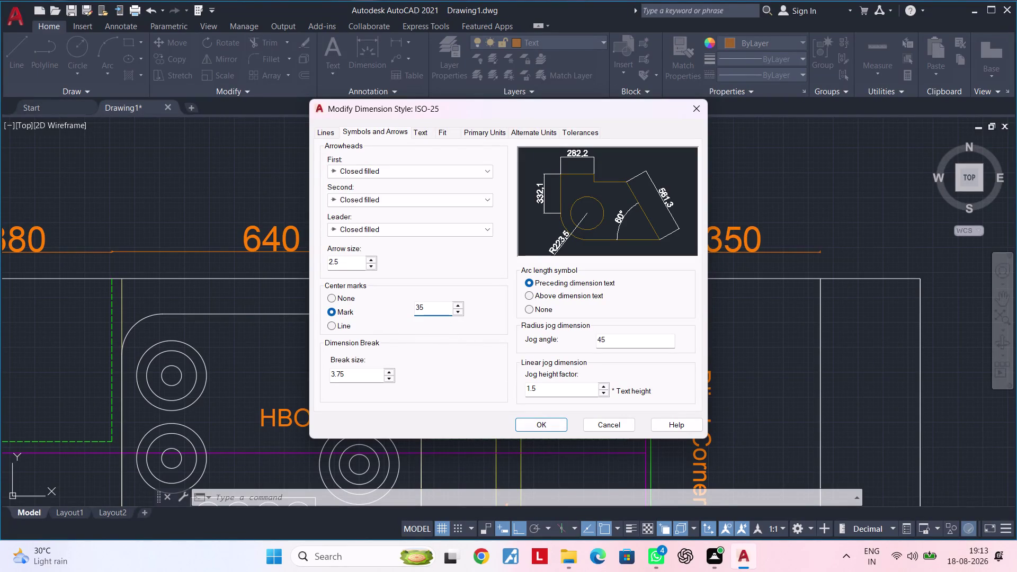
click(428, 308)
key(BackSpace)
key(BackSpace)
key(BackSpace)
Set the ISO-25 arrow size to 35.
click(344, 264)
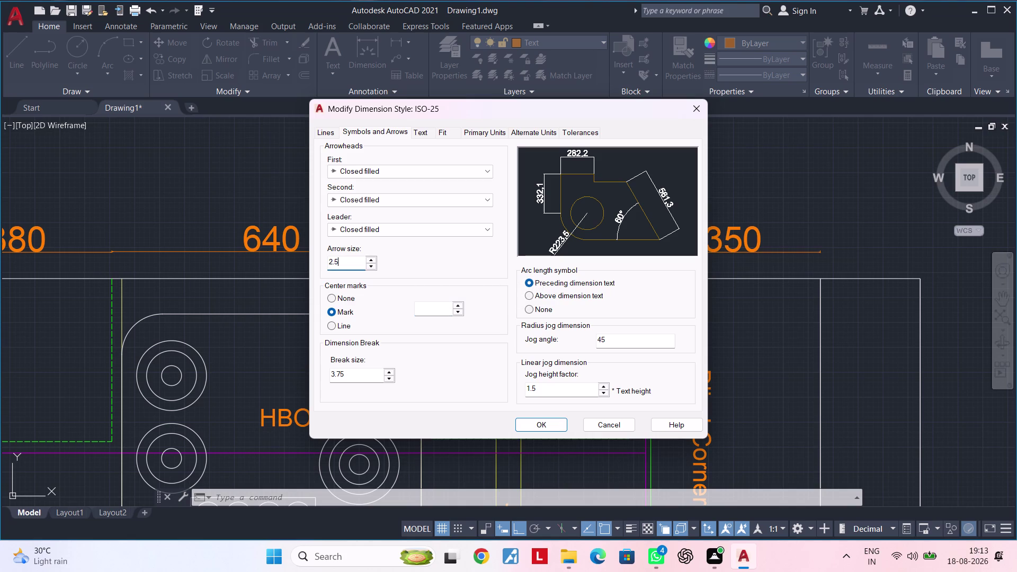
key(BackSpace)
key(BackSpace)
key(BackSpace)
text(3)
text(5)
key(Return)
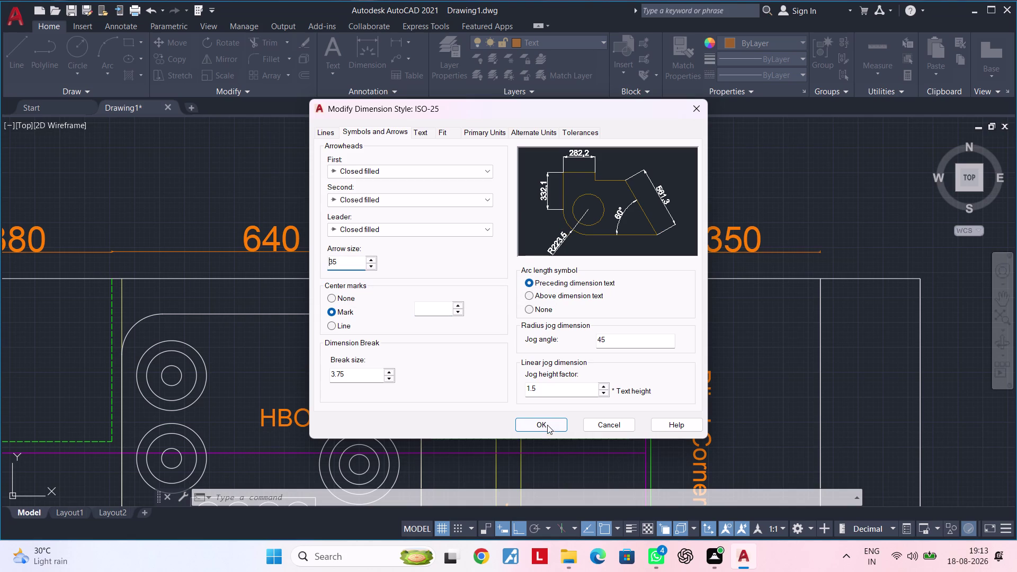
Accept the style change with OK and close the Dimension Style Manager.
click(547, 425)
click(661, 204)
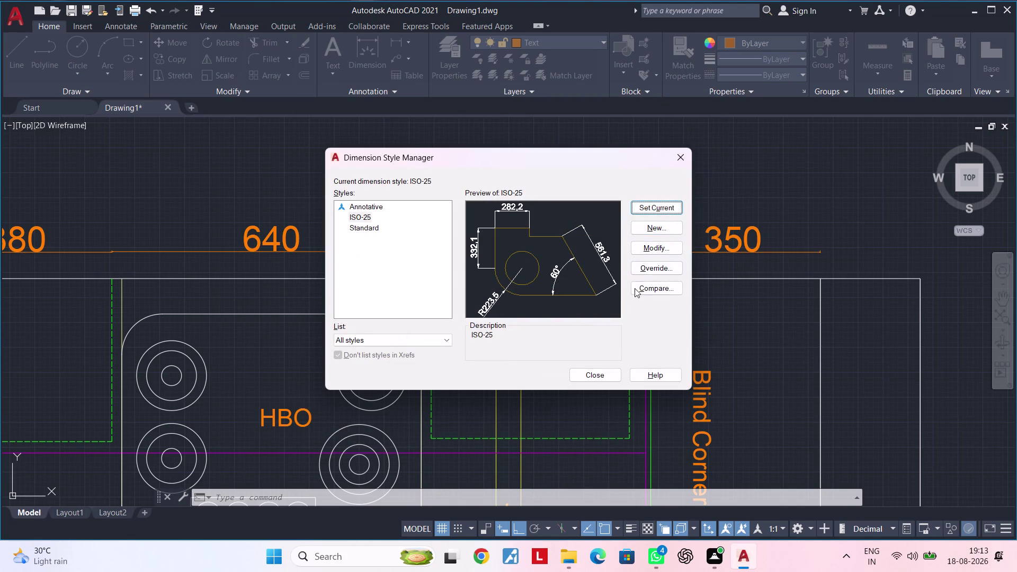
triple_click(664, 206)
click(663, 206)
click(599, 373)
scroll(down, 3)
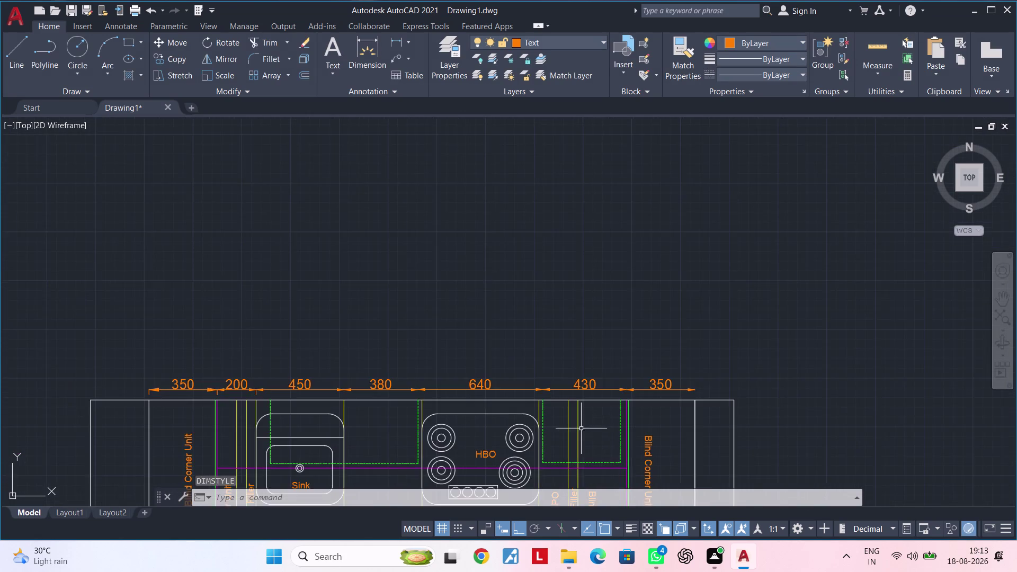
Zoom in on the left units at the row's start and launch the Dimension tool.
middle_drag(589, 428, 797, 388)
middle_drag(661, 392, 756, 373)
scroll(up, 3)
scroll(down, 3)
middle_drag(550, 348, 525, 342)
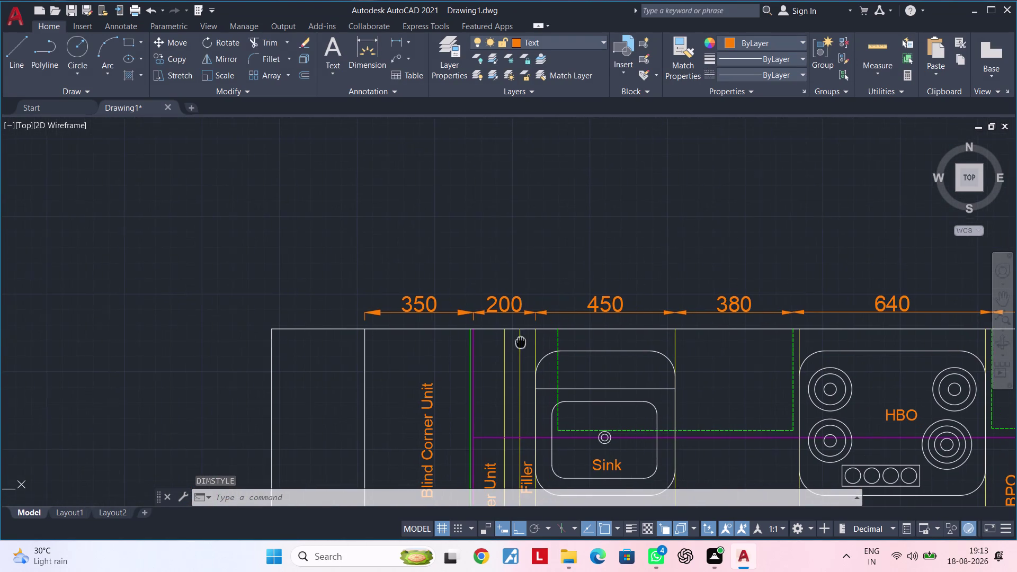
middle_drag(525, 342, 519, 341)
key(Escape)
key(Escape)
middle_drag(454, 315, 473, 303)
key(Escape)
key(Escape)
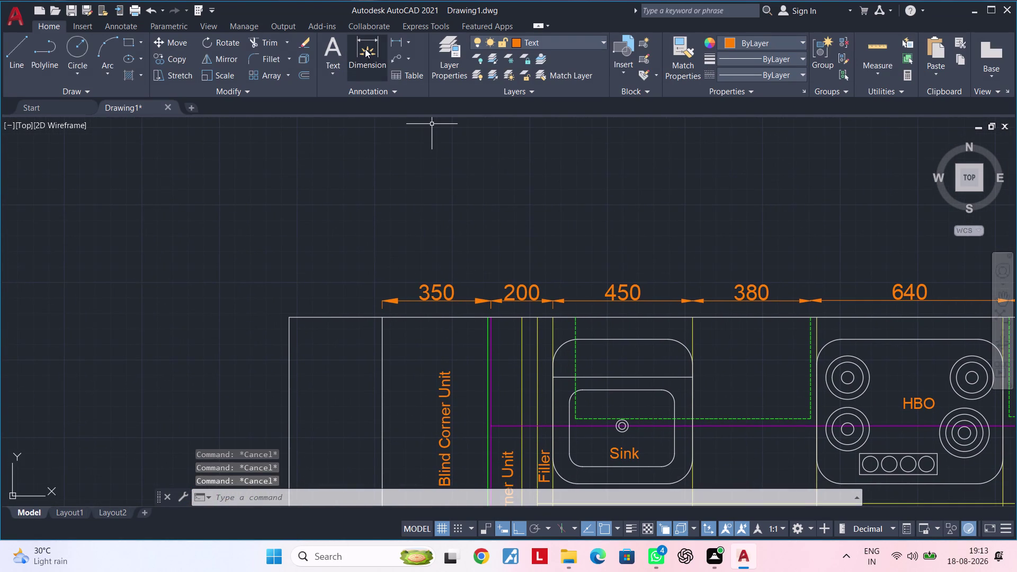
click(365, 48)
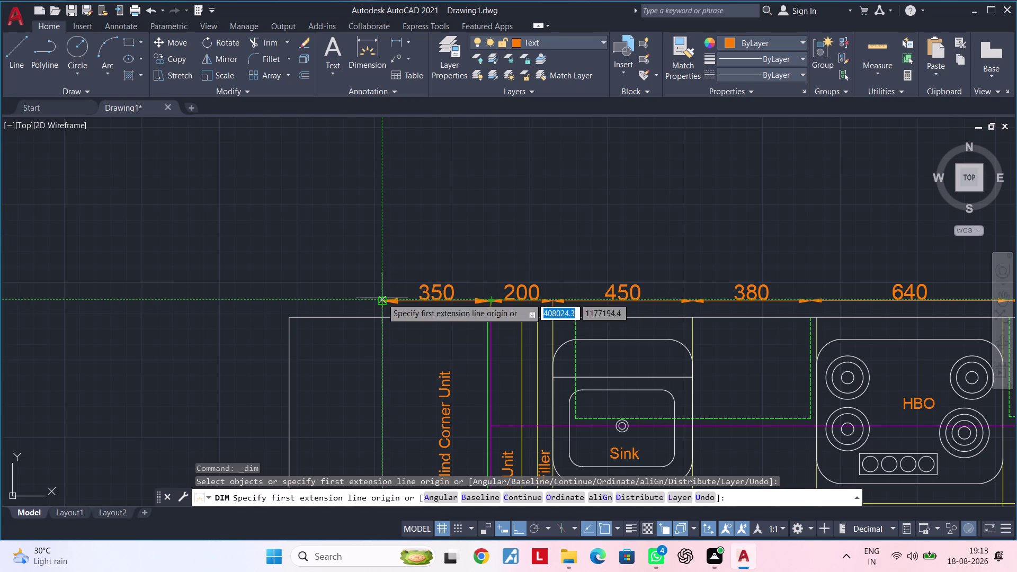
Dimension 450 from the left end of the 350 span, placed above that row.
click(382, 258)
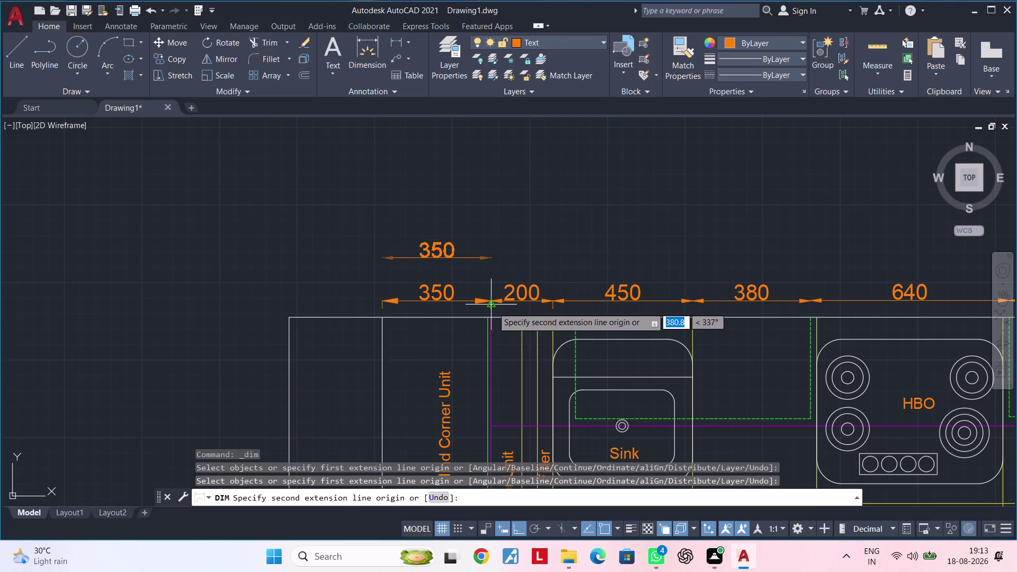
scroll(up, 3)
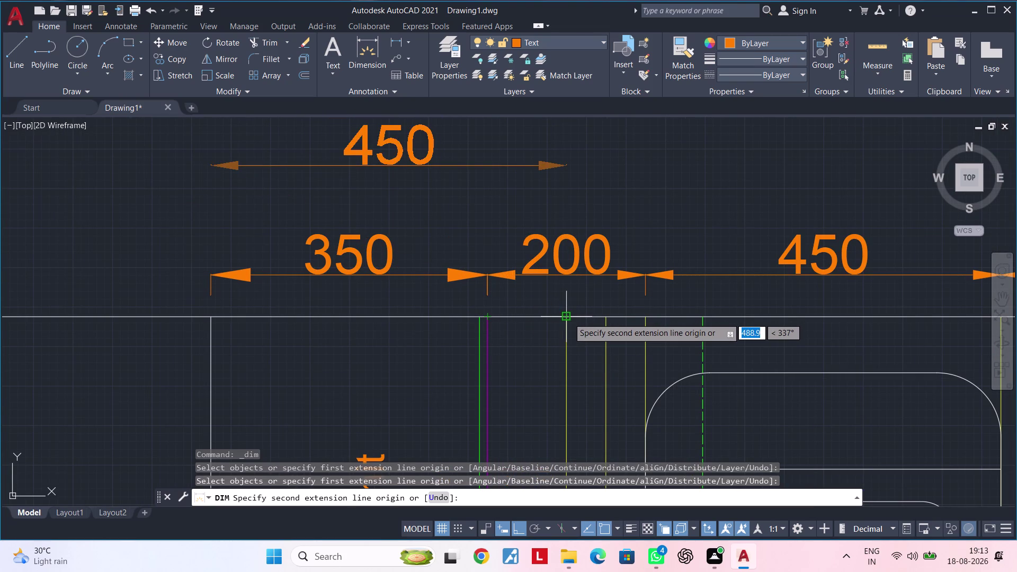
click(564, 165)
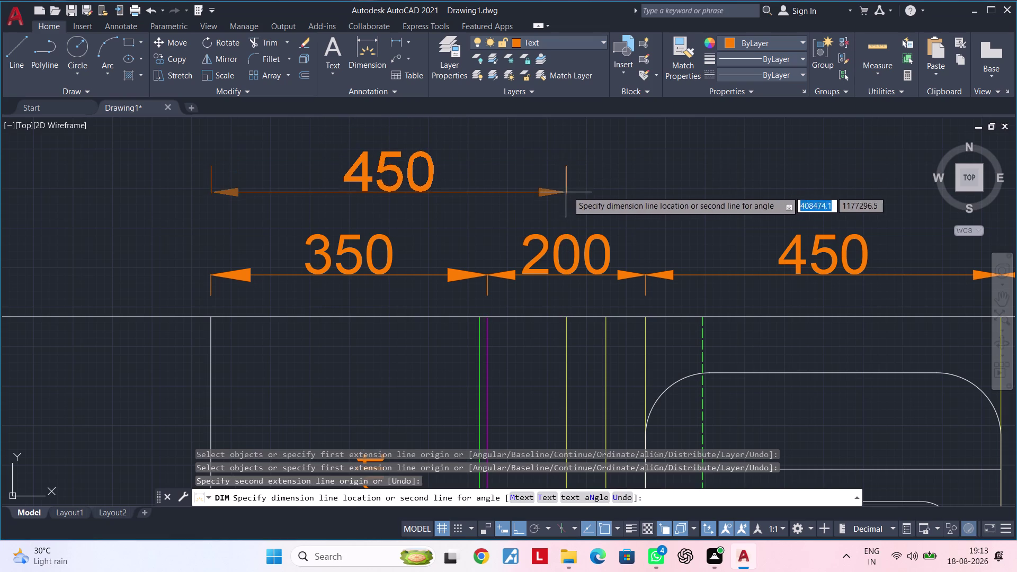
click(566, 190)
middle_drag(612, 190, 581, 190)
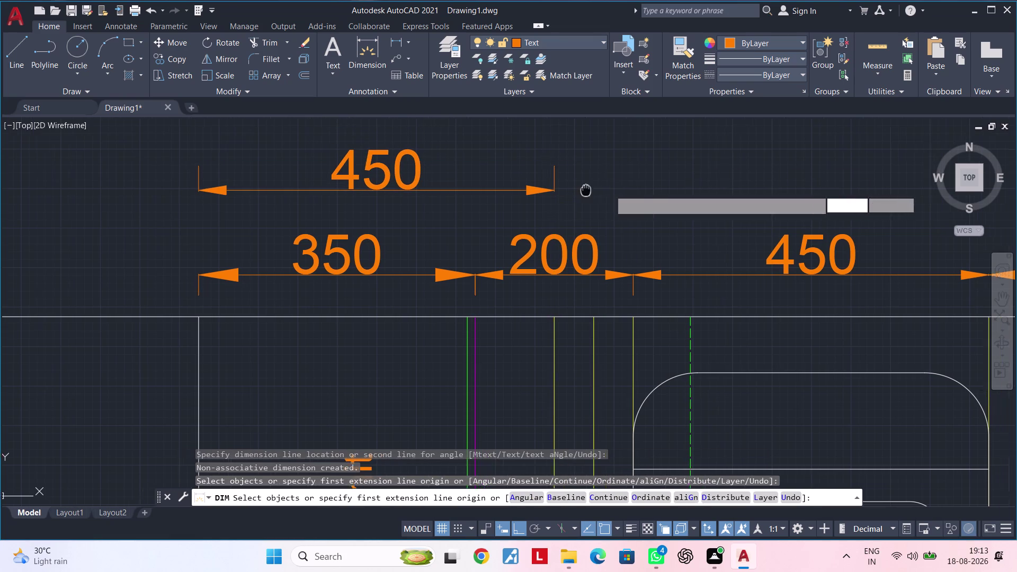
middle_drag(581, 190, 542, 190)
Start a dimension at the 450's end, then abandon it and restart DIM.
key(space)
key(space)
click(498, 191)
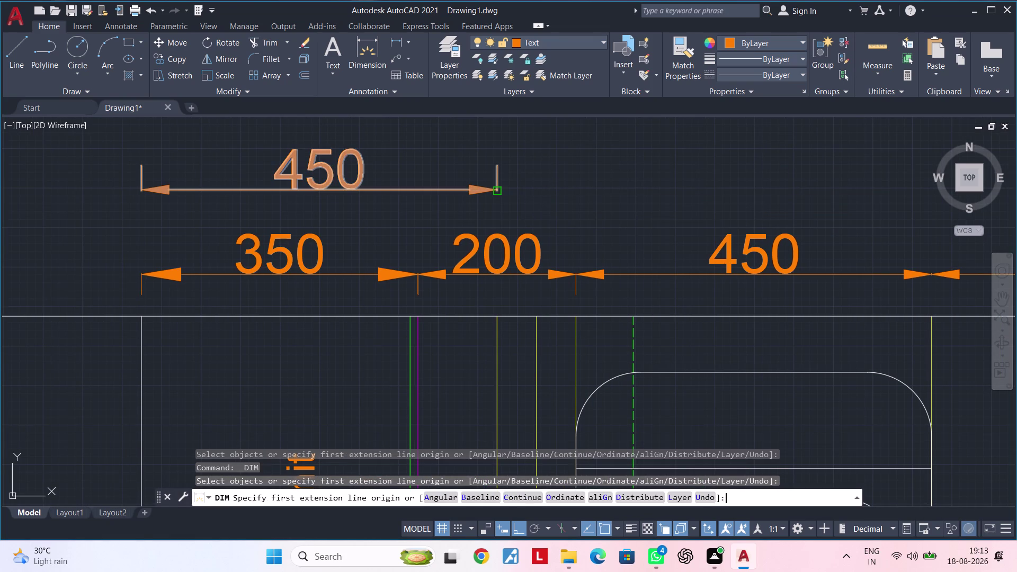
click(496, 189)
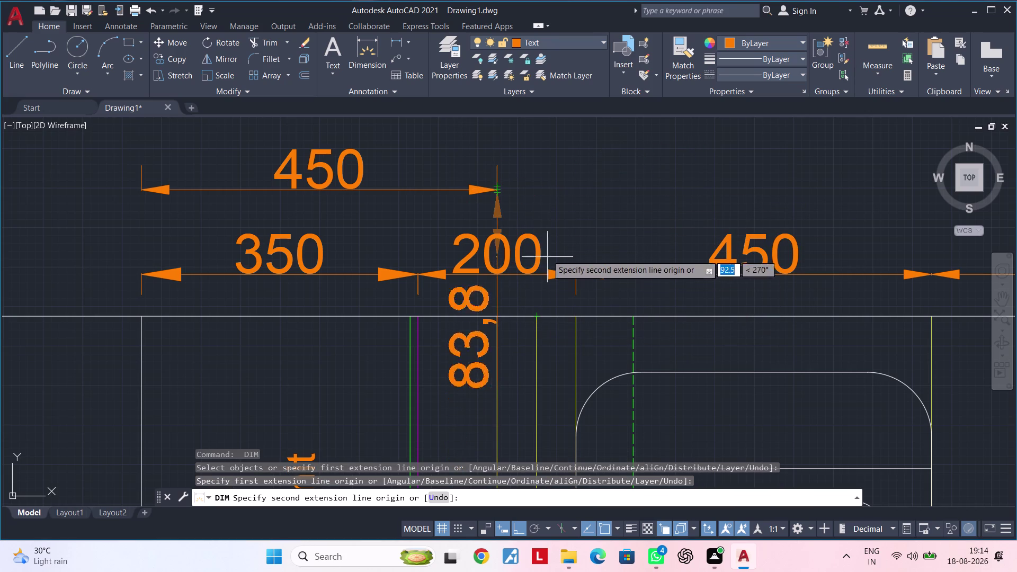
click(539, 189)
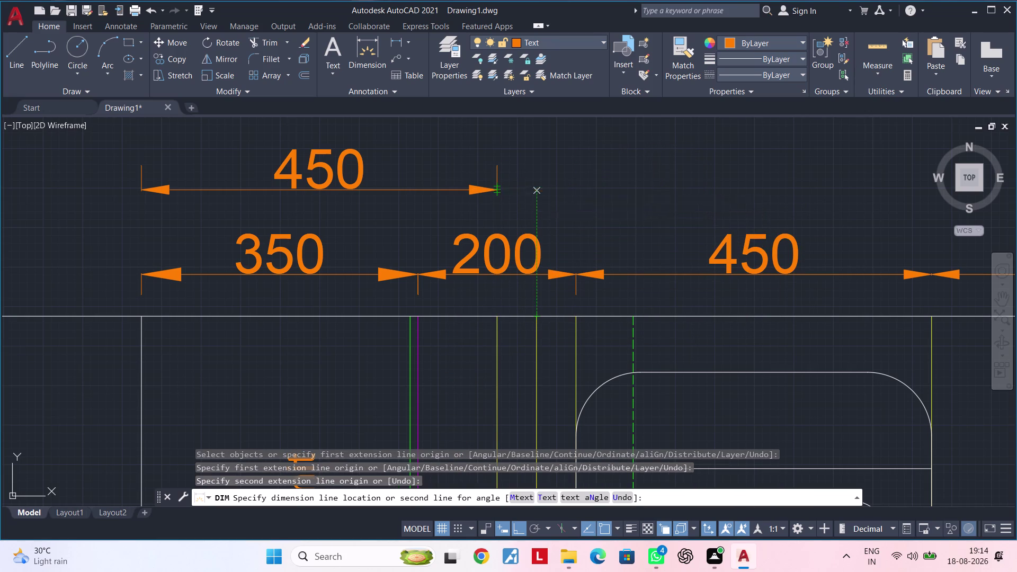
scroll(down, 3)
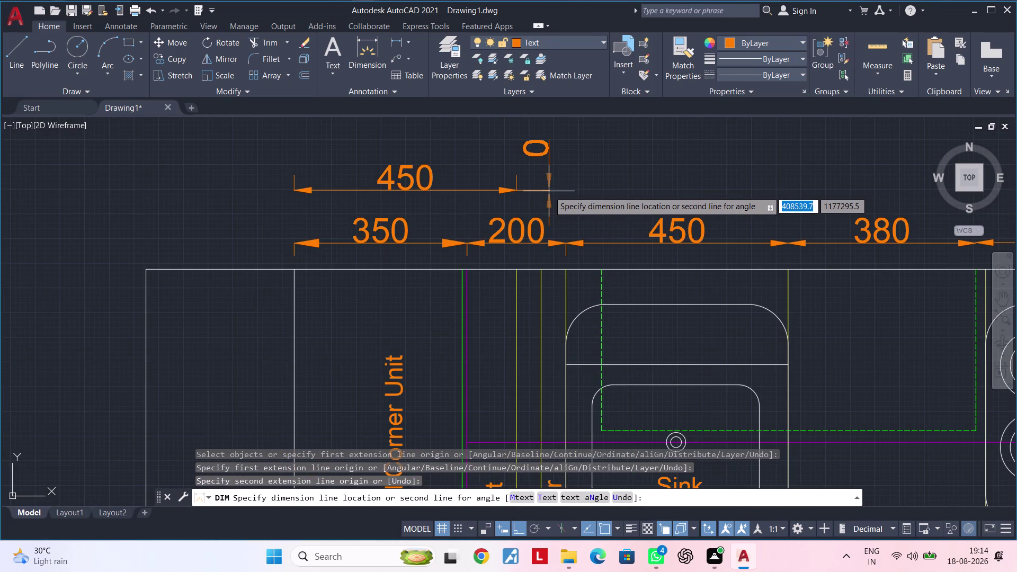
key(Escape)
key(space)
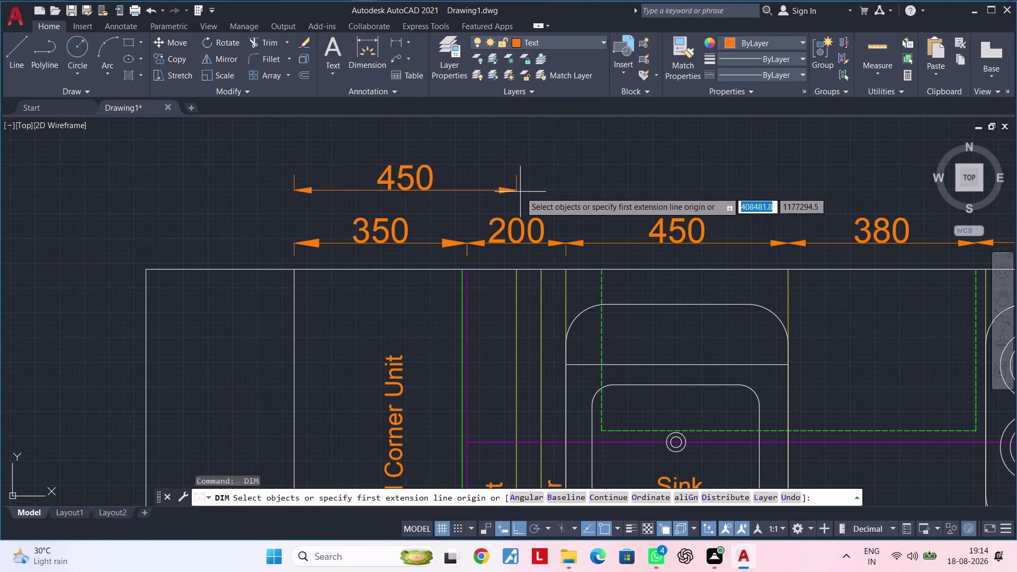
Dimension 50 from the 450's end, placed on the upper row.
click(515, 191)
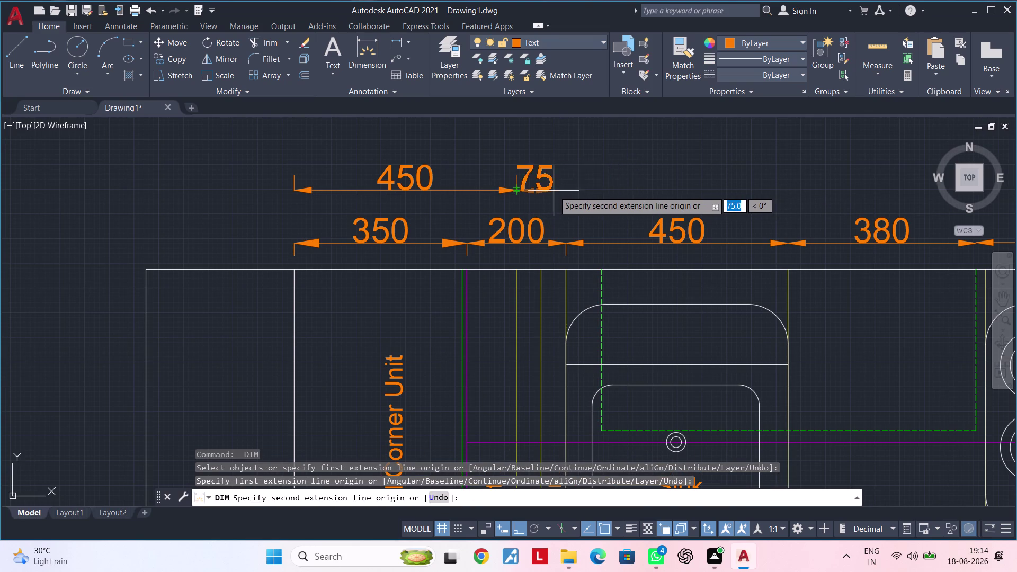
scroll(up, 3)
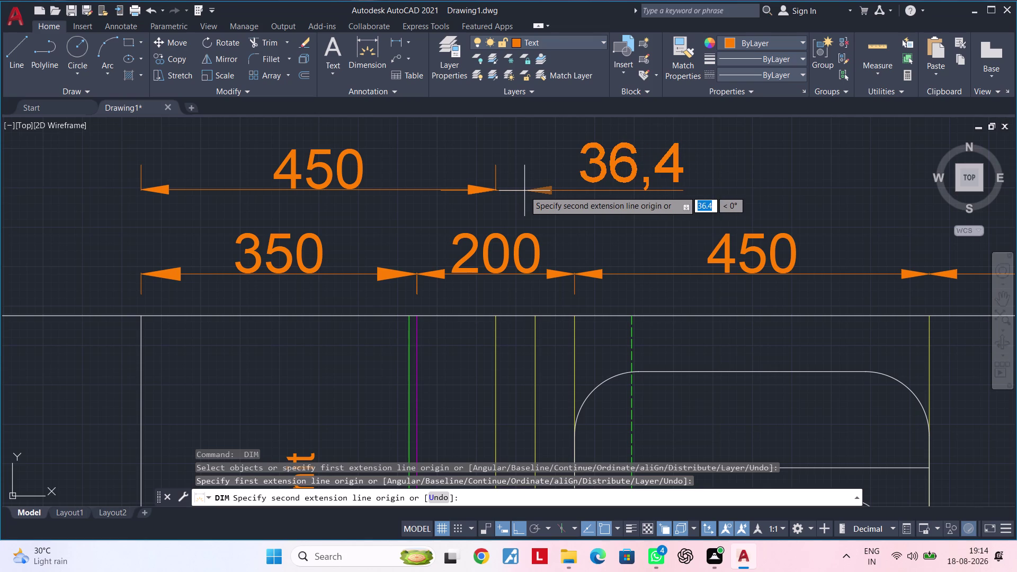
text(50)
key(Return)
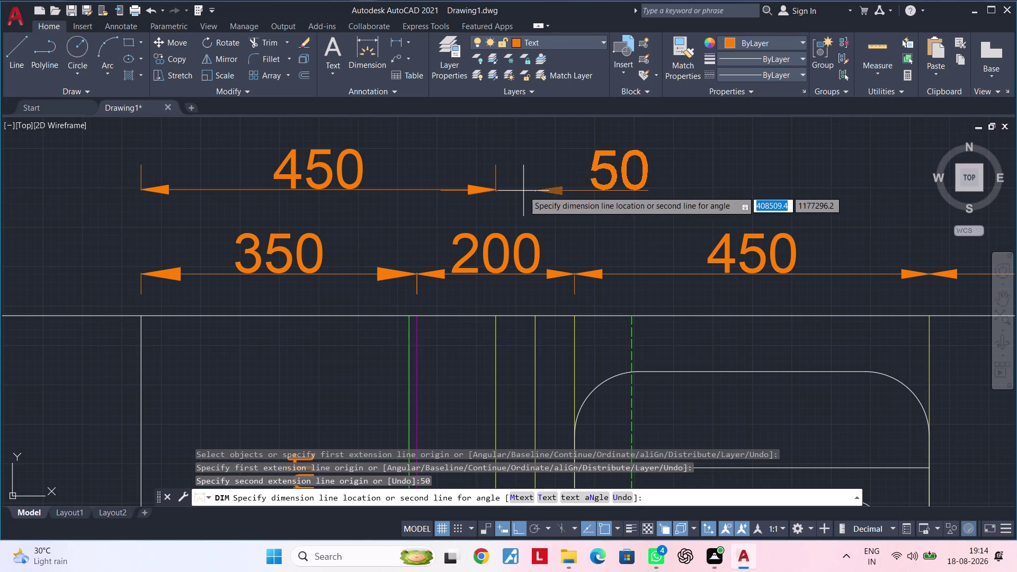
click(494, 188)
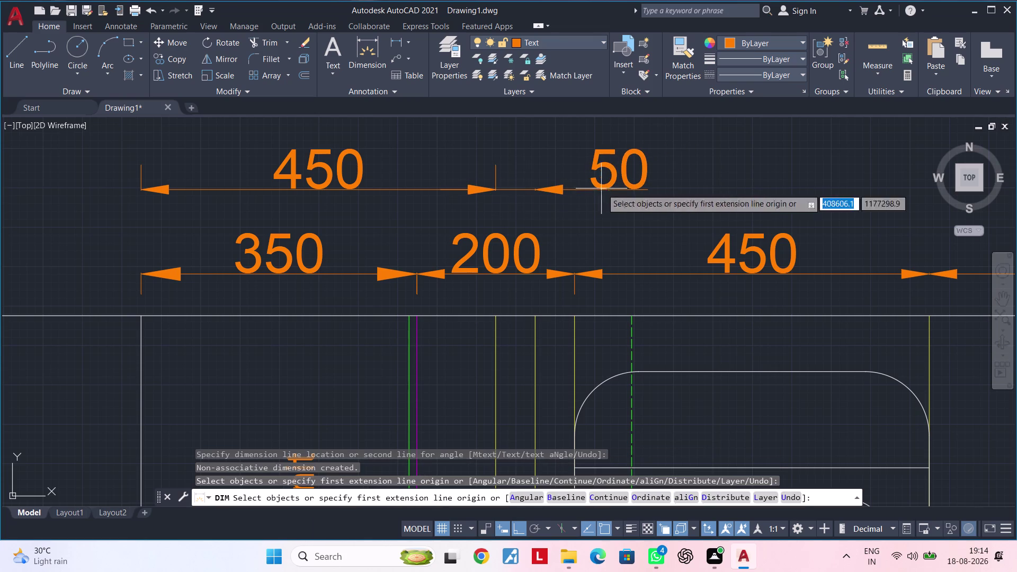
key(Escape)
Centre the 50 dimension's text between its arrows, then restart dimensioning.
click(612, 176)
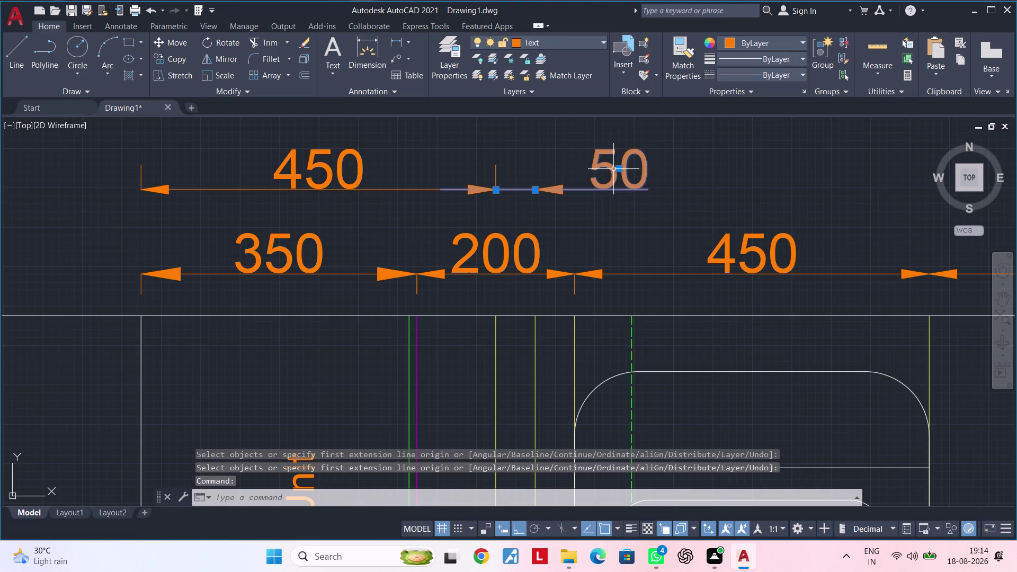
click(620, 168)
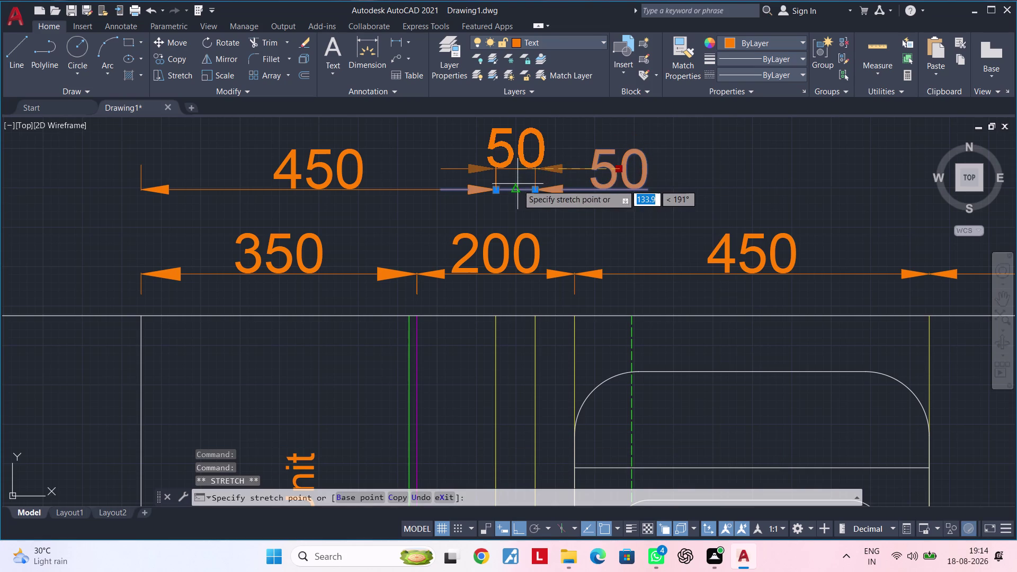
click(518, 188)
middle_drag(627, 194, 579, 193)
key(Escape)
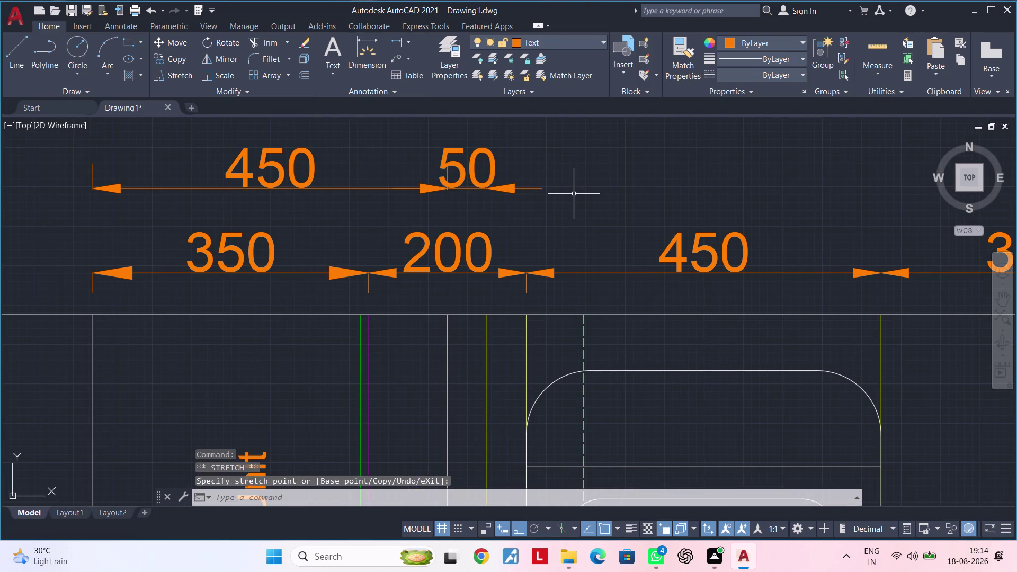
middle_drag(573, 202, 552, 209)
key(Escape)
key(Escape)
key(space)
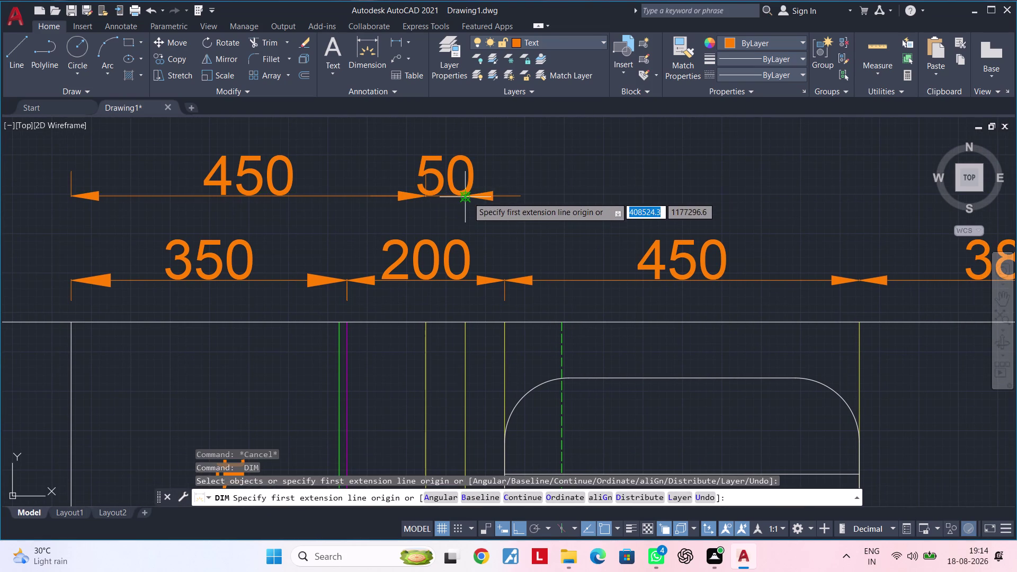
Add a 500 dimension from the 50's end on the upper row.
click(468, 197)
middle_drag(644, 198, 535, 198)
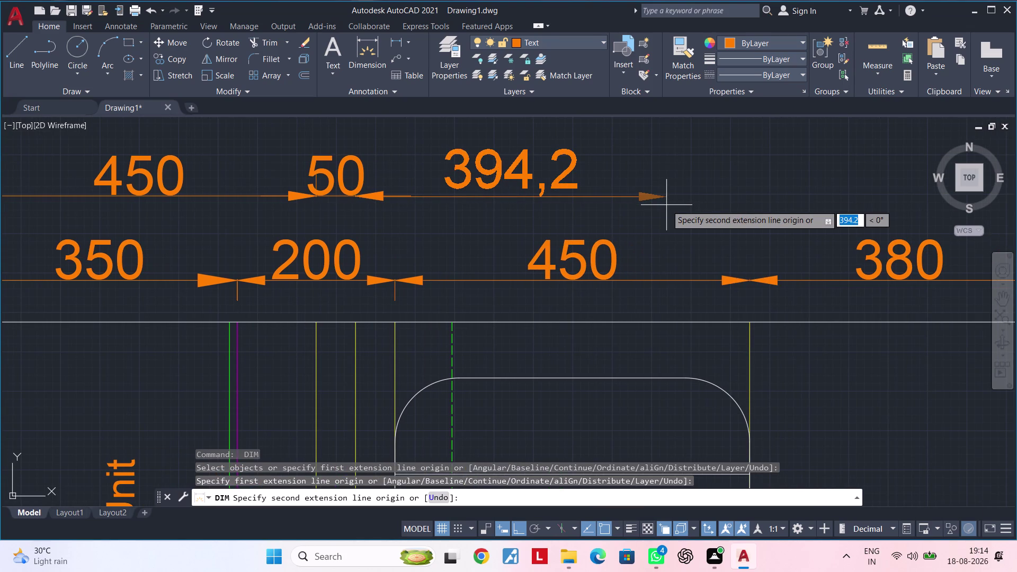
text(500)
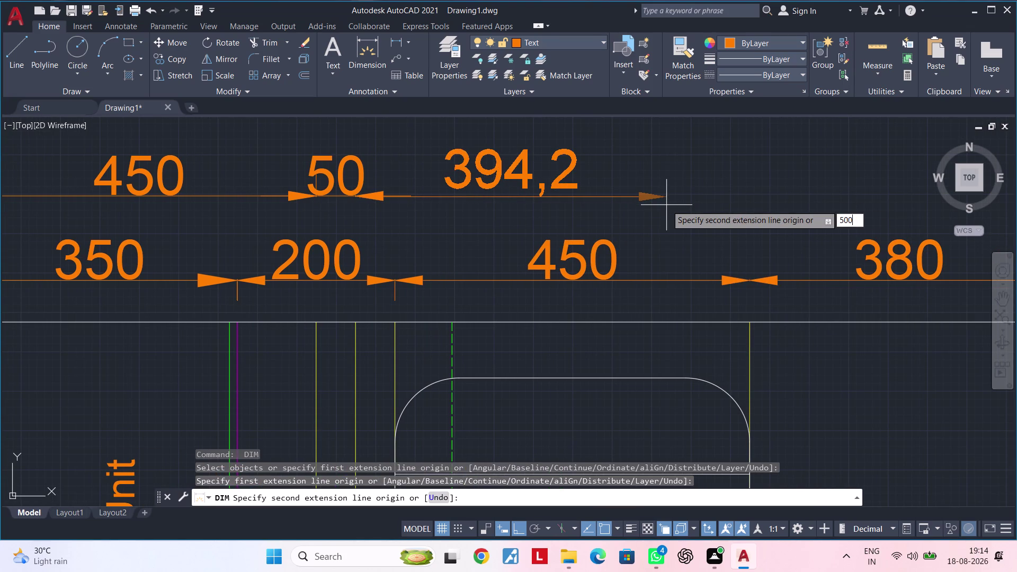
key(Return)
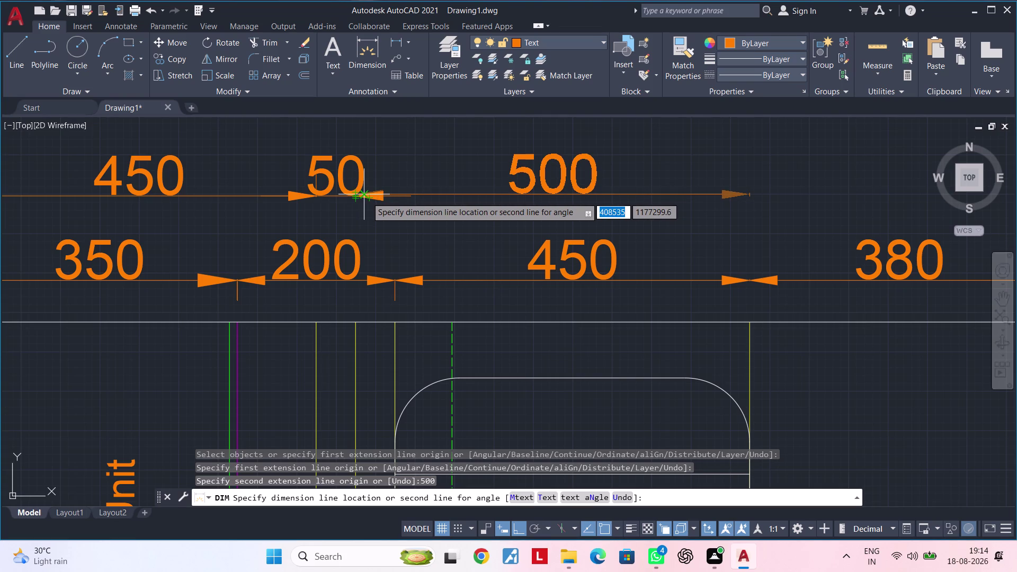
click(353, 195)
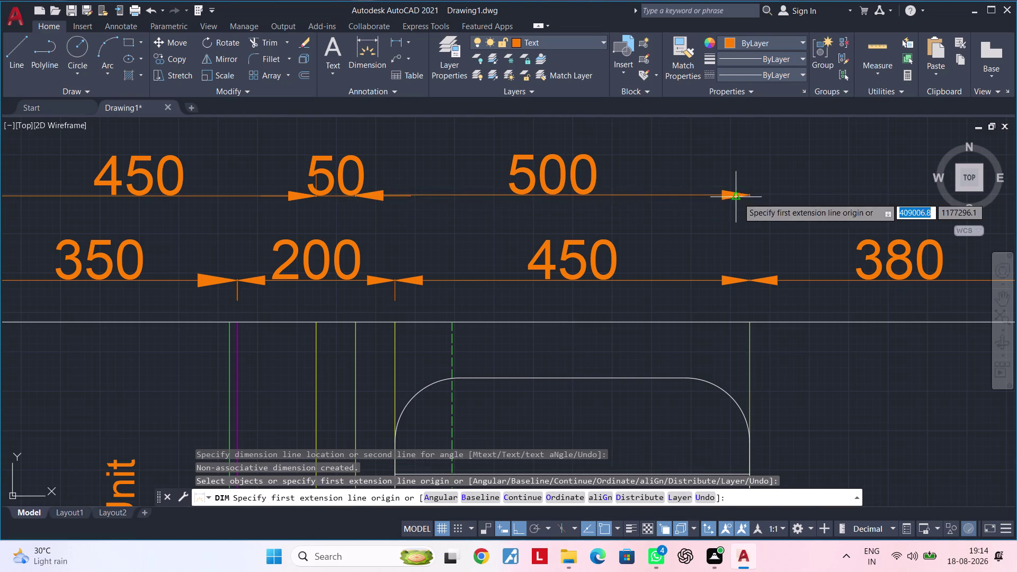
middle_drag(731, 197, 469, 198)
key(space)
key(space)
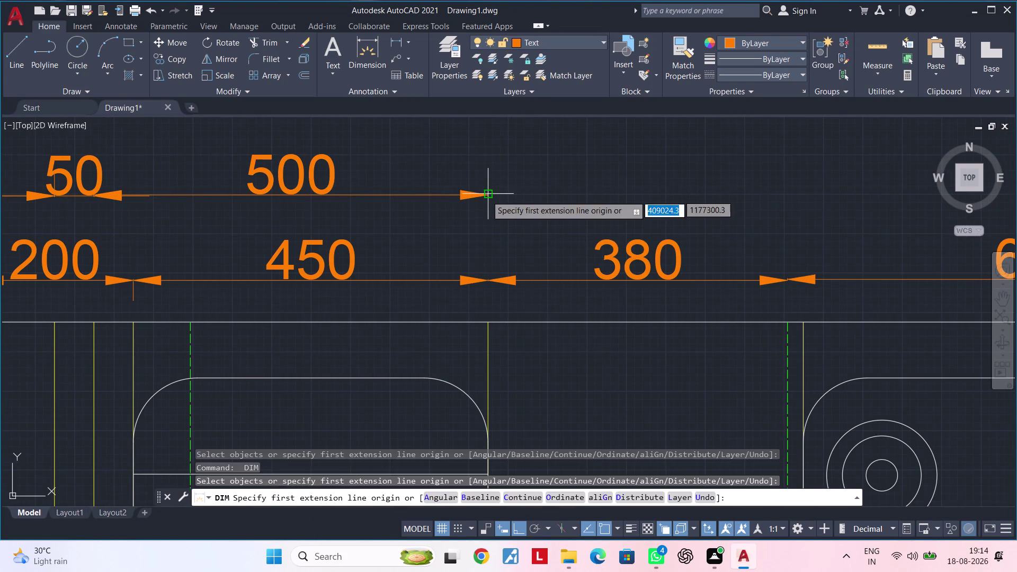
Add a 400 dimension after the 500 on the upper row.
click(486, 196)
middle_drag(663, 202, 558, 210)
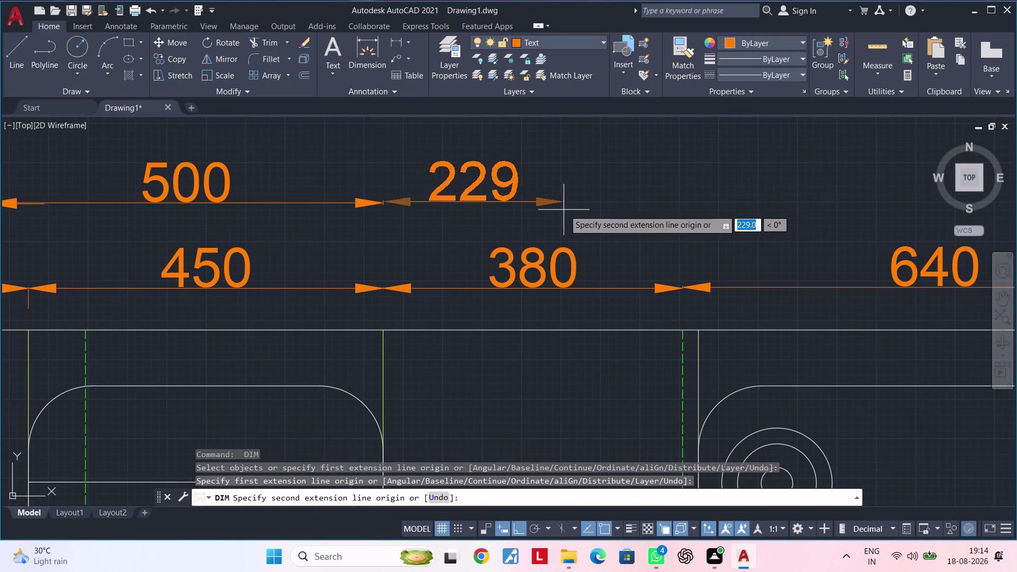
text(40)
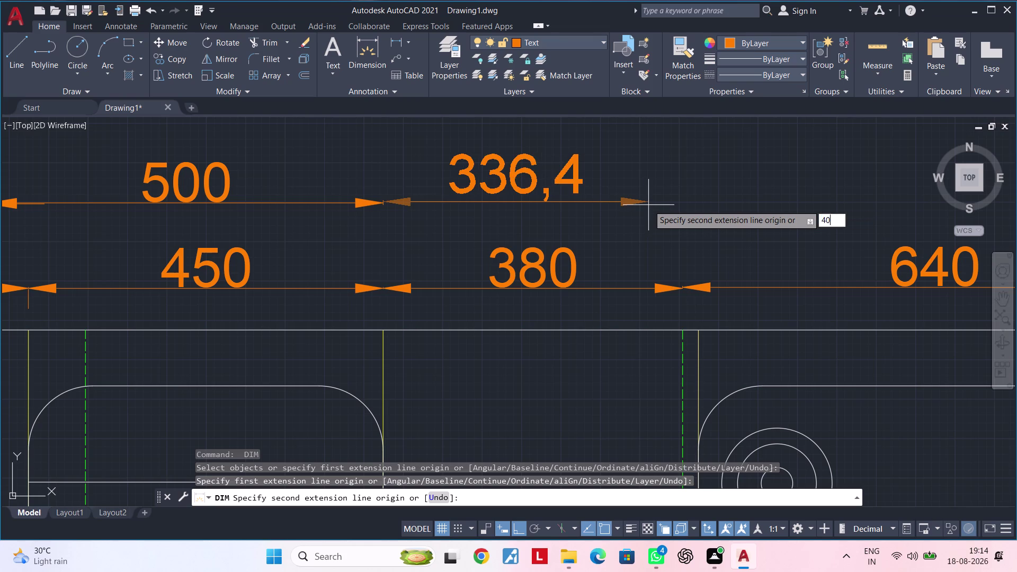
text(0)
key(Return)
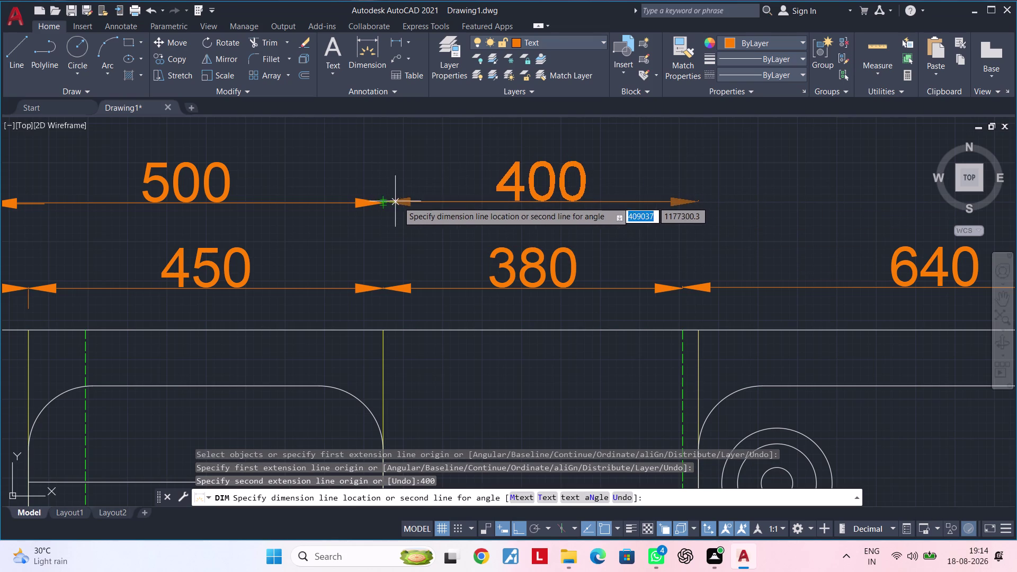
drag(381, 204, 387, 204)
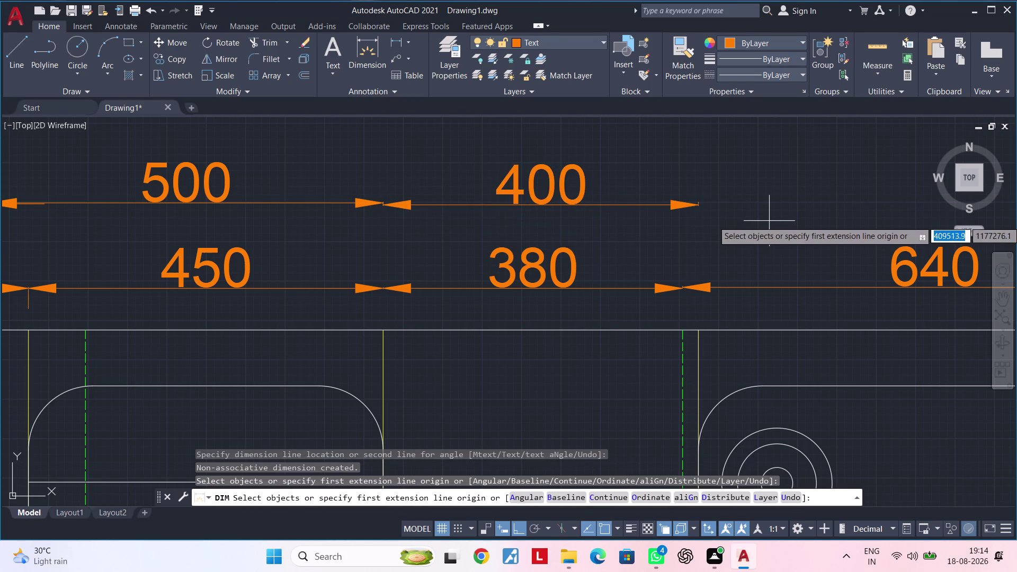
middle_drag(772, 219, 613, 221)
key(space)
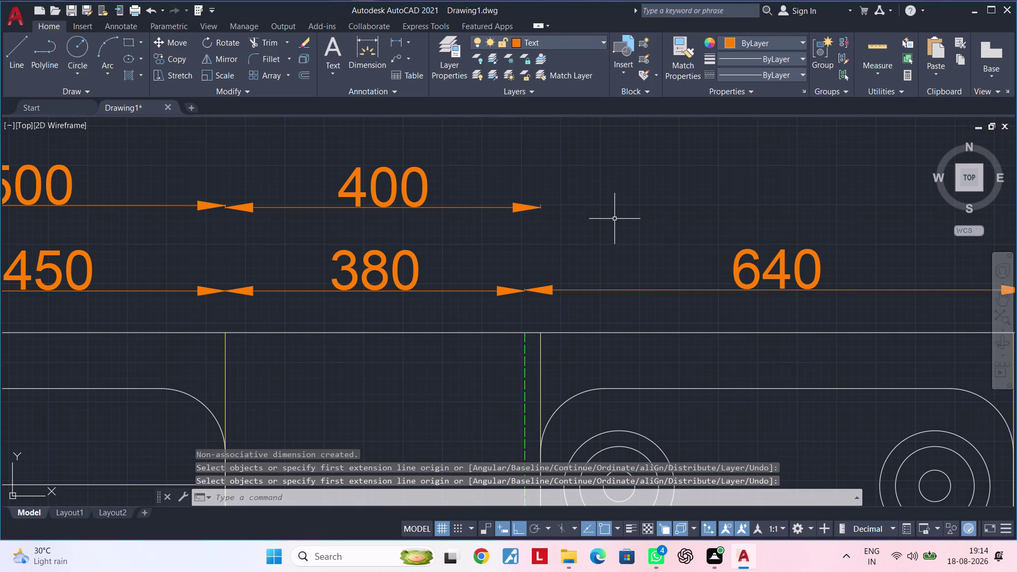
key(space)
Add a 600 dimension after the 400 in the top row.
drag(536, 207, 548, 207)
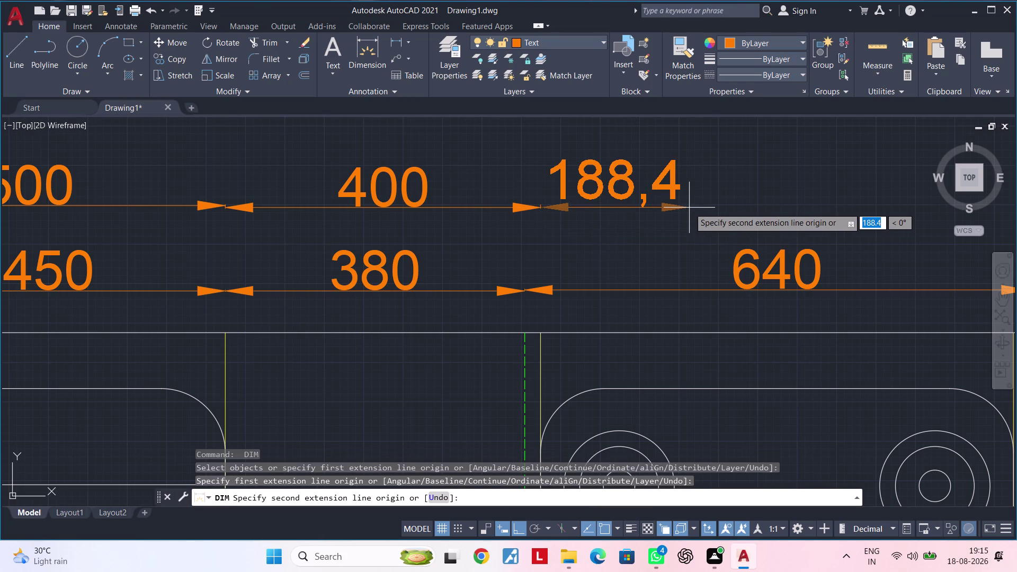
text(600)
key(Return)
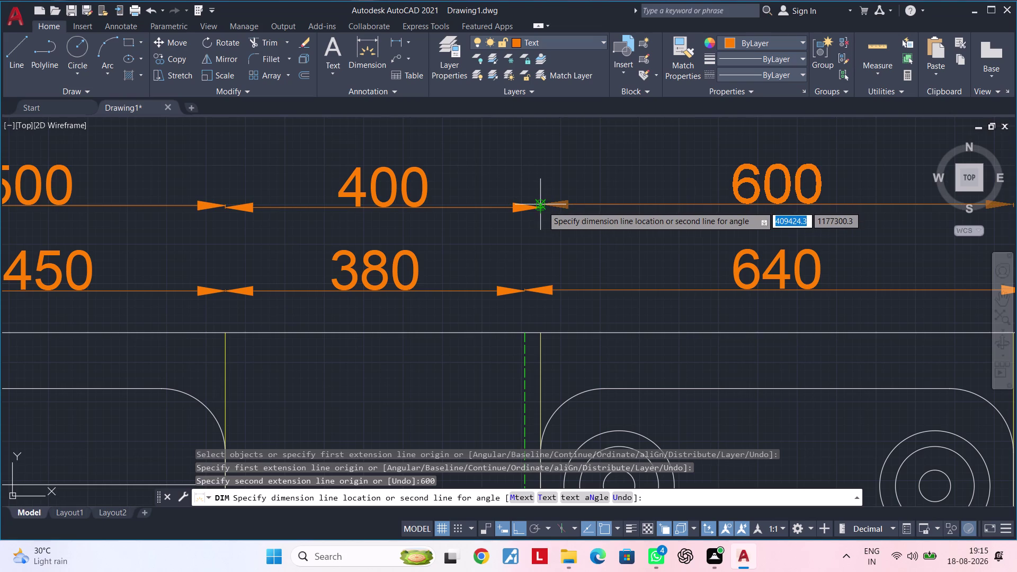
scroll(up, 3)
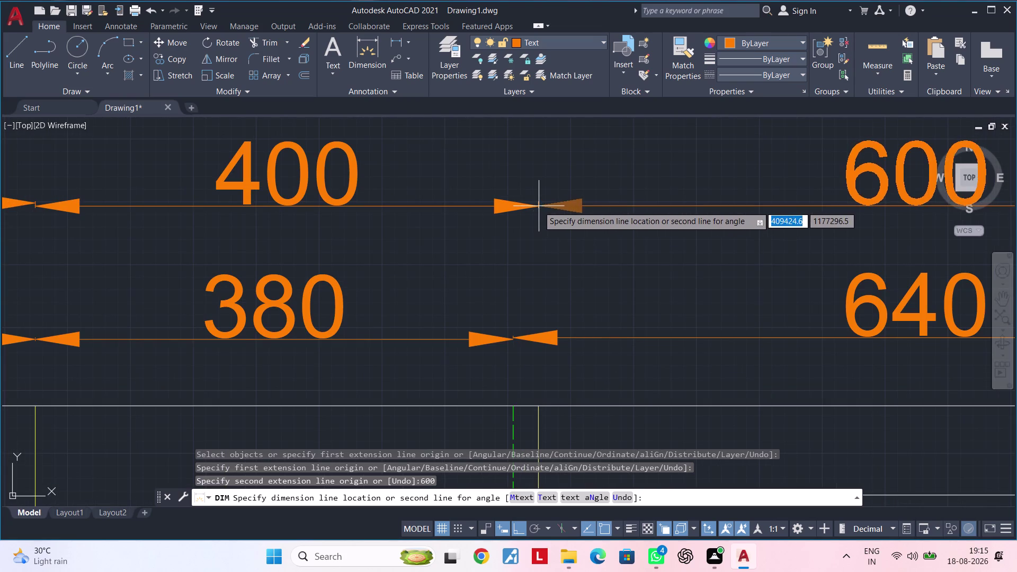
click(537, 206)
scroll(down, 3)
middle_drag(763, 210, 458, 212)
middle_drag(704, 232, 565, 232)
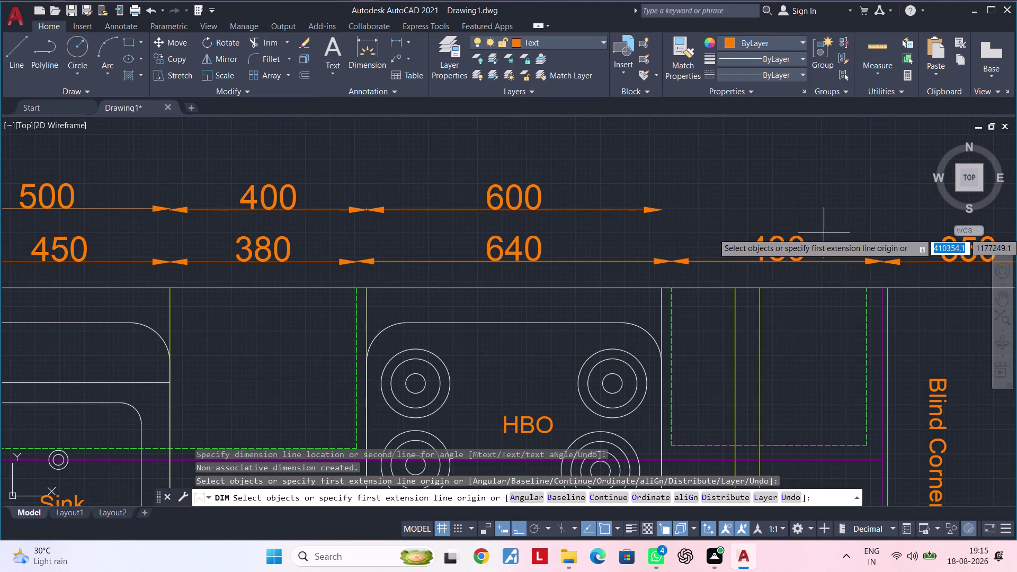
middle_drag(720, 232, 607, 233)
key(space)
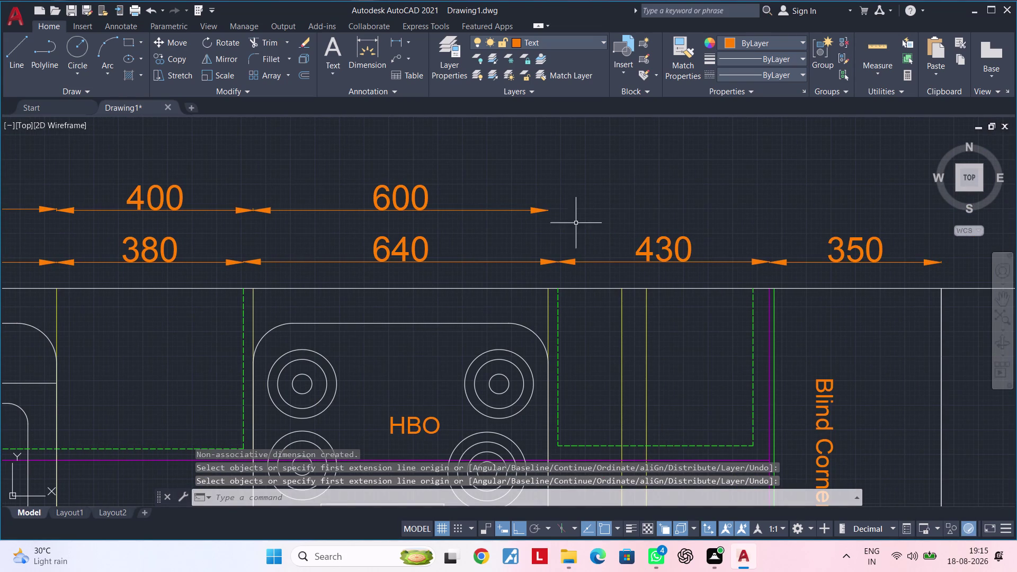
Start a 600-length dimension from the 600's end, then discard the misplaced result.
key(space)
click(549, 210)
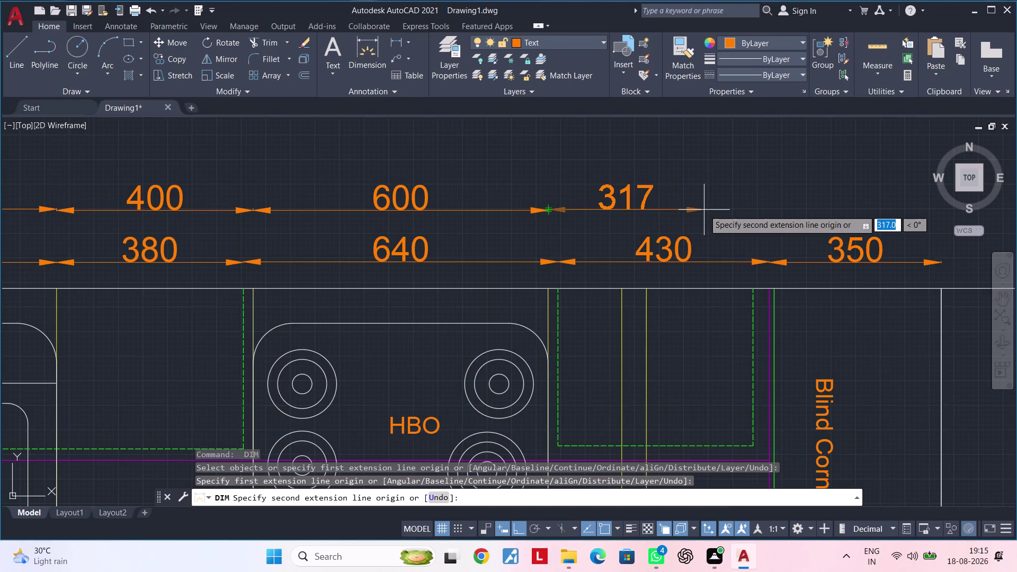
middle_drag(703, 210, 609, 213)
key(6)
key(0)
key(0)
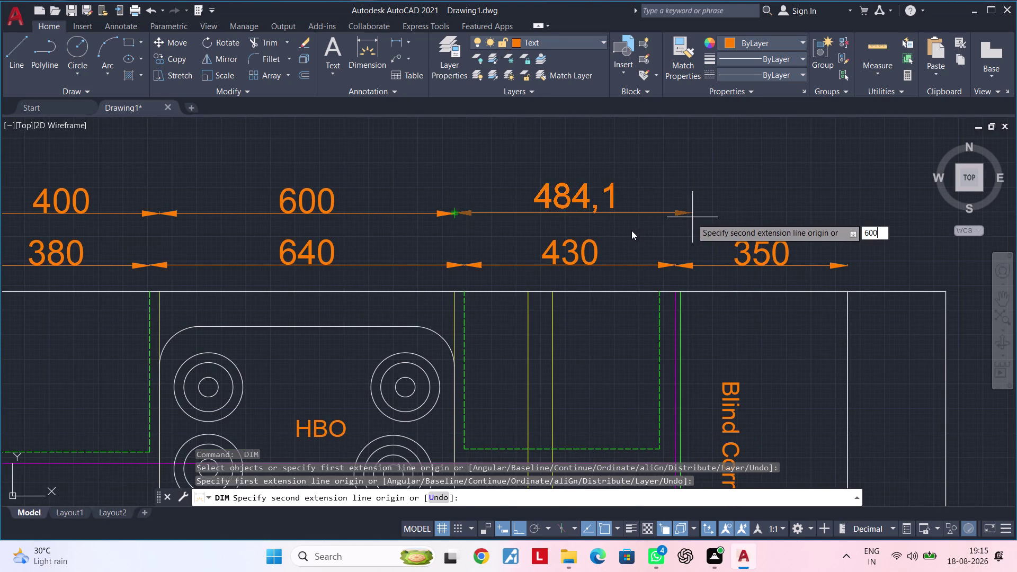
key(Return)
scroll(down, 3)
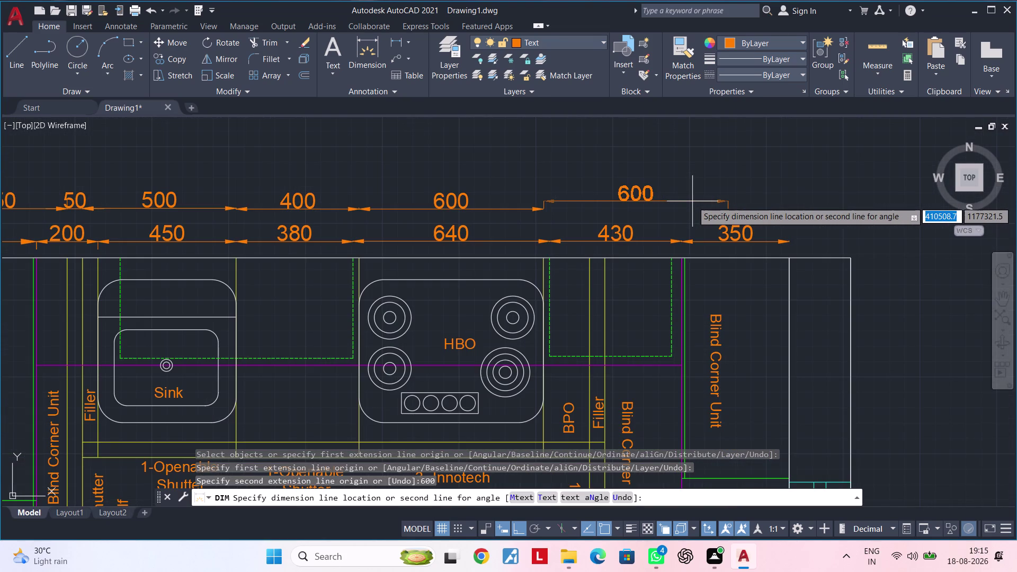
key(Escape)
Add a 150 dimension after the 600 in the top row.
key(space)
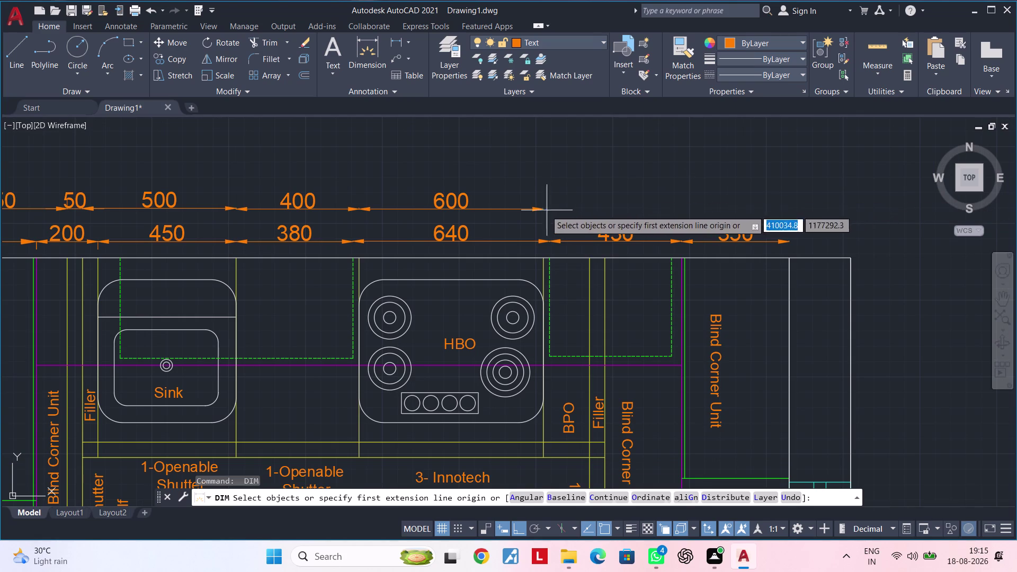
scroll(up, 3)
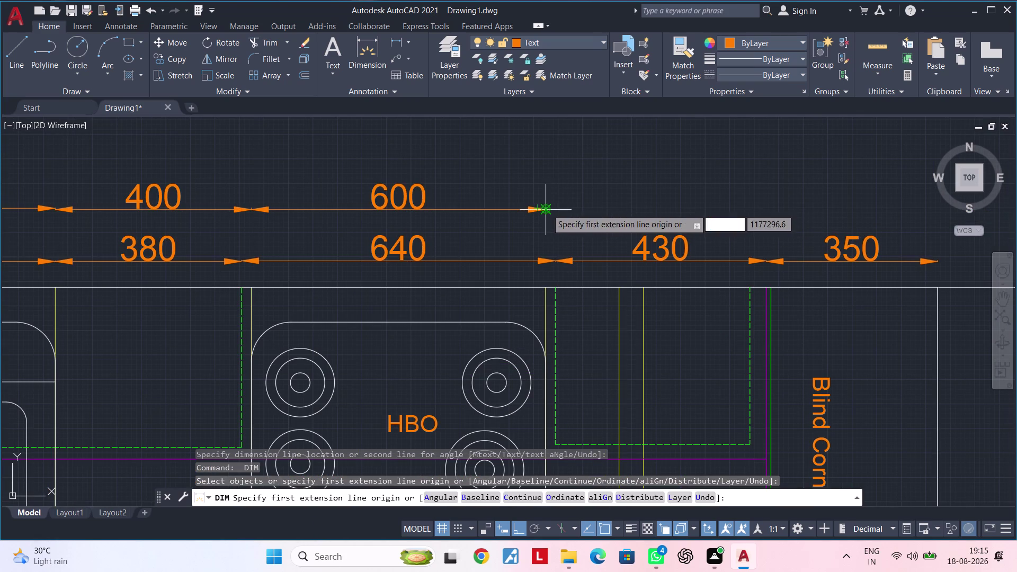
click(547, 209)
text(150)
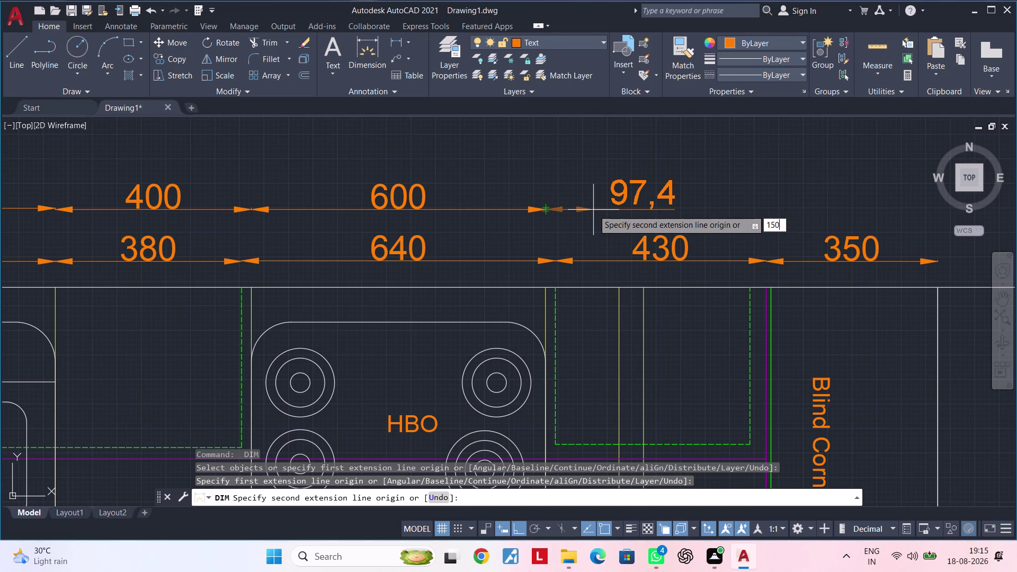
key(Return)
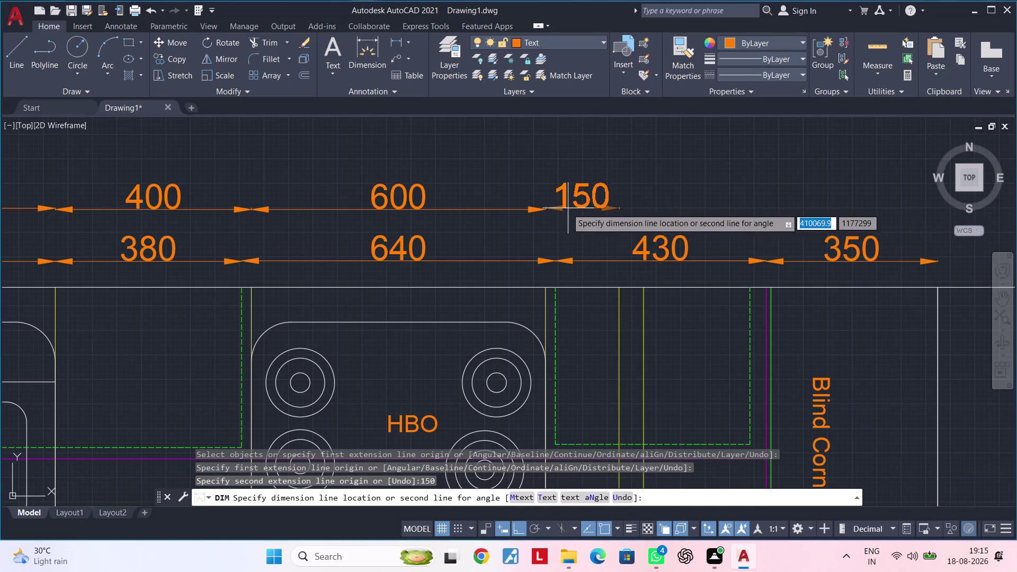
click(543, 210)
middle_drag(627, 211, 587, 211)
key(space)
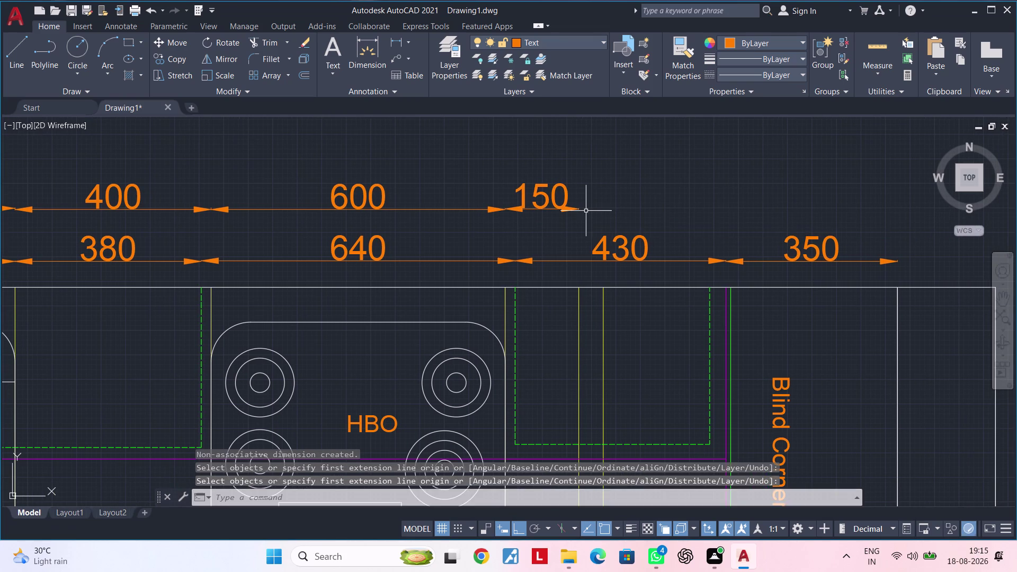
Add a 50 dimension starting at the 150's end.
key(space)
click(577, 208)
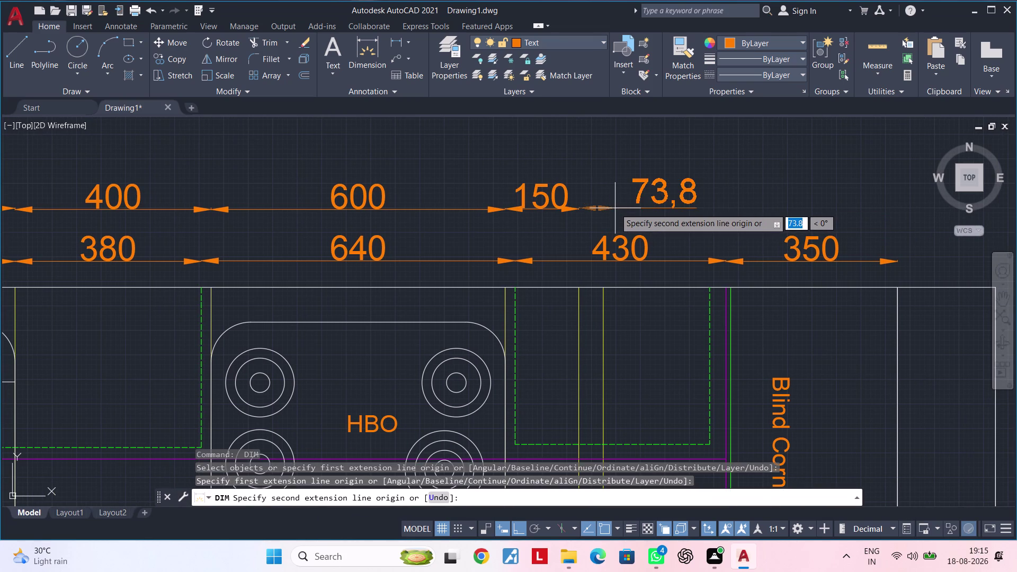
key(5)
key(0)
key(Return)
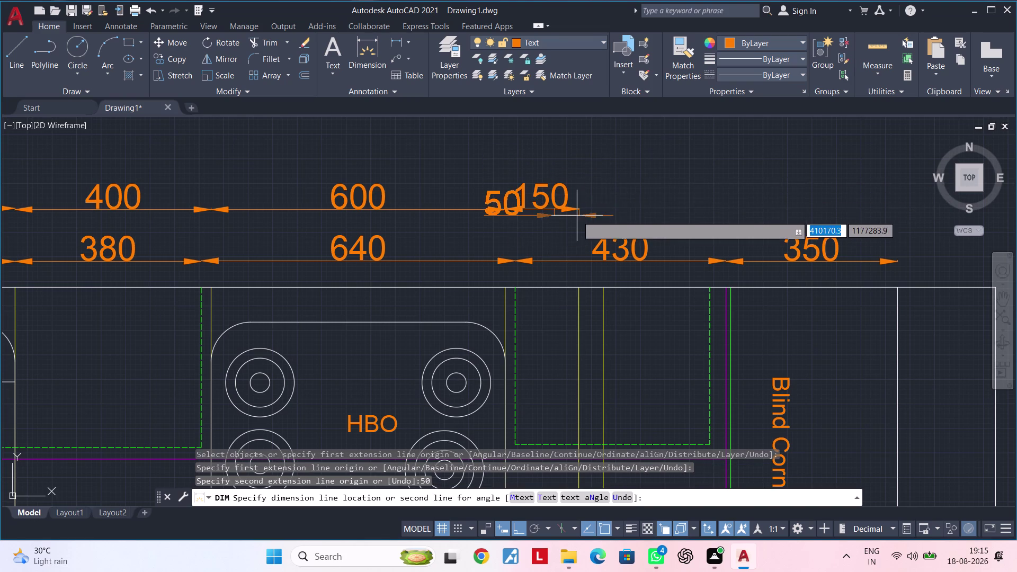
click(577, 210)
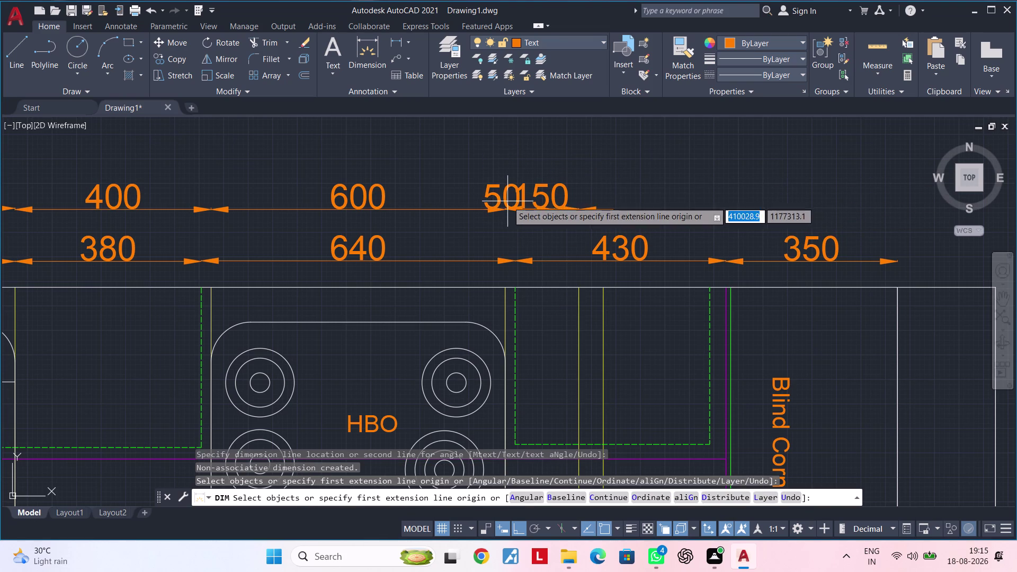
scroll(up, 3)
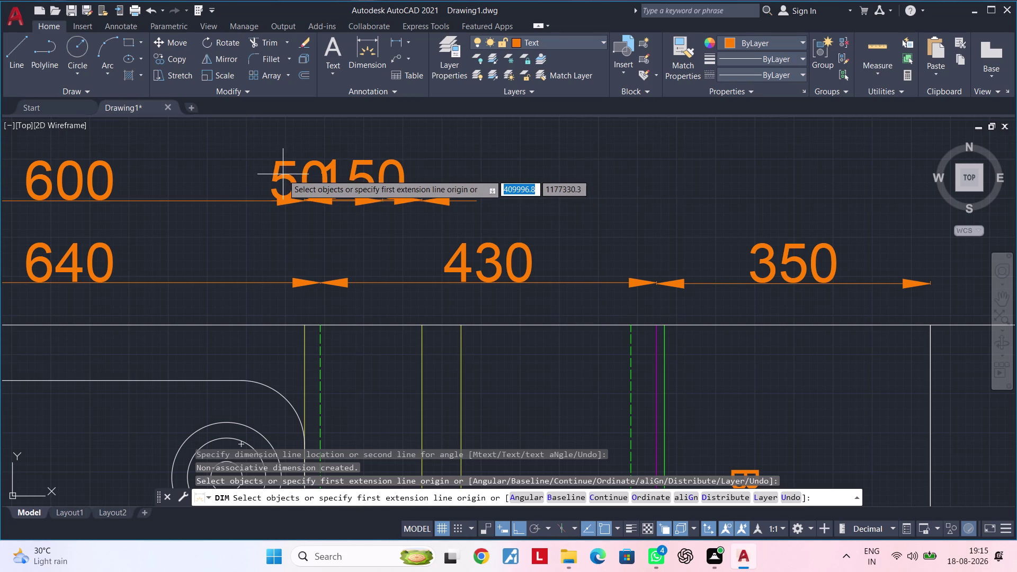
Select the 50 dimension and try repositioning it, then cancel the failed attempt.
key(Escape)
click(282, 175)
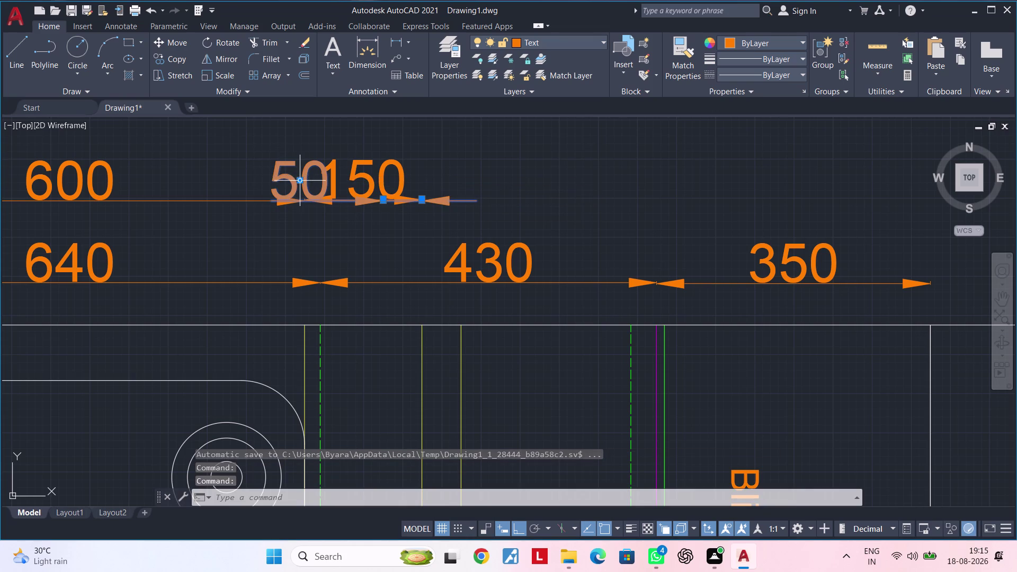
click(301, 180)
scroll(up, 3)
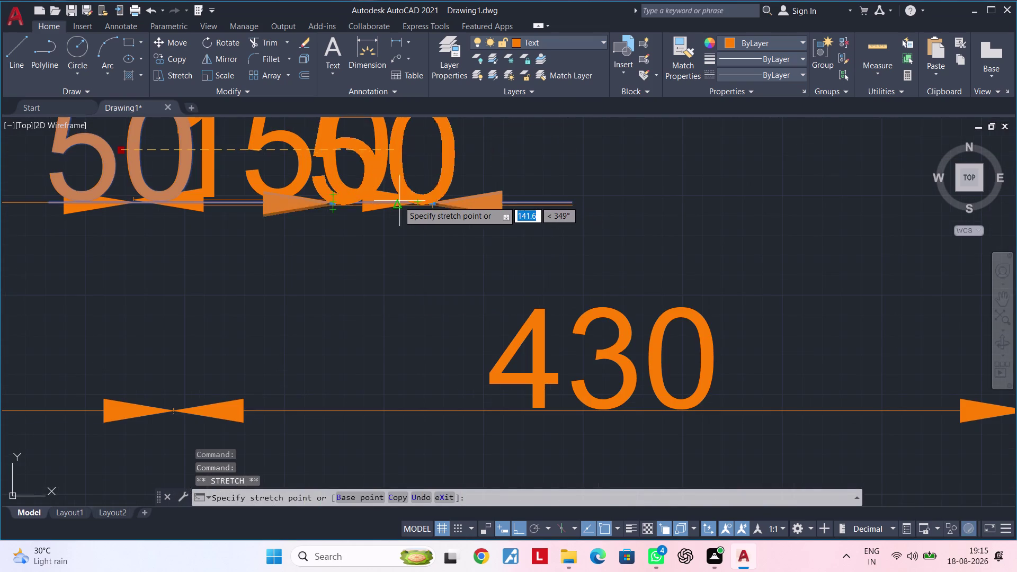
click(399, 202)
scroll(down, 3)
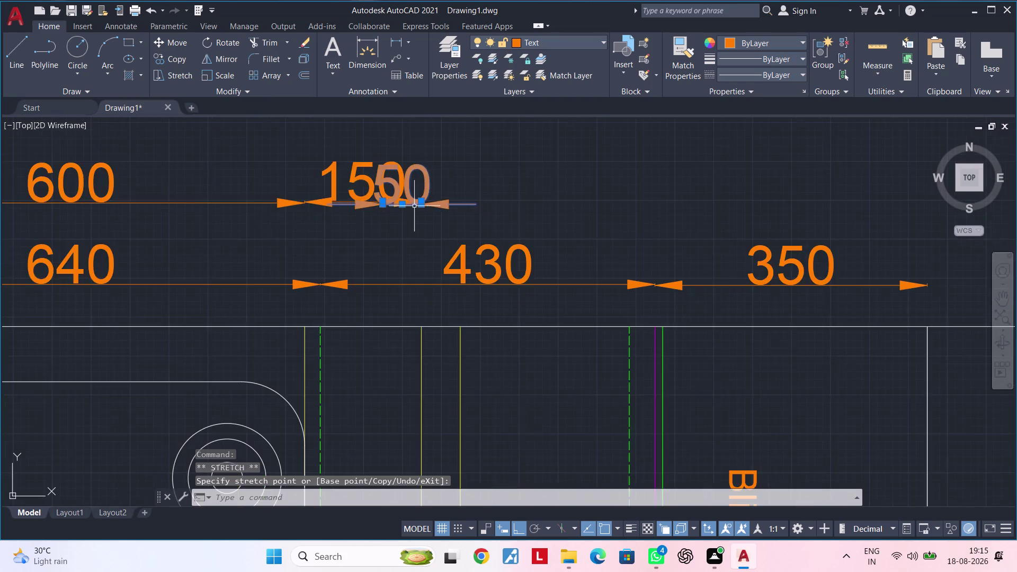
scroll(down, 3)
middle_drag(414, 208, 394, 225)
scroll(up, 3)
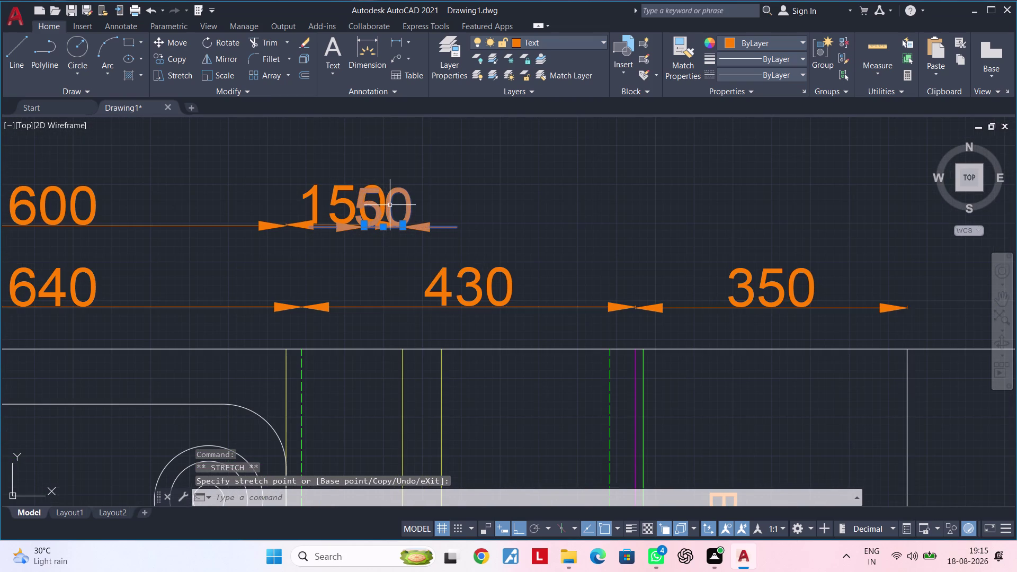
click(390, 205)
key(Escape)
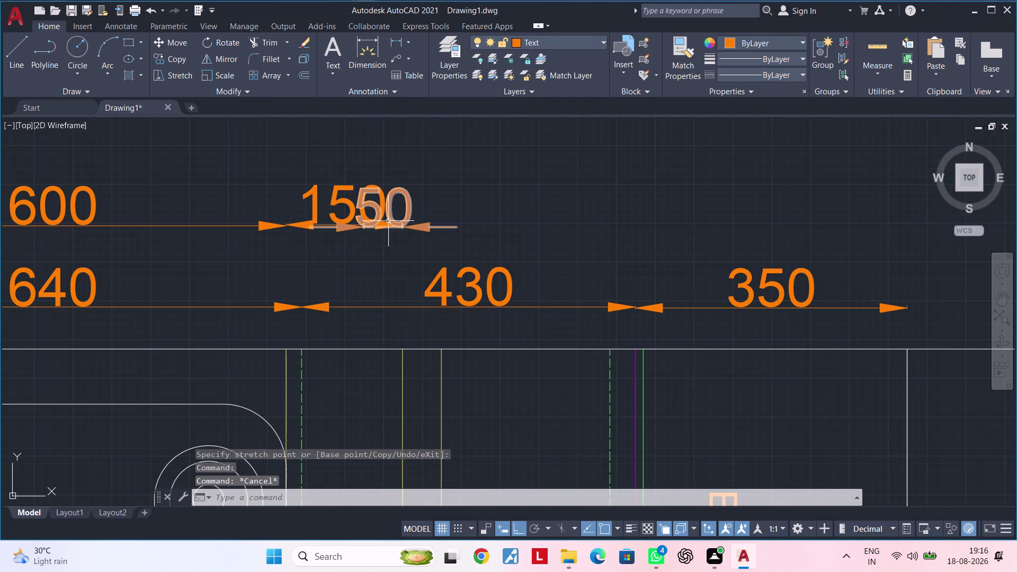
Stretch the 50 dimension line up above the 150 and clear the selection.
click(394, 221)
click(386, 226)
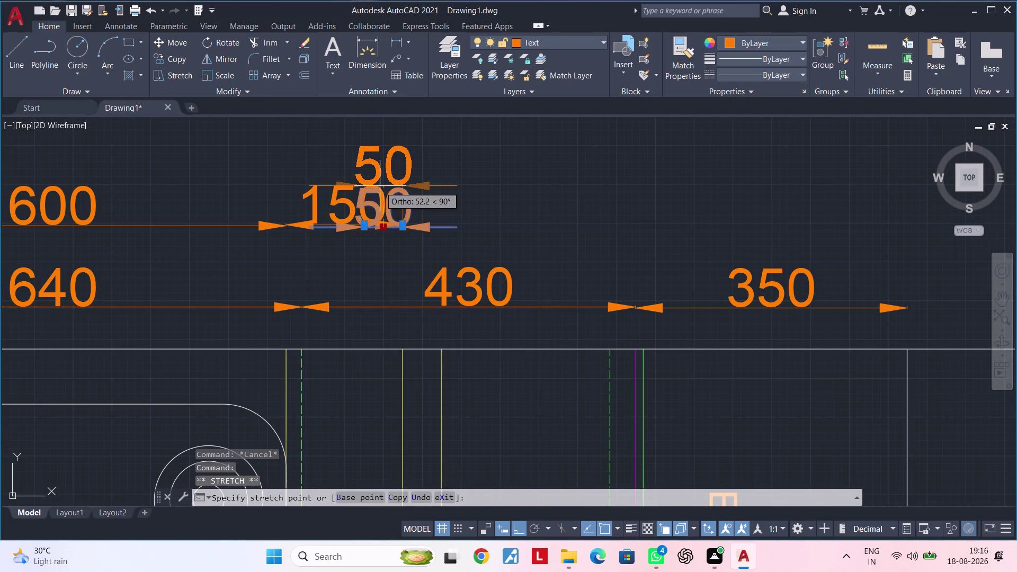
click(379, 184)
click(382, 185)
click(381, 167)
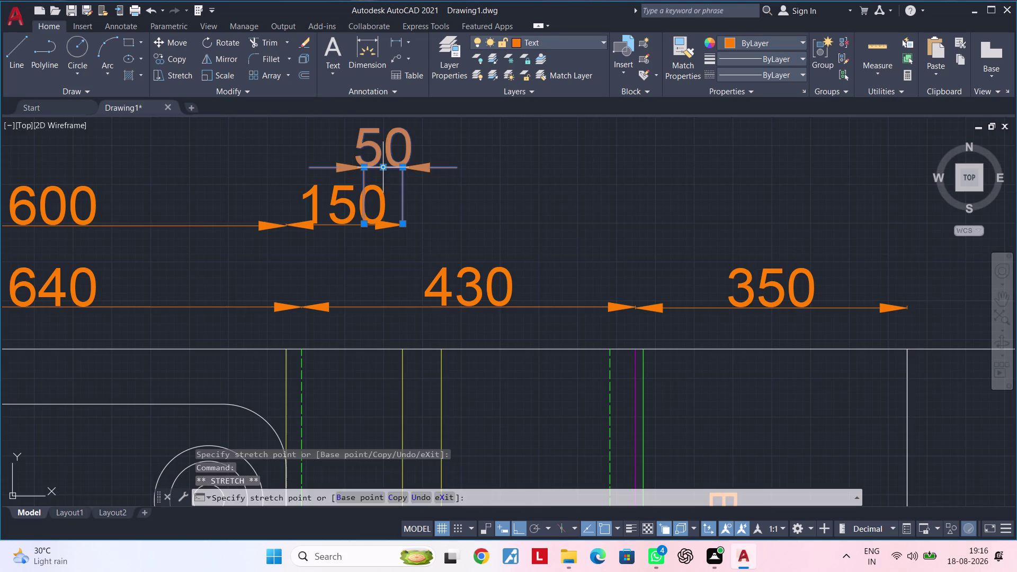
scroll(down, 3)
middle_drag(394, 203, 412, 189)
key(Escape)
key(Escape)
scroll(down, 3)
middle_drag(418, 203, 394, 221)
key(Escape)
key(Escape)
key(Escape)
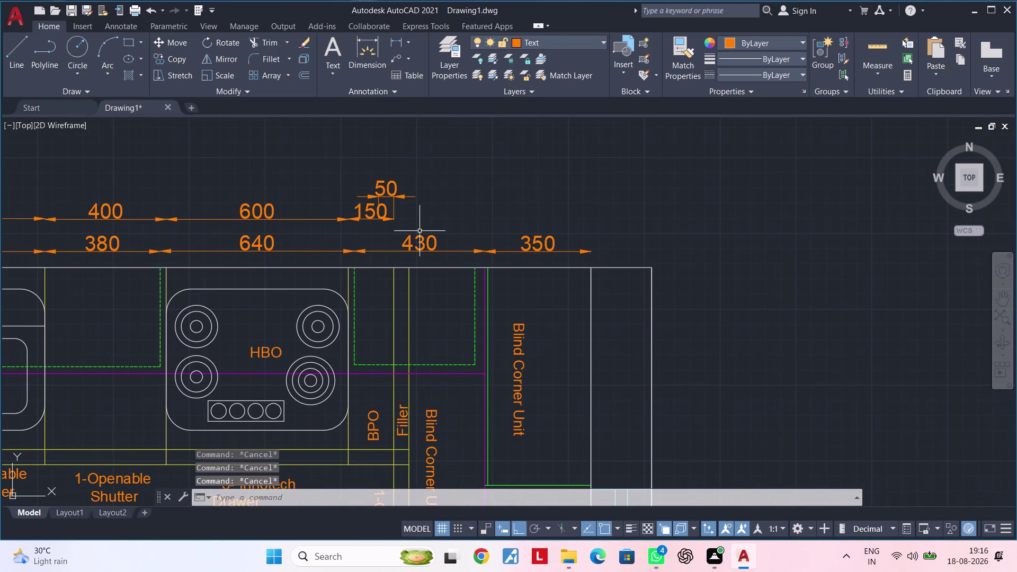
click(369, 53)
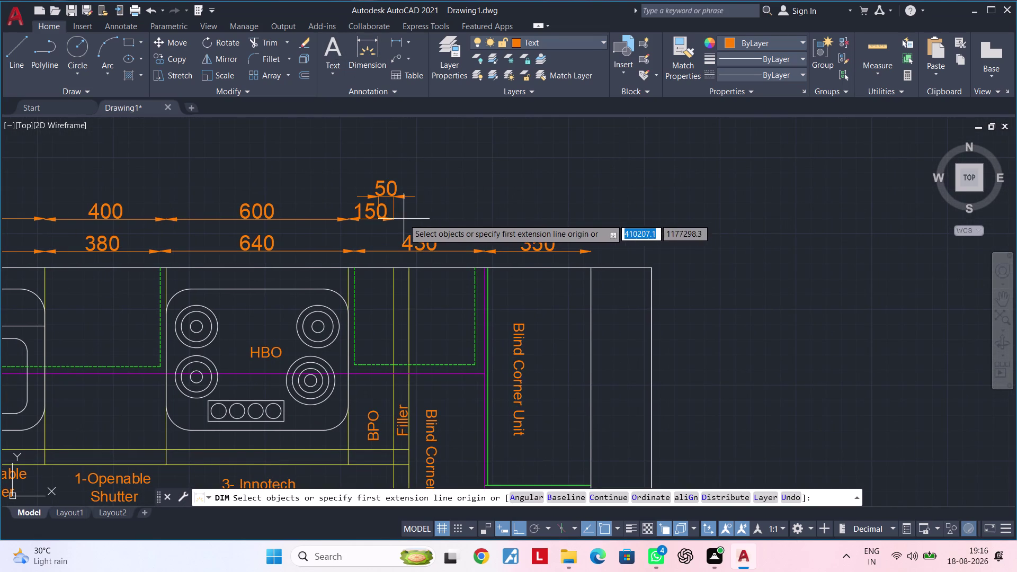
Dimension 600 from the 150's end, in line with the top row.
scroll(up, 3)
click(385, 220)
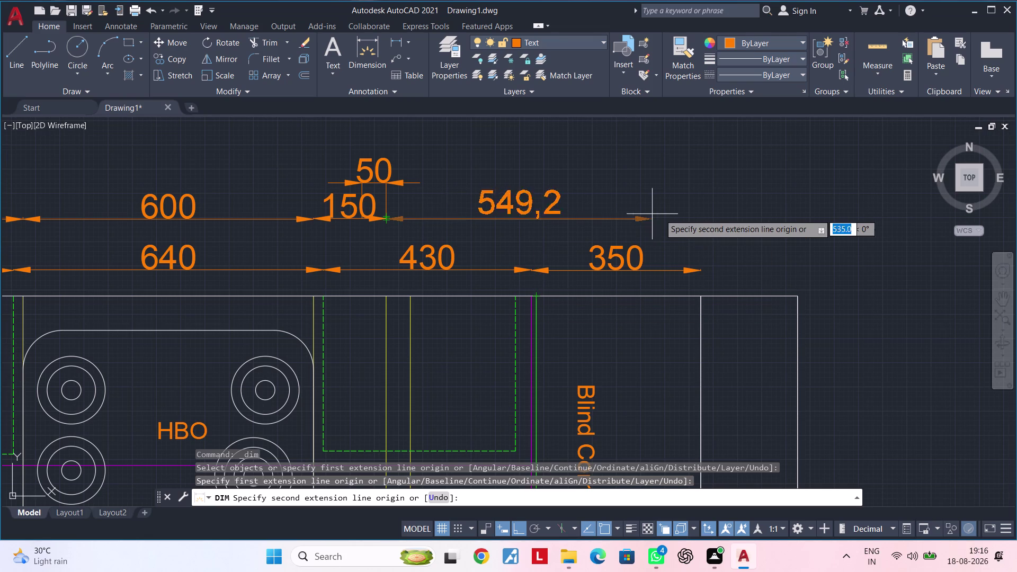
text(60)
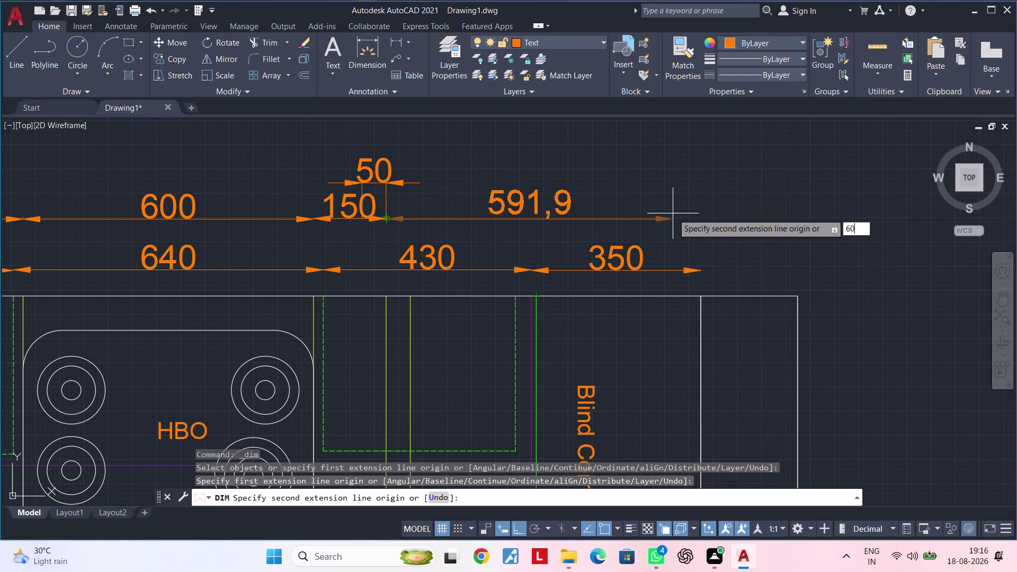
text(0)
key(Return)
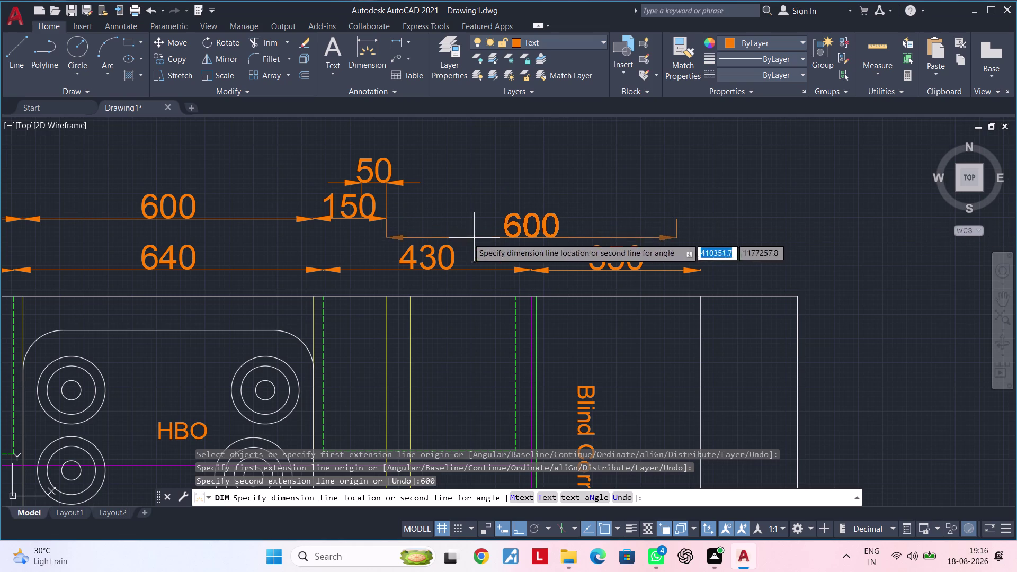
click(387, 219)
scroll(down, 3)
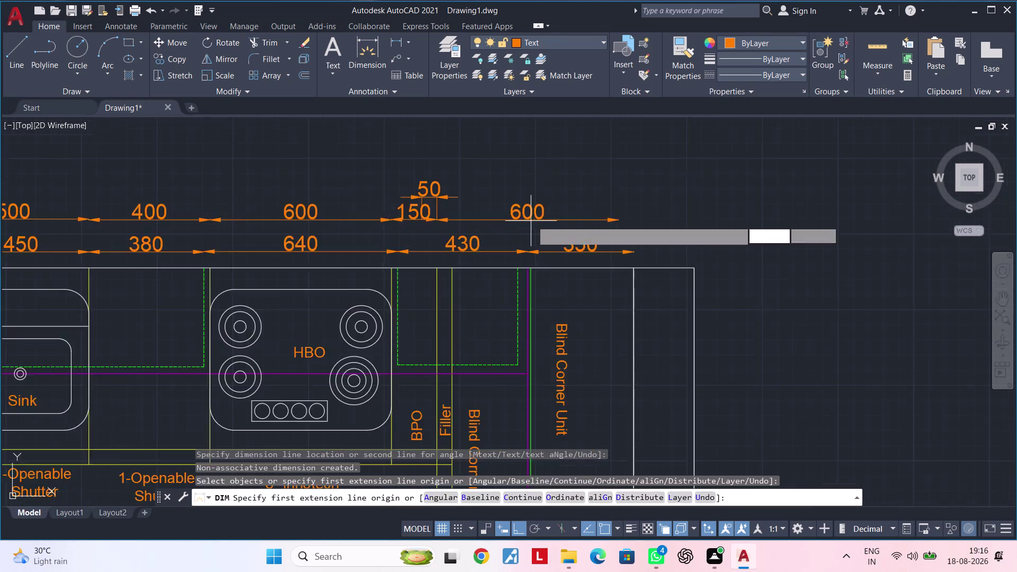
middle_drag(560, 228, 682, 225)
key(Escape)
key(Escape)
middle_drag(458, 210, 556, 211)
key(Escape)
key(Escape)
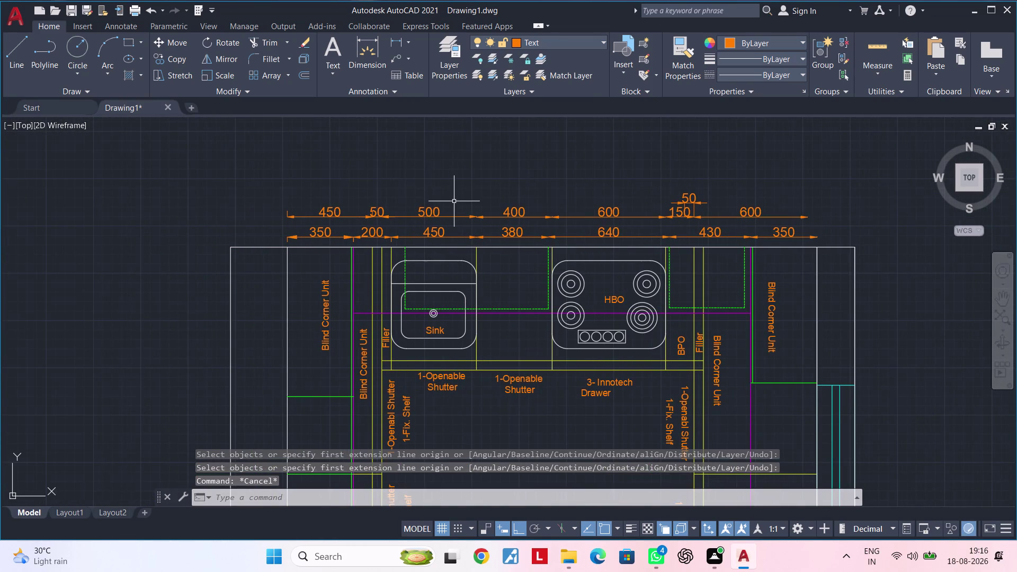
Start a dimension at the left wall corner, then abandon it.
key(space)
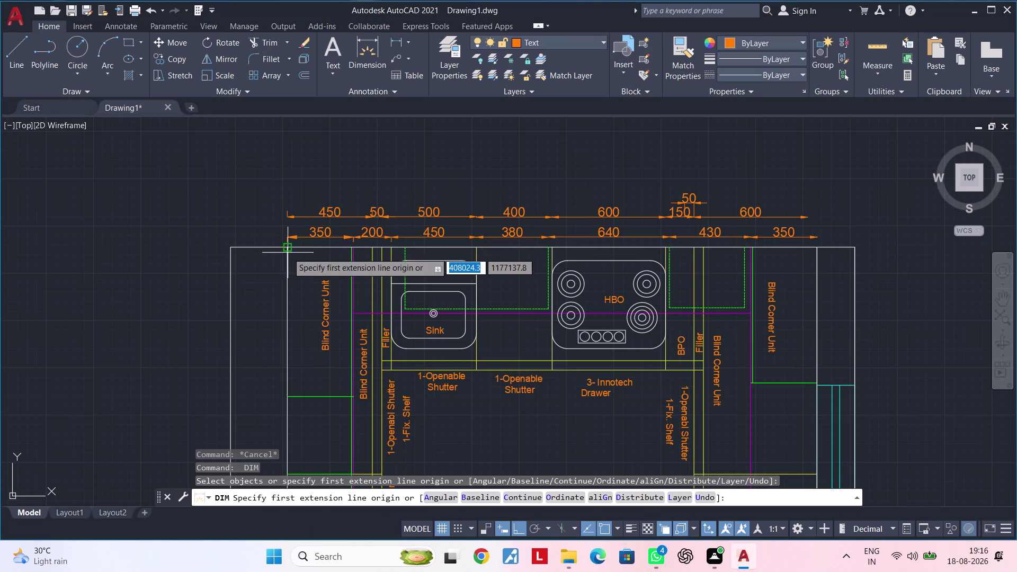
click(285, 193)
key(Escape)
key(Escape)
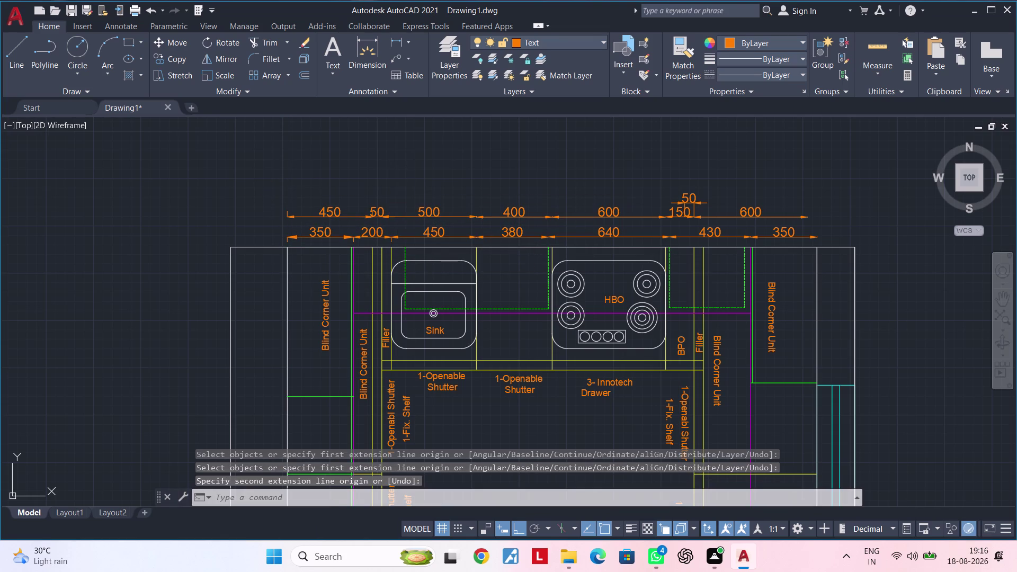
Dimension 2800 between the left and right wall corners, placed above the top rows.
key(space)
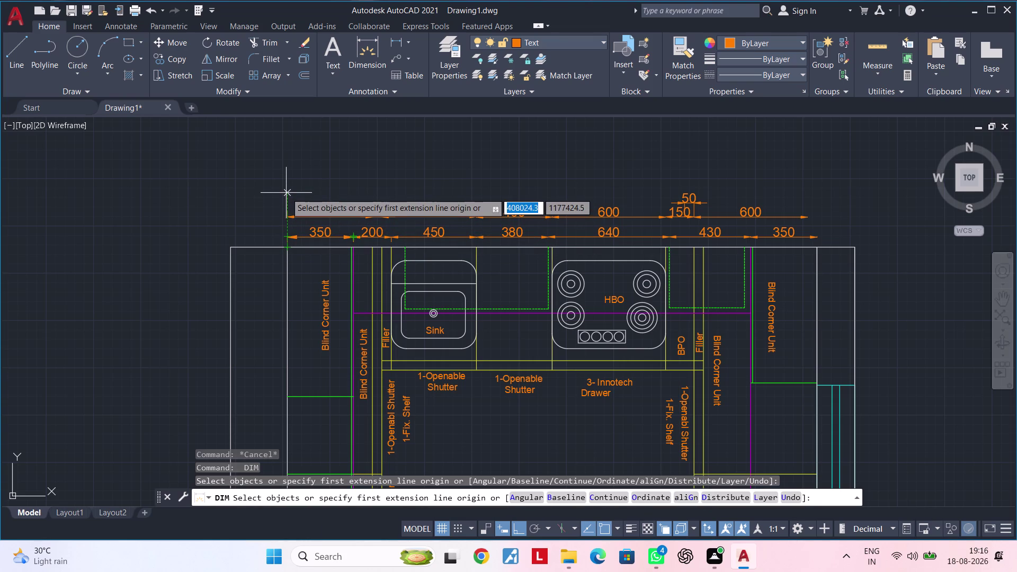
click(286, 193)
middle_drag(544, 189, 515, 192)
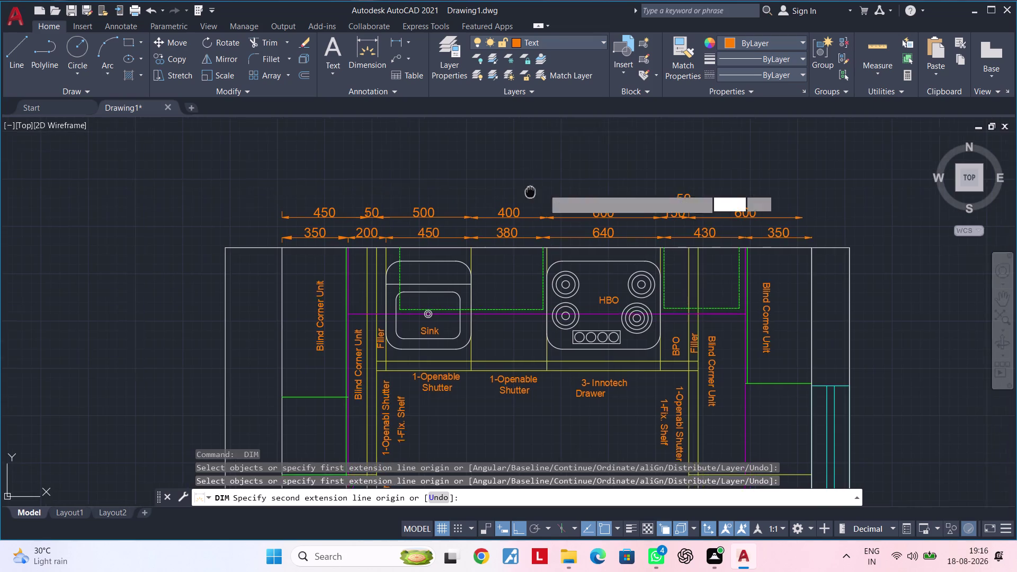
middle_drag(515, 193, 397, 196)
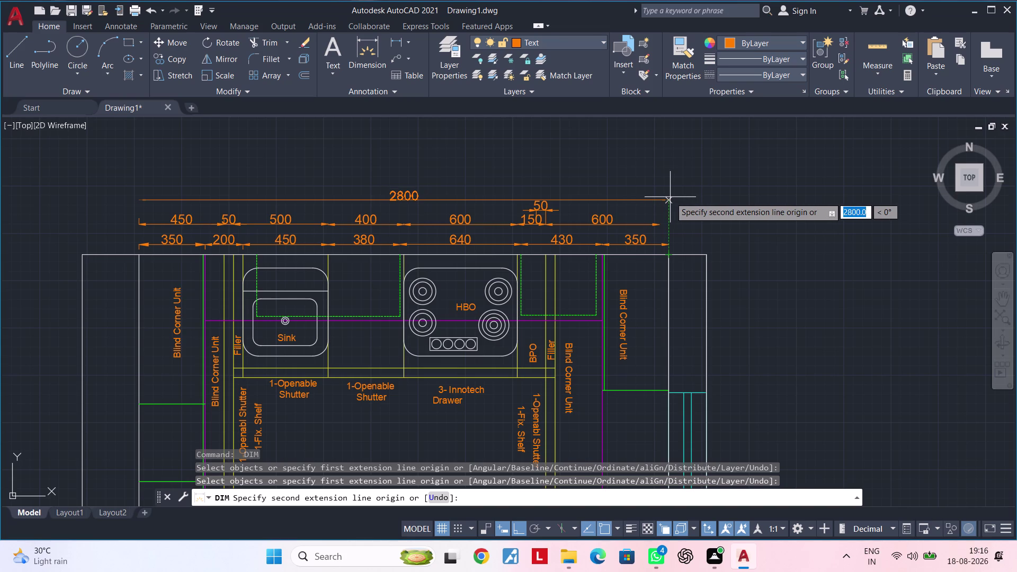
click(670, 197)
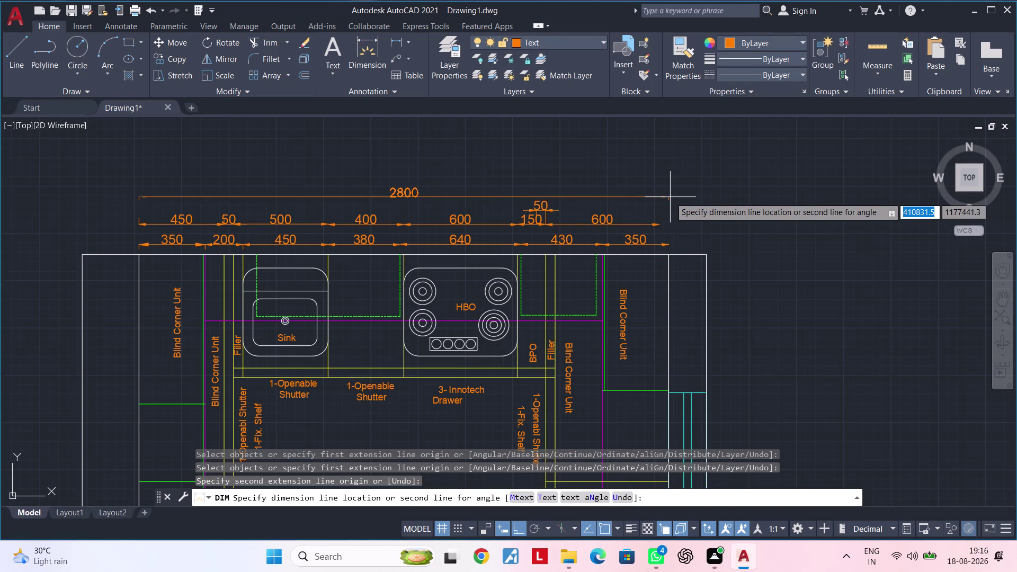
click(670, 198)
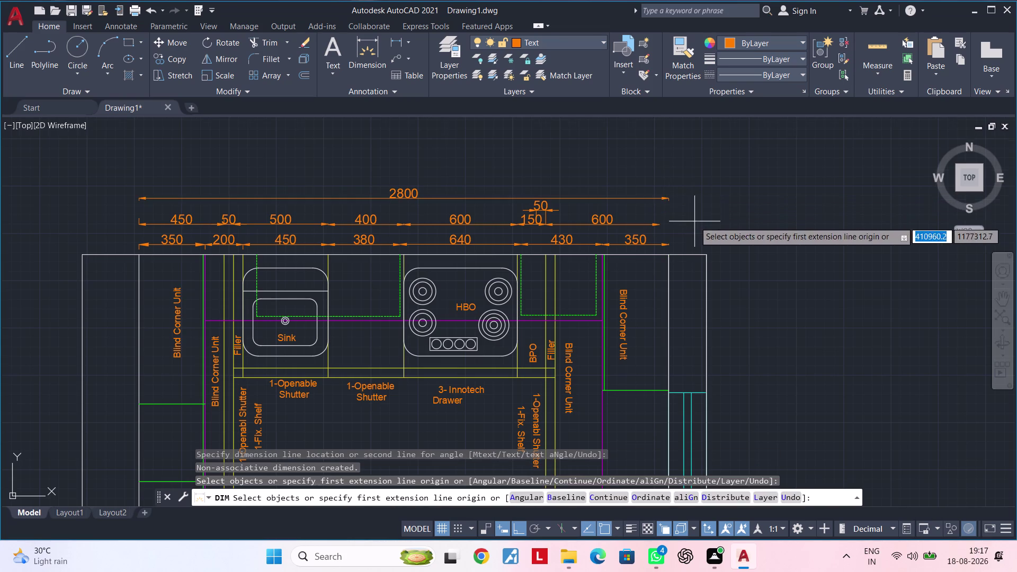
scroll(down, 3)
middle_drag(683, 221, 689, 171)
key(Escape)
key(Escape)
middle_drag(702, 197, 703, 207)
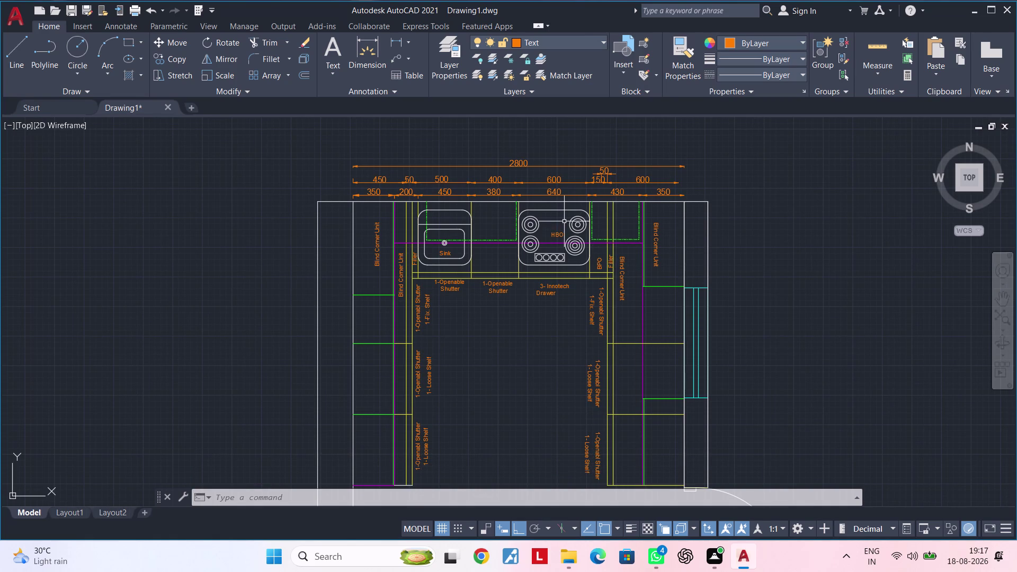
middle_drag(528, 321, 547, 306)
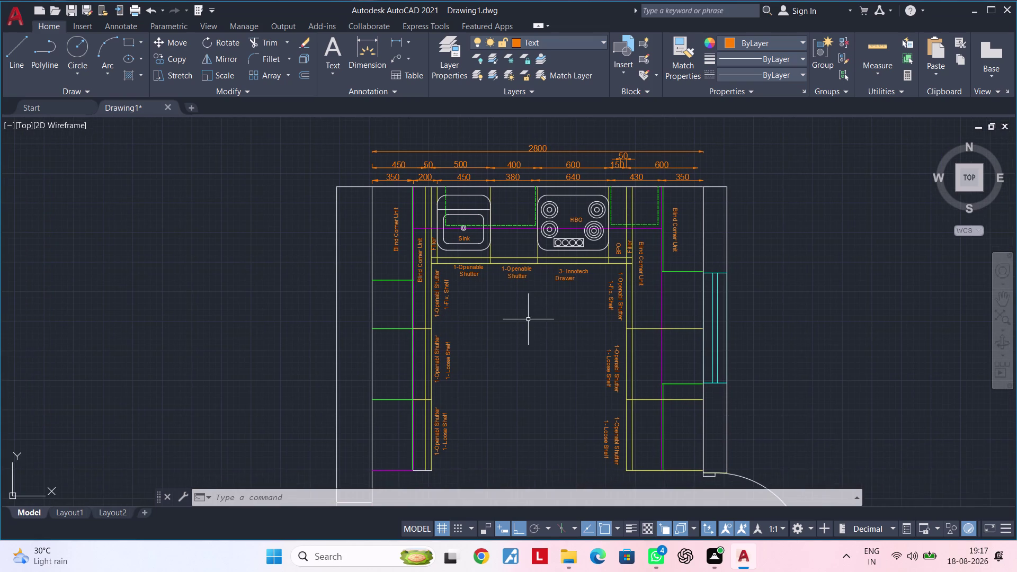
Add the 730 vertical dimension beside the right blind corner unit.
scroll(up, 3)
middle_drag(710, 247, 580, 307)
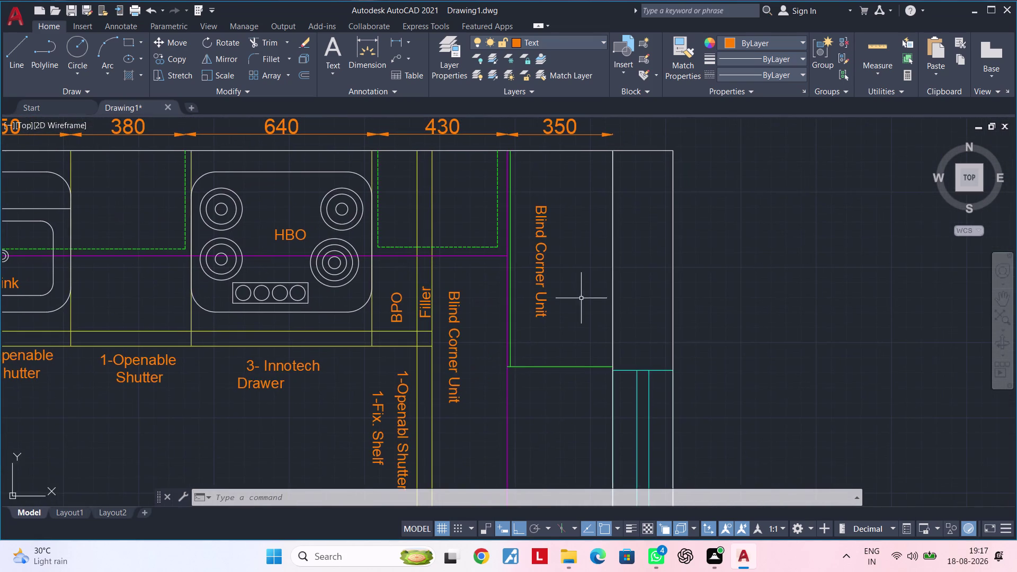
scroll(down, 3)
middle_drag(581, 295, 530, 295)
key(space)
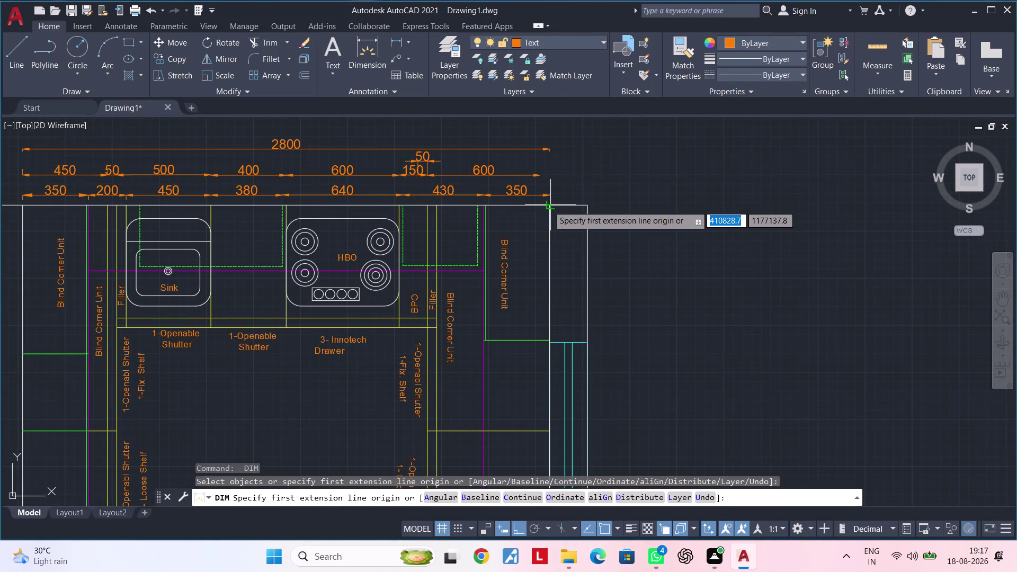
click(548, 205)
click(552, 342)
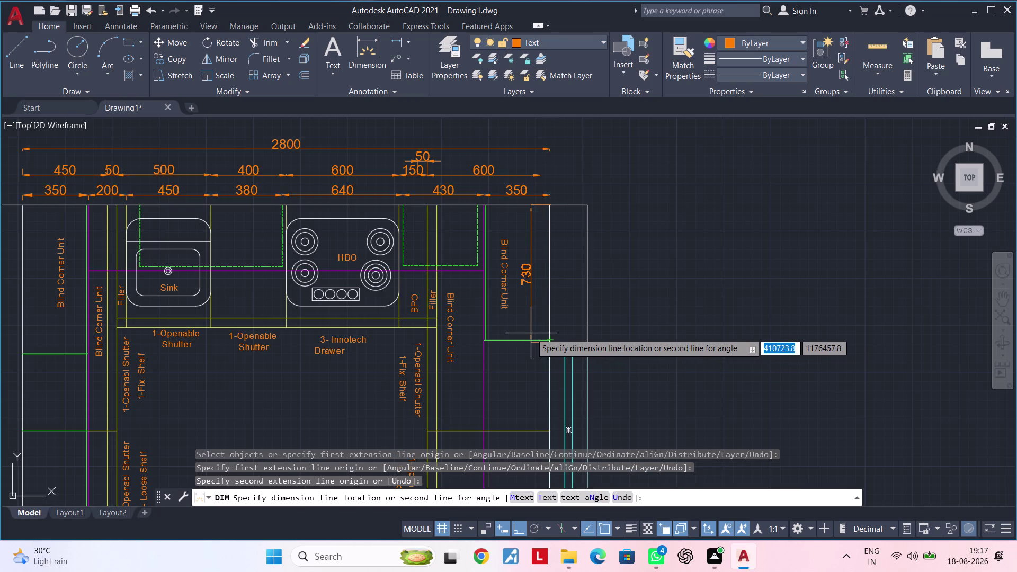
click(531, 333)
middle_drag(552, 324, 553, 306)
middle_drag(552, 285, 552, 259)
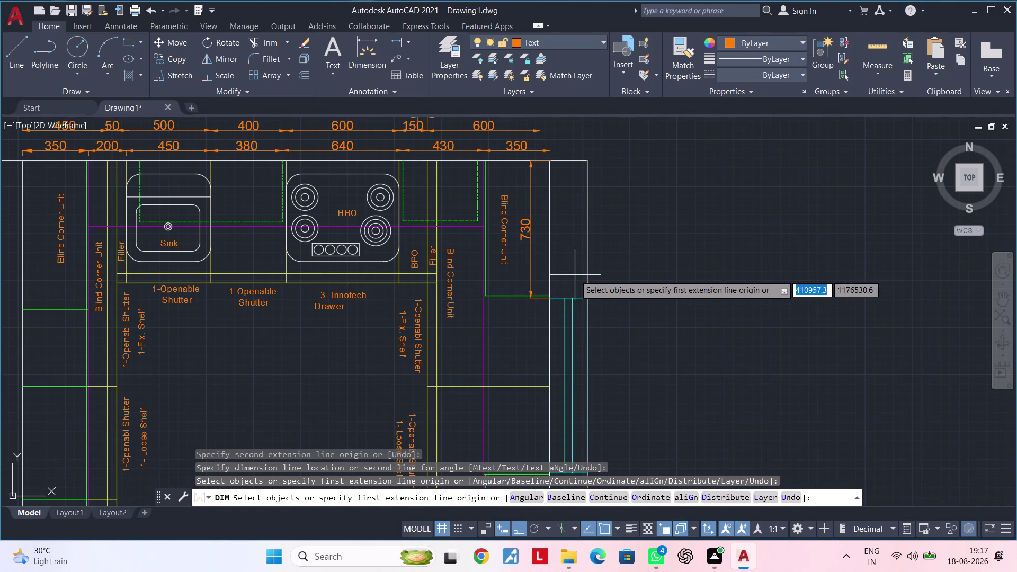
key(space)
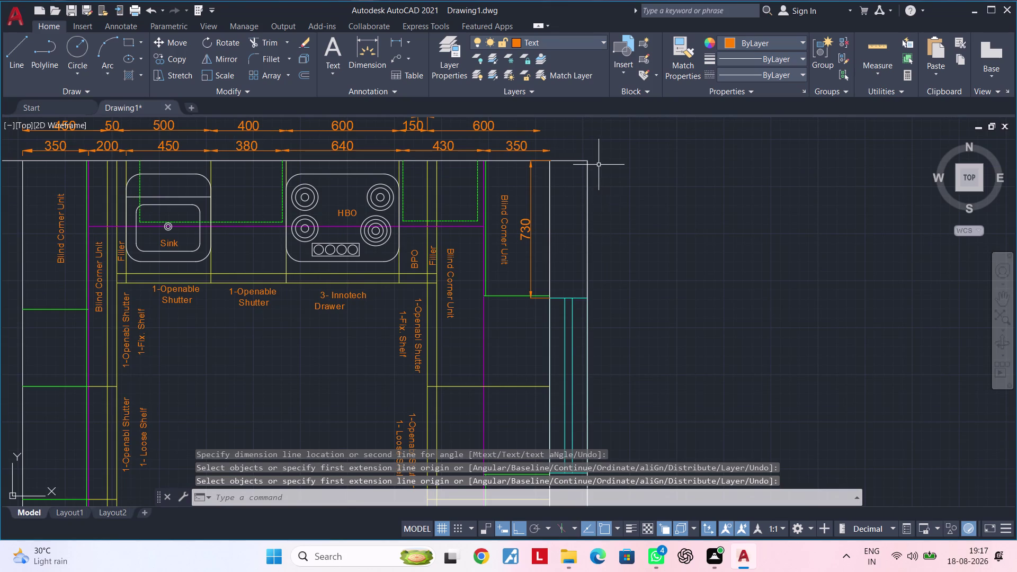
Dimension 350 down the outer right wall, placed outside the wall.
key(space)
click(587, 160)
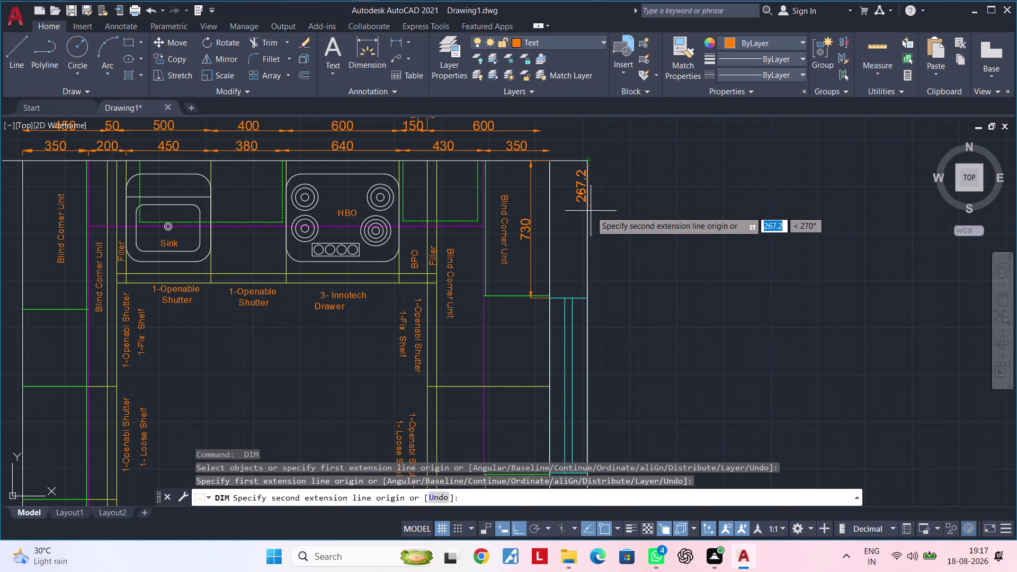
text(350)
key(Return)
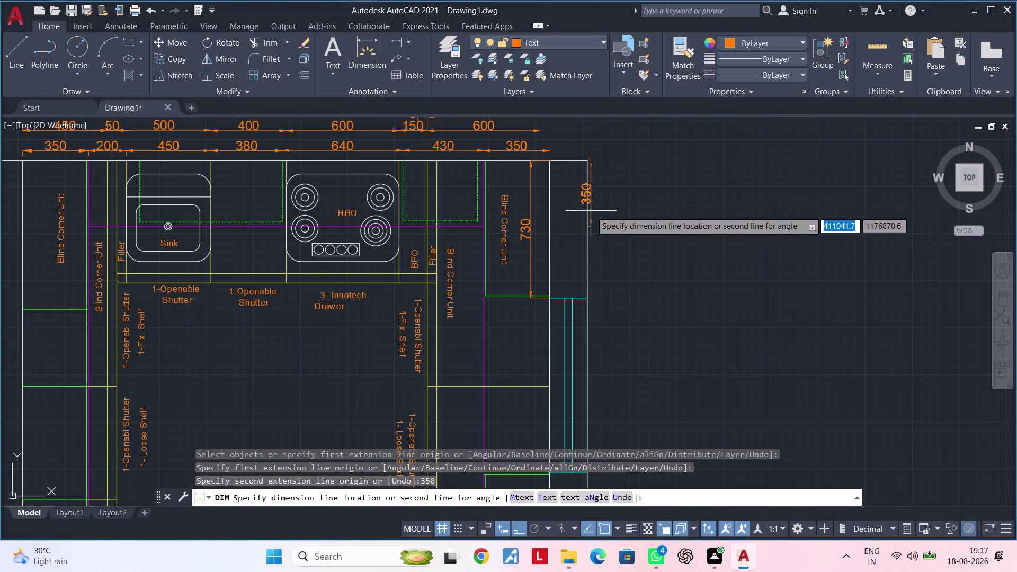
click(611, 232)
key(Escape)
key(Escape)
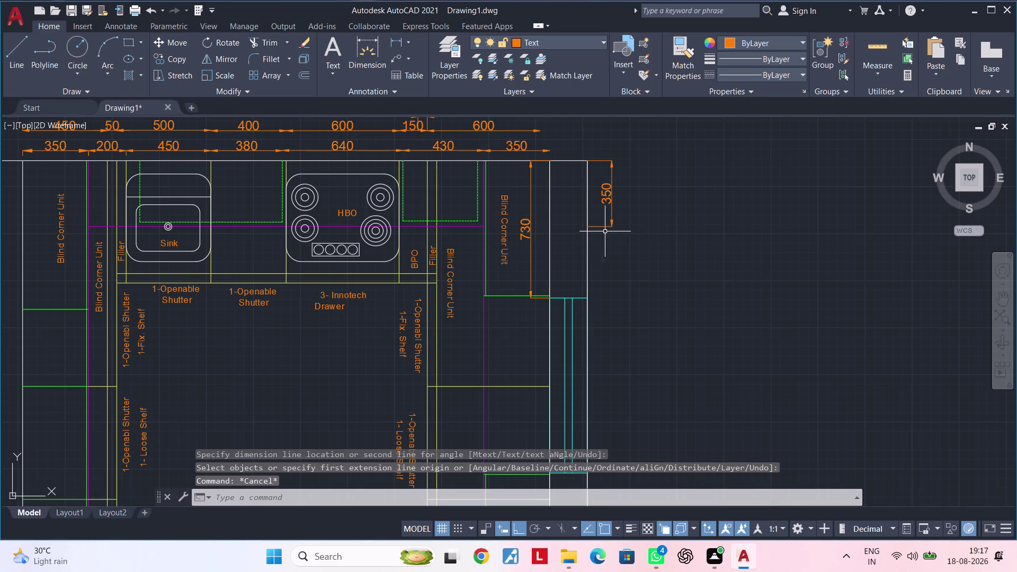
Adjust the 350 dimension's extension line using its grips.
click(601, 225)
click(589, 227)
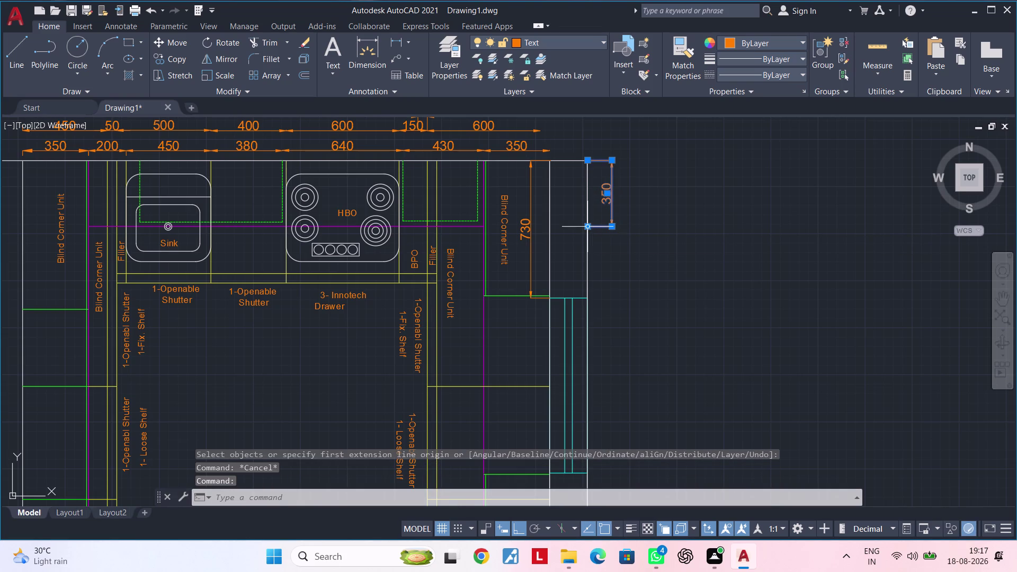
click(596, 227)
click(589, 160)
click(598, 161)
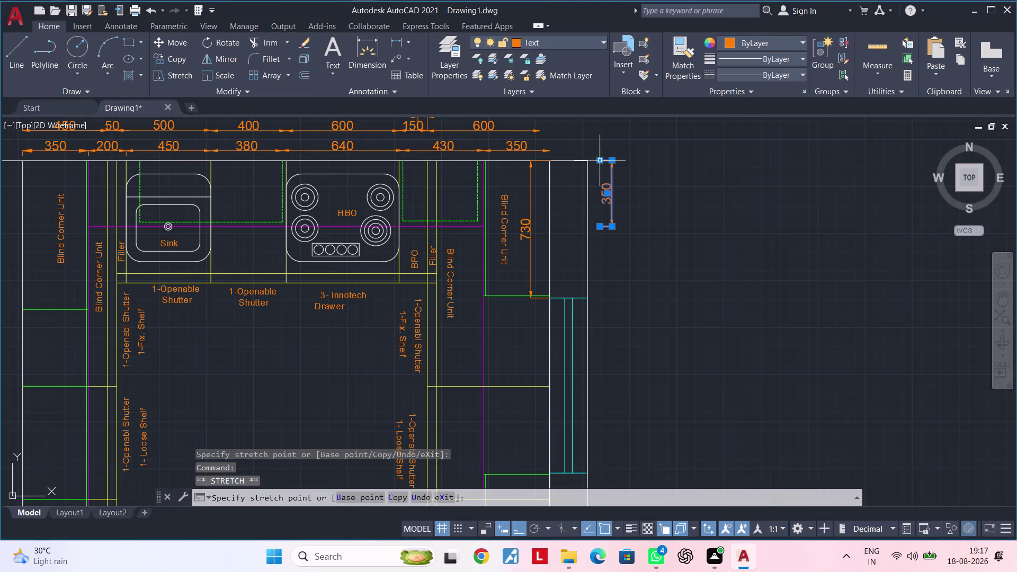
key(Escape)
key(Escape)
middle_drag(623, 233, 611, 233)
Add a 40 vertical dimension starting from the lower end of the 350 one.
key(Escape)
key(Escape)
key(space)
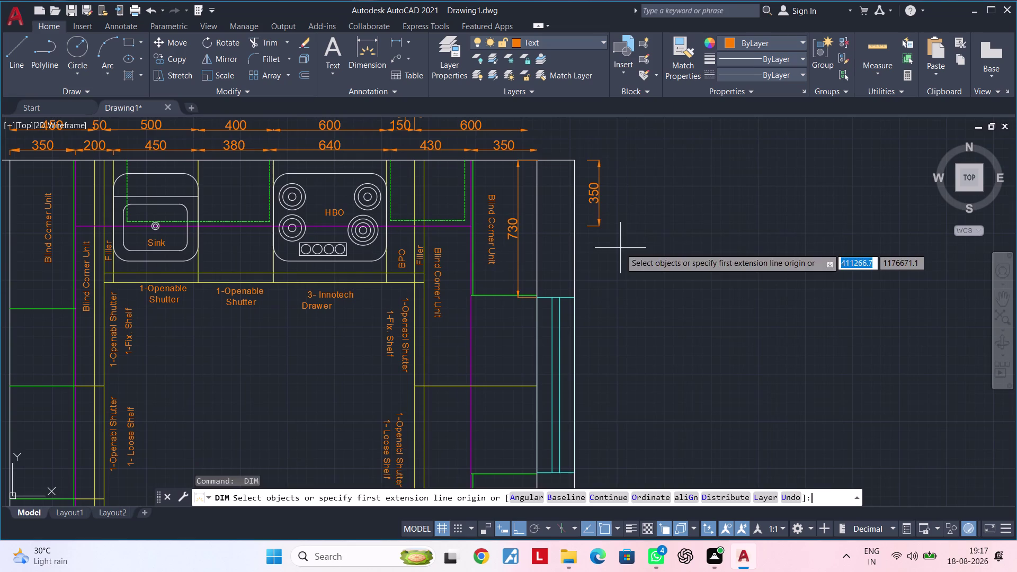
click(601, 227)
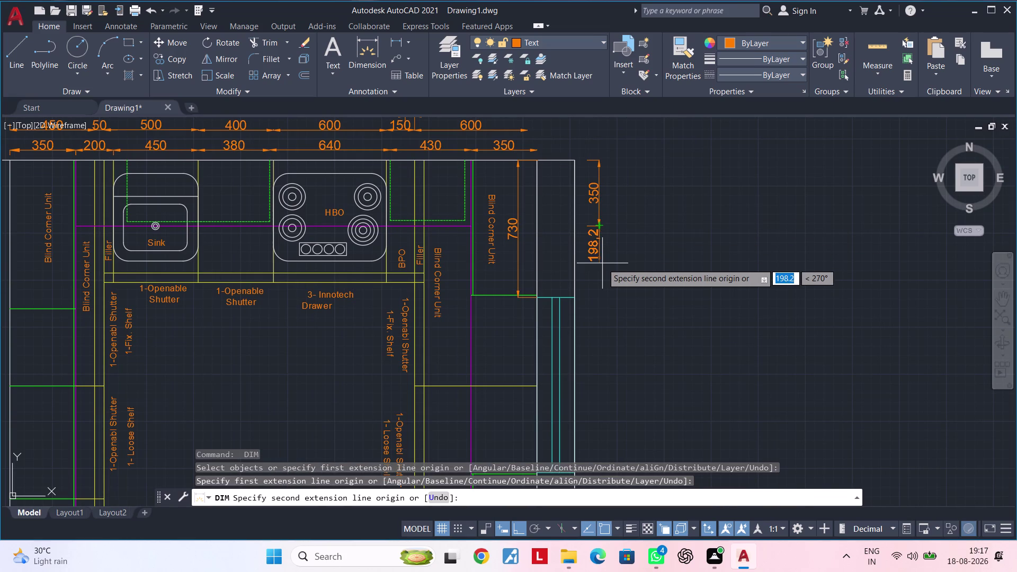
text(40)
key(Return)
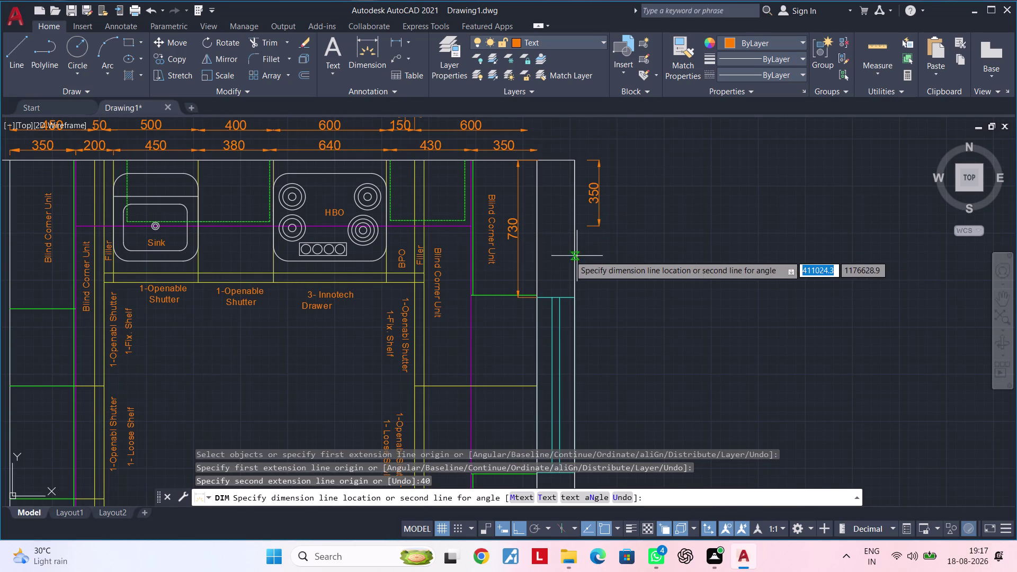
scroll(up, 3)
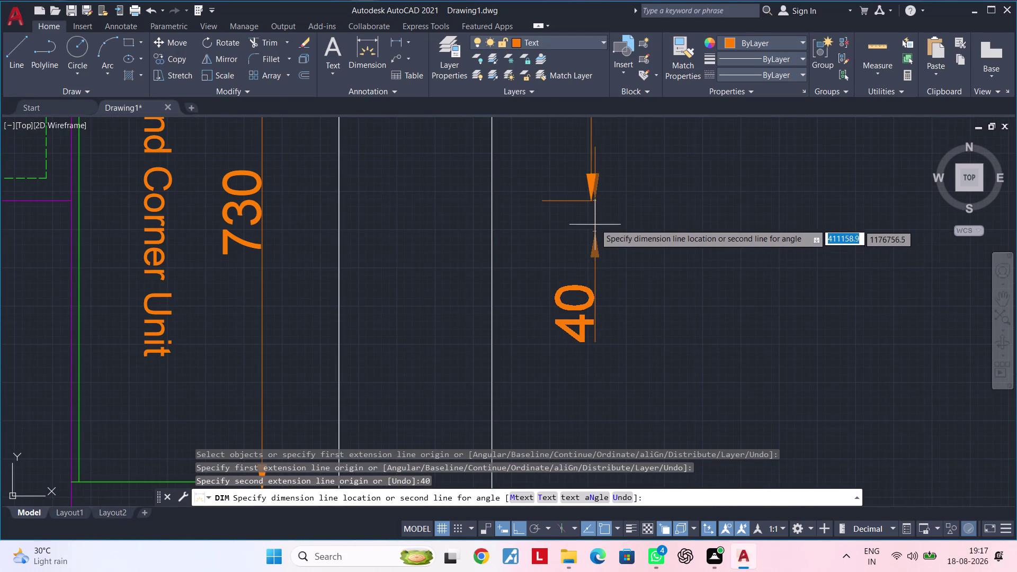
click(589, 198)
key(Escape)
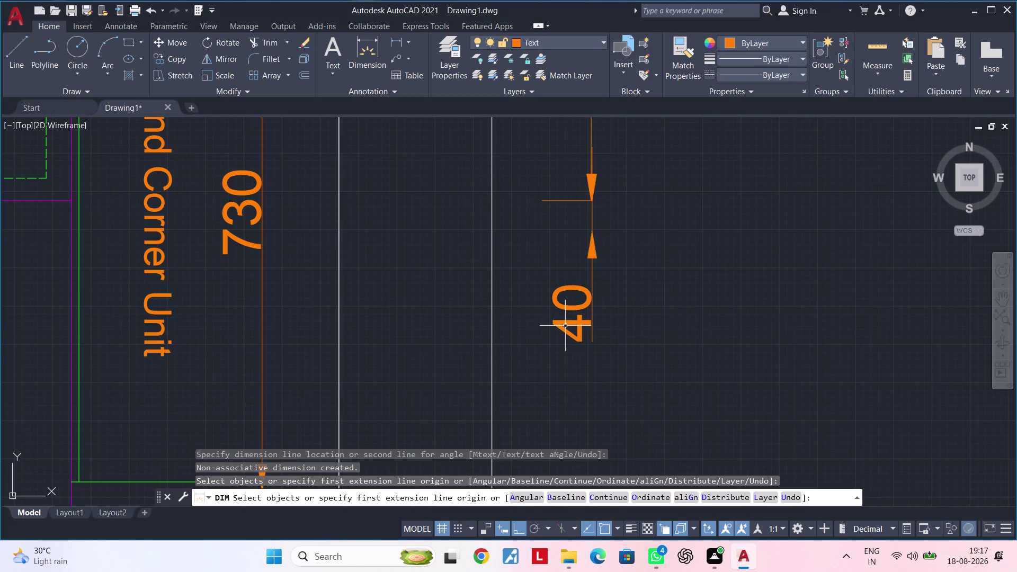
Move the 40 dimension's text to a new position.
click(561, 324)
click(572, 313)
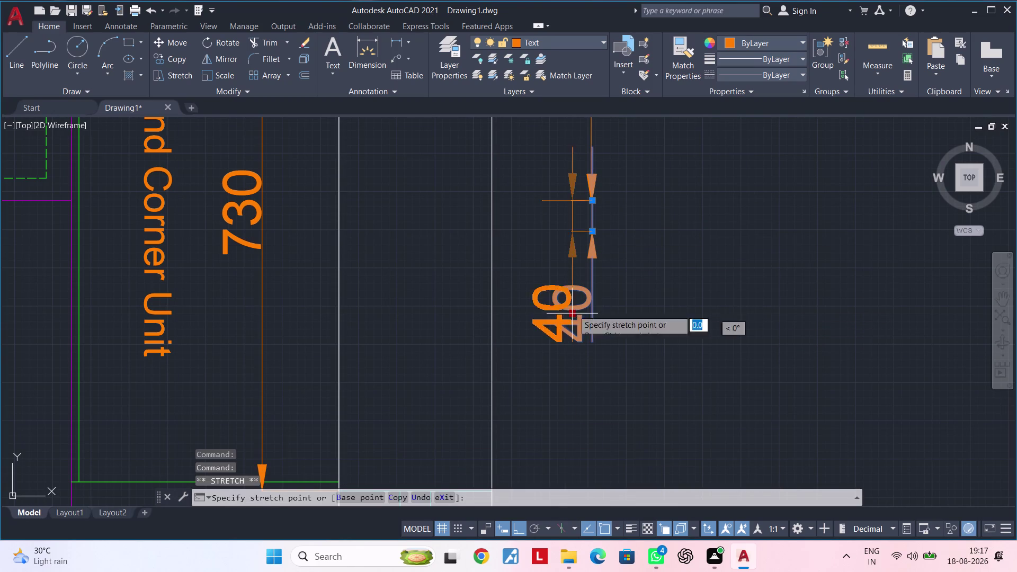
click(593, 216)
scroll(down, 3)
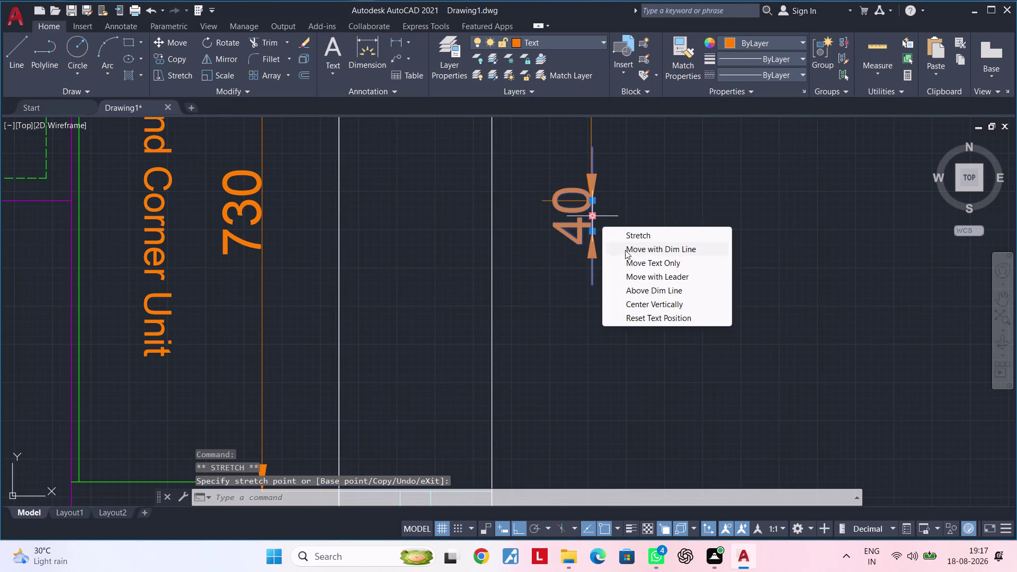
key(Escape)
key(Escape)
middle_drag(592, 294, 585, 270)
Add a 340 vertical dimension continuing down from the 40 one.
key(Escape)
key(Escape)
key(space)
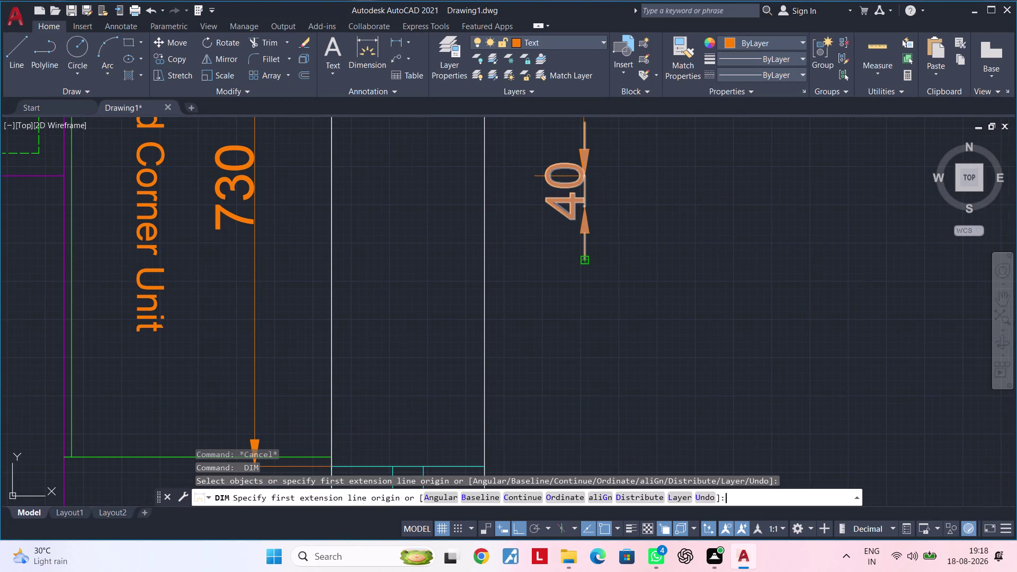
click(581, 203)
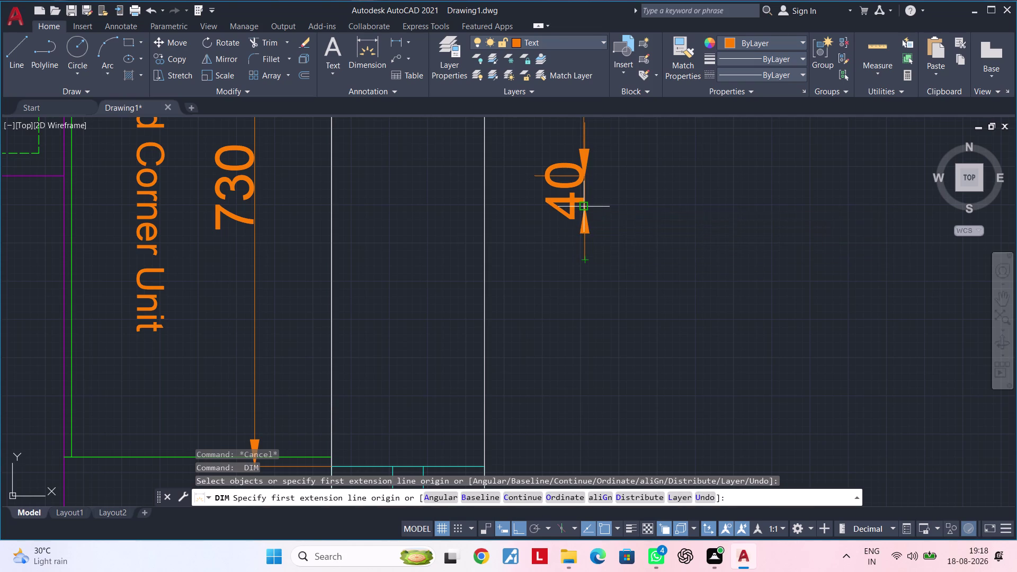
middle_drag(581, 309, 591, 232)
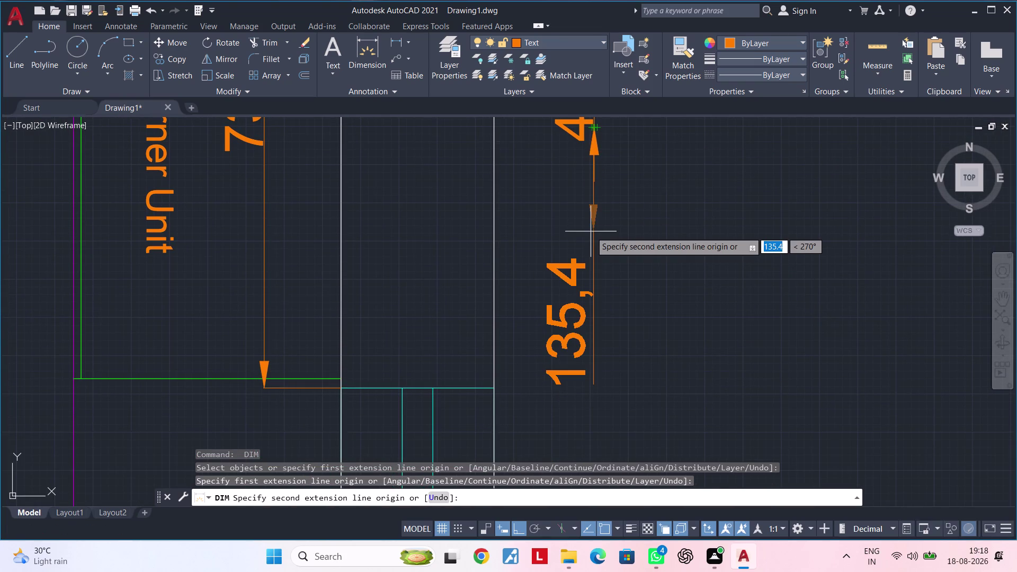
text(340)
key(Return)
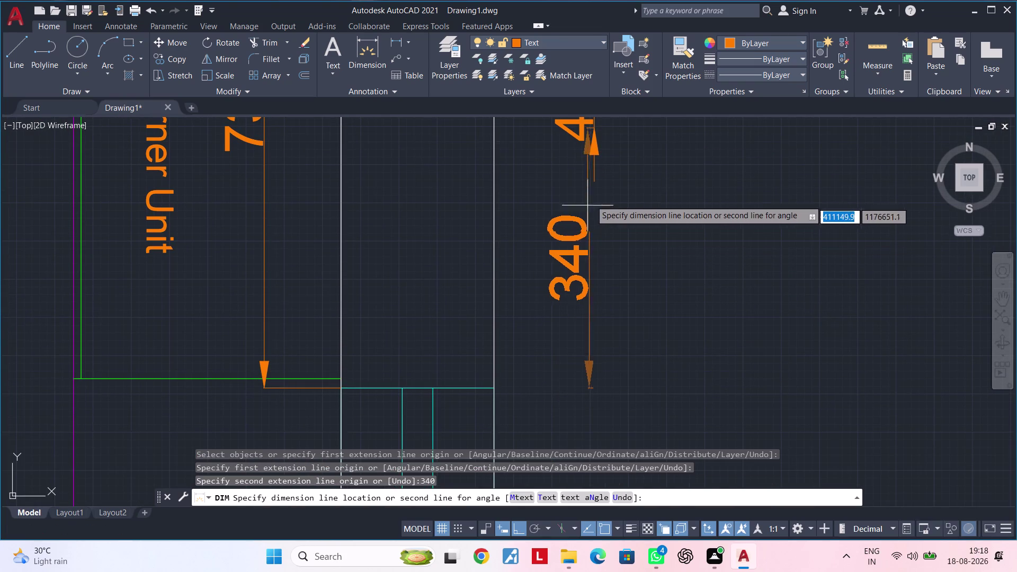
click(594, 130)
middle_drag(622, 345, 616, 256)
scroll(down, 3)
middle_drag(622, 294, 612, 268)
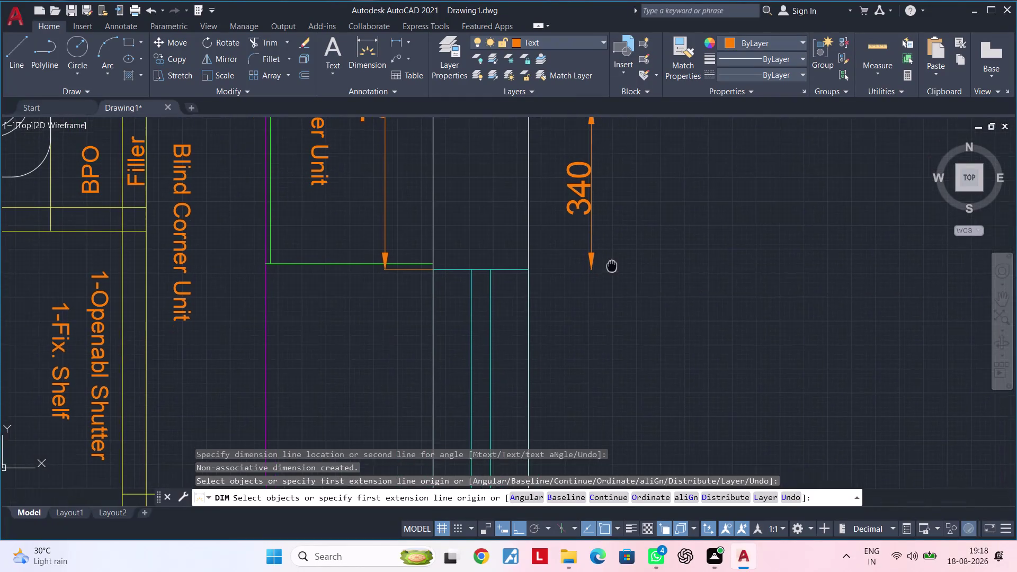
middle_drag(612, 268, 612, 266)
Dimension the next 930 stretch of the right wall below the 340.
key(space)
key(space)
drag(589, 268, 590, 275)
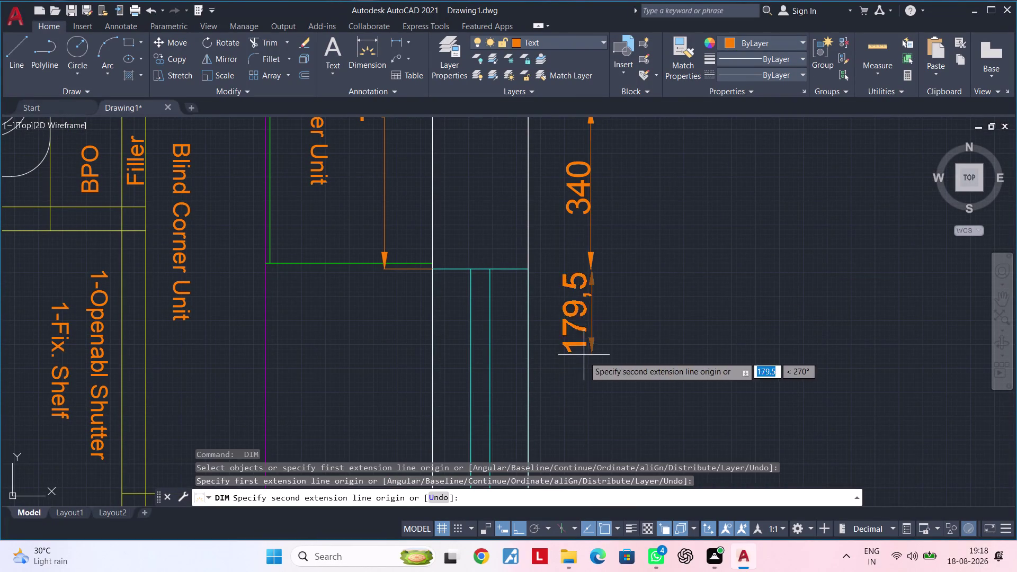
middle_drag(588, 353, 602, 304)
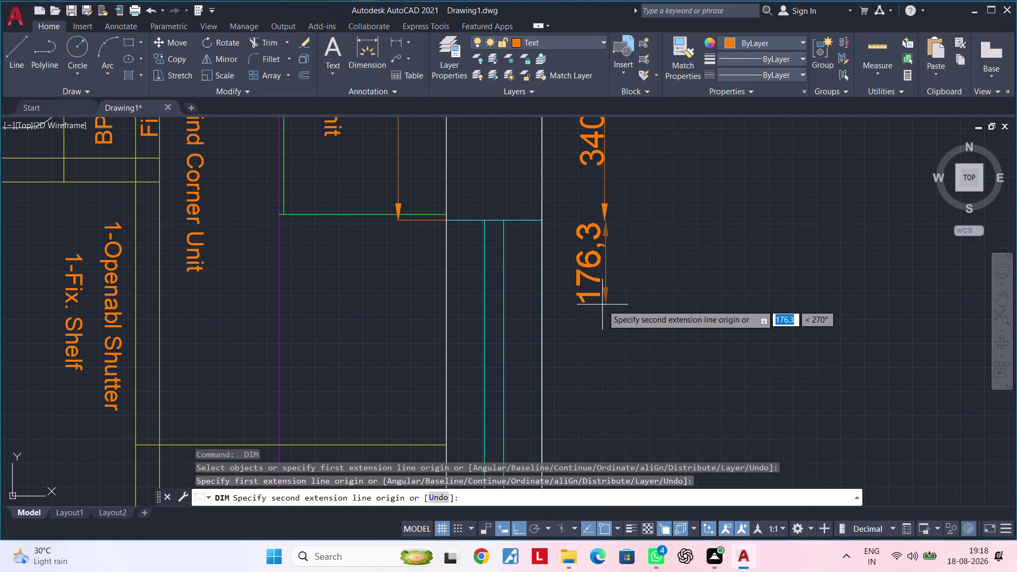
text(93)
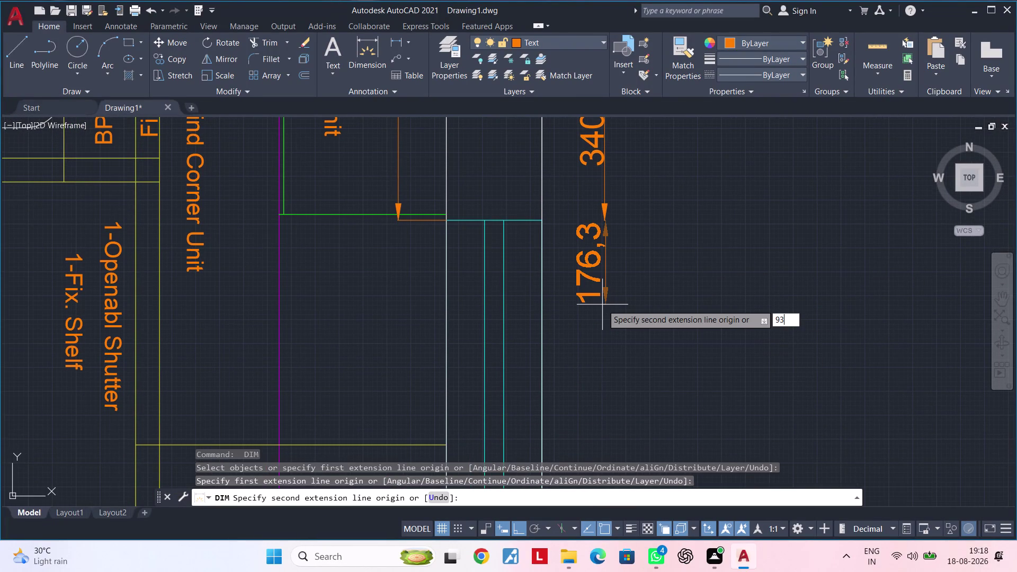
text(0)
key(Return)
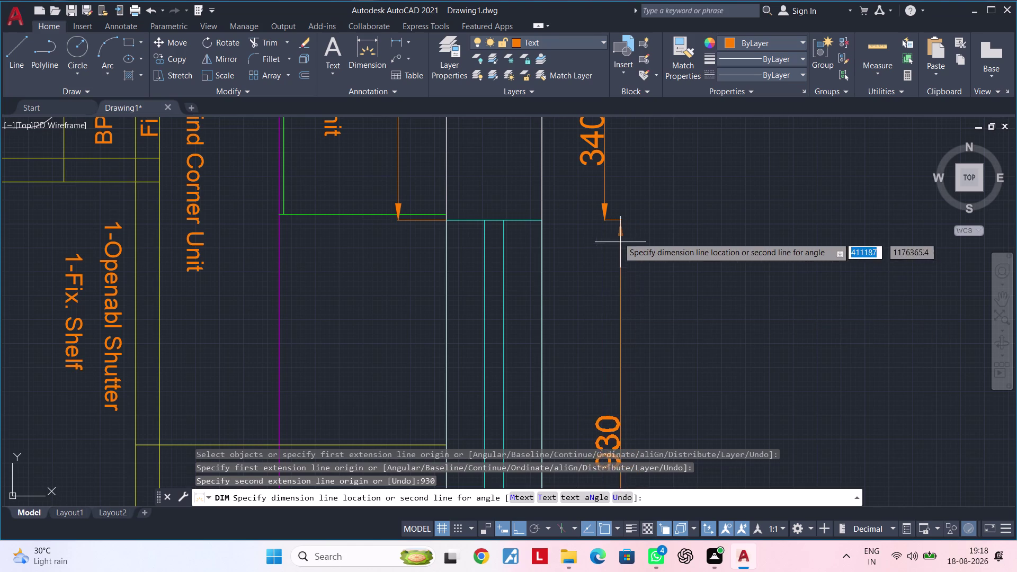
click(602, 215)
scroll(down, 3)
middle_drag(626, 296, 631, 200)
middle_drag(648, 294, 643, 237)
middle_drag(655, 298, 654, 245)
drag(611, 310, 615, 328)
scroll(down, 3)
middle_drag(625, 380, 623, 304)
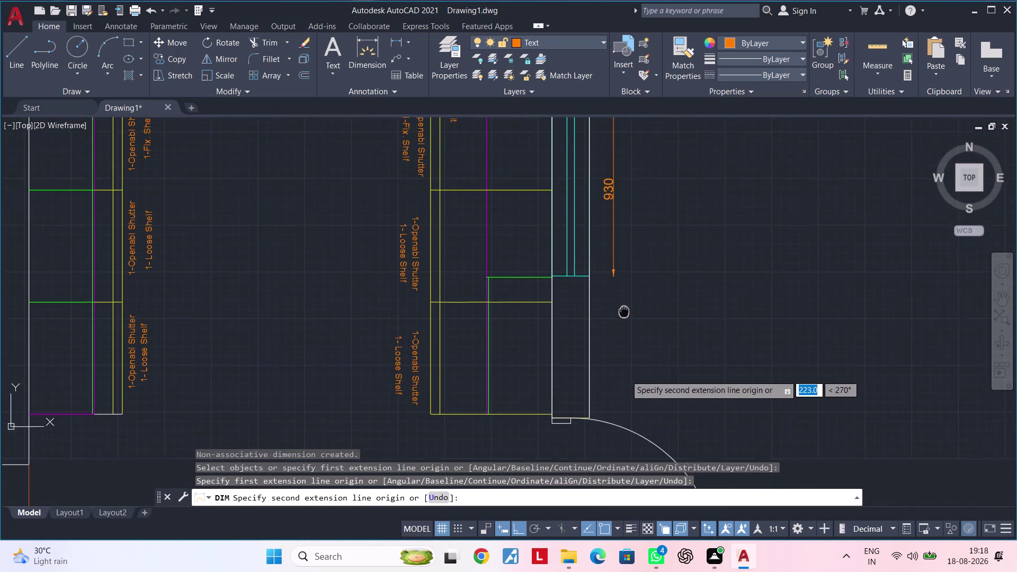
Place the 740 vertical dimension beside the right wall.
middle_drag(624, 304, 623, 295)
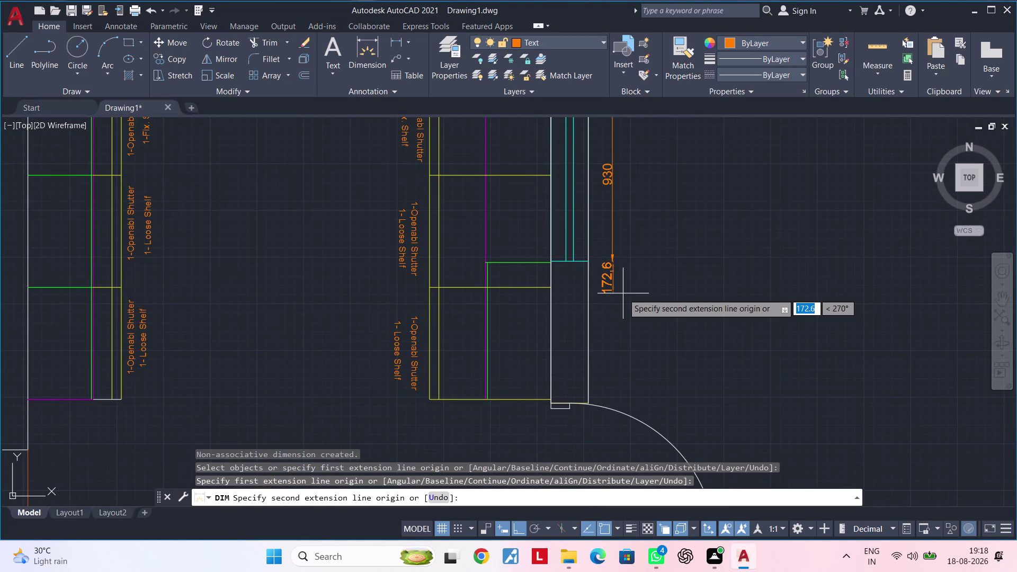
text(740)
key(Return)
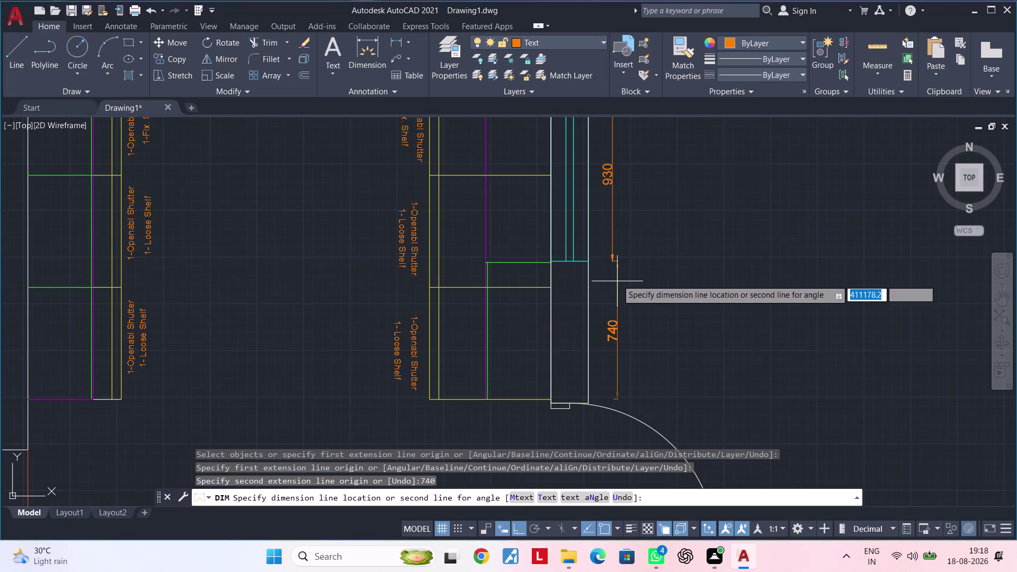
click(612, 263)
middle_drag(643, 361, 654, 237)
middle_drag(656, 281, 652, 272)
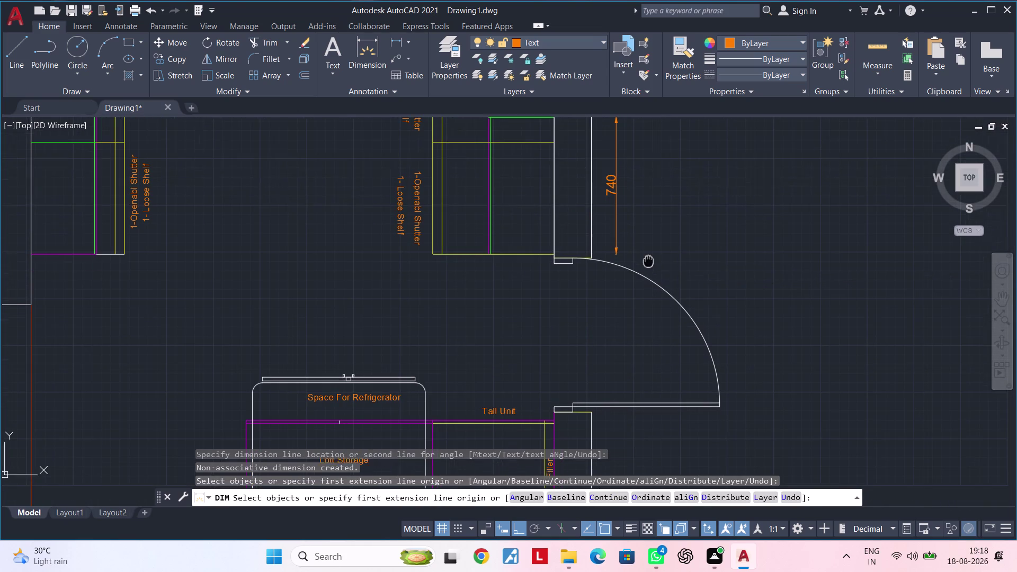
middle_drag(652, 272, 648, 256)
Add a 20 vertical dimension from the end of the 740 toward the door.
key(space)
key(space)
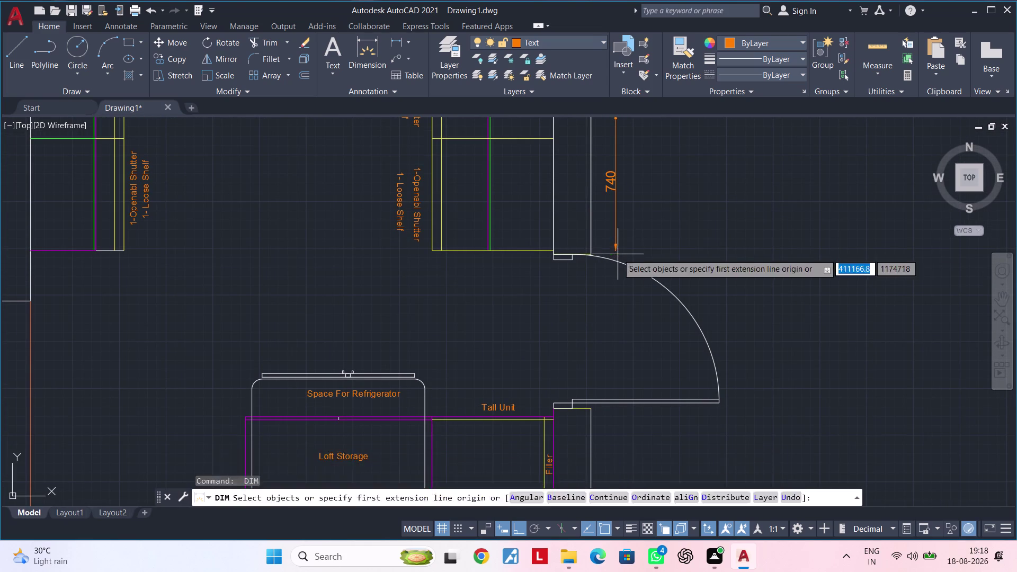
click(614, 250)
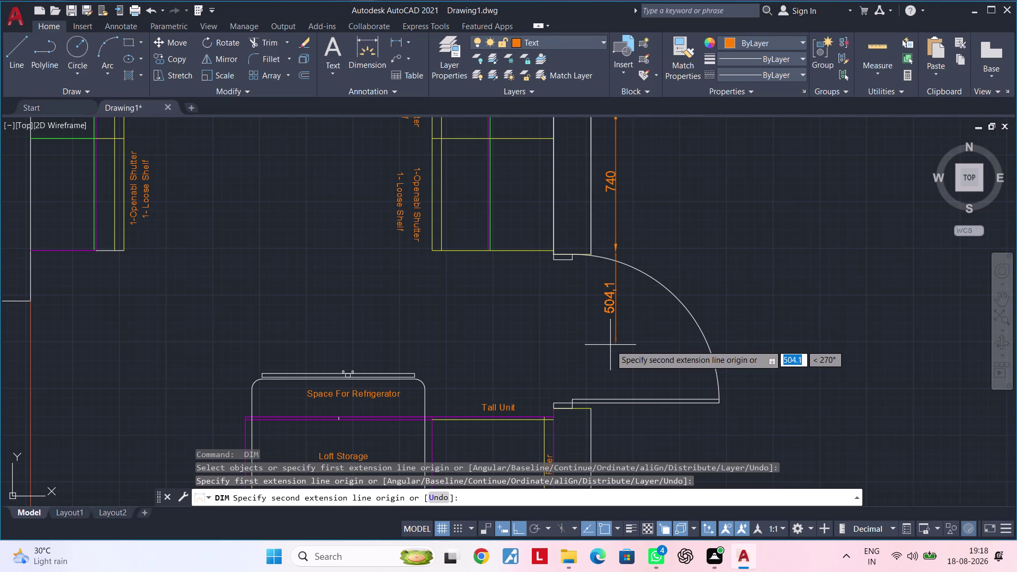
text(20)
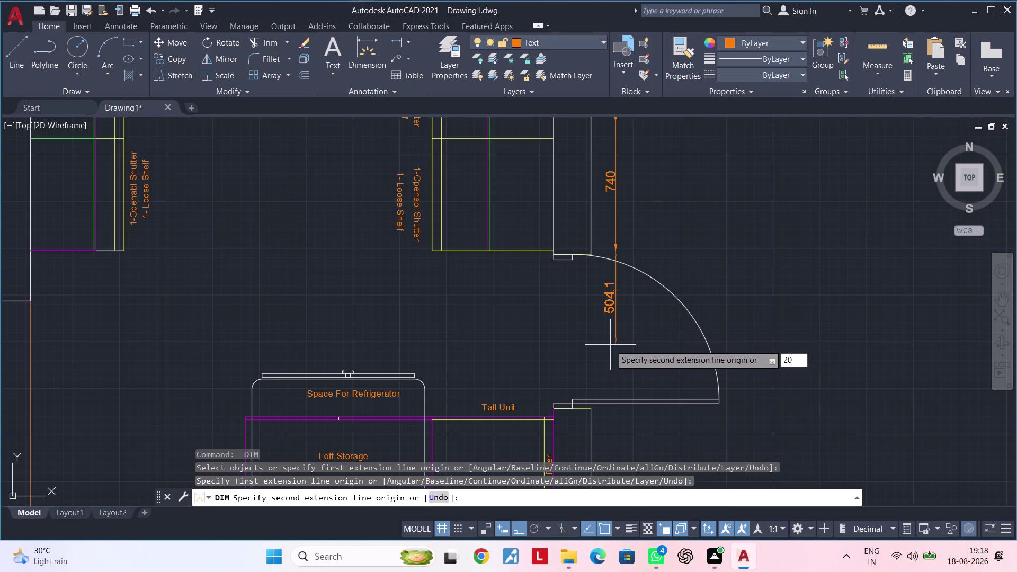
key(Return)
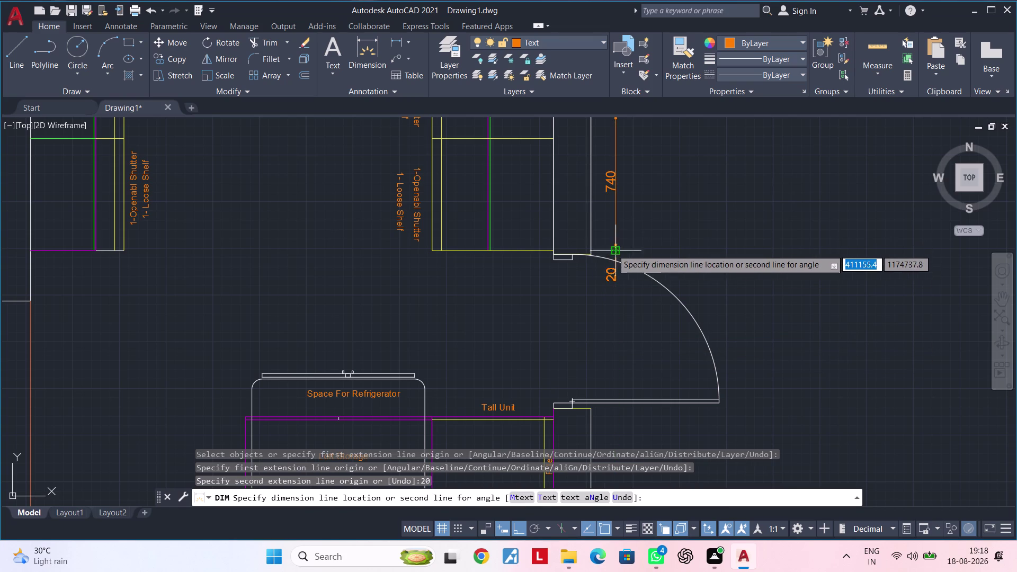
scroll(up, 3)
click(622, 252)
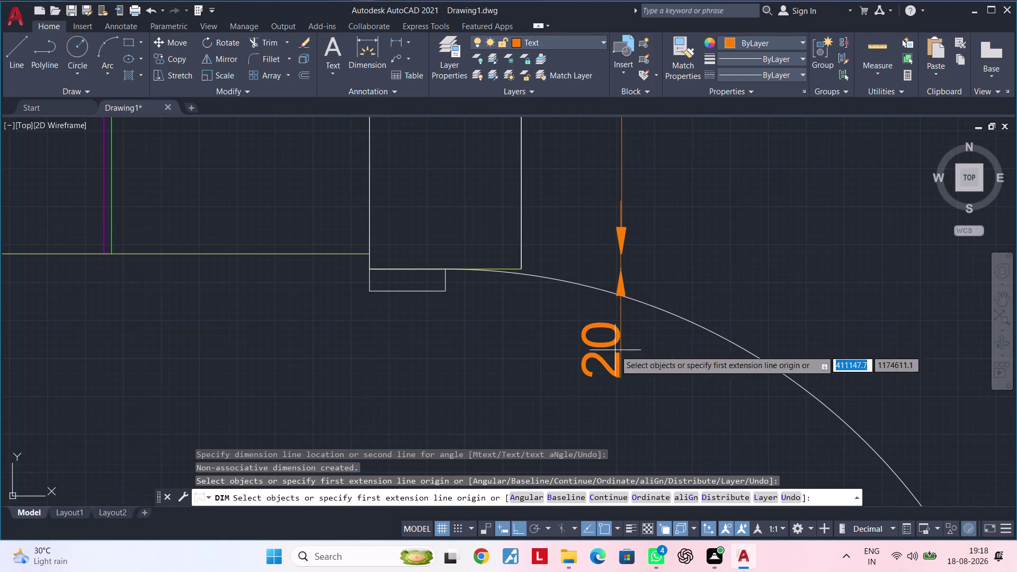
key(Escape)
key(Escape)
Select the 20 dimension and cancel the attempted text reposition.
click(592, 364)
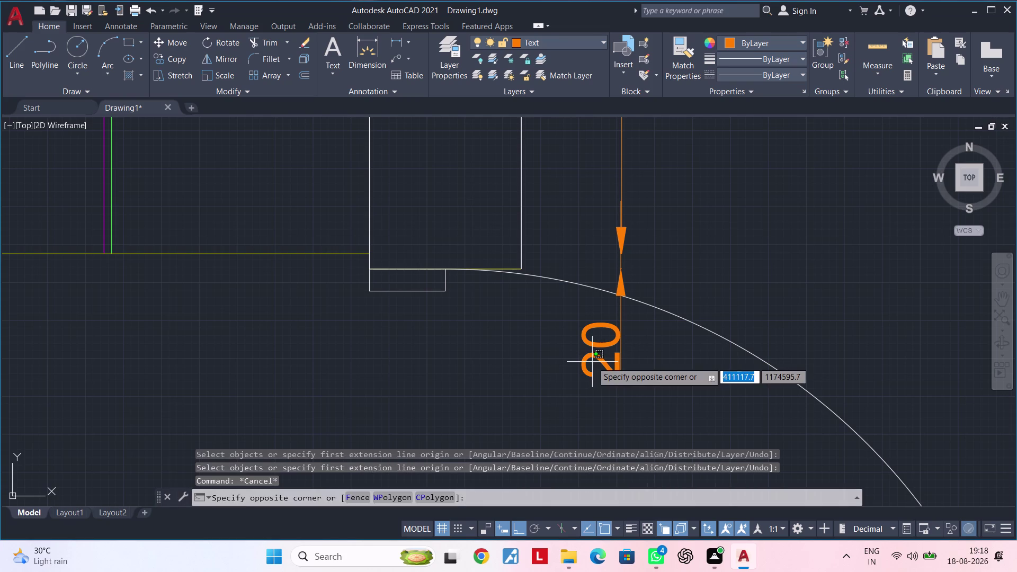
key(Escape)
click(592, 361)
key(Escape)
click(584, 361)
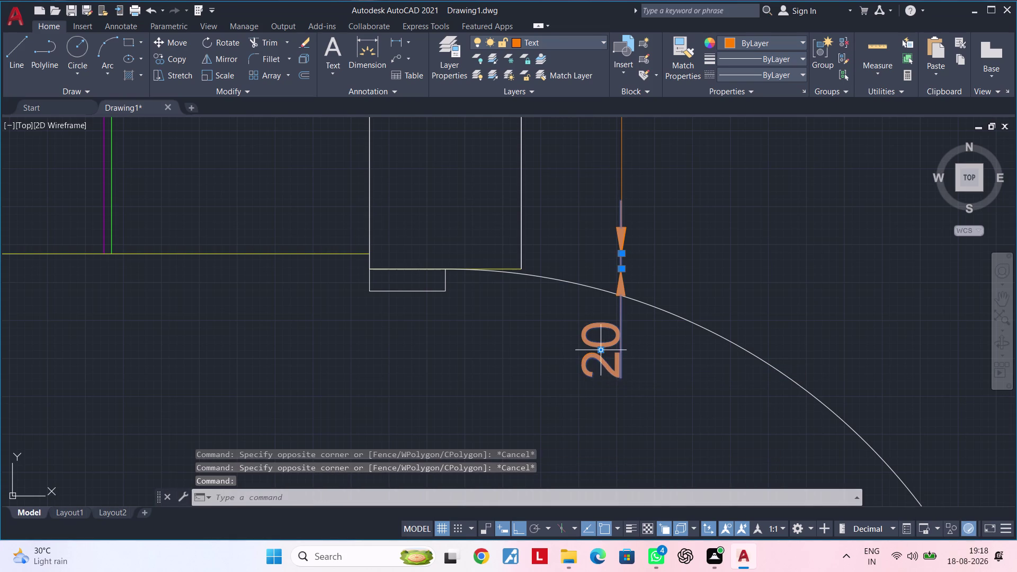
click(601, 352)
scroll(up, 3)
scroll(up, 3)
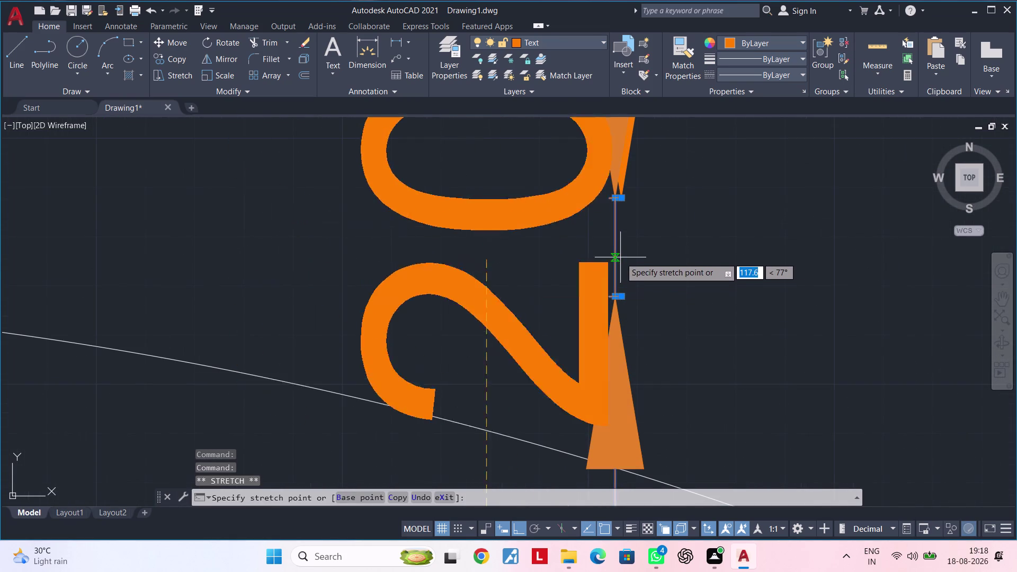
click(614, 249)
scroll(down, 3)
key(Escape)
key(Escape)
scroll(down, 3)
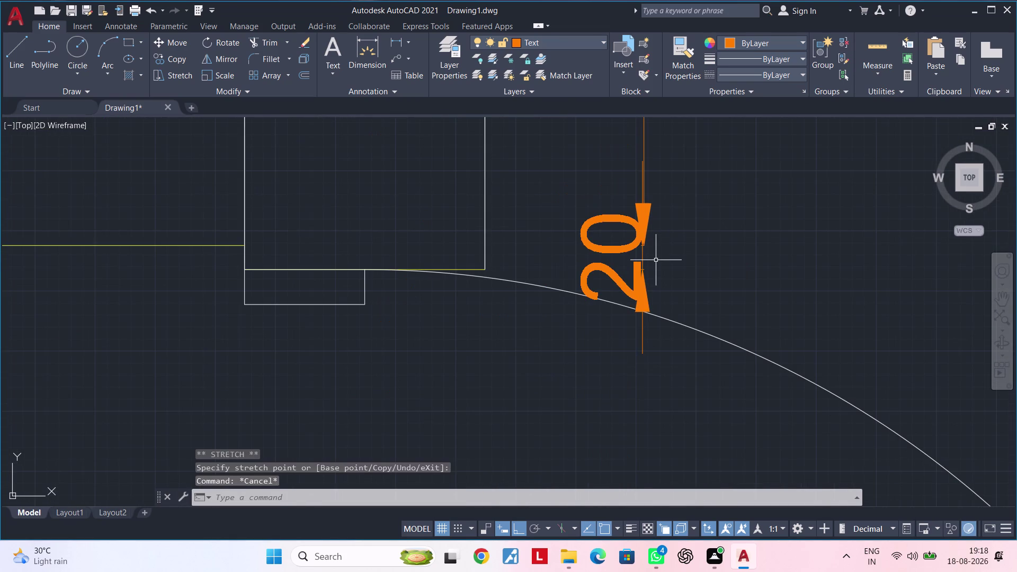